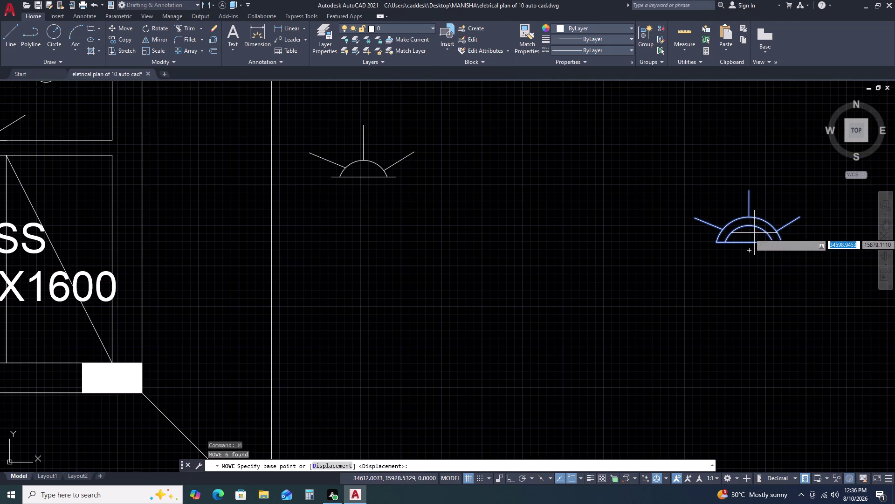
Drop the wall light onto the dress room's lower wall beside door D-8.5.
click(750, 242)
scroll(down, 3)
scroll(up, 3)
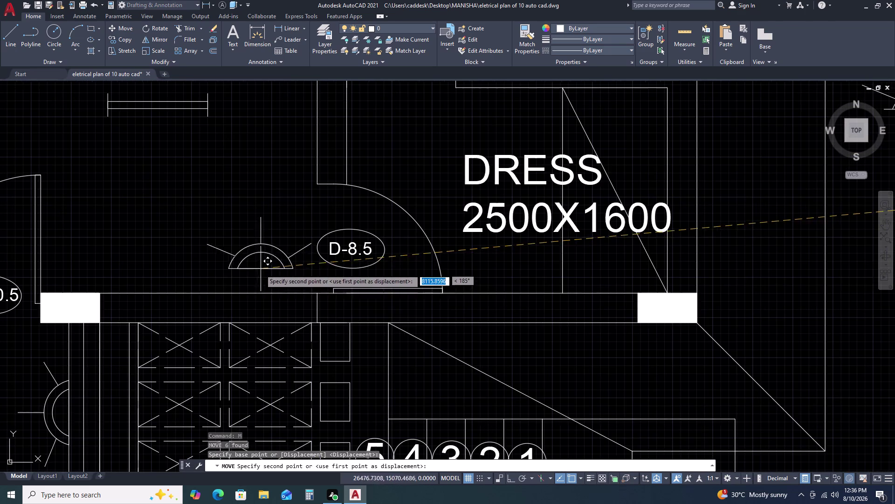
click(203, 294)
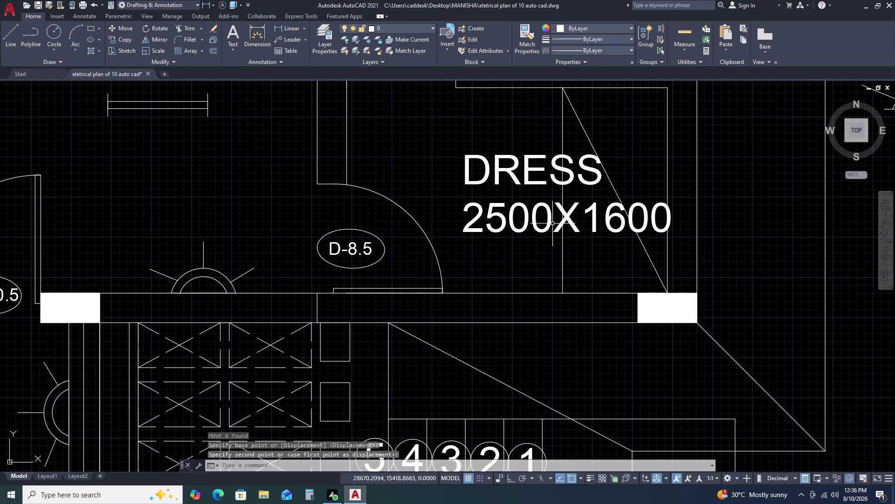
Pan across the plan and window-select the wall light.
scroll(down, 3)
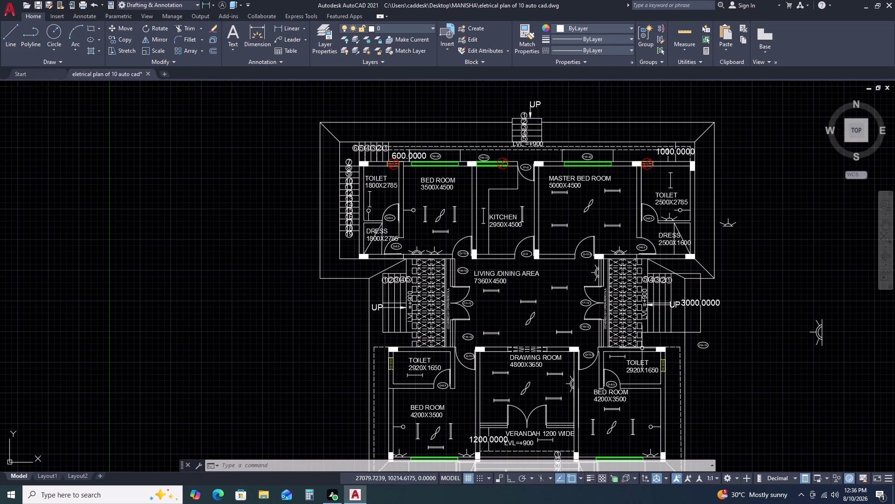
middle_drag(809, 369, 762, 304)
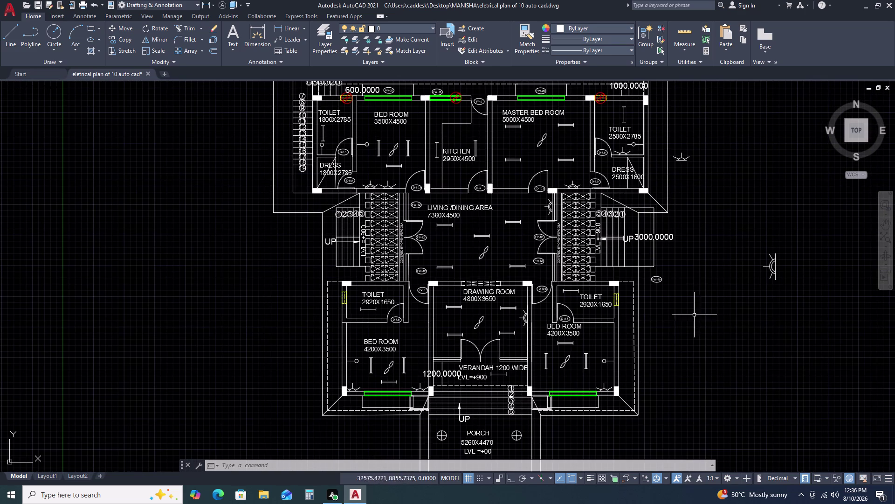
scroll(up, 3)
click(499, 214)
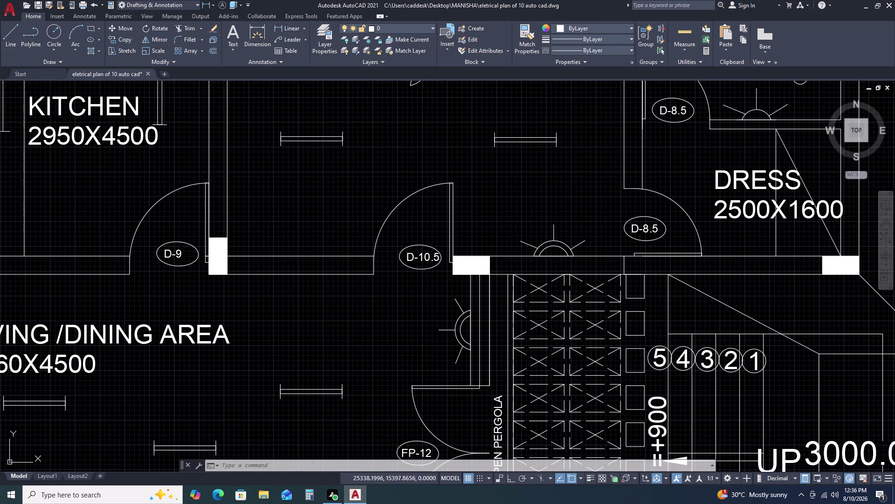
click(594, 261)
Copy the wall light into the living/dining area and select the new copy.
text(CO)
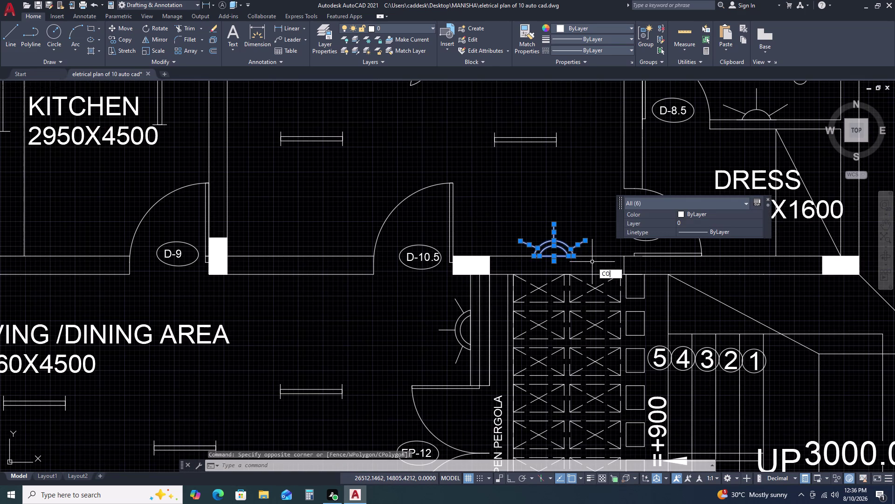
key(space)
click(578, 225)
scroll(down, 3)
scroll(up, 3)
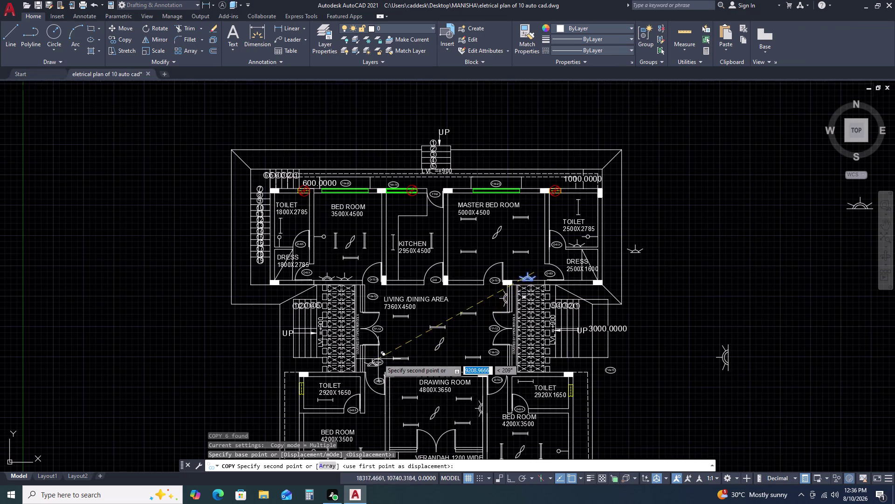
scroll(up, 3)
click(487, 293)
key(Escape)
drag(417, 281, 434, 303)
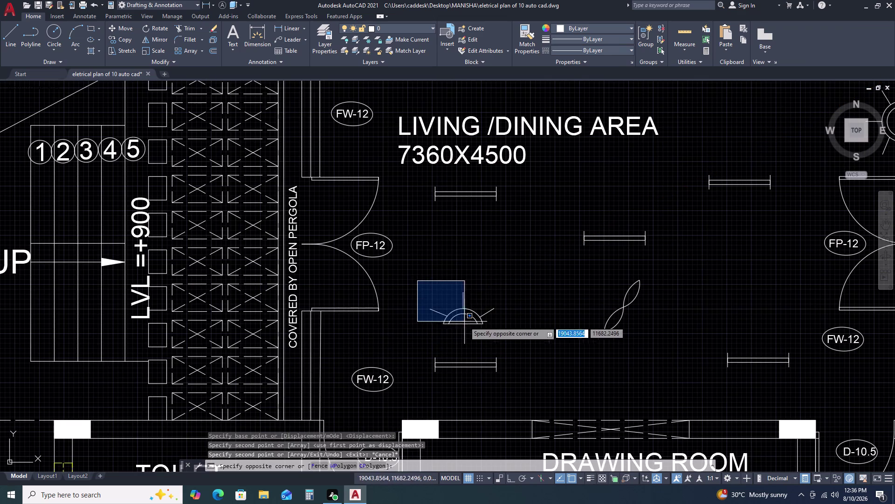
click(507, 328)
Cancel a mistakenly started command and reselect the copied light.
text(RI)
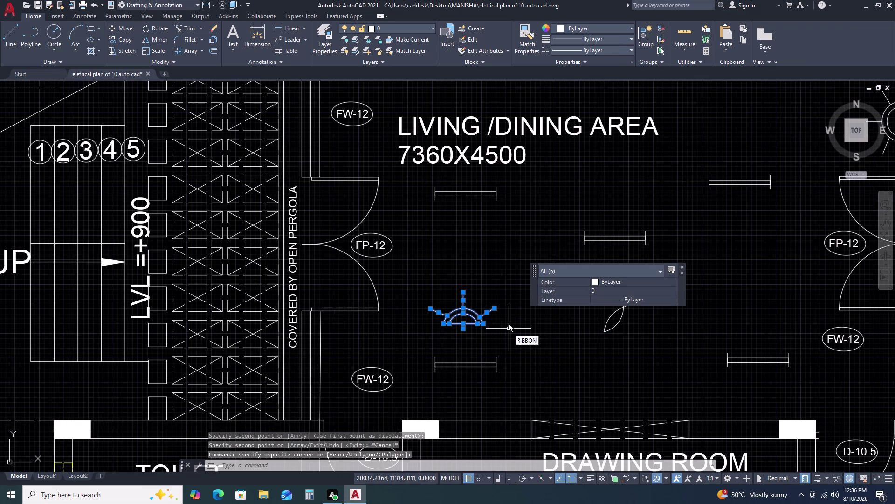
key(BackSpace)
text(O)
key(space)
click(512, 309)
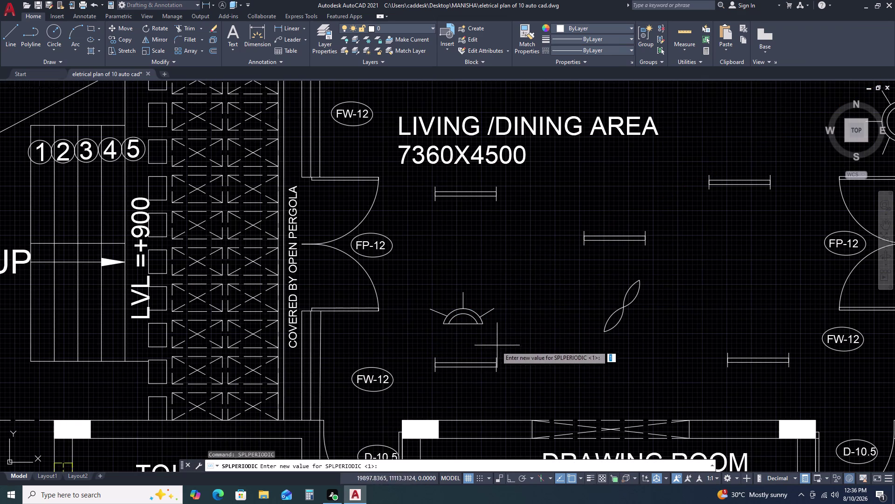
click(492, 326)
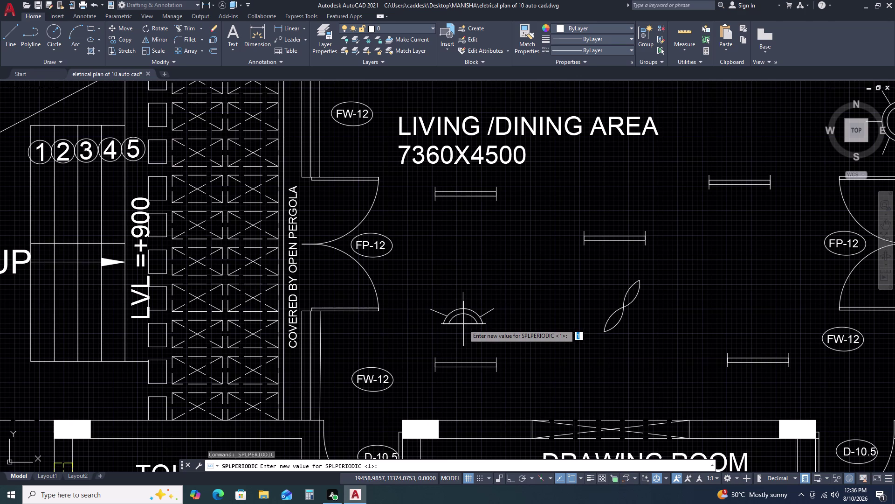
click(464, 324)
key(Escape)
click(516, 296)
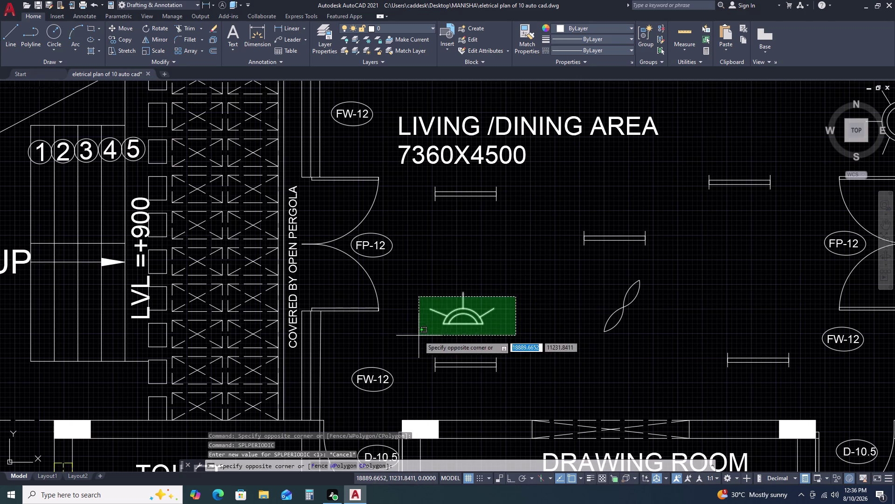
click(418, 335)
Rotate the copied light a quarter turn (270°) with Ortho on.
text(RO)
key(space)
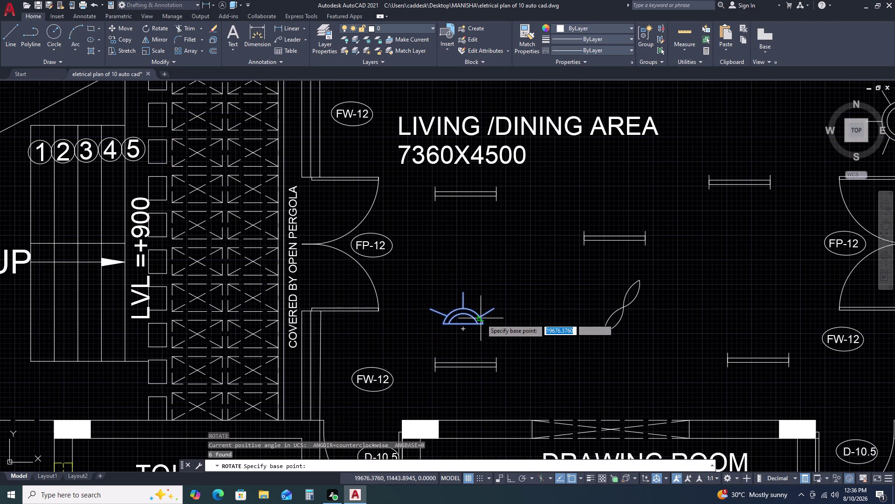
click(484, 325)
key(F8)
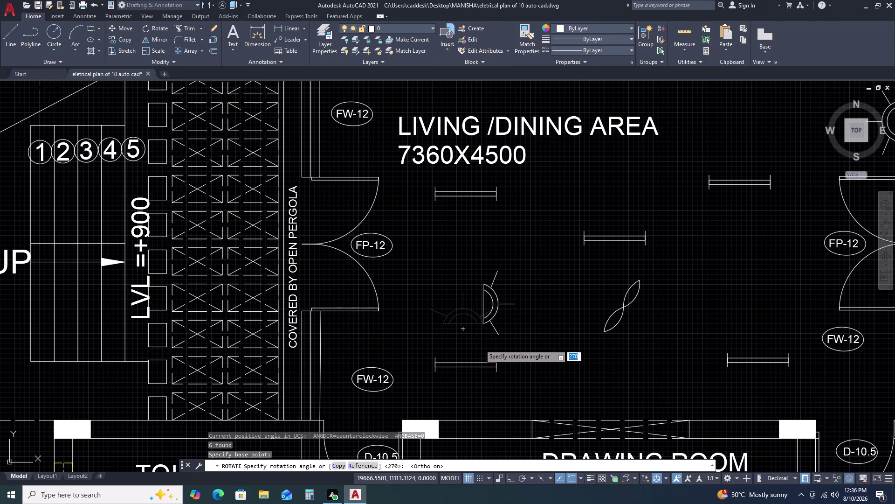
click(482, 342)
Move the rotated light onto the living area's left wall beside FW-12.
click(518, 263)
click(449, 341)
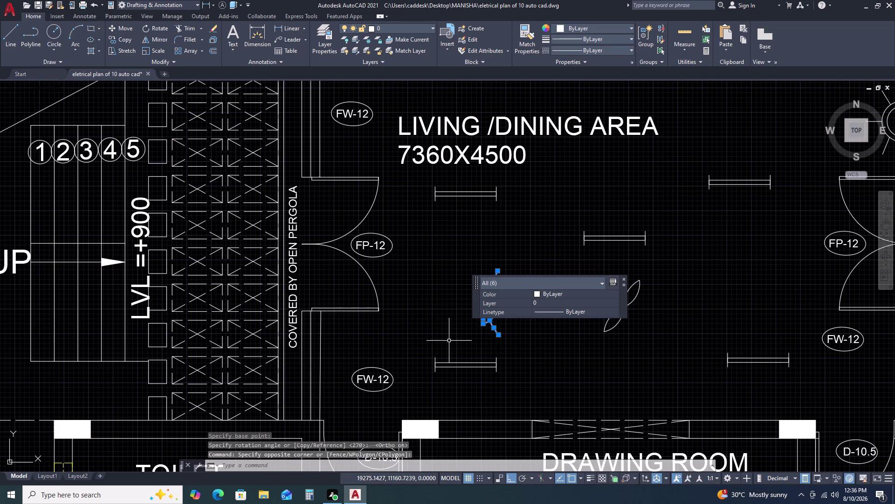
text(M)
key(space)
click(481, 304)
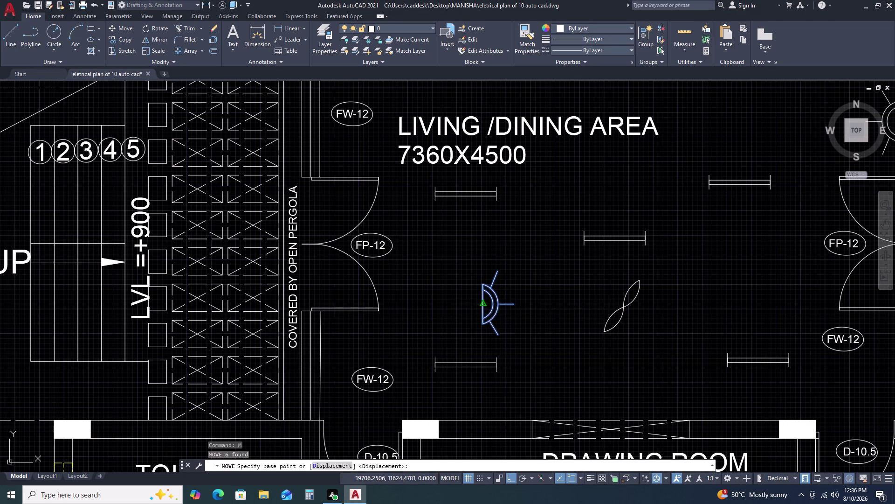
key(F8)
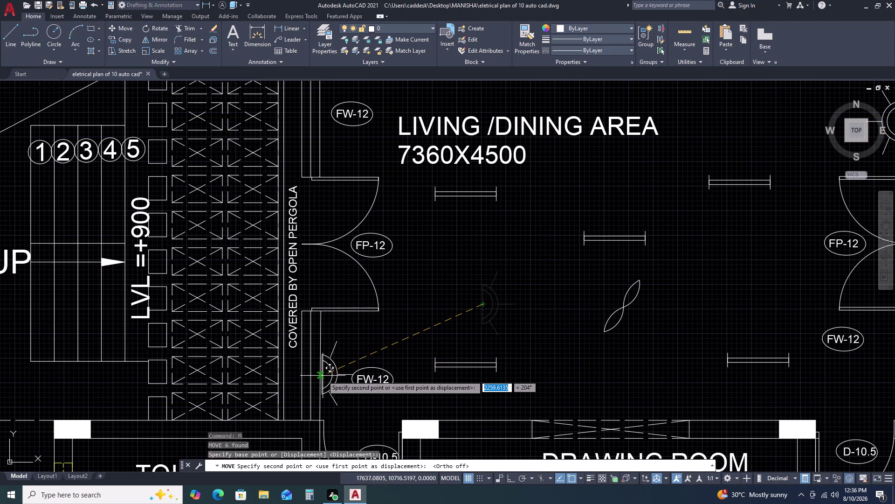
click(320, 371)
scroll(down, 3)
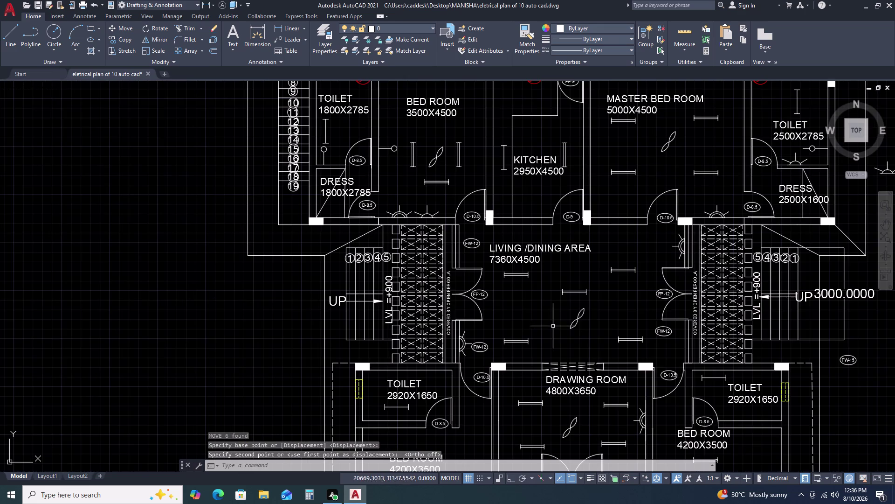
Pan the plan and select the wall light beside FW-12.
middle_drag(567, 339, 567, 282)
scroll(down, 3)
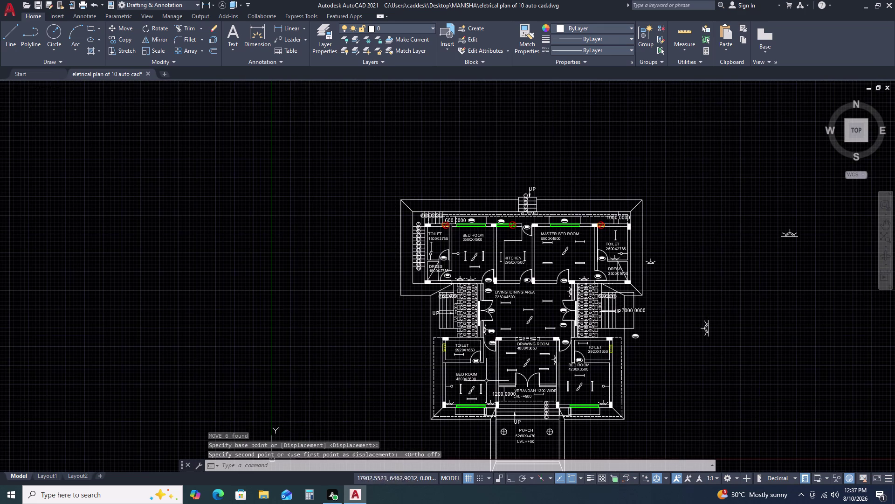
middle_drag(482, 371, 507, 286)
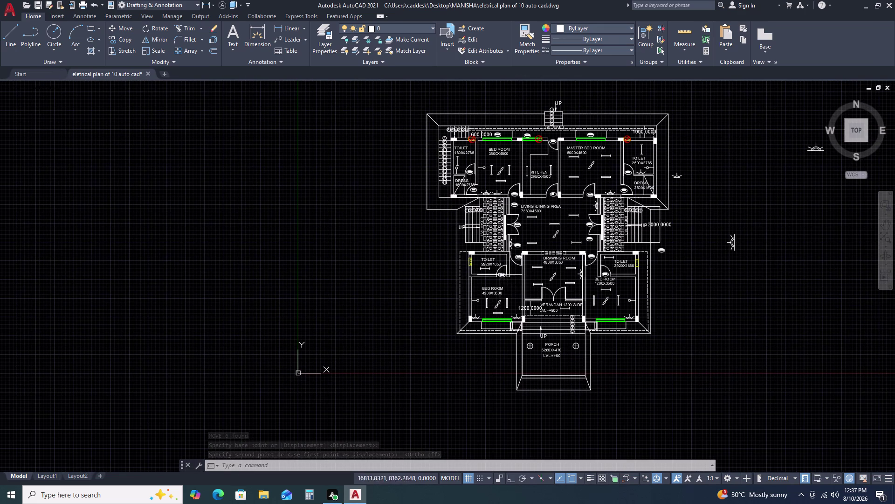
scroll(up, 3)
scroll(up, 3)
drag(498, 265, 487, 242)
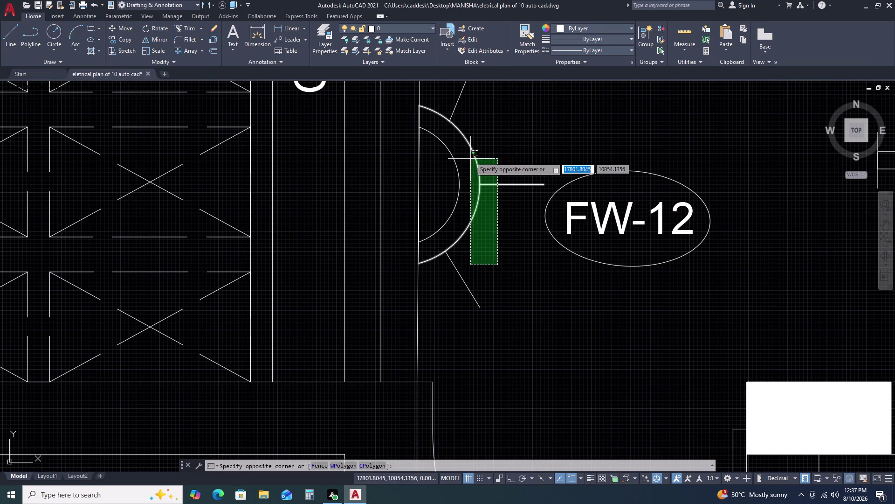
click(448, 104)
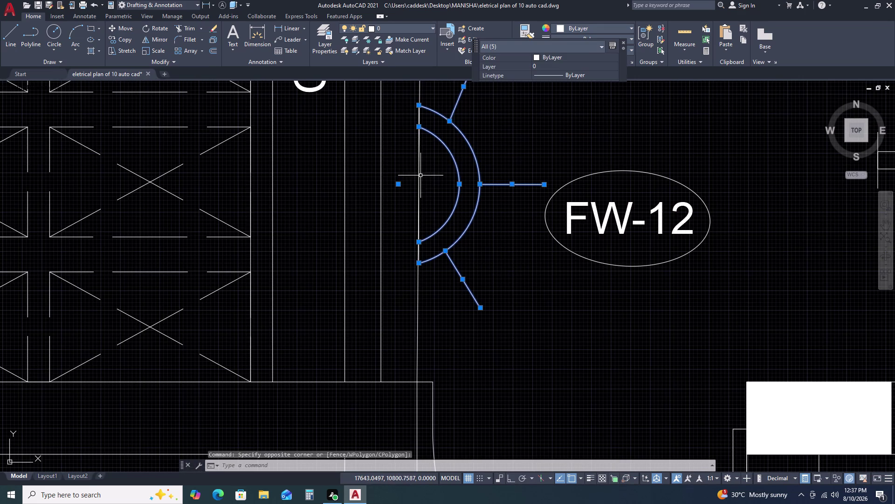
click(420, 173)
scroll(down, 3)
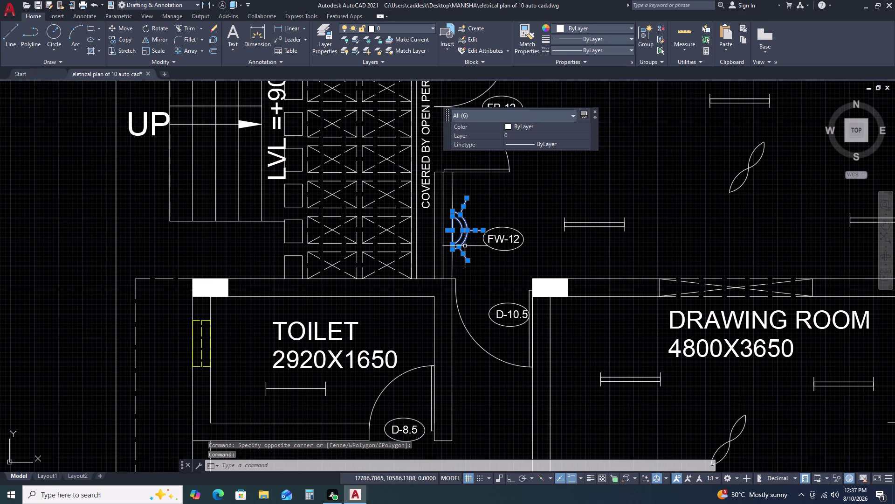
Copy the wall light onto the bedroom wall.
text(CO)
key(space)
click(461, 248)
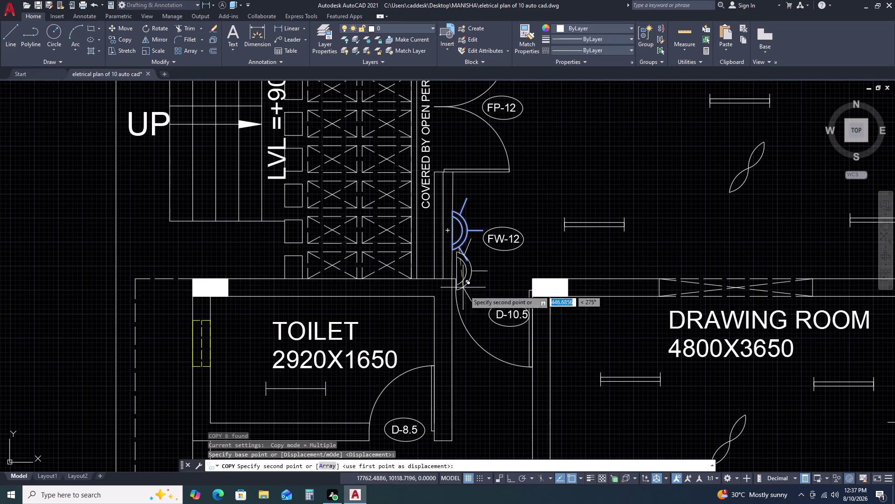
scroll(down, 3)
scroll(up, 3)
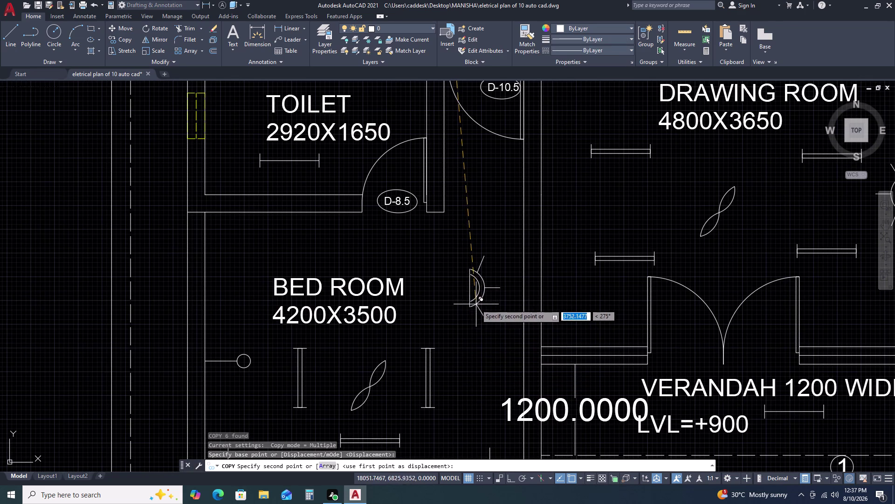
click(476, 304)
key(Escape)
Rotate the new light copy to face the other way with Ortho on.
click(461, 245)
click(507, 342)
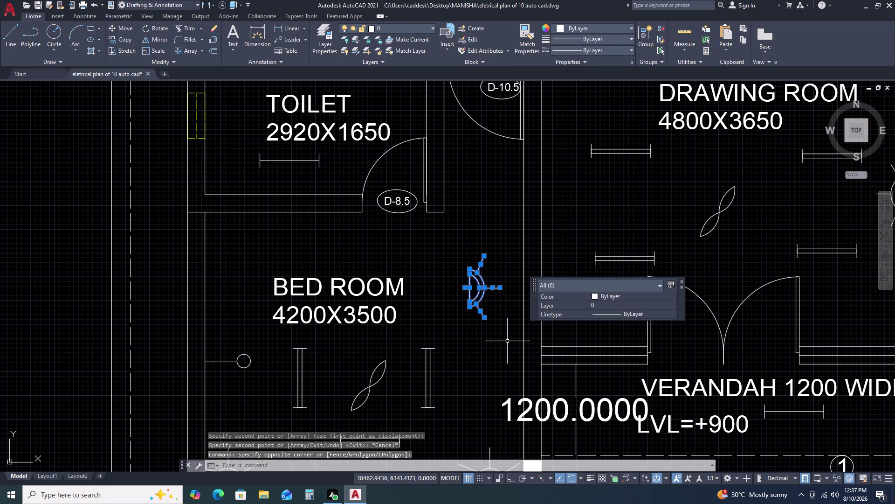
text(RO)
key(space)
click(502, 325)
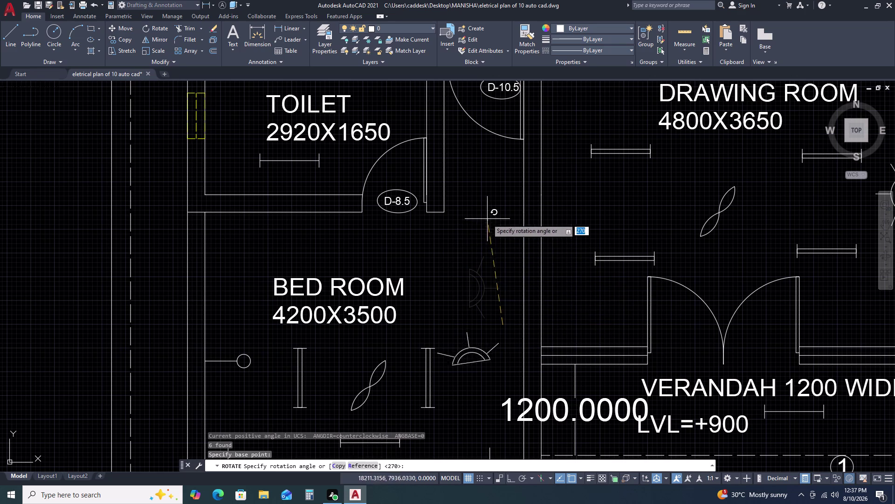
key(F8)
click(414, 264)
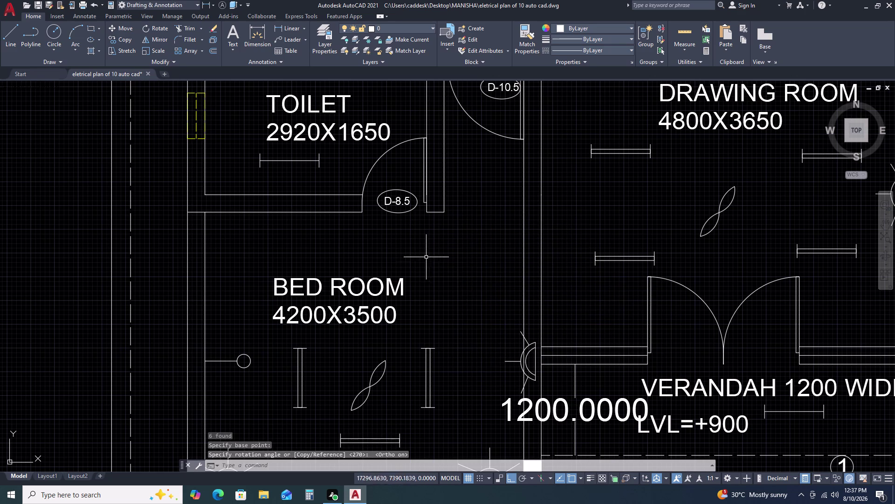
Move the rotated light onto the bedroom wall shared with the drawing room.
click(490, 321)
click(539, 402)
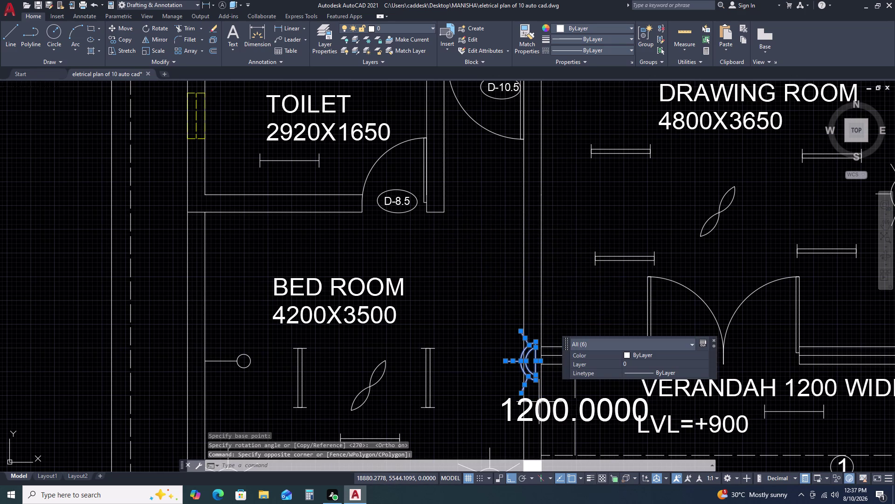
key(m)
key(space)
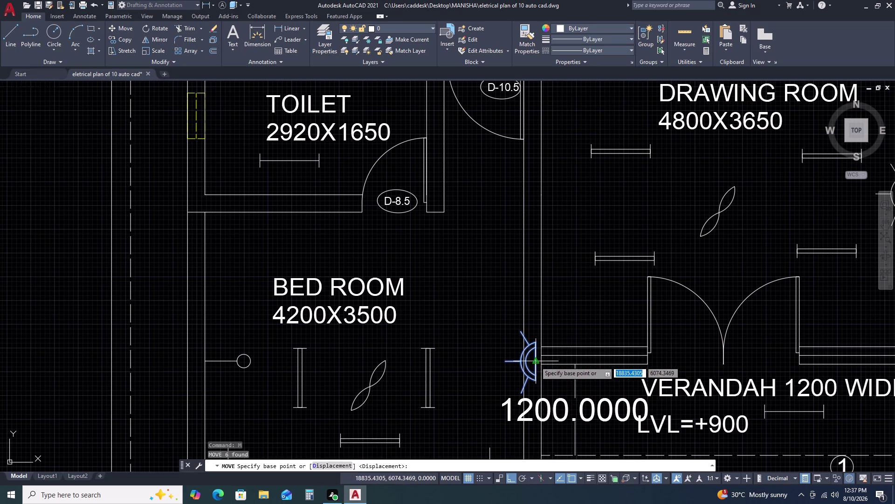
click(535, 361)
key(F8)
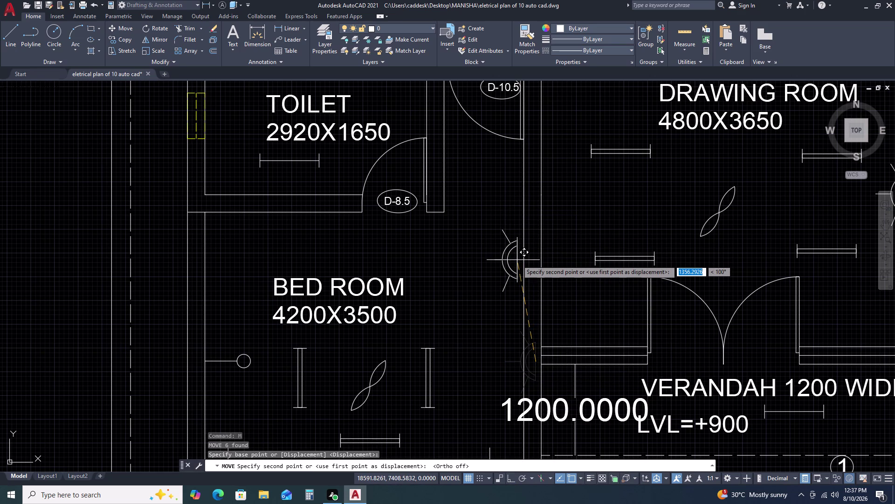
click(524, 287)
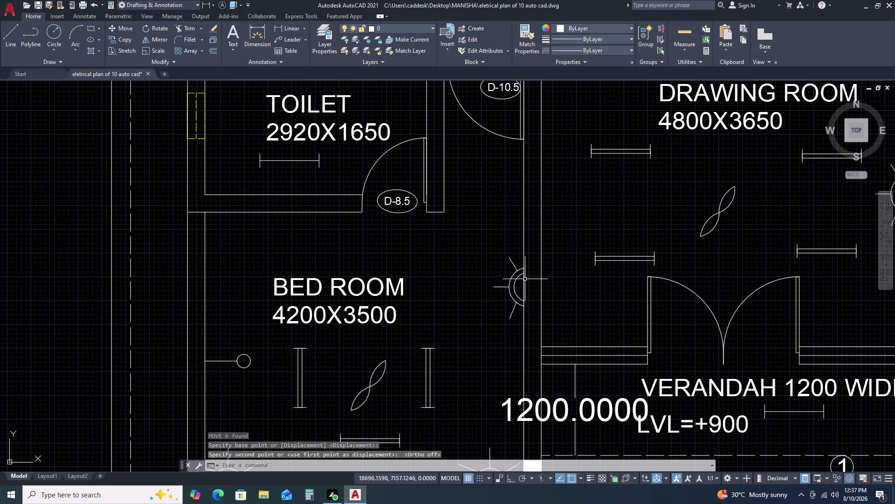
scroll(down, 3)
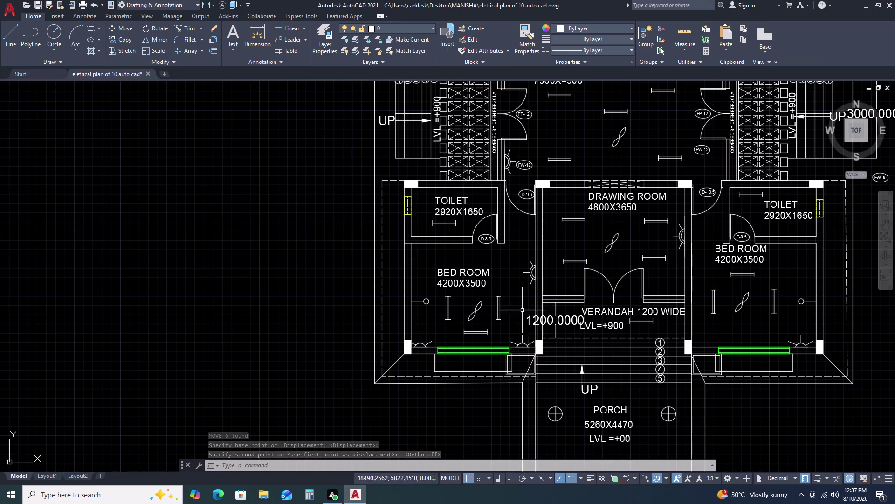
Bring the top rooms into view and select the right-hand wall light, cancelling a stray move.
scroll(down, 3)
scroll(down, 3)
scroll(down, 3)
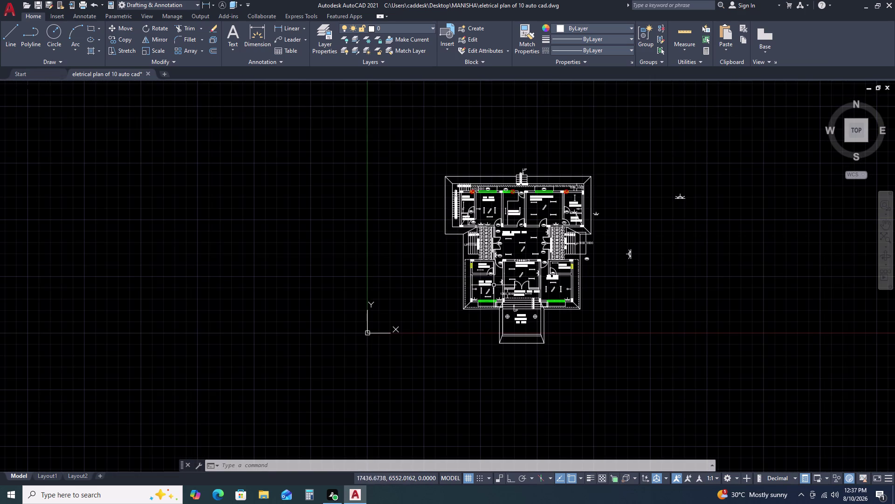
scroll(up, 3)
middle_drag(559, 230, 498, 255)
scroll(up, 3)
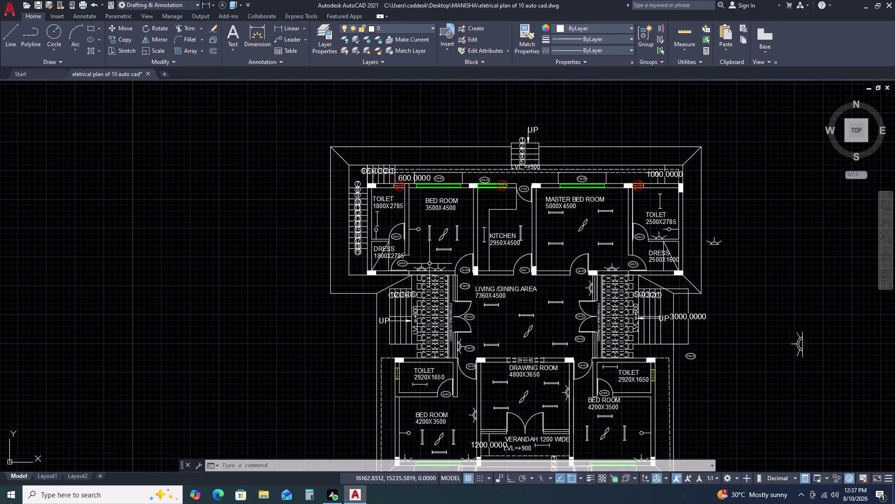
scroll(up, 3)
scroll(down, 3)
scroll(up, 3)
scroll(up, 3)
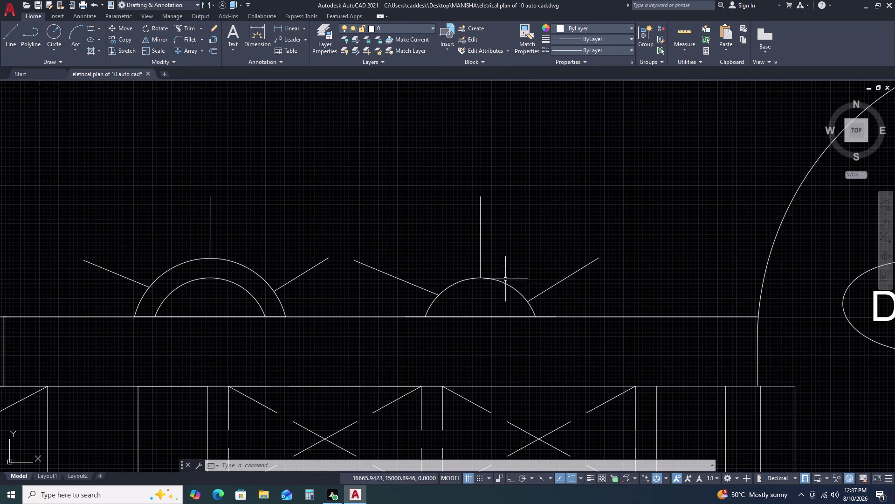
drag(562, 291, 554, 292)
click(416, 277)
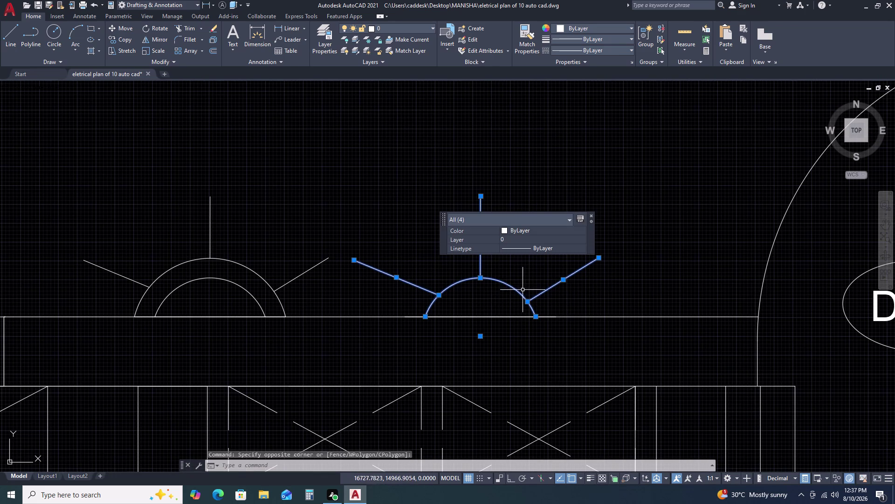
key(m)
key(space)
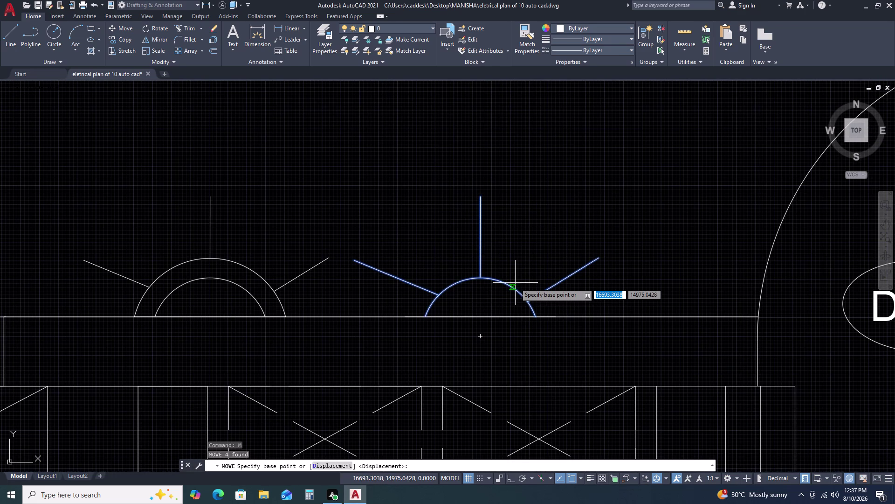
key(Escape)
Copy the wall light symbol with CO into the dress room area.
drag(544, 300, 540, 298)
click(399, 280)
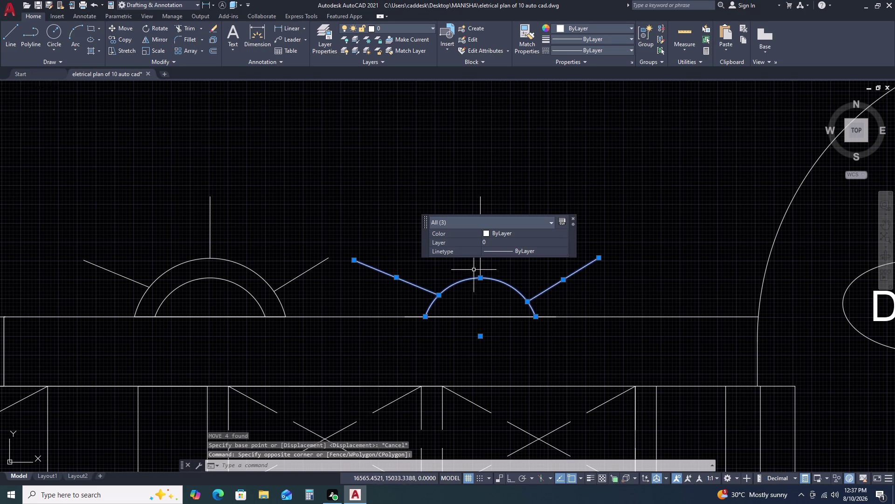
click(495, 270)
click(467, 261)
text(C)
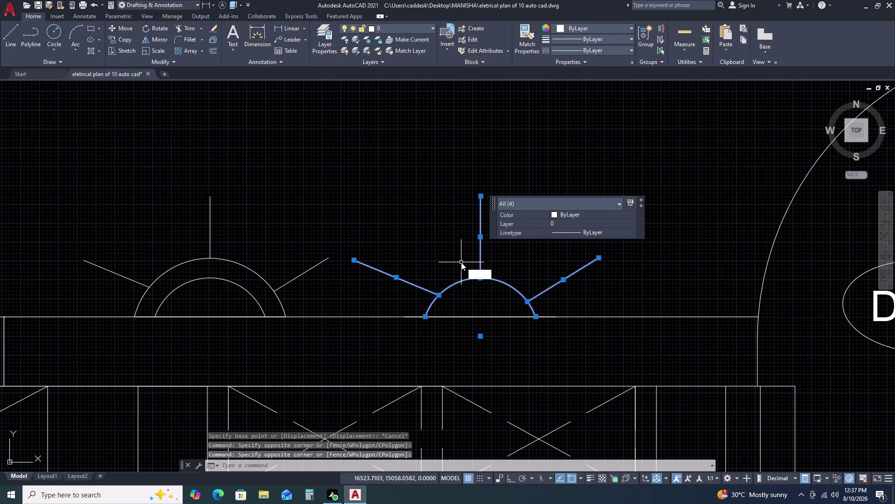
text(O)
key(space)
drag(461, 257, 460, 242)
scroll(down, 3)
middle_click(455, 198)
middle_drag(464, 213, 520, 313)
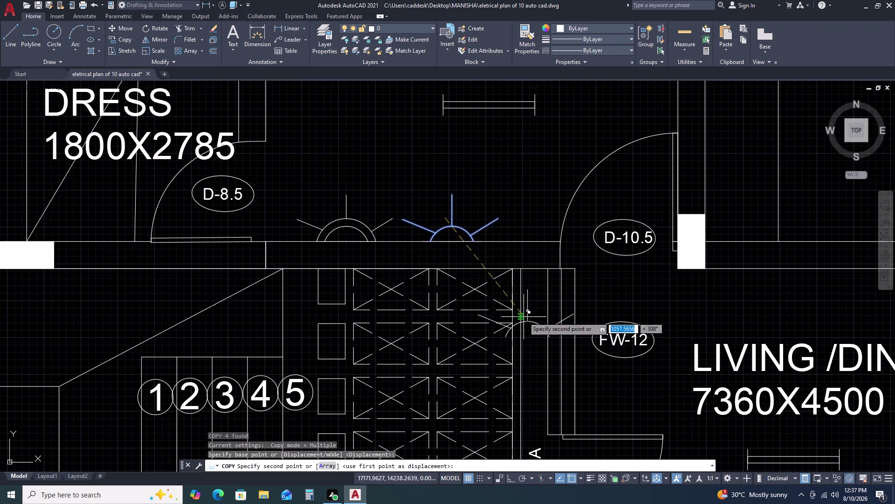
click(358, 117)
scroll(down, 3)
key(Escape)
Select the copied light and attempt a rotation, then undo it.
middle_drag(469, 175, 543, 219)
middle_click(549, 221)
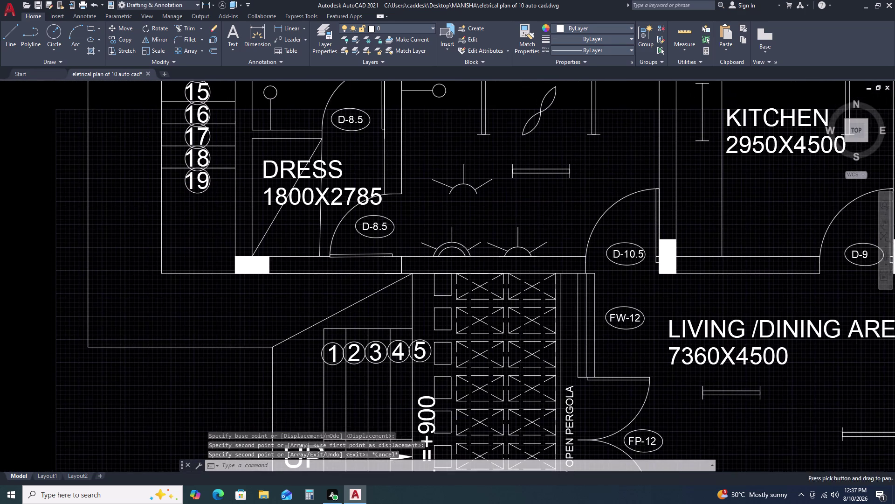
key(Escape)
drag(420, 150, 423, 155)
click(508, 222)
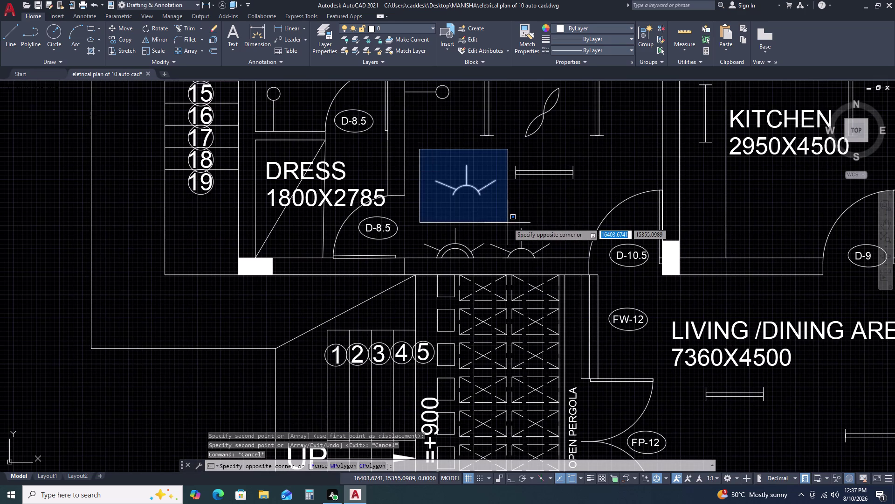
key(r)
key(o)
key(space)
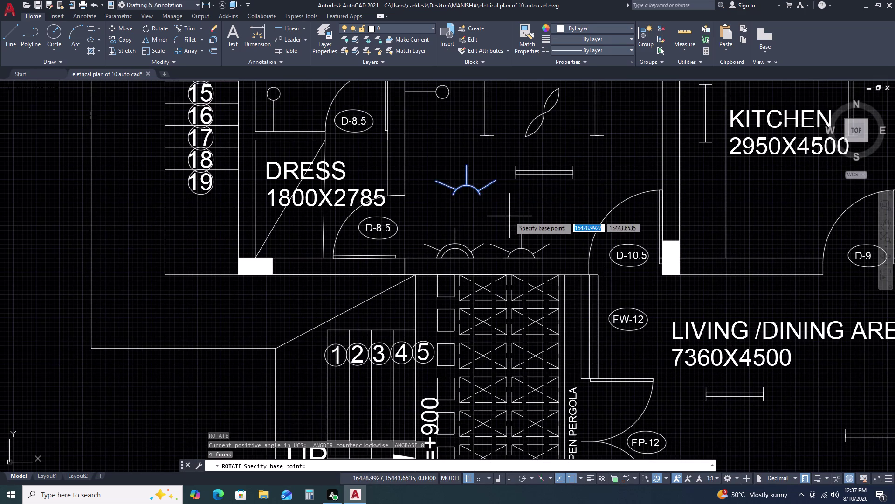
drag(510, 213, 509, 204)
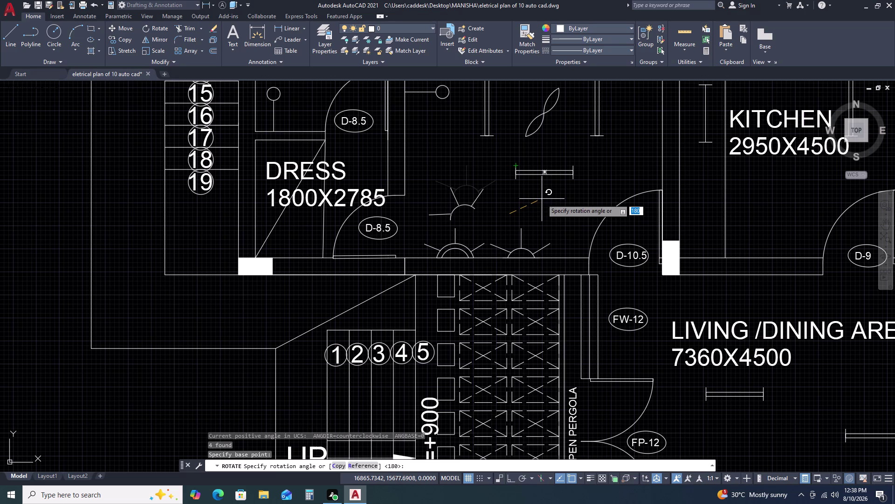
key(Escape)
click(496, 172)
click(438, 200)
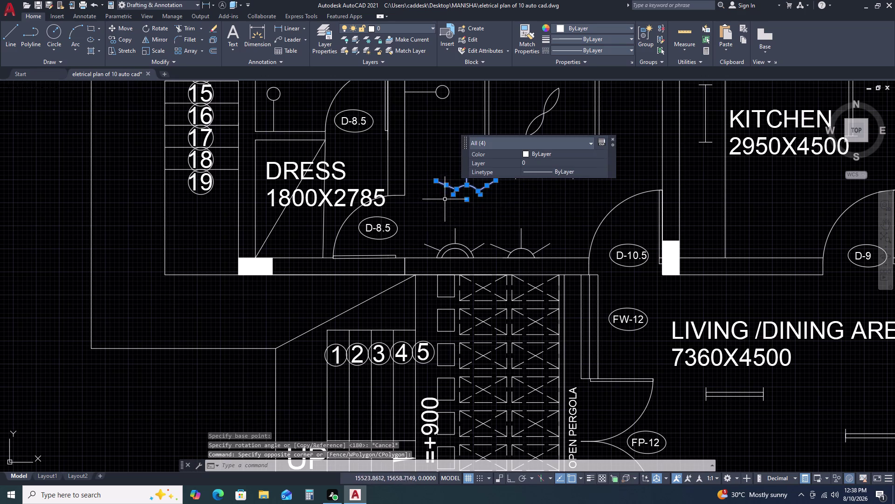
text(RO)
key(space)
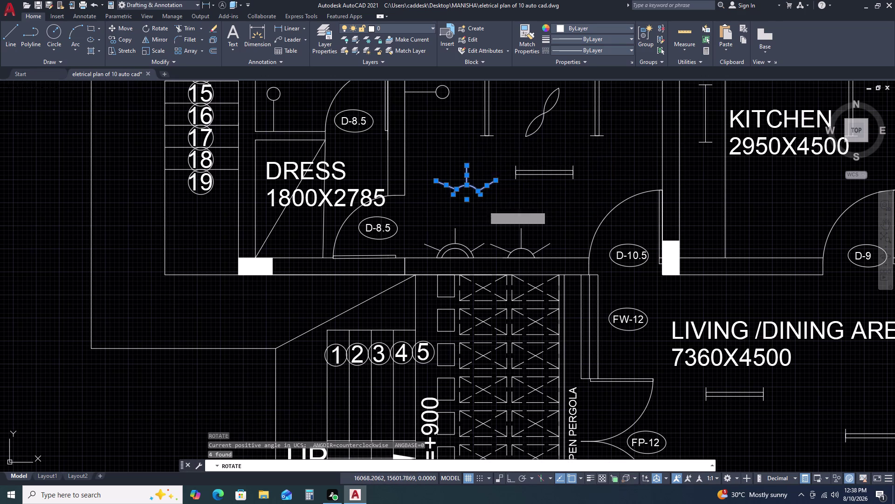
click(480, 195)
click(479, 169)
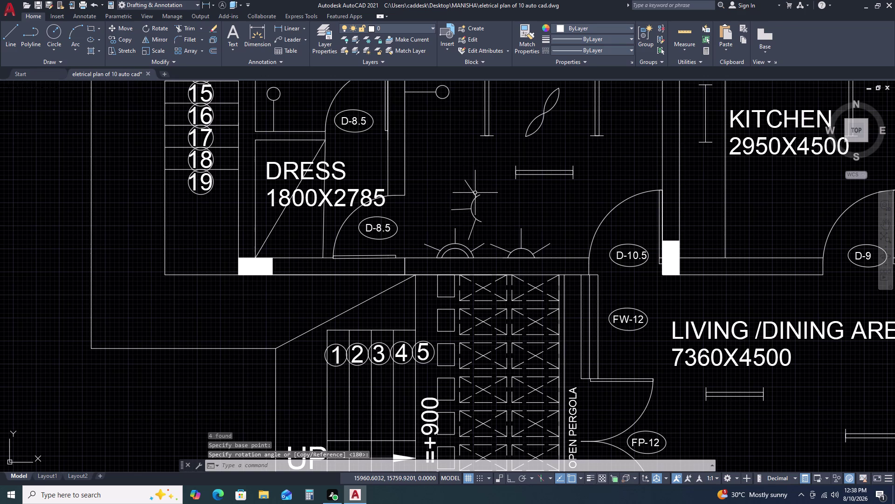
key(ctrl+z)
Rotate the copied wall light 90° with Ortho on so it faces sideways.
click(428, 162)
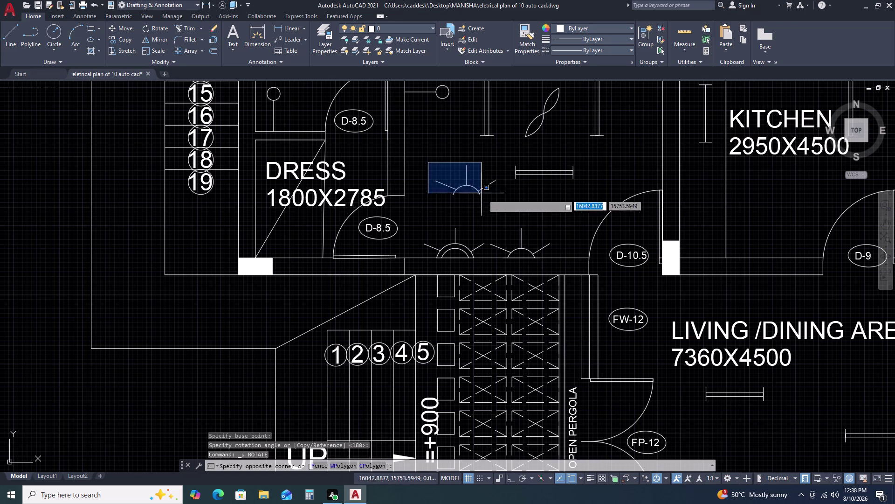
click(501, 204)
key(r)
text(O)
key(space)
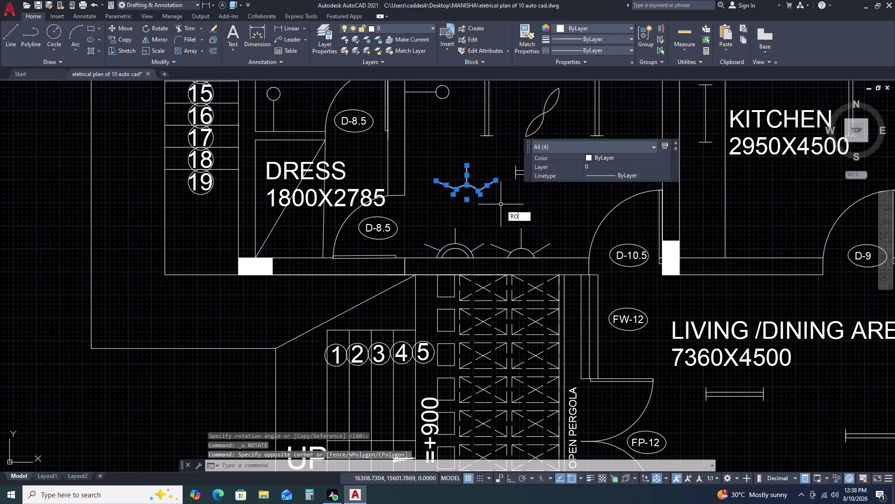
click(483, 195)
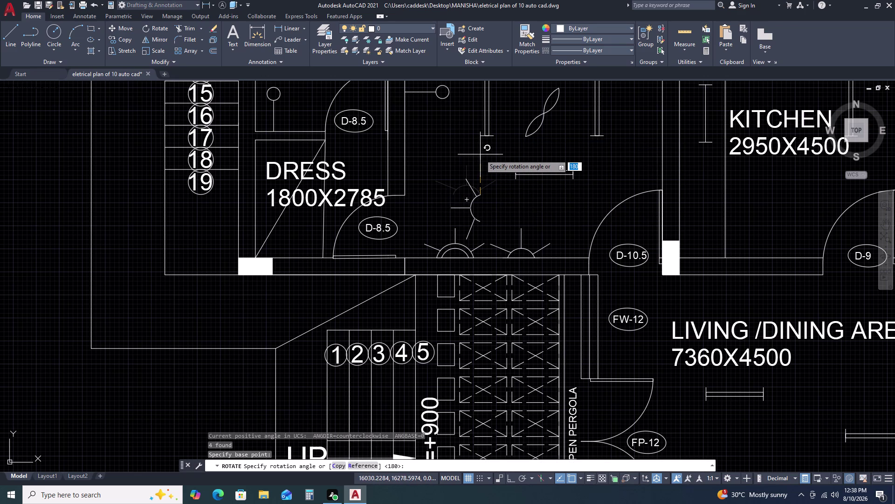
key(F8)
click(481, 154)
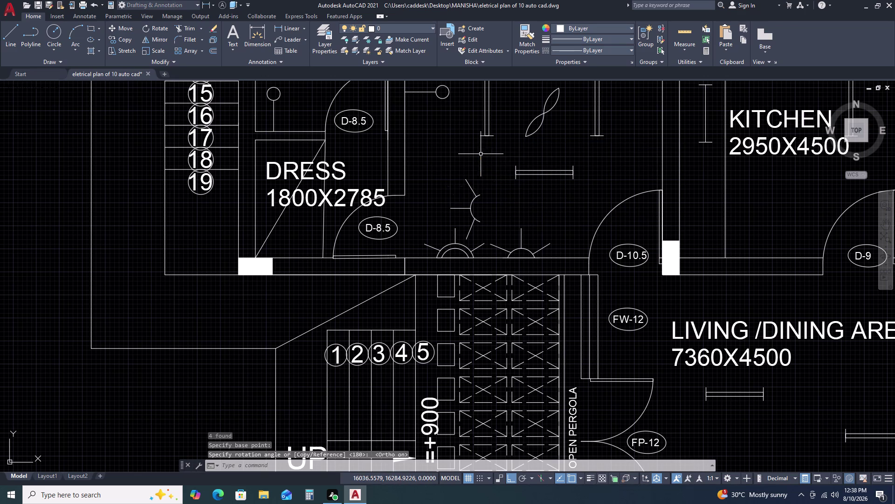
Move the turned light onto the 1800X2785 toilet wall beside the bedroom, using endpoint snaps.
click(490, 180)
click(467, 224)
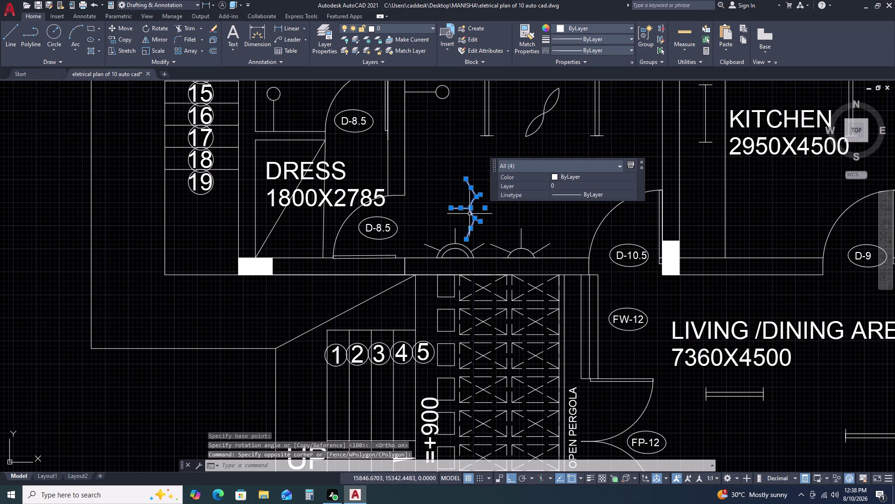
key(m)
key(space)
double_click(480, 223)
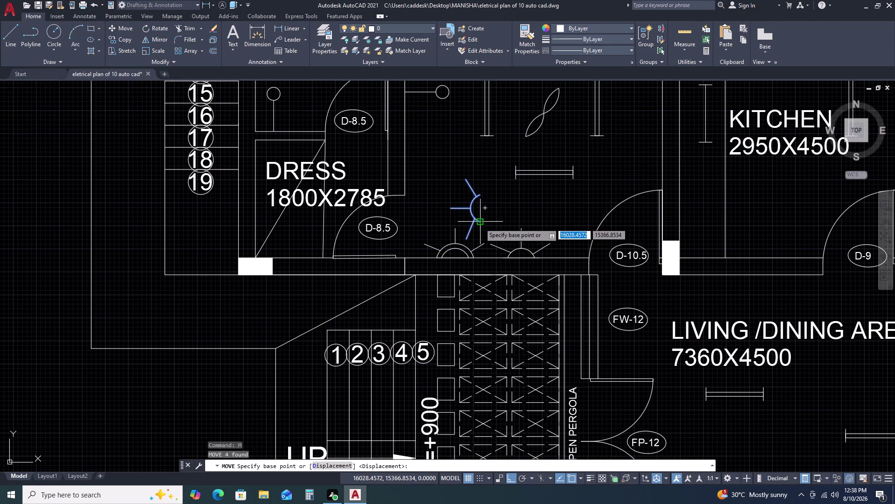
scroll(down, 3)
scroll(up, 3)
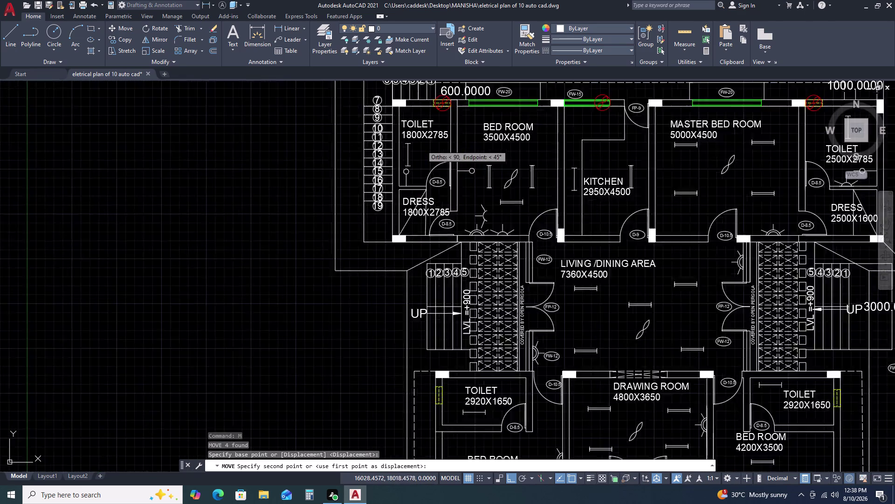
scroll(up, 3)
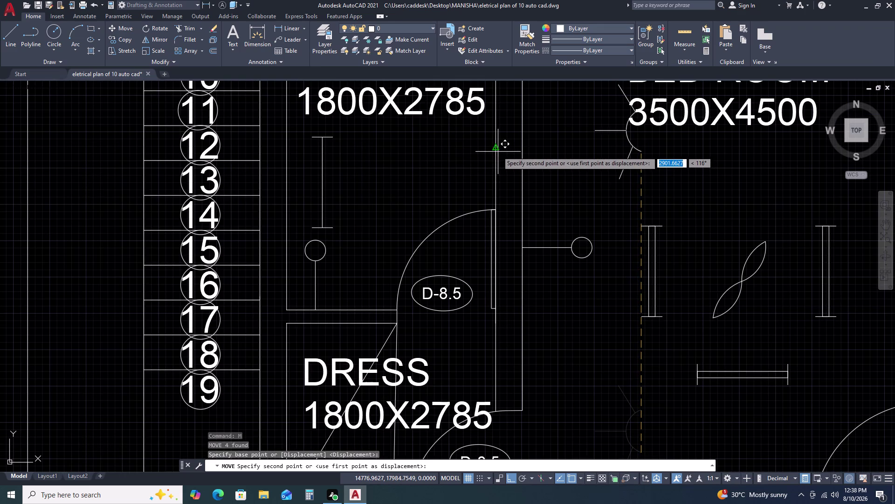
click(497, 151)
scroll(down, 3)
middle_drag(495, 170, 499, 205)
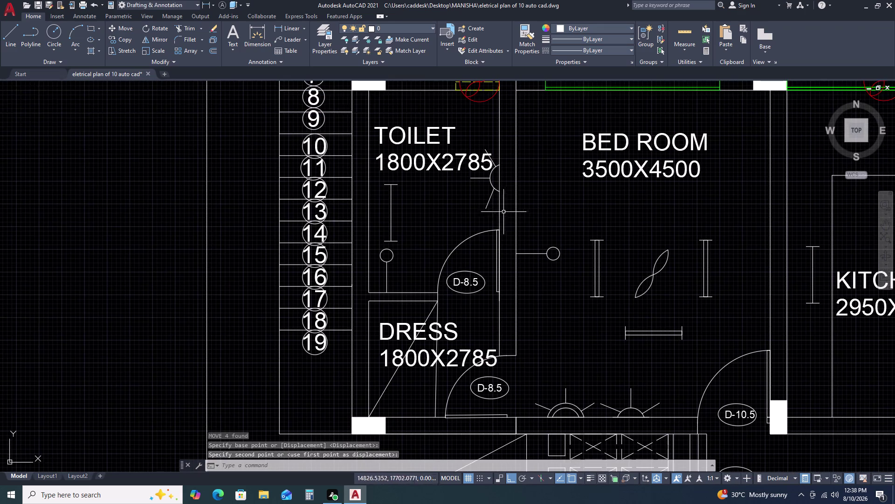
scroll(down, 3)
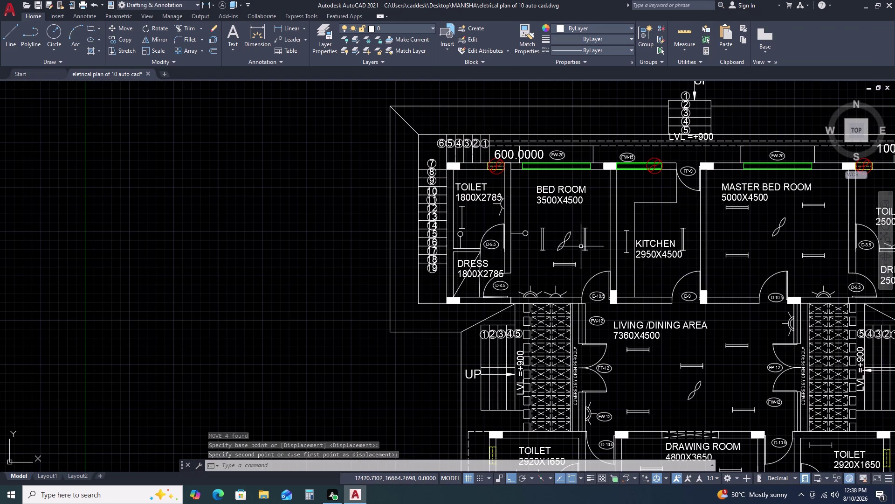
scroll(down, 3)
middle_drag(676, 379, 676, 379)
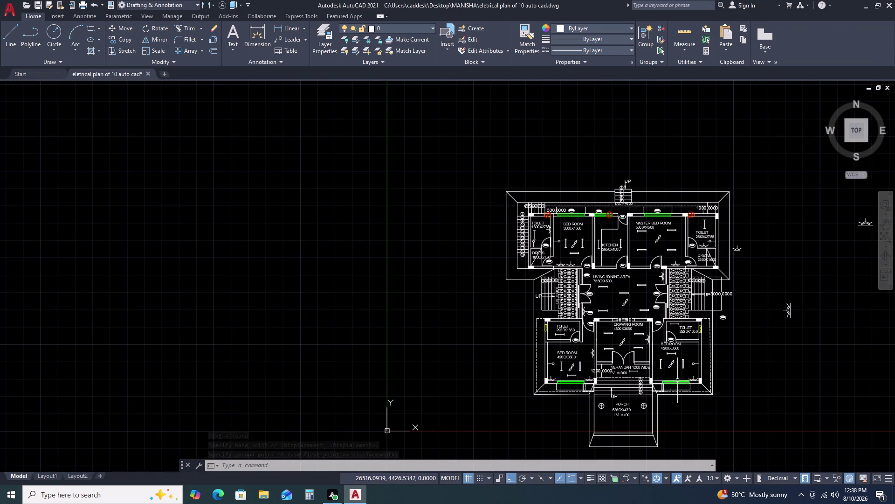
middle_drag(675, 379, 619, 284)
scroll(up, 3)
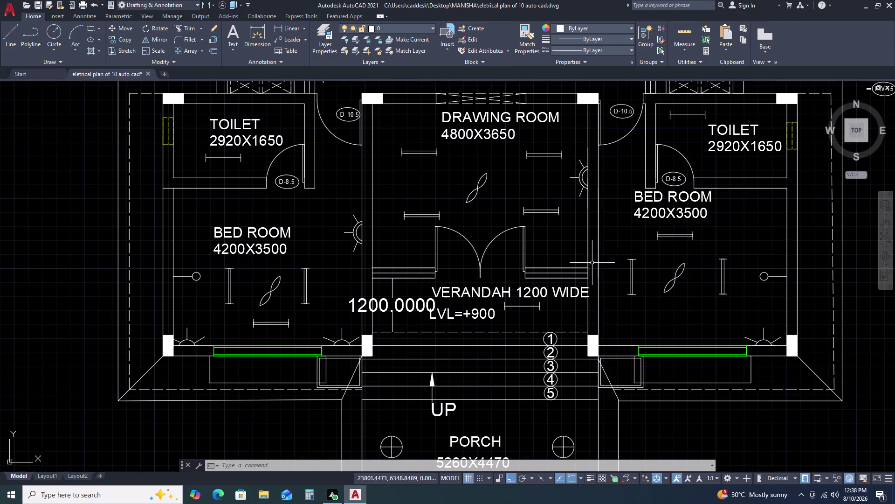
Select the left bed room's wall light after cancelling a wrong selection.
click(567, 157)
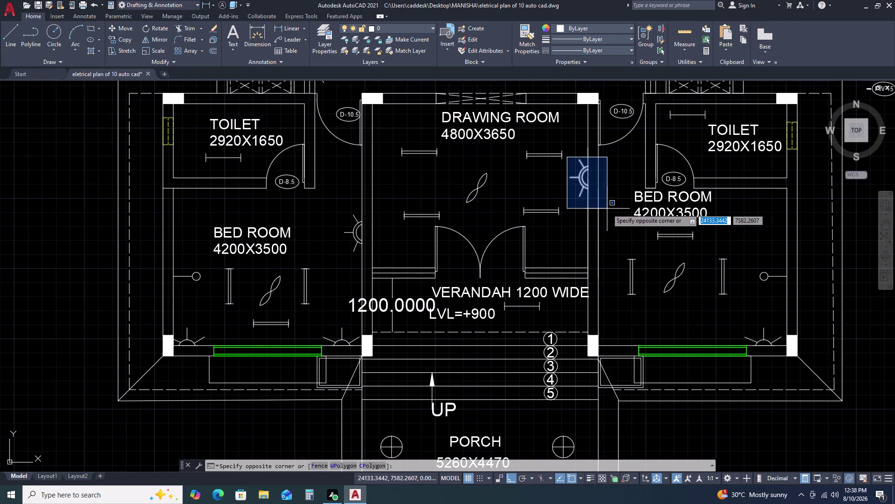
click(607, 208)
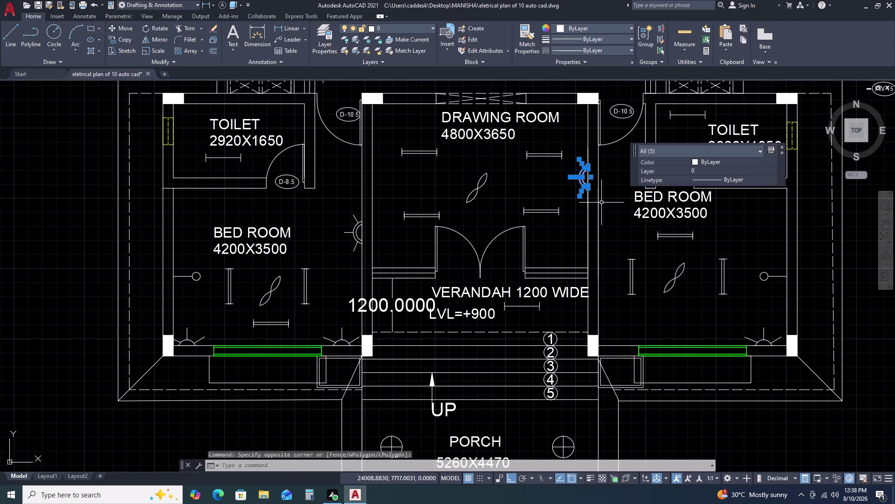
key(Escape)
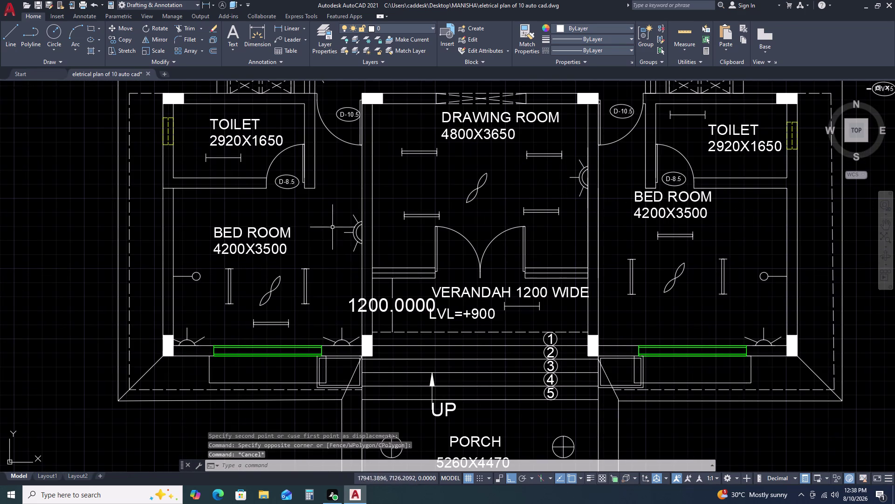
scroll(up, 3)
click(337, 160)
click(408, 293)
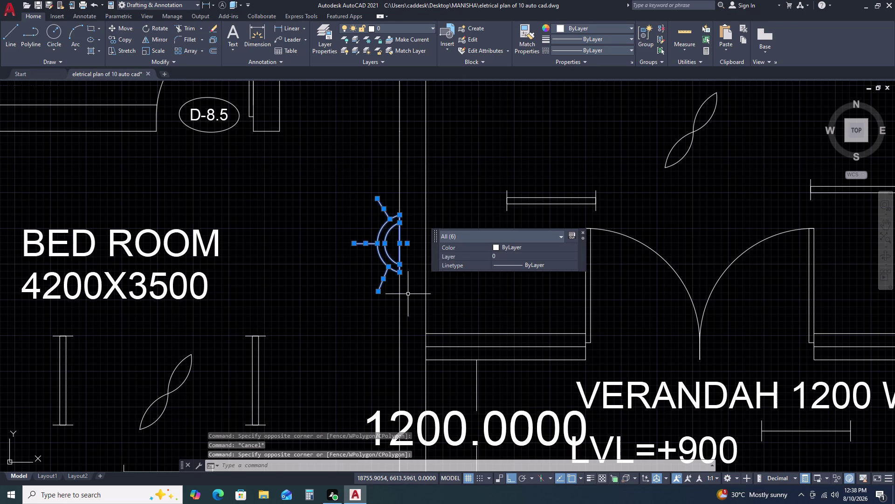
Mirror the light across a vertical line through the drawing room centre, keeping the original.
text(MI)
key(space)
scroll(down, 3)
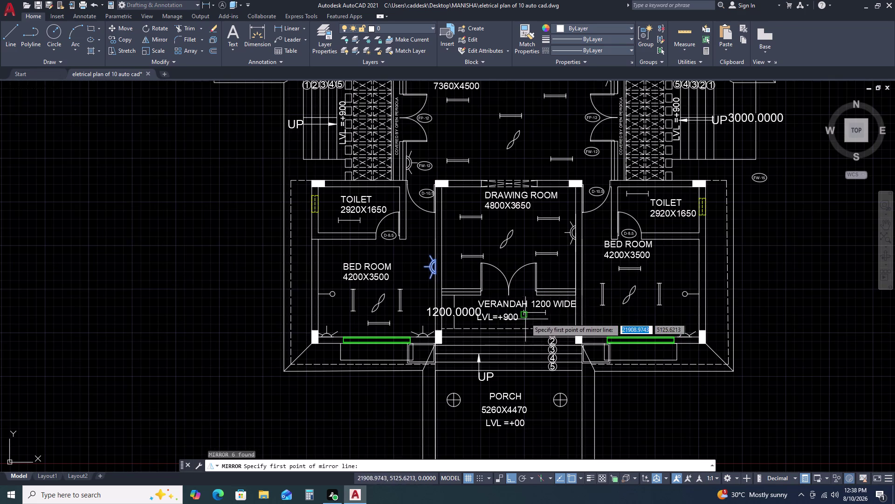
click(508, 298)
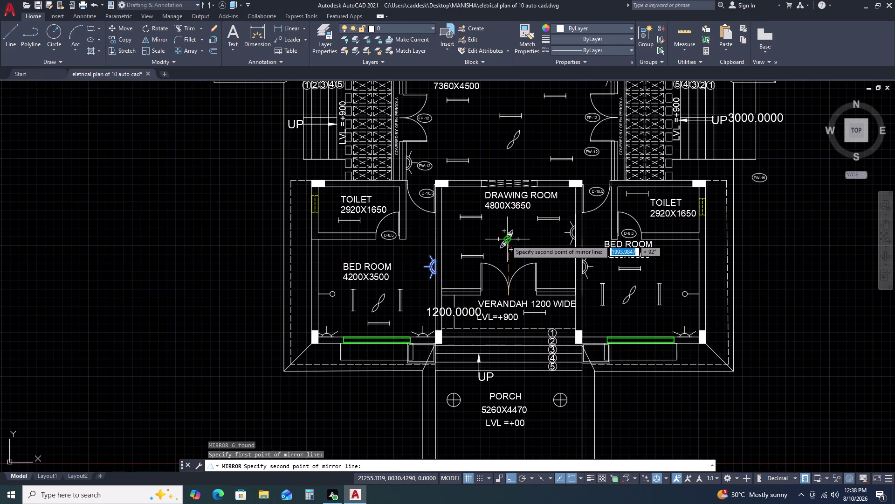
click(508, 224)
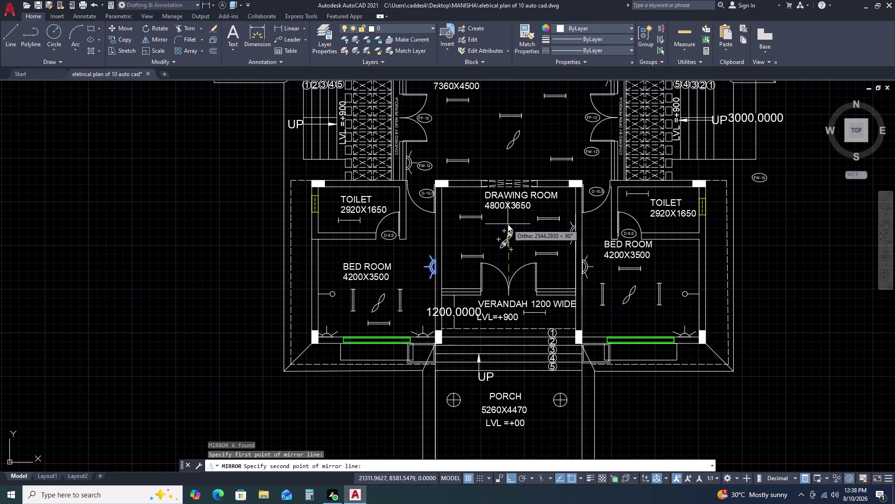
click(522, 257)
key(Escape)
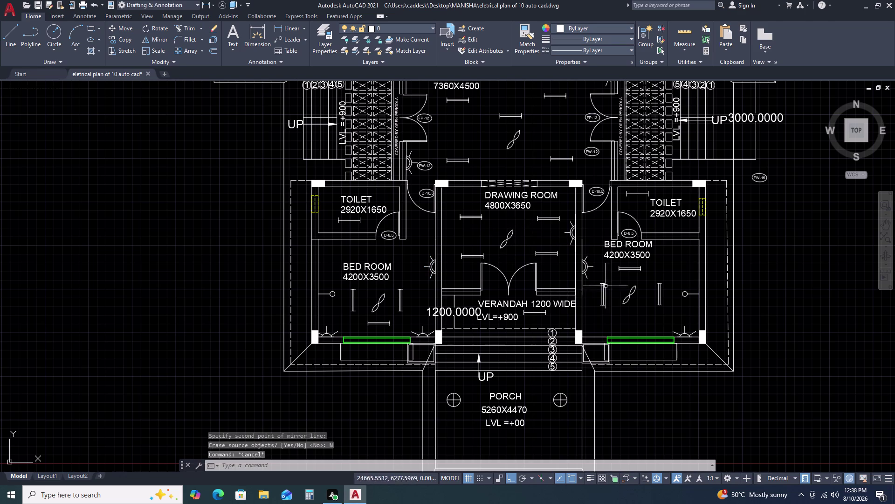
scroll(up, 3)
scroll(down, 3)
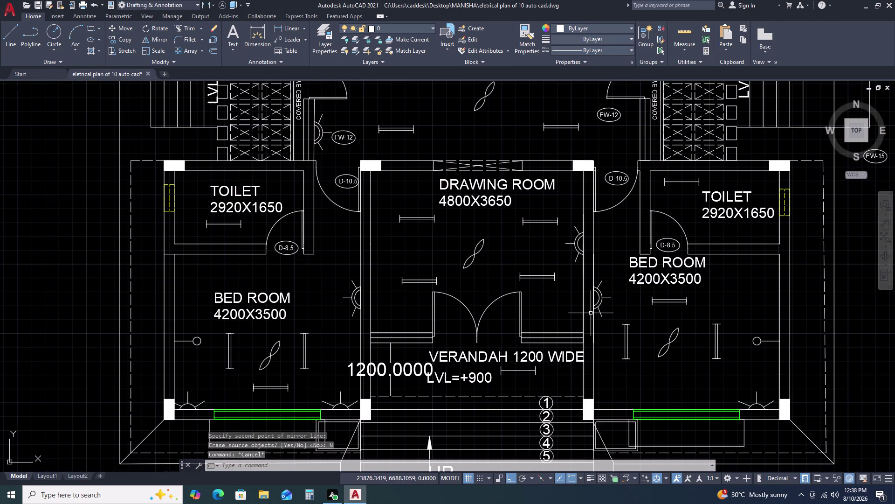
scroll(down, 3)
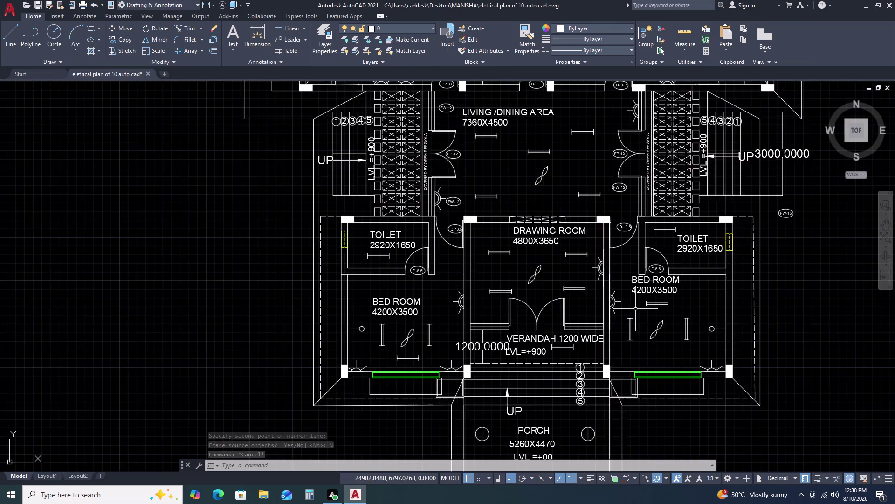
scroll(up, 3)
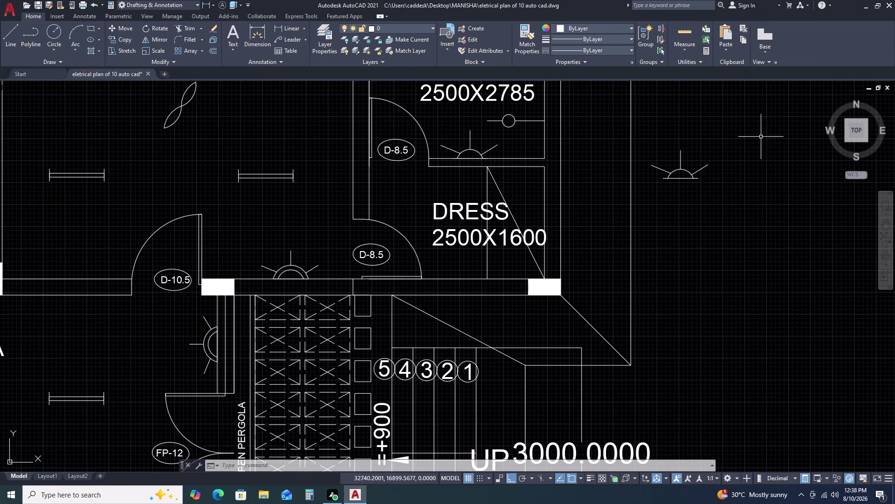
Select the spare wall light and rotate it 90°.
click(702, 132)
click(650, 207)
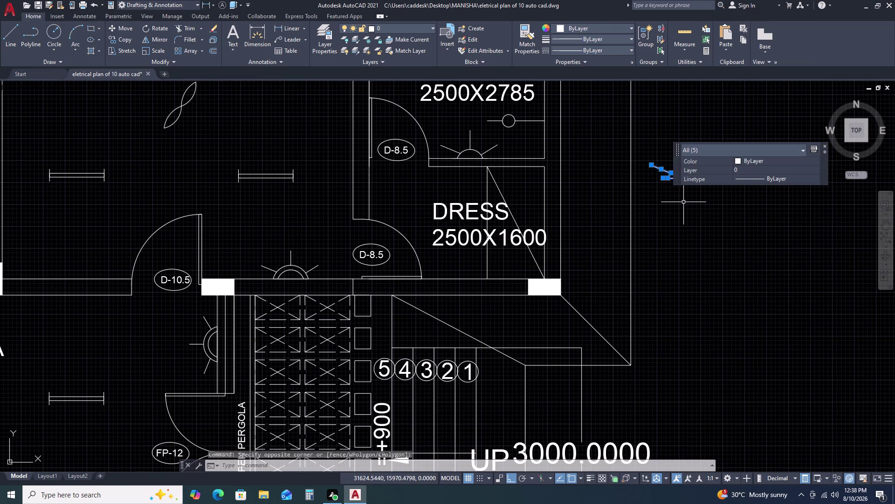
text(RO)
key(space)
click(711, 200)
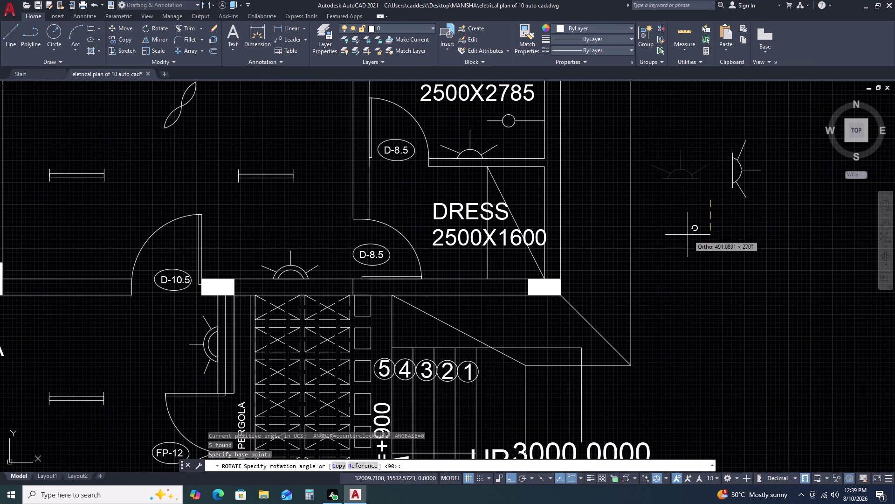
click(667, 213)
Move the turned light, Ortho off, onto the right bed room wall under the 2920X1650 toilet.
click(699, 205)
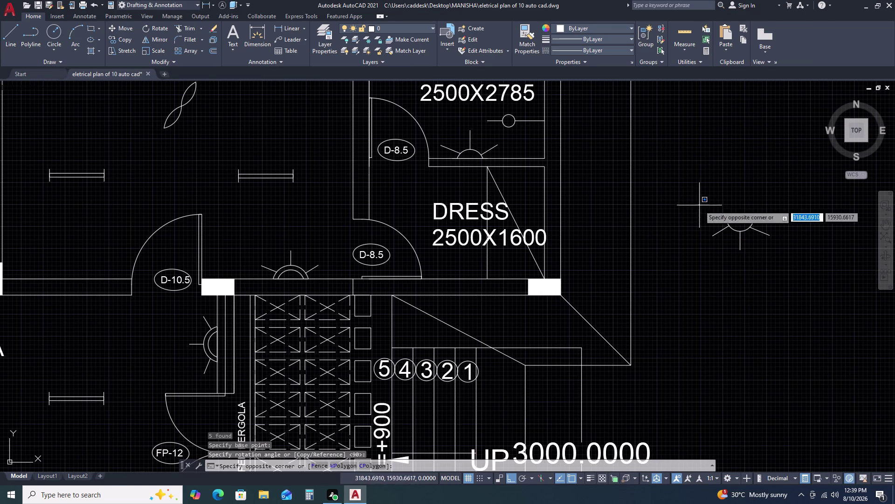
click(792, 261)
key(m)
key(space)
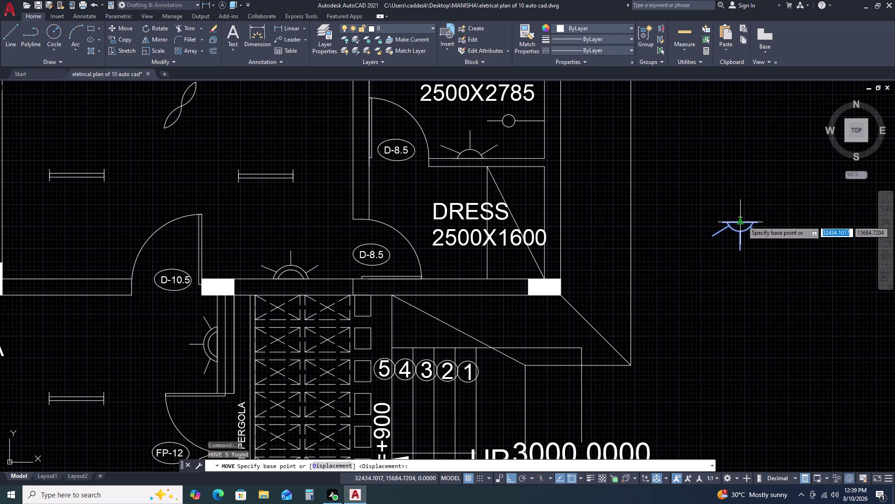
click(742, 220)
scroll(down, 3)
key(F8)
scroll(down, 3)
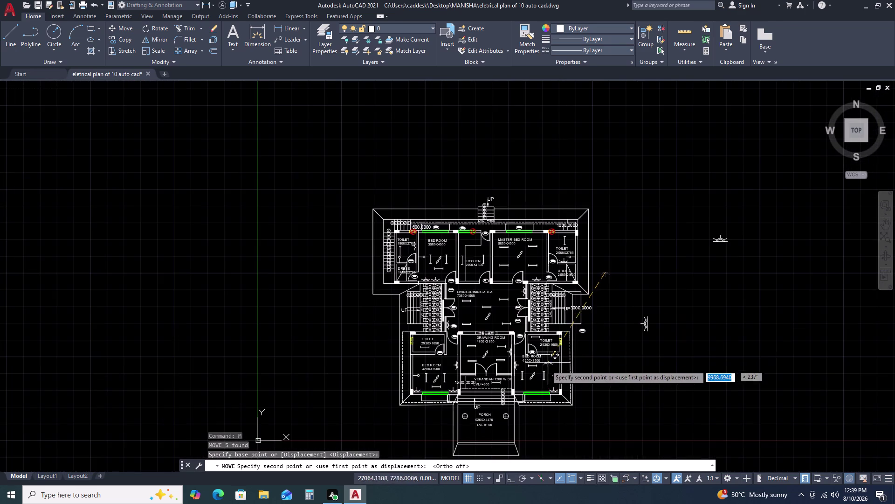
scroll(up, 3)
scroll(up, 3)
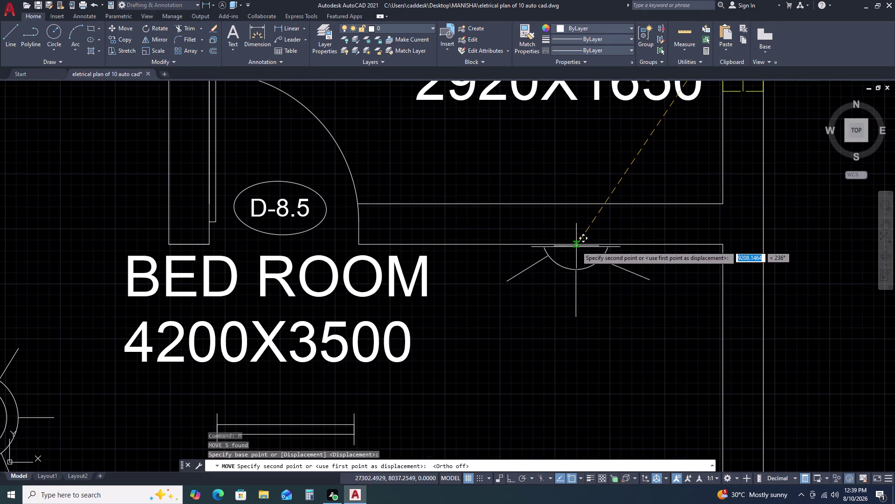
click(579, 244)
scroll(down, 3)
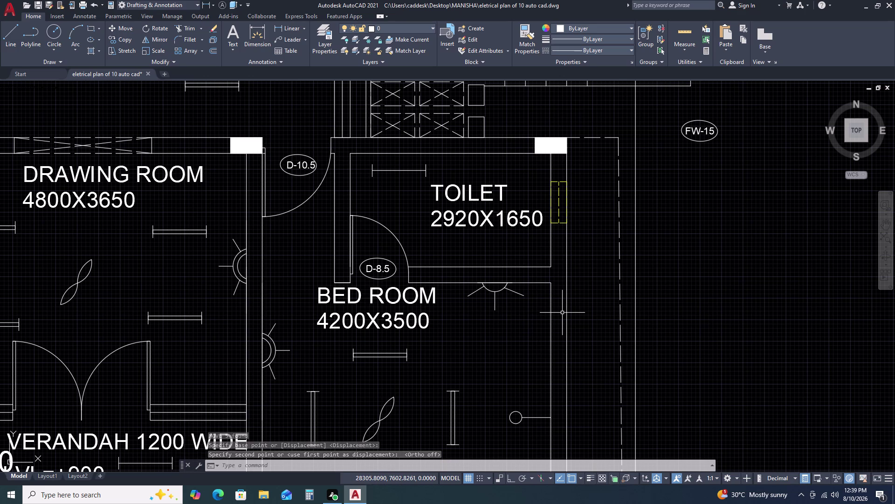
scroll(down, 3)
scroll(up, 3)
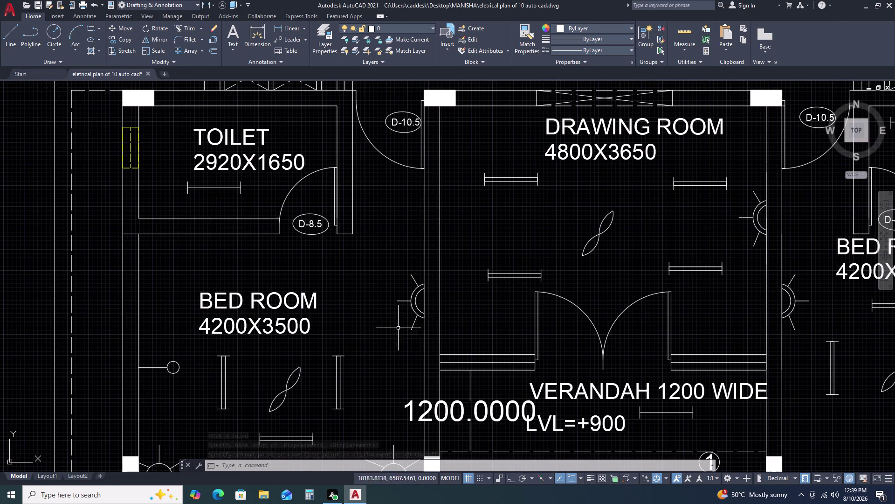
scroll(up, 3)
scroll(down, 3)
scroll(down, 3)
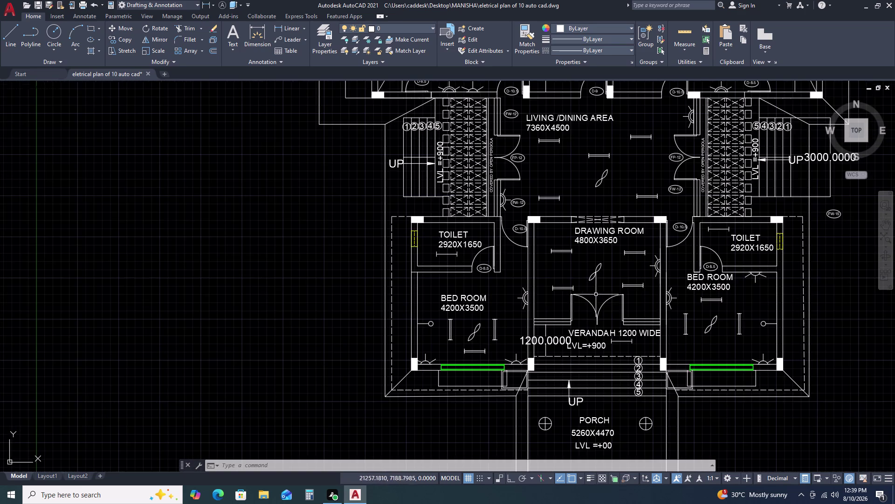
scroll(up, 3)
middle_drag(762, 254, 634, 274)
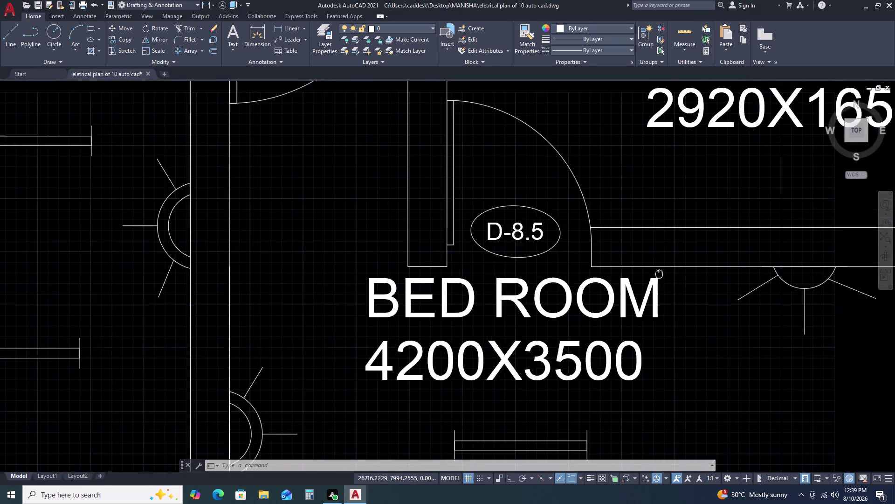
Copy the wall light from the right bed room to the left bed room.
middle_drag(634, 274, 500, 269)
click(546, 235)
click(701, 327)
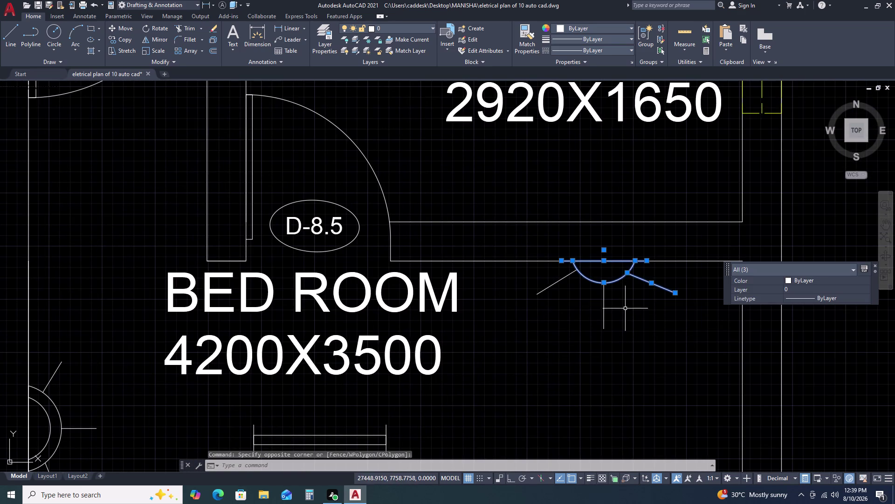
drag(625, 308, 614, 309)
click(542, 286)
key(c)
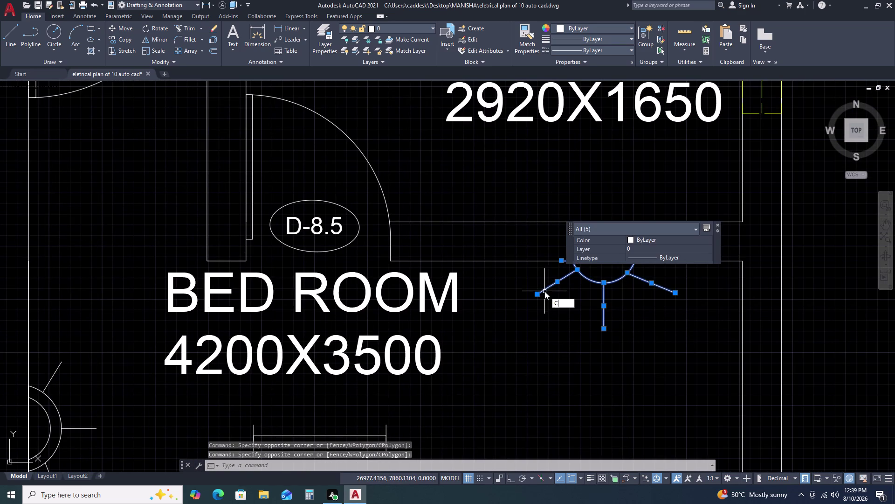
text(O)
key(space)
click(545, 292)
scroll(down, 3)
middle_drag(92, 362, 106, 363)
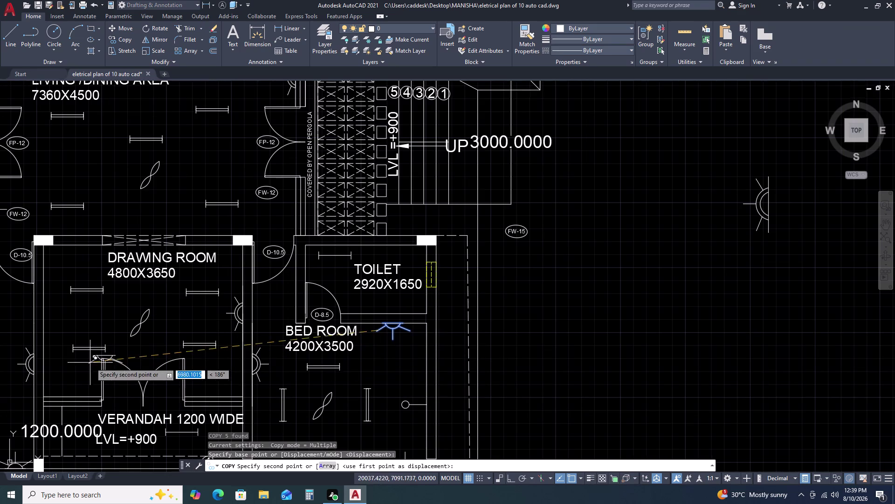
middle_drag(105, 363, 132, 361)
middle_drag(249, 353, 274, 346)
middle_drag(523, 306, 534, 301)
scroll(down, 3)
scroll(up, 3)
scroll(up, 3)
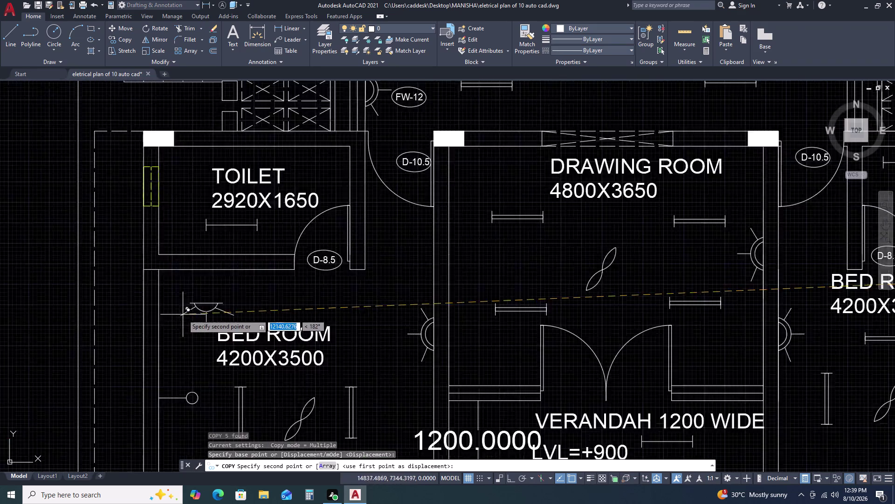
click(295, 293)
key(Escape)
Select the copied light and rotate it, retrying once with Ortho on.
drag(277, 264, 290, 278)
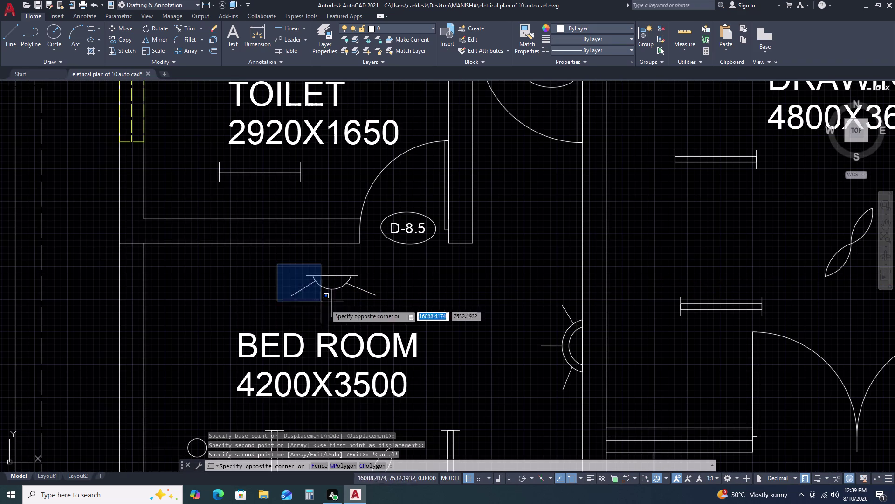
click(389, 324)
text(RO)
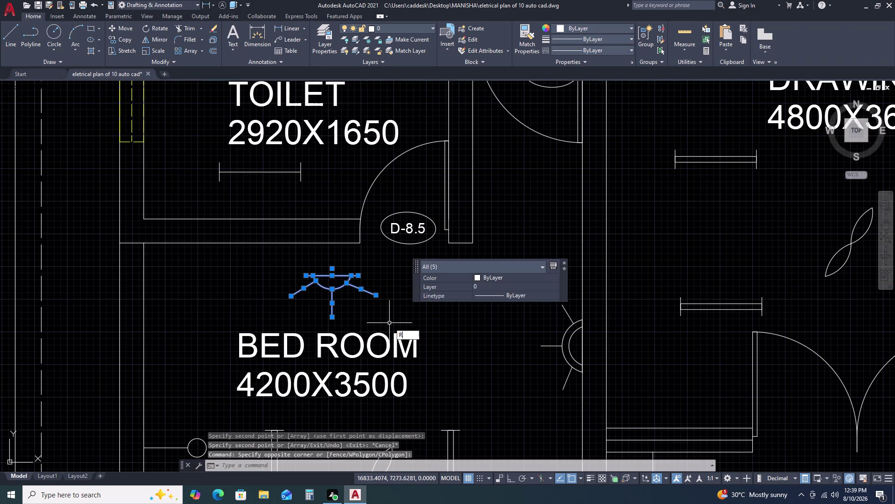
key(space)
drag(384, 304, 381, 289)
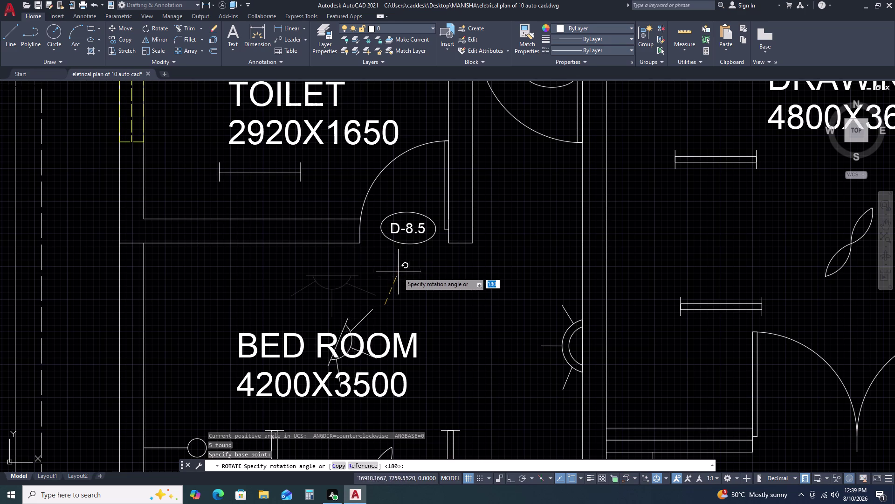
key(Escape)
click(276, 267)
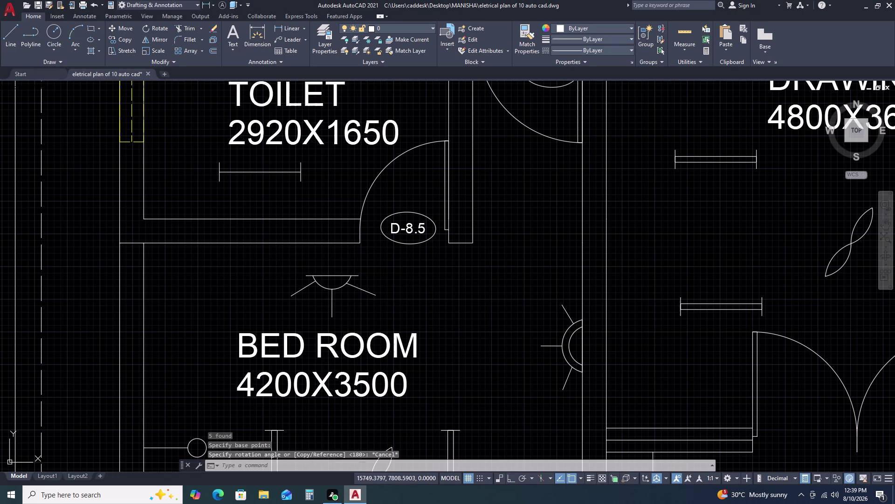
click(397, 319)
text(RO)
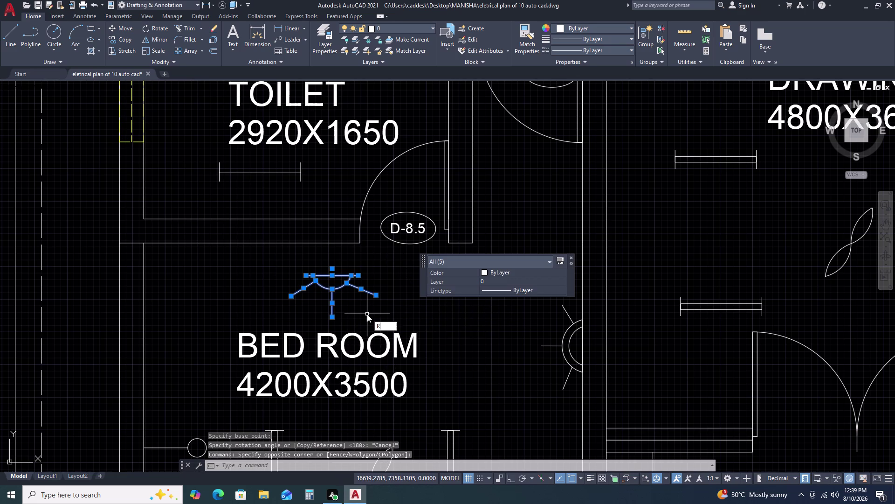
key(space)
click(359, 275)
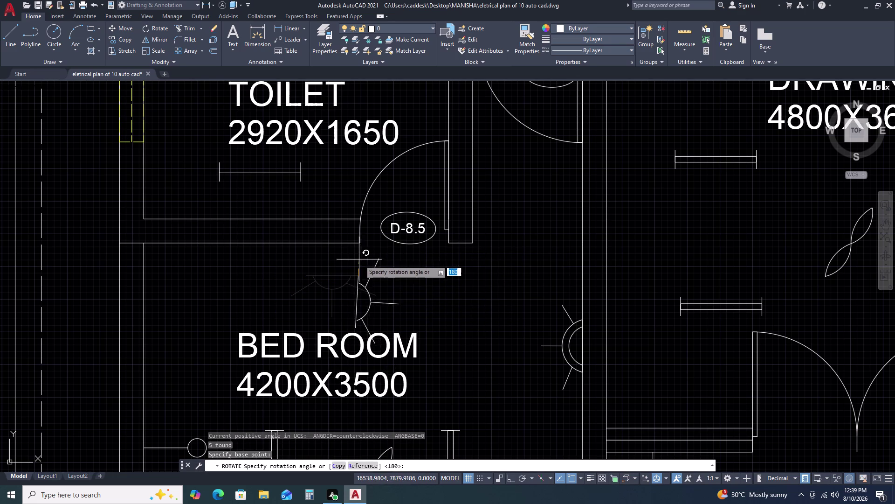
key(F8)
Turn the copied light sideways and select the rotated symbol.
click(361, 254)
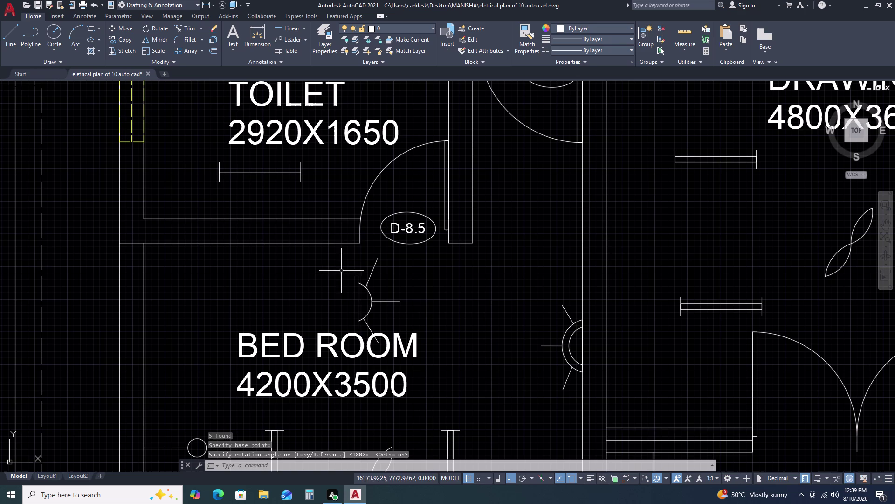
drag(341, 263, 342, 270)
click(402, 342)
click(389, 317)
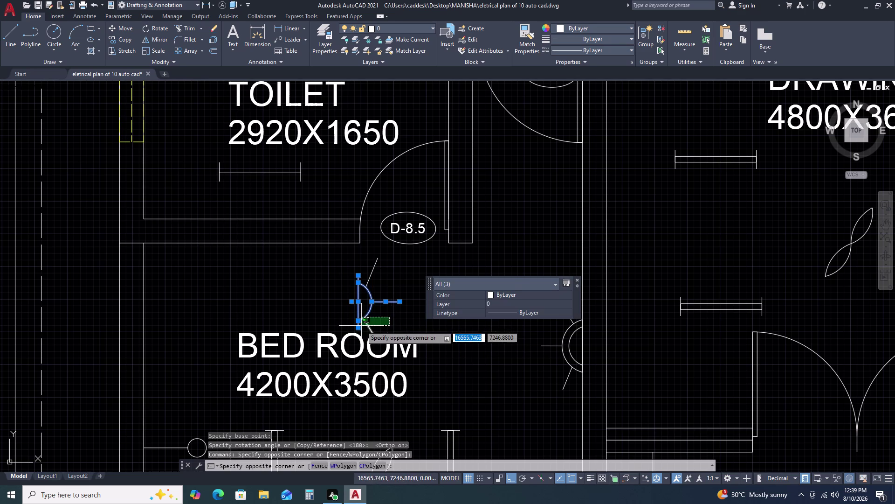
click(362, 325)
click(374, 285)
click(367, 269)
Move the sideways wall light onto the left toilet's left wall.
key(m)
key(space)
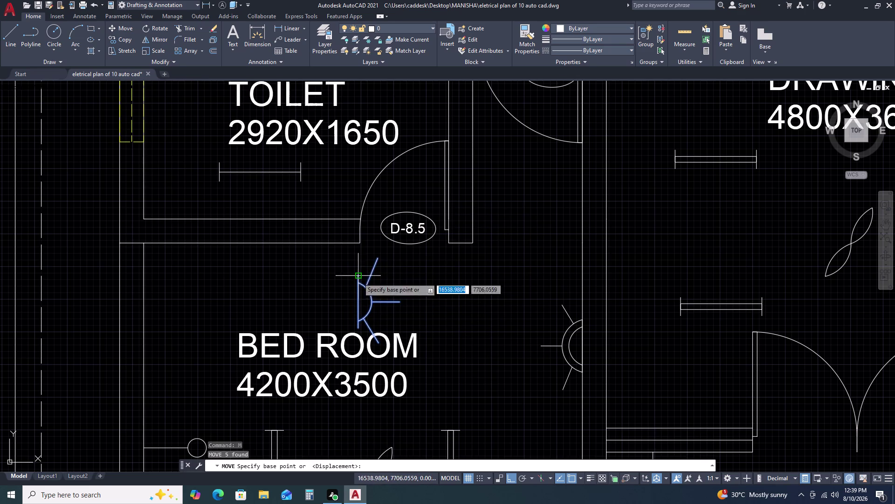
click(359, 303)
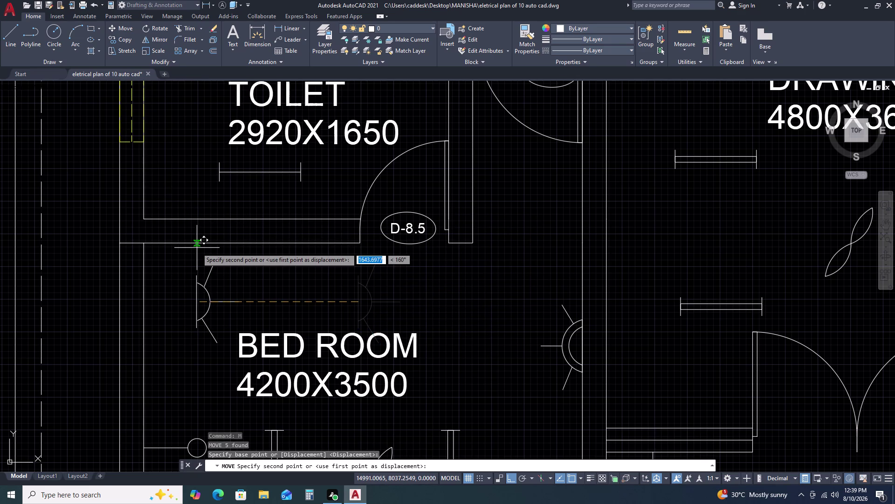
key(F8)
scroll(down, 3)
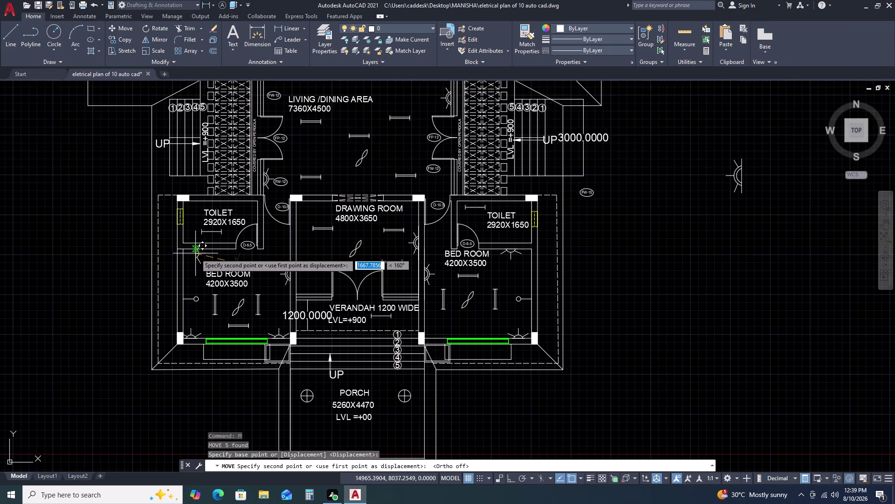
scroll(up, 3)
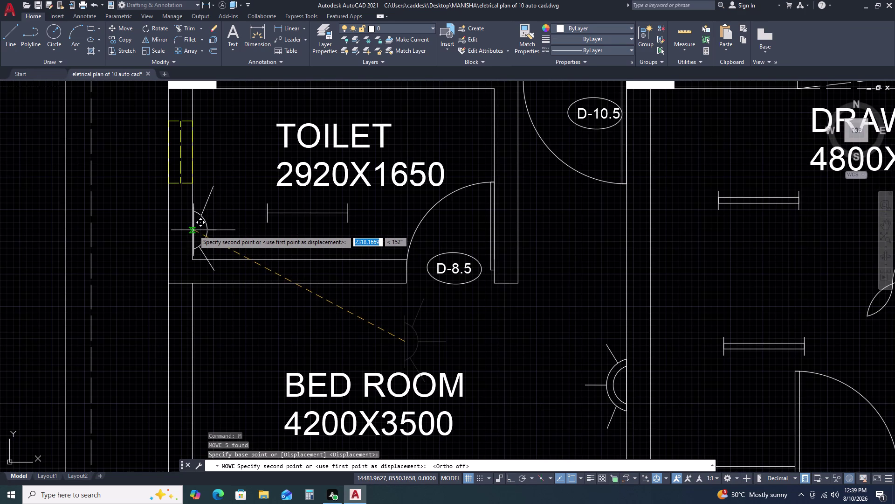
click(192, 230)
key(Escape)
Grip-stretch the slanted lower ray's endpoint to shorten it.
scroll(up, 3)
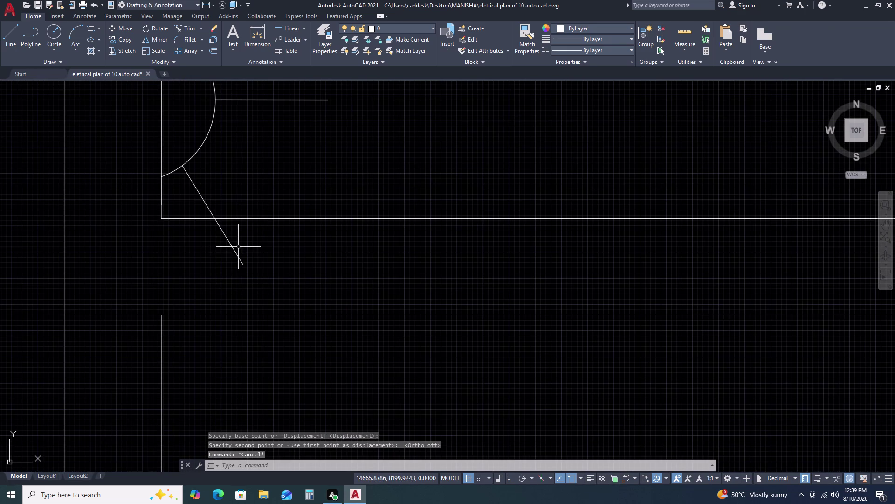
click(238, 247)
click(229, 262)
click(243, 264)
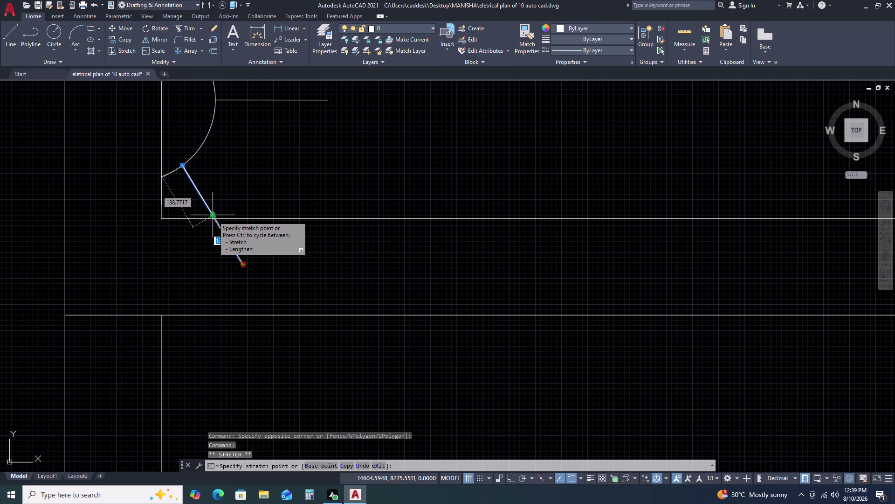
click(216, 217)
key(Escape)
scroll(down, 3)
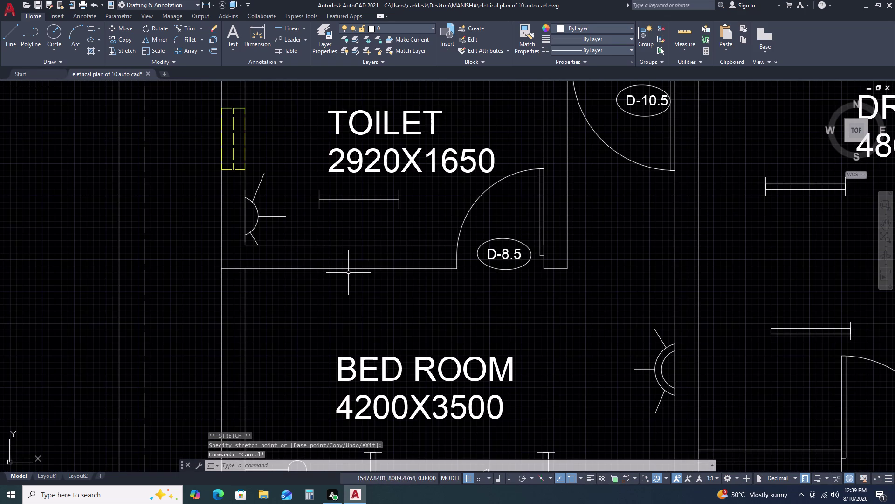
scroll(down, 3)
scroll(down, 3)
middle_drag(623, 373, 503, 333)
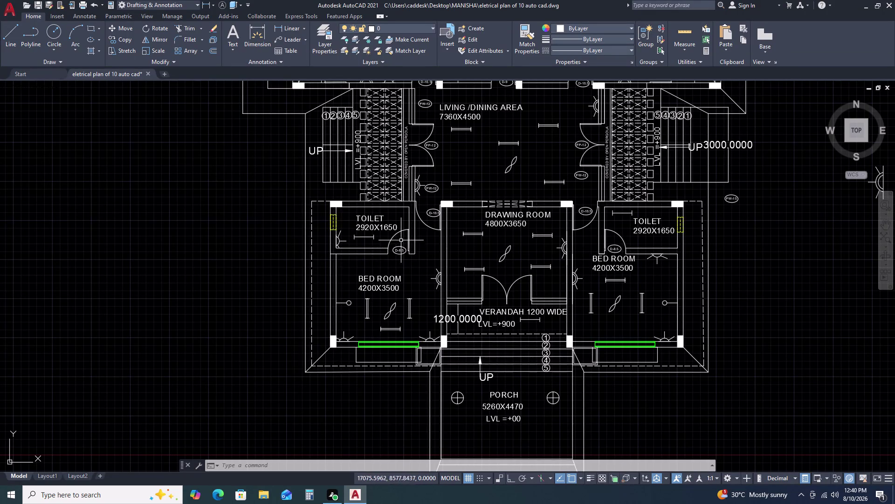
Copy the right bedroom switch onto the left toilet's wall.
scroll(up, 3)
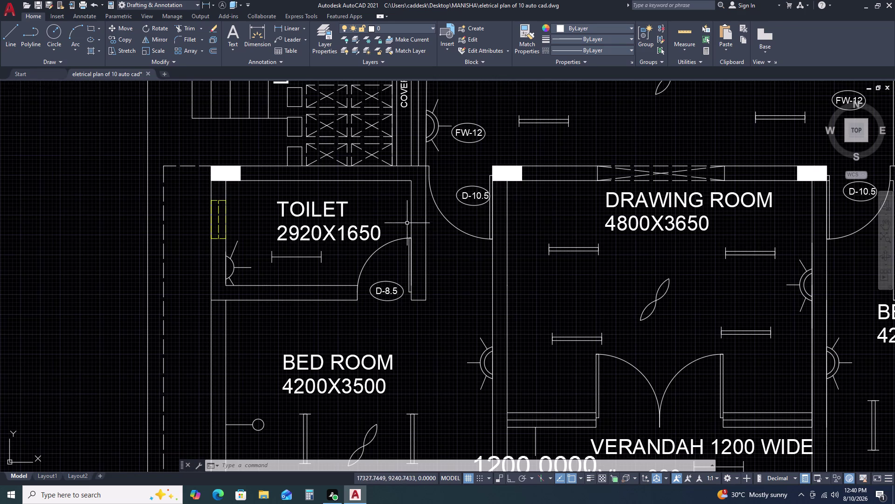
scroll(down, 3)
scroll(up, 3)
click(598, 240)
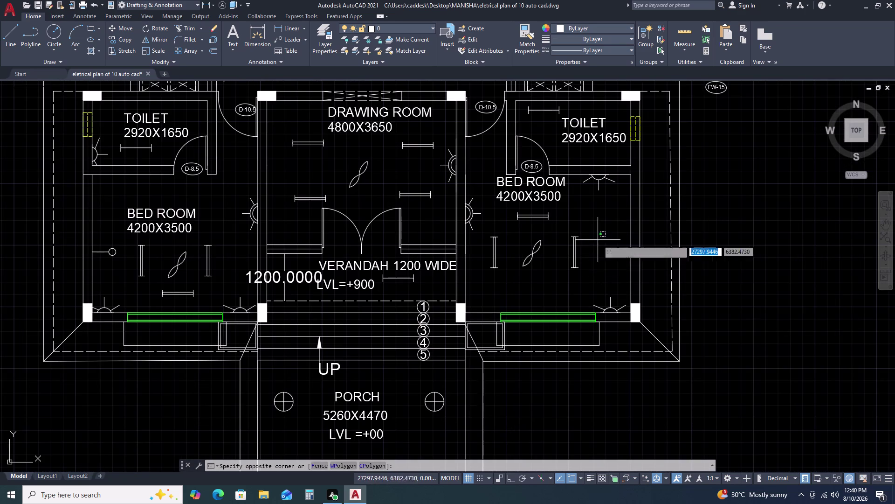
click(659, 277)
text(CO)
key(space)
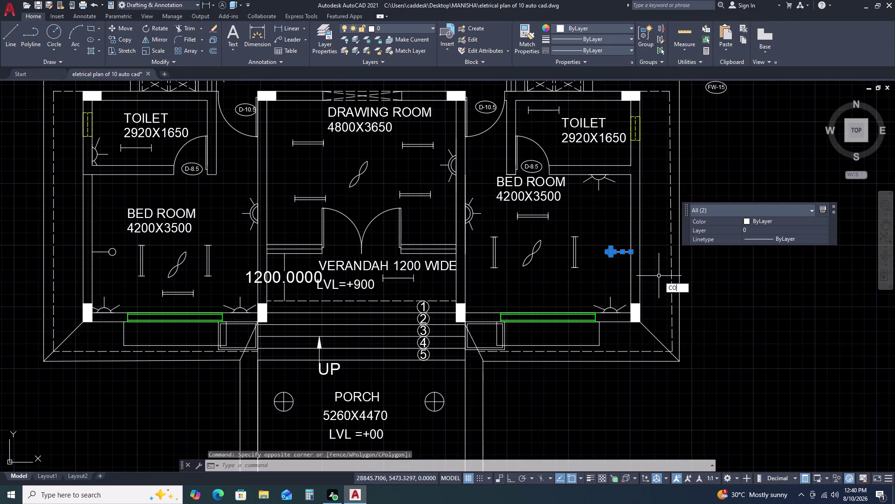
click(630, 253)
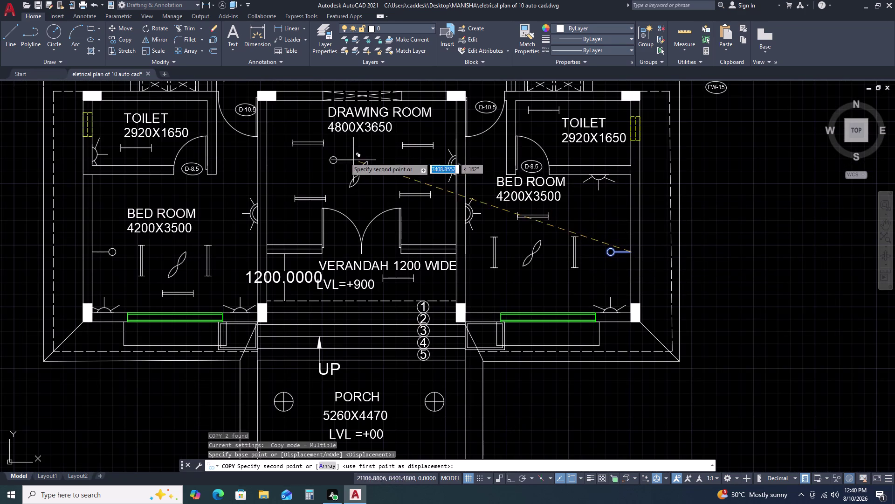
scroll(up, 3)
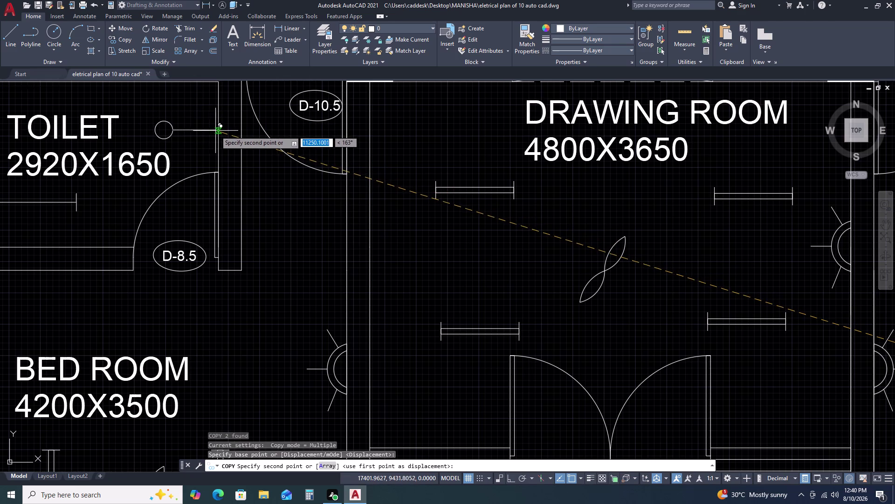
click(217, 131)
key(Escape)
Select the bedroom switch symbol, panning the view toward it.
scroll(down, 3)
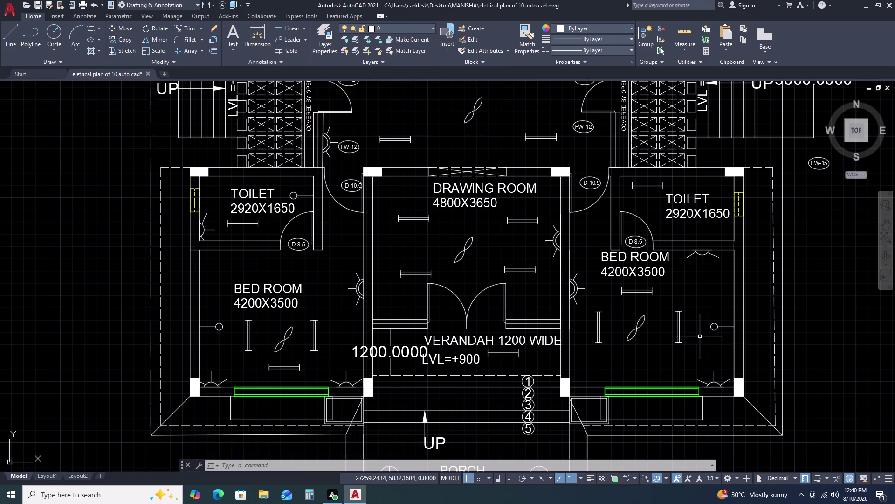
scroll(down, 3)
scroll(up, 3)
click(707, 312)
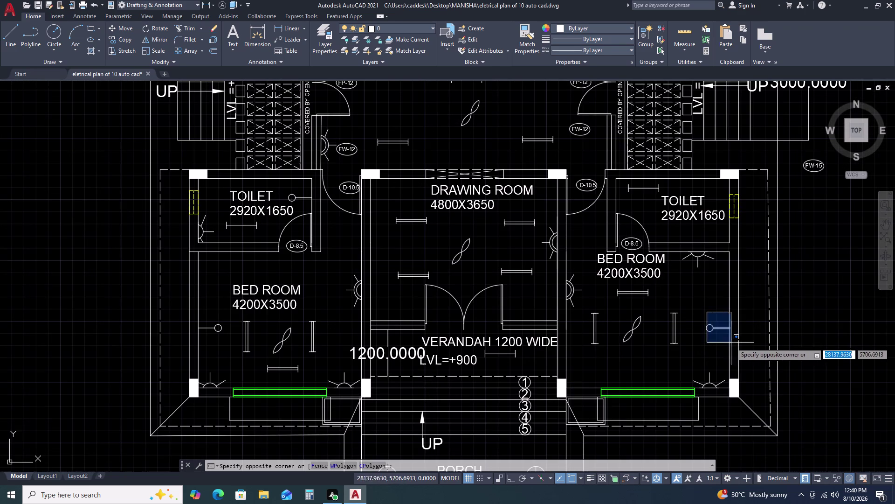
click(735, 341)
scroll(up, 3)
middle_drag(731, 329, 721, 330)
middle_drag(709, 331, 681, 331)
middle_drag(645, 327, 503, 287)
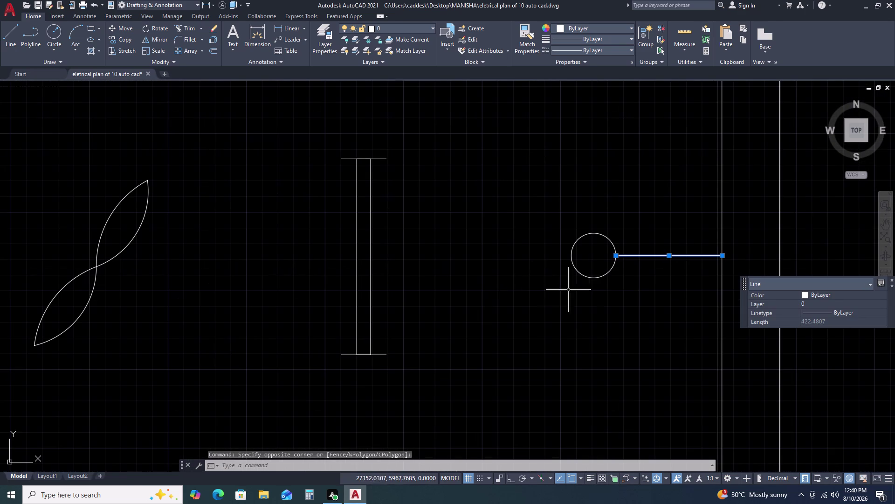
Copy the switch's circle and line to a spot below the original.
drag(608, 281, 594, 262)
drag(579, 226, 578, 221)
text(CO)
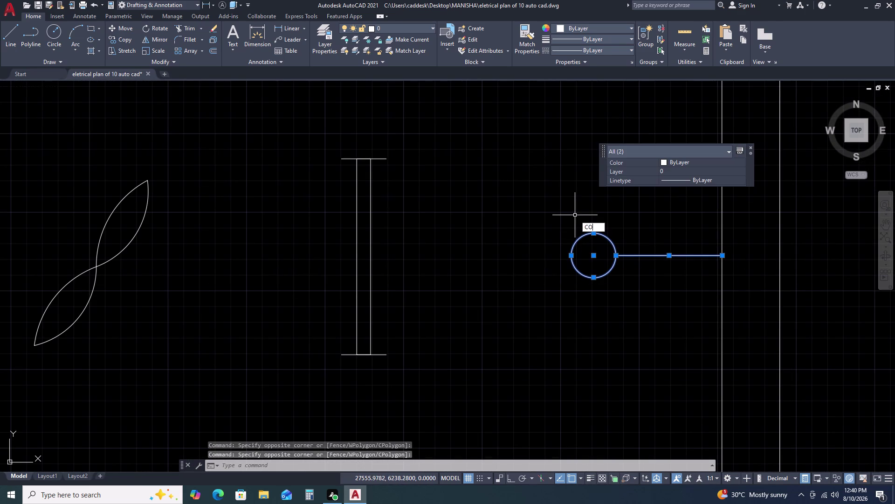
key(space)
click(575, 215)
click(480, 277)
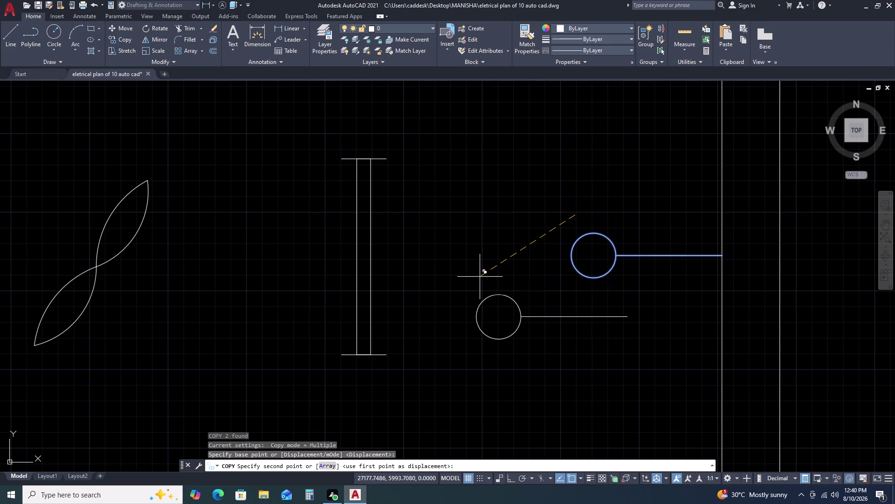
key(Escape)
Rotate the switch copy 90° upright with Ortho on.
click(641, 309)
click(472, 338)
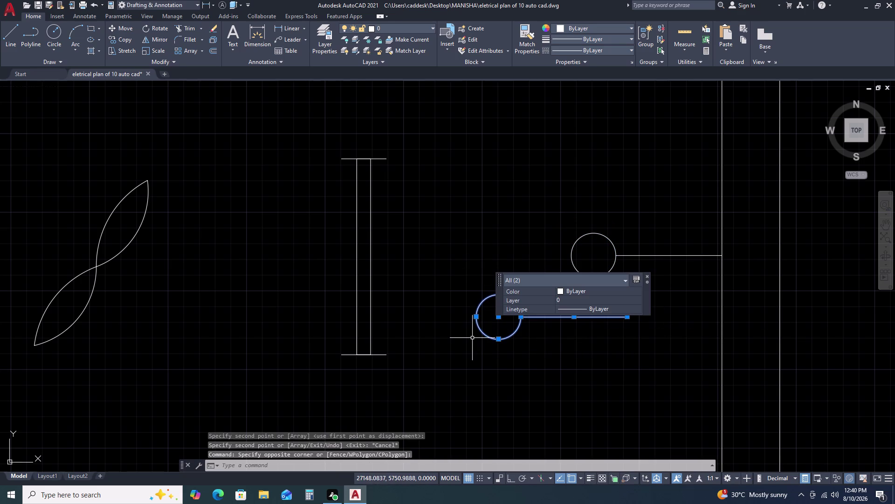
text(RO)
key(space)
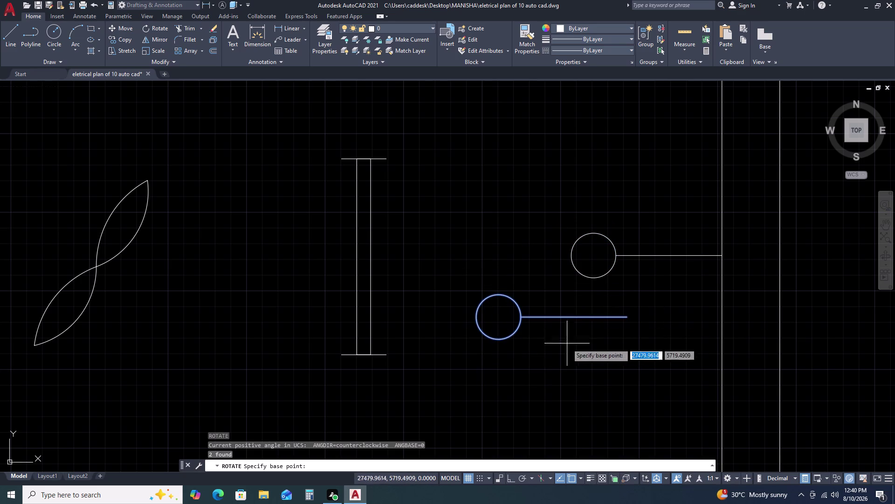
click(628, 315)
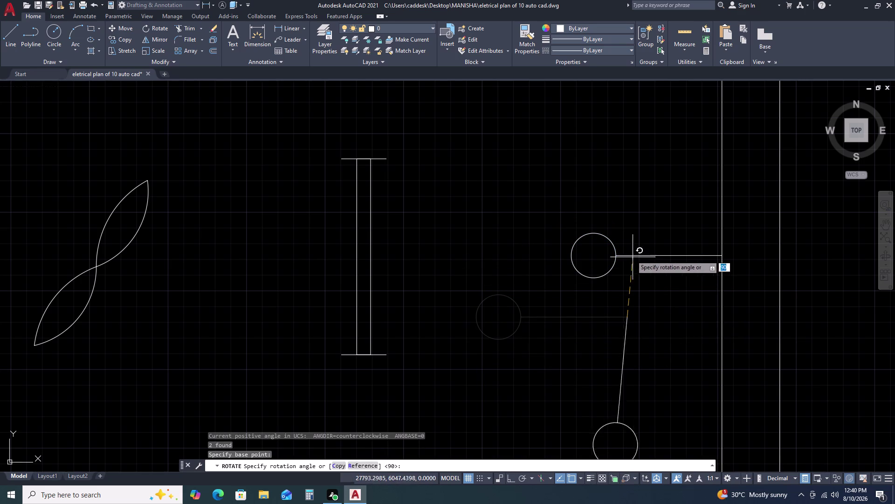
key(F8)
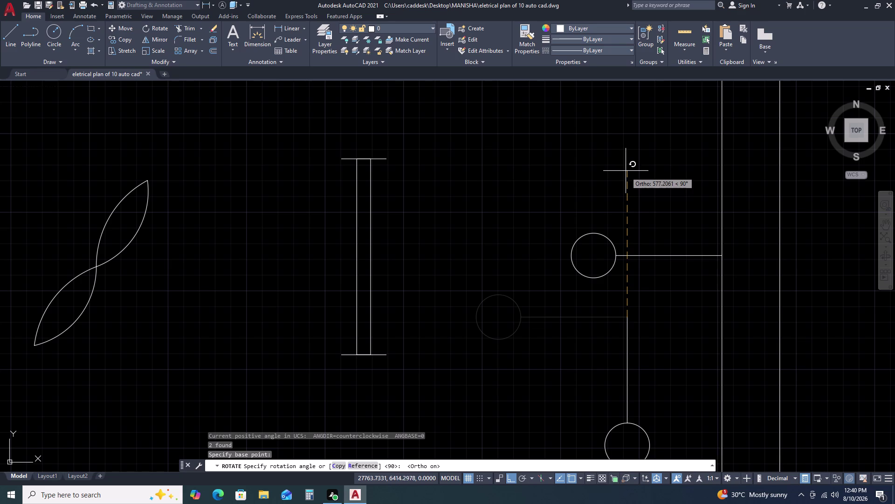
click(626, 170)
scroll(down, 3)
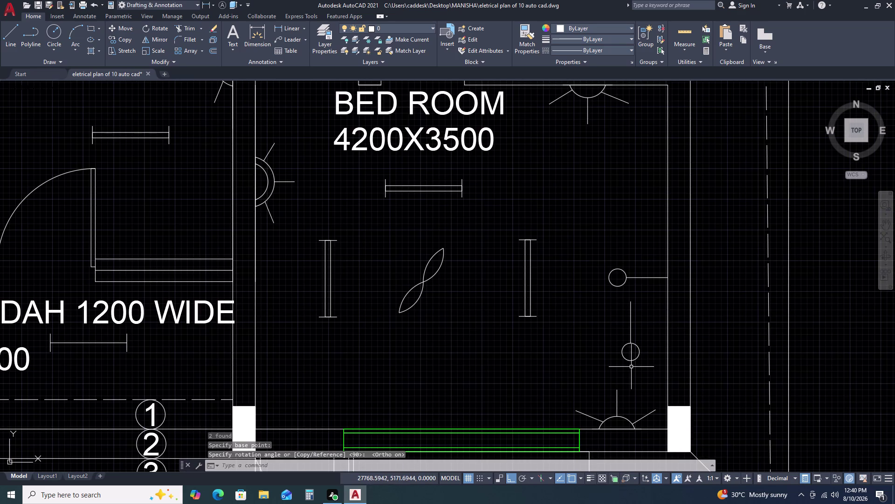
Draw a short vertical line at the upright switch.
key(l)
key(space)
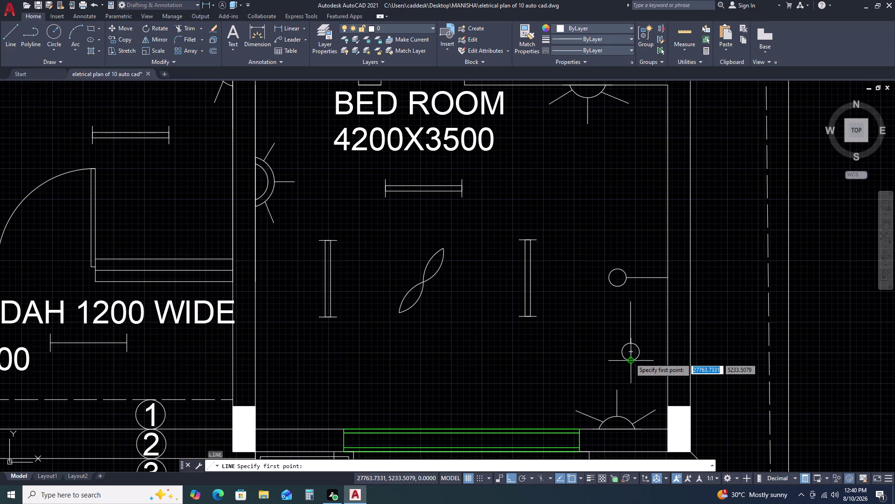
click(630, 358)
click(630, 368)
key(Escape)
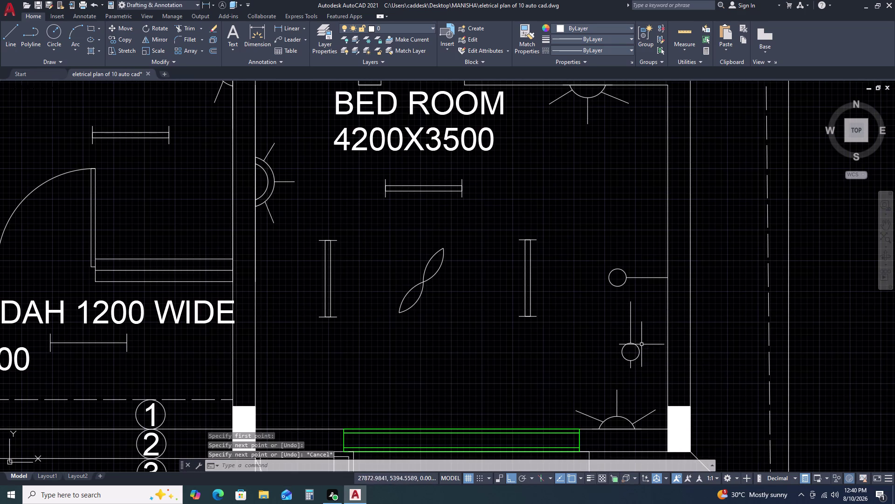
Select the upright switch's circle and lines.
click(647, 324)
click(600, 360)
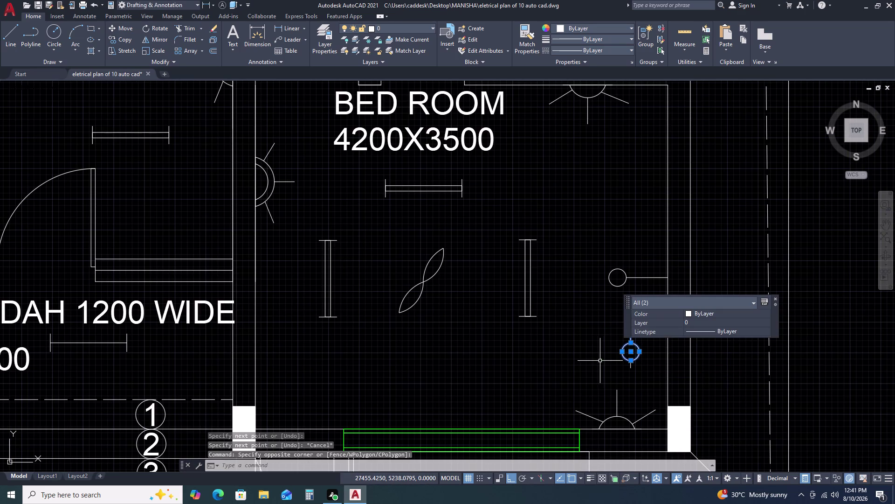
scroll(up, 3)
click(648, 342)
click(615, 356)
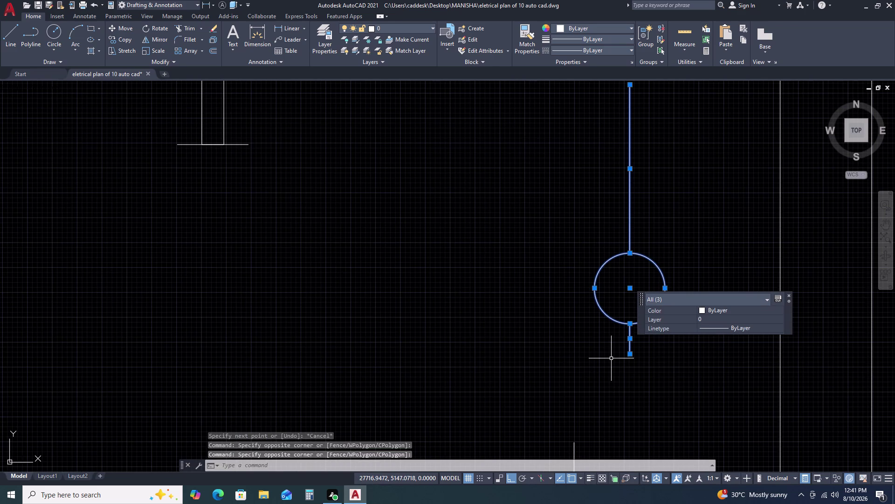
Move the upright switch against the right toilet's wall near door D-10.5.
text(M)
key(space)
scroll(down, 3)
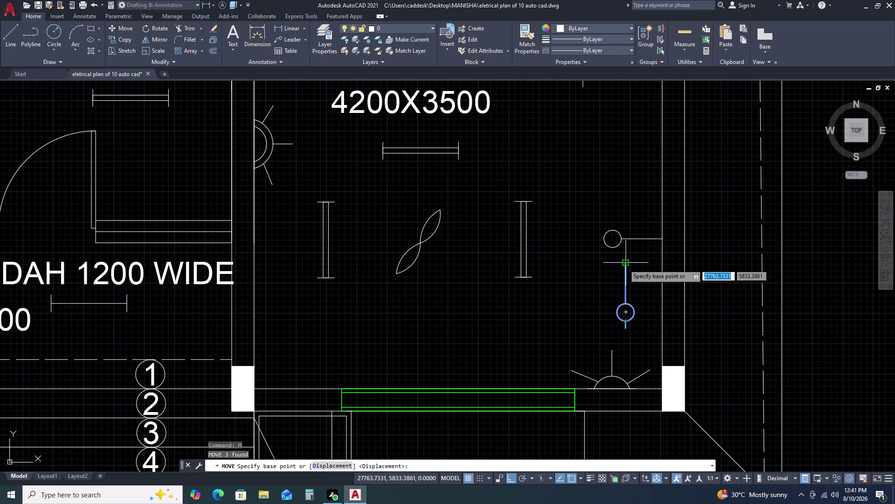
click(624, 264)
key(F8)
scroll(down, 3)
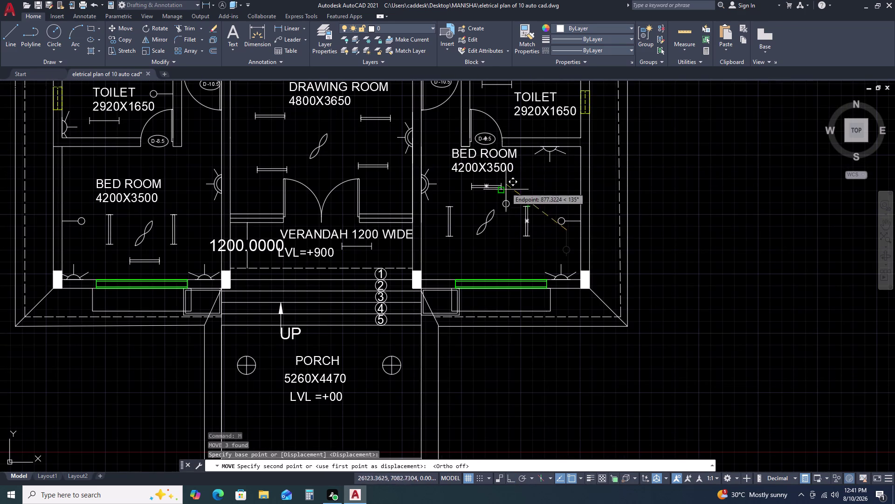
scroll(down, 3)
scroll(up, 3)
scroll(up, 3)
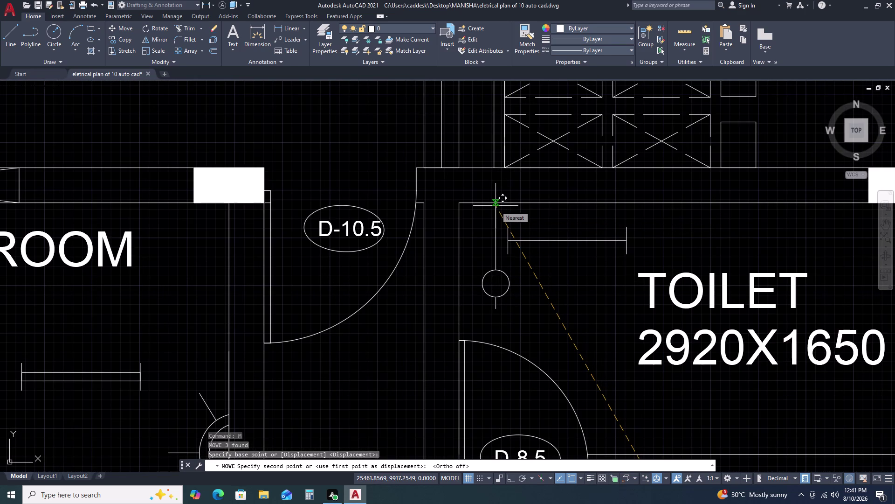
click(490, 202)
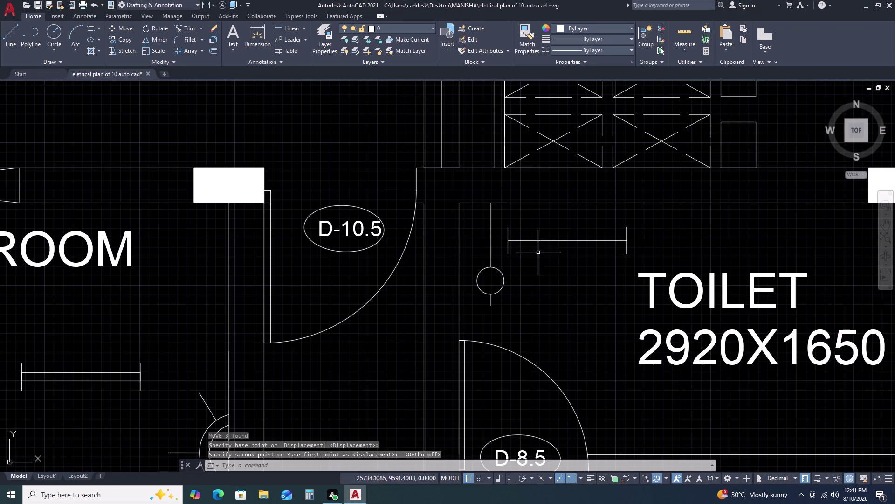
scroll(down, 3)
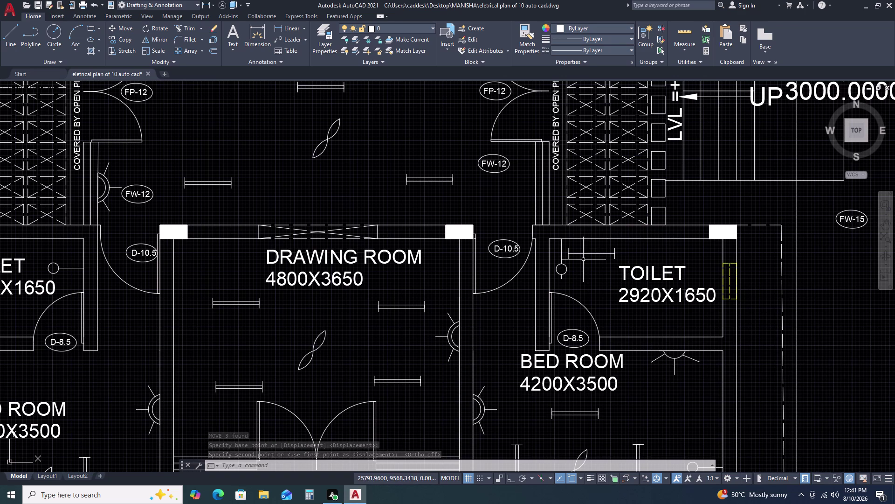
scroll(down, 3)
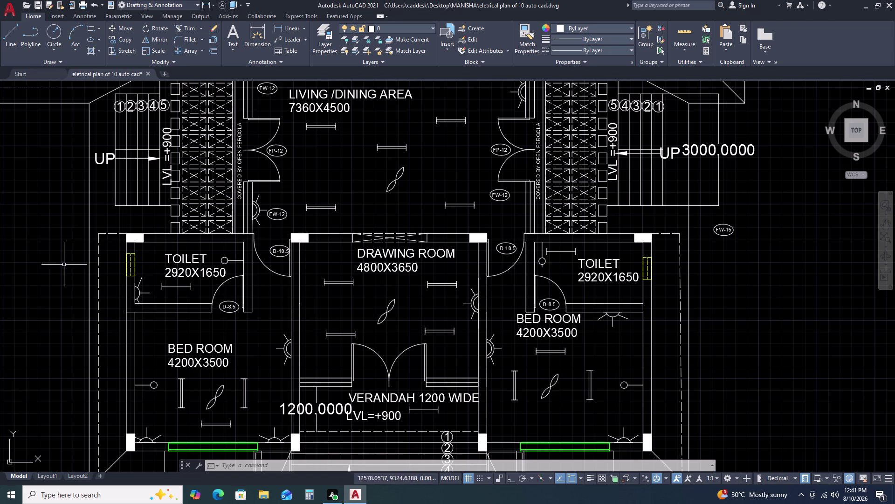
Draw a short horizontal line extending left from the left toilet's light point.
scroll(up, 3)
middle_drag(237, 255, 332, 237)
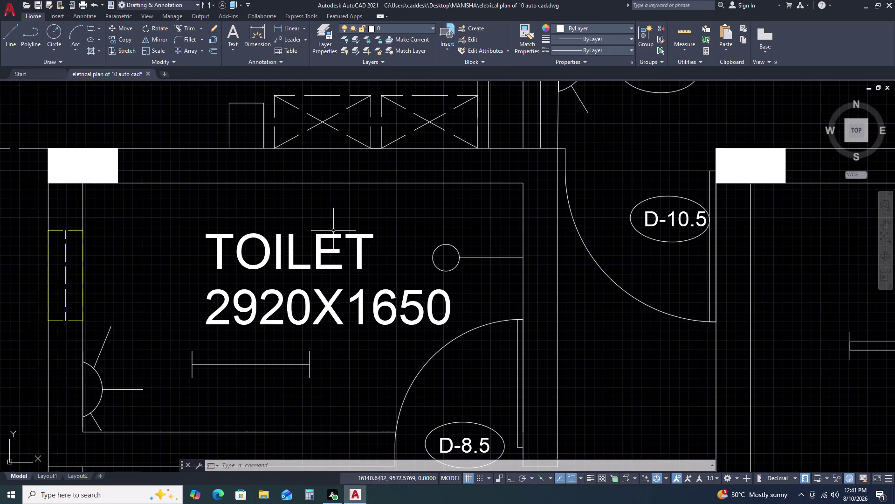
key(l)
key(space)
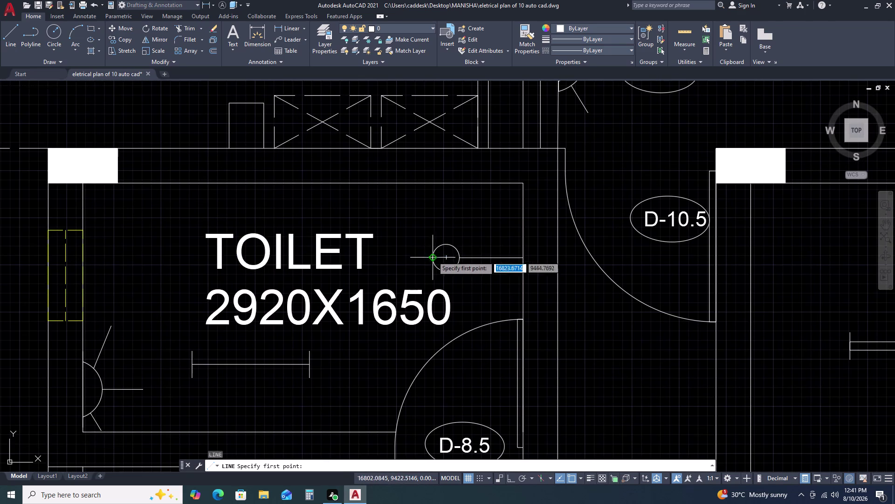
click(432, 257)
scroll(up, 3)
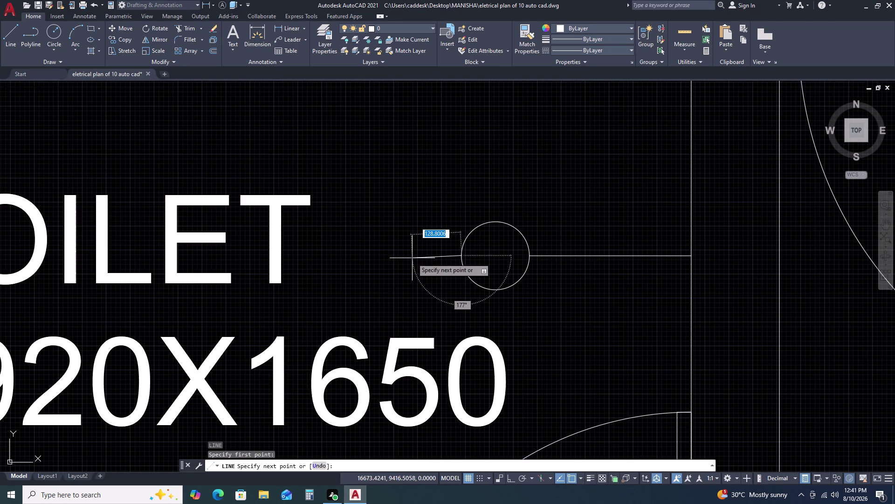
click(413, 257)
key(Escape)
Draw a short vertical line straight above the other light point.
scroll(down, 3)
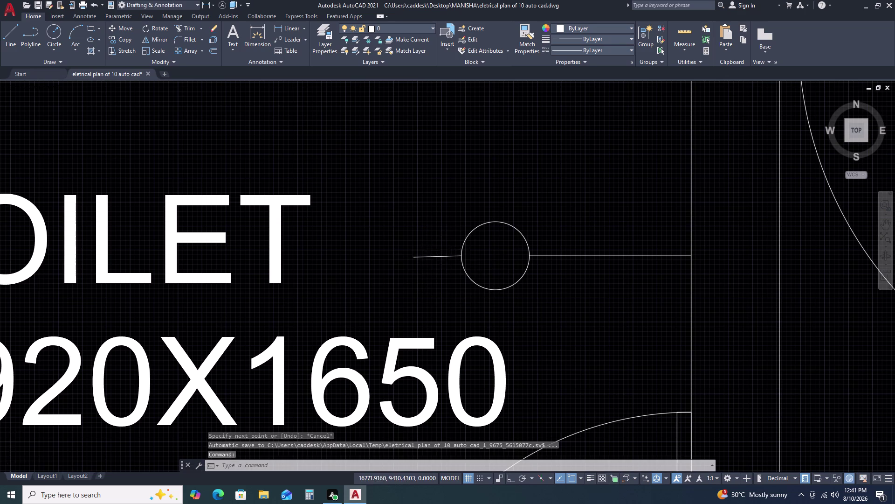
scroll(down, 3)
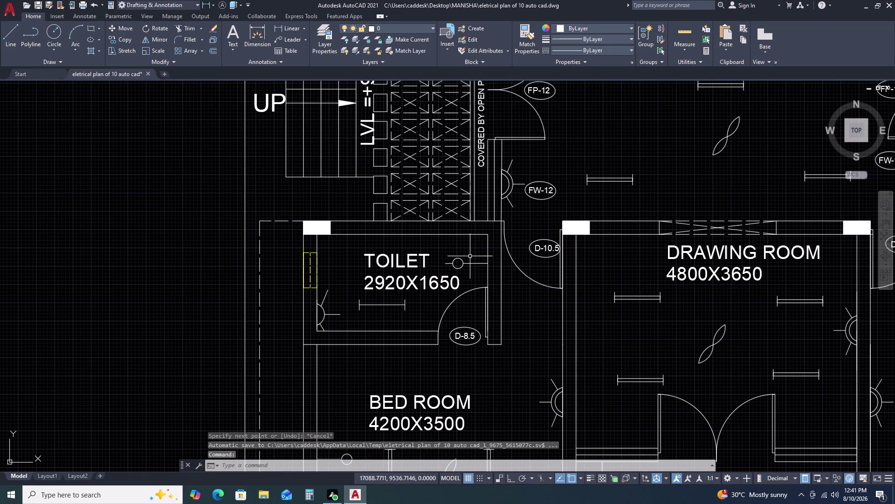
scroll(down, 3)
scroll(up, 3)
text(L)
key(space)
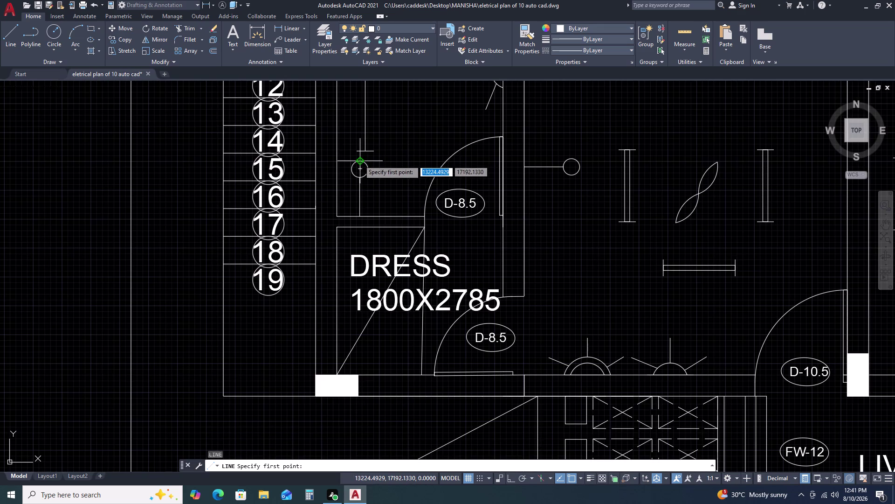
click(360, 161)
click(359, 148)
key(Escape)
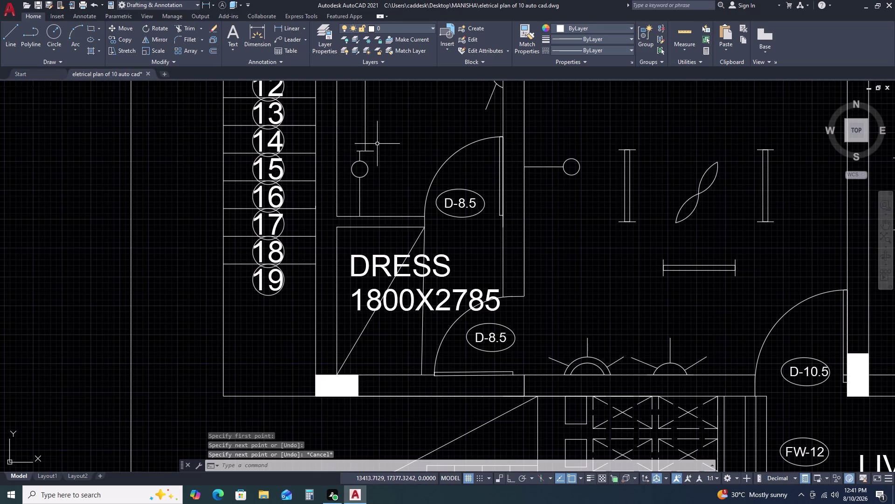
Select the upper toilet's vertical fixture line together with its short cap line.
scroll(up, 3)
scroll(down, 3)
click(366, 120)
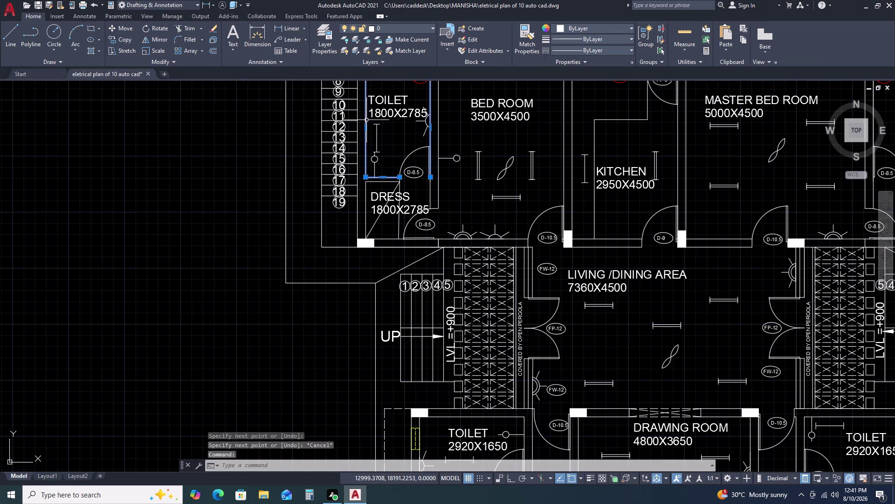
key(Escape)
scroll(up, 3)
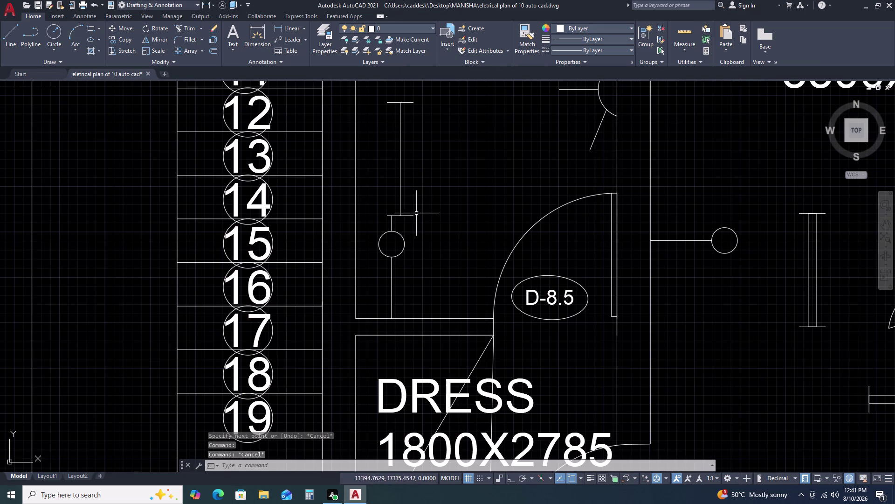
click(417, 213)
click(393, 181)
double_click(408, 218)
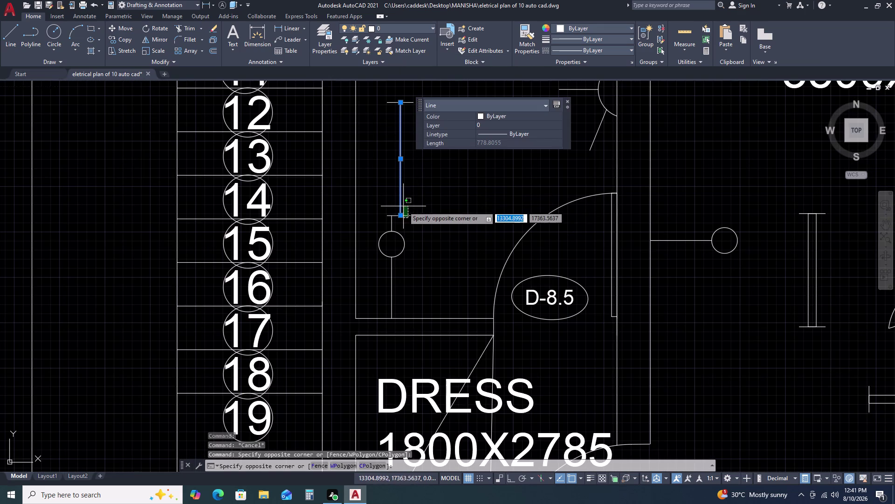
click(404, 206)
click(413, 108)
click(411, 100)
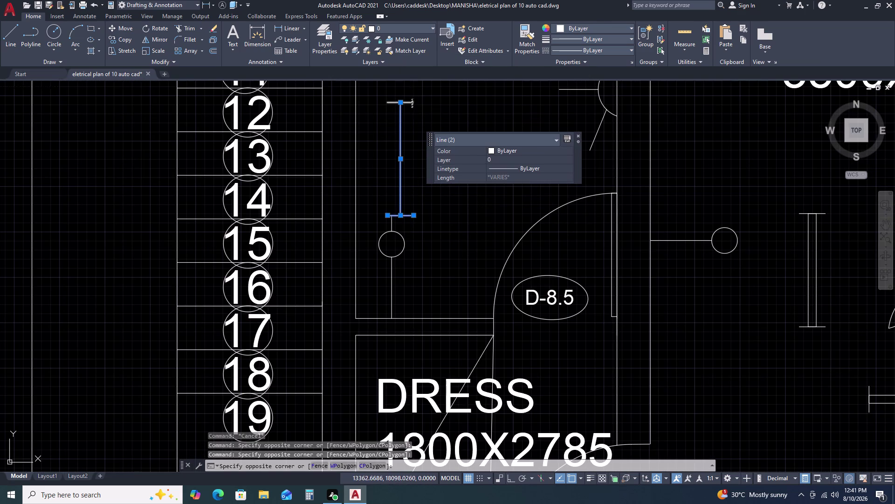
Move the selected fixture lines further to the right.
text(M)
key(space)
click(428, 129)
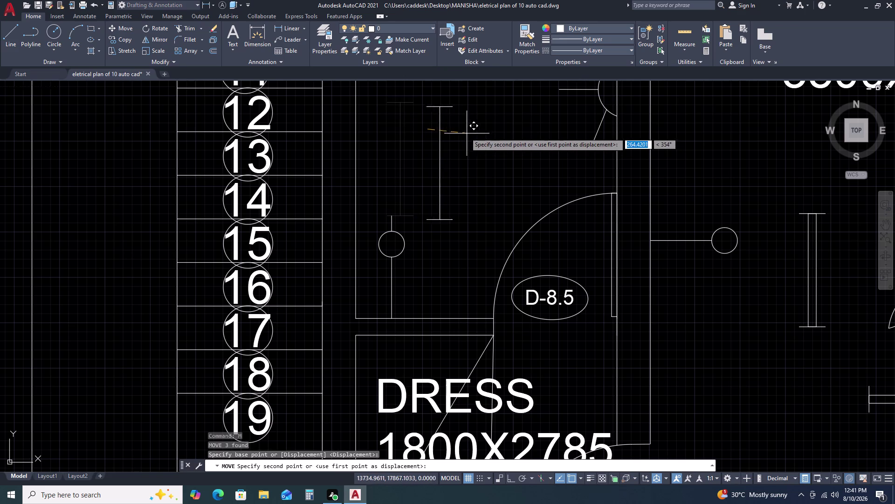
click(465, 118)
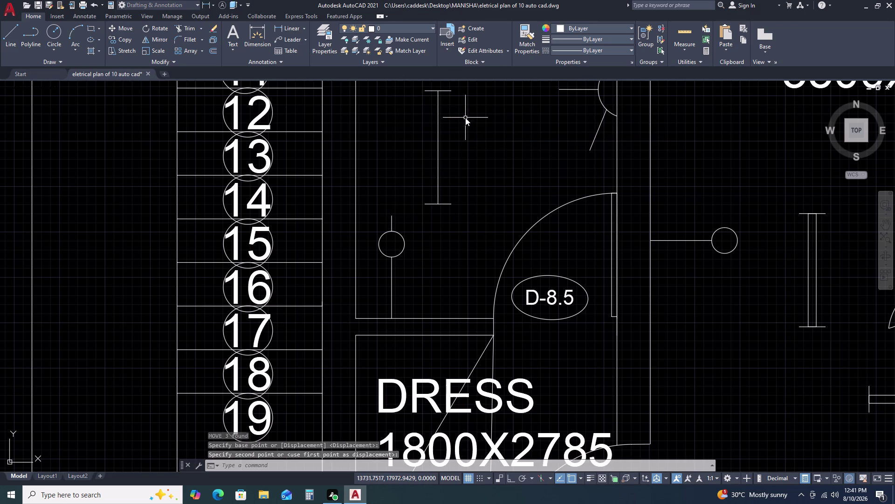
key(Escape)
scroll(down, 3)
scroll(down, 3)
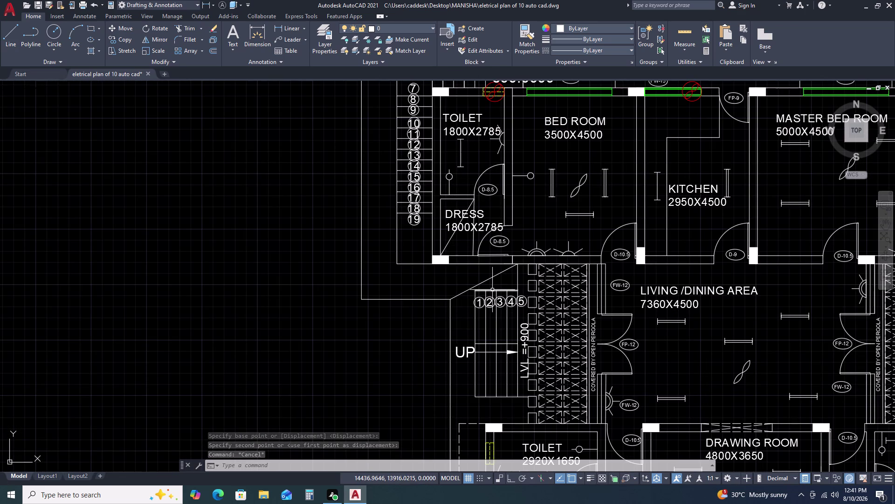
scroll(down, 3)
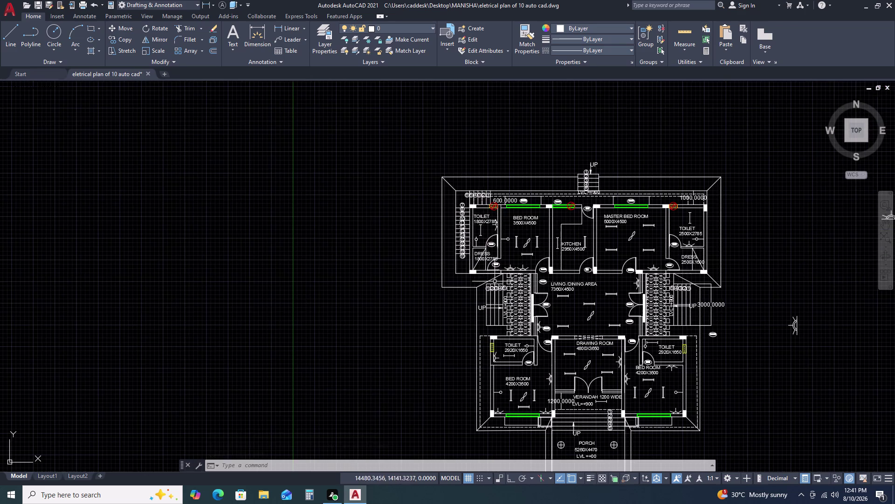
scroll(up, 3)
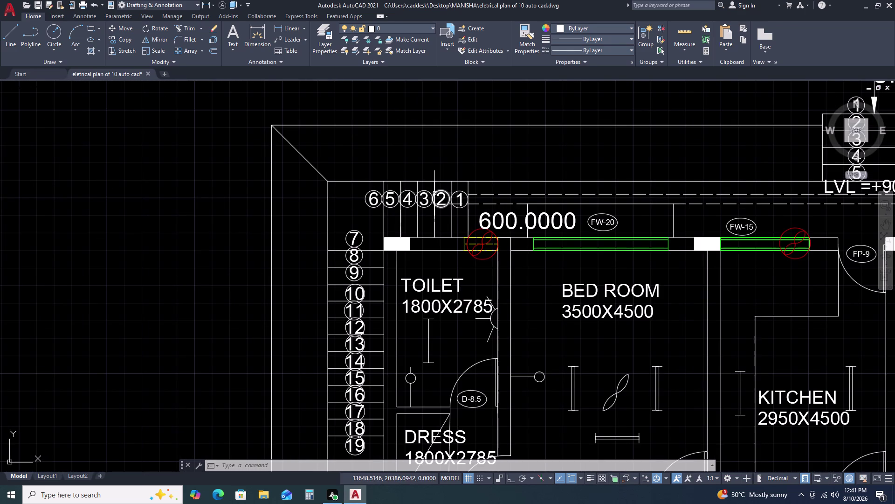
click(293, 40)
scroll(up, 3)
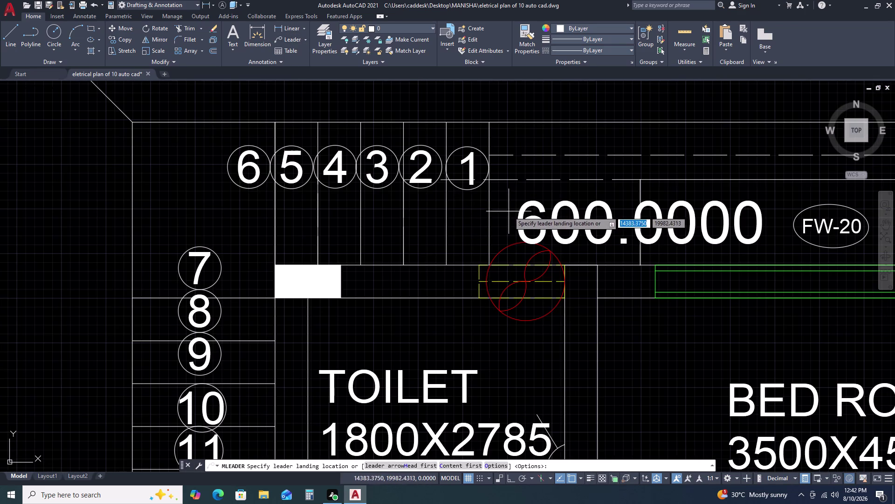
click(510, 211)
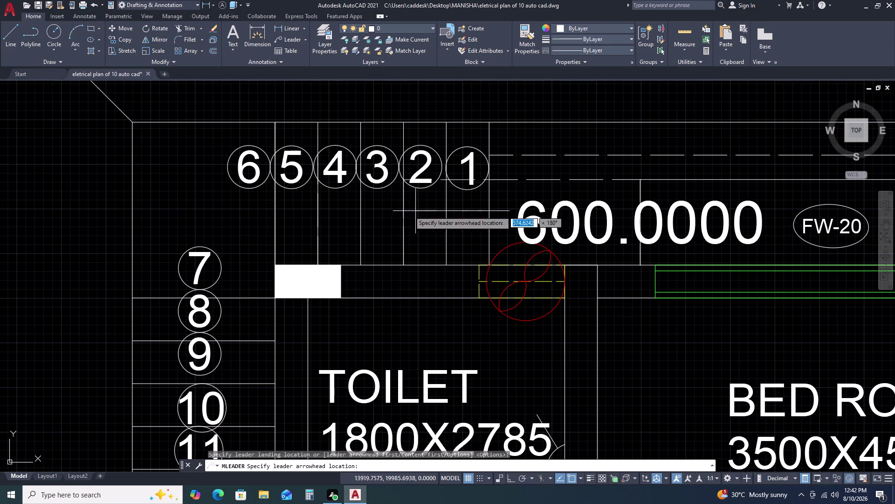
click(244, 212)
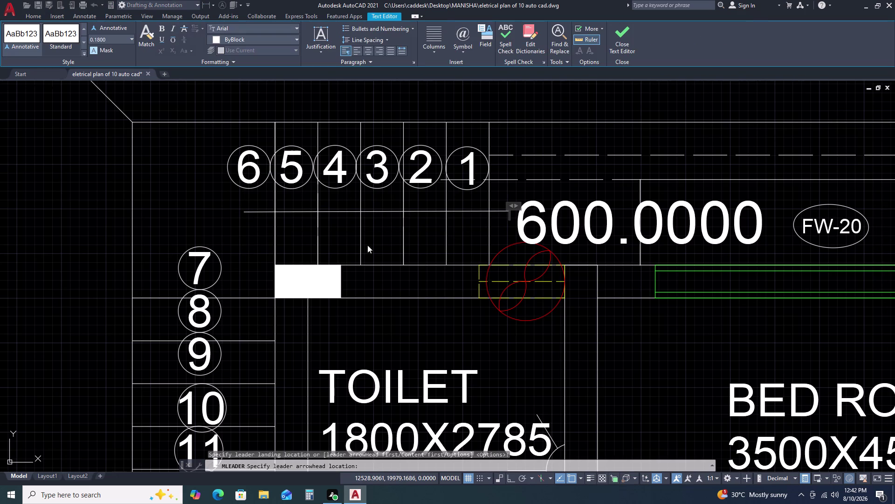
key(Escape)
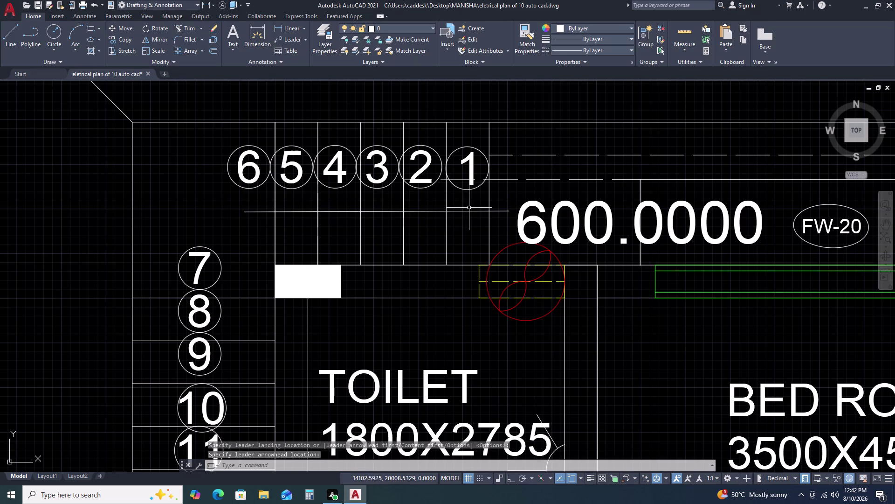
click(470, 208)
click(469, 221)
key(Delete)
scroll(down, 3)
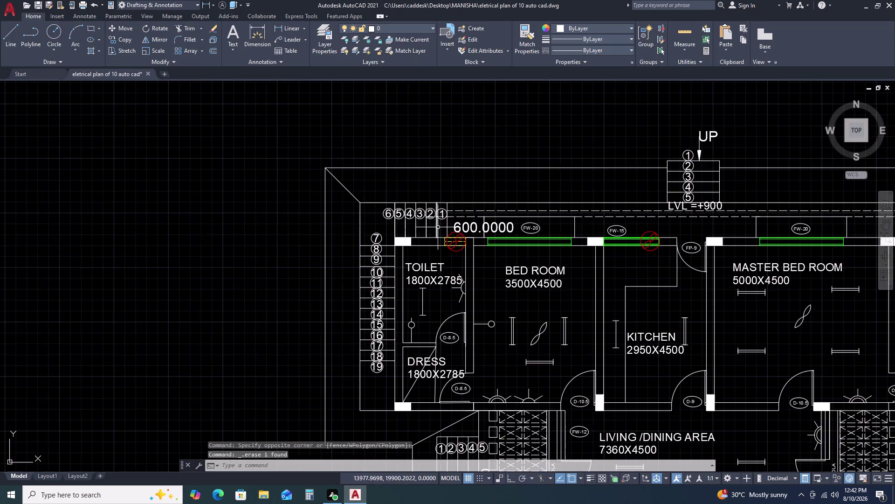
scroll(down, 3)
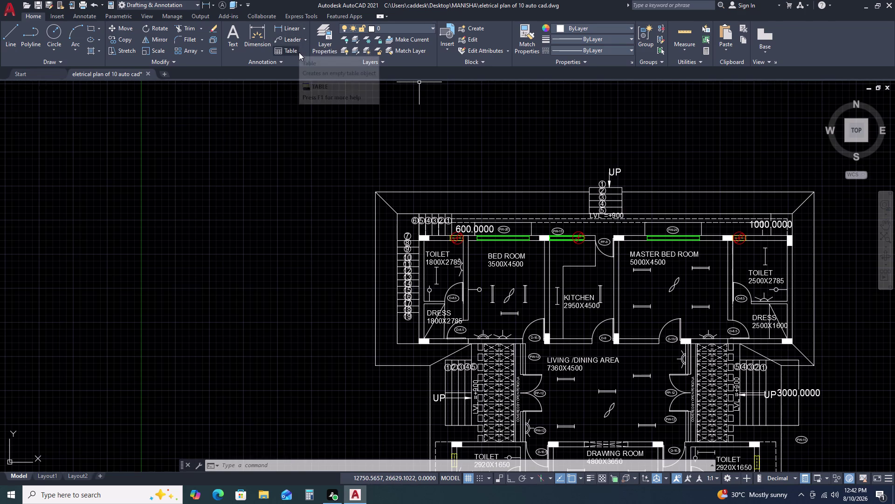
key(m)
key(l)
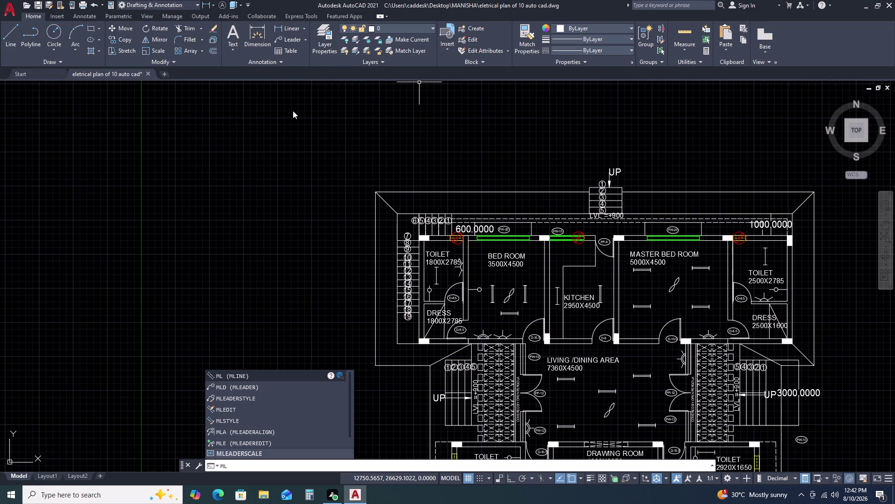
key(s)
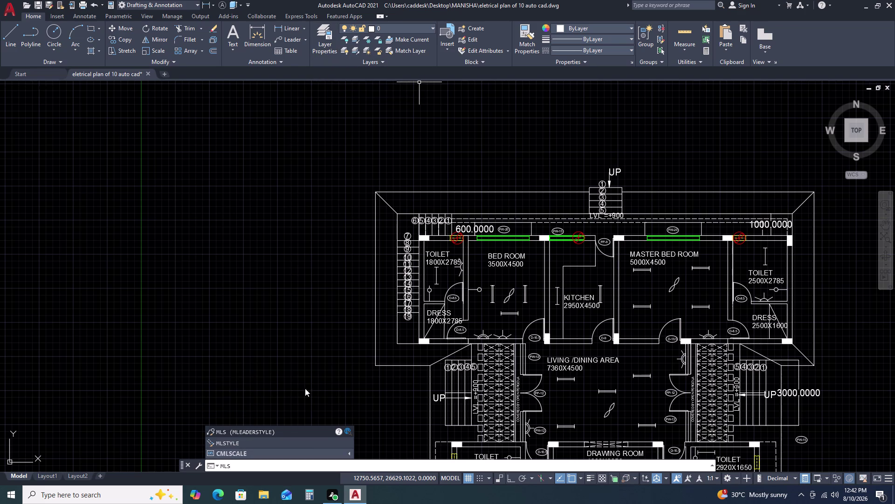
click(282, 428)
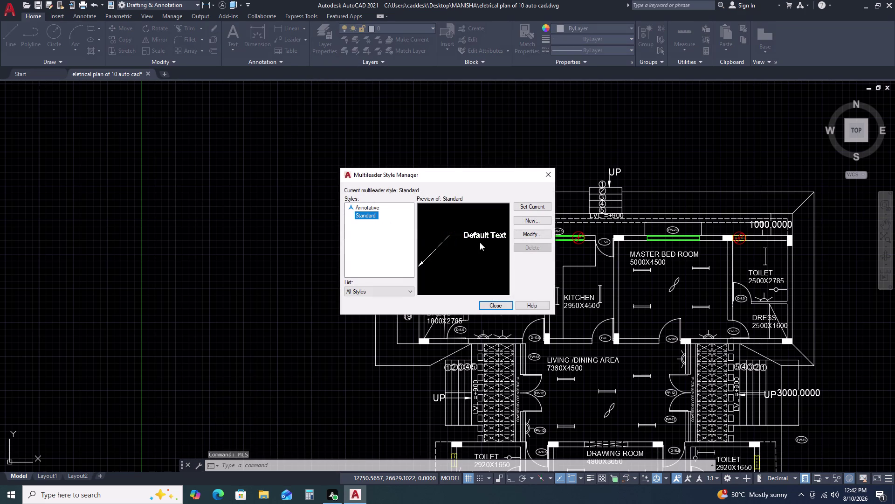
click(534, 231)
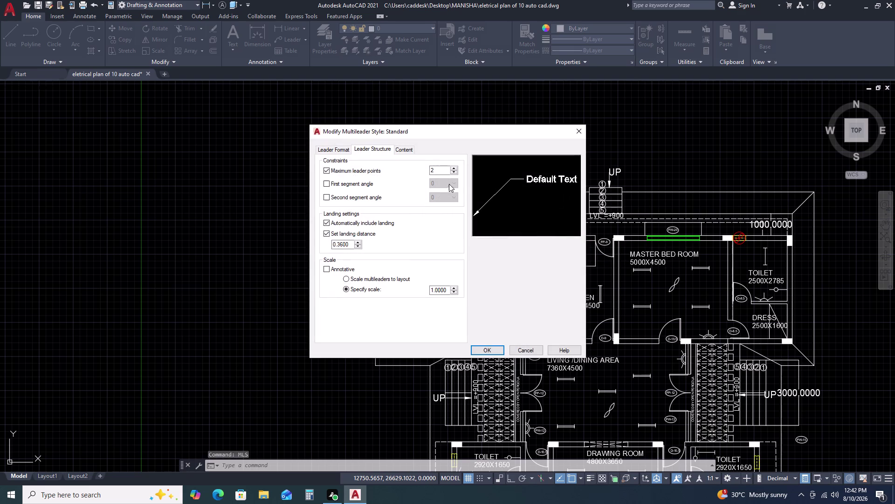
click(444, 173)
key(BackSpace)
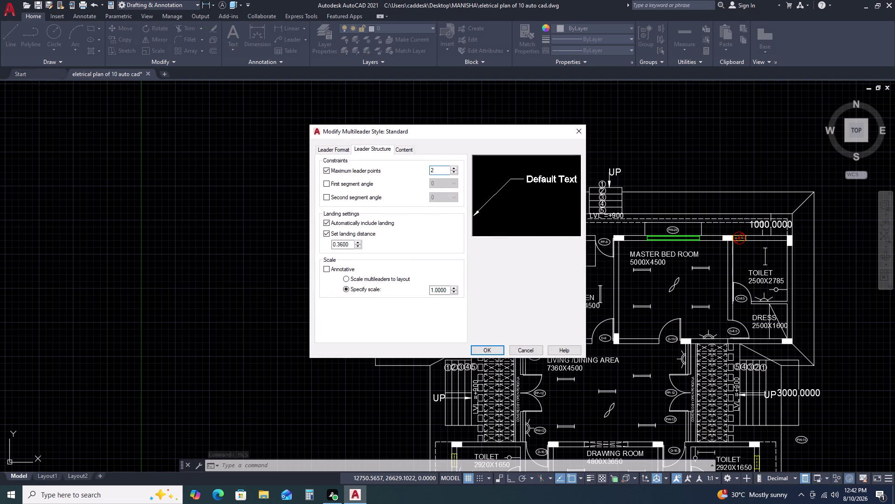
key(3)
key(Return)
click(483, 350)
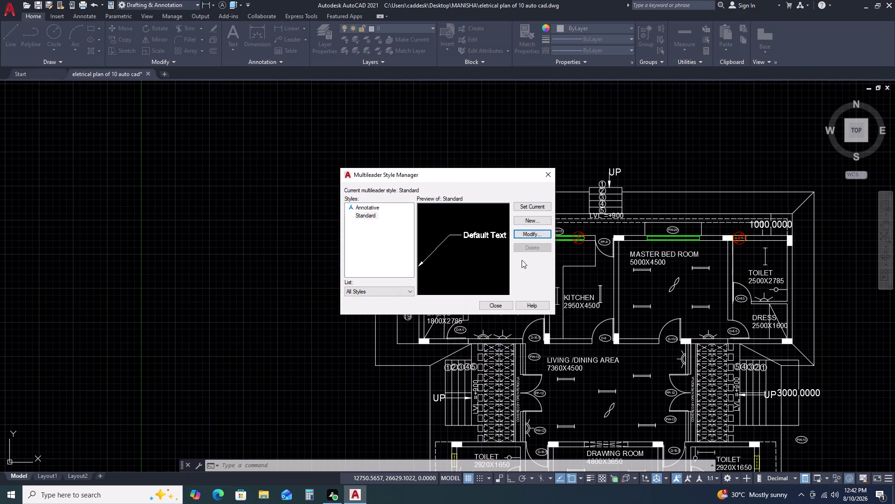
click(529, 202)
click(545, 174)
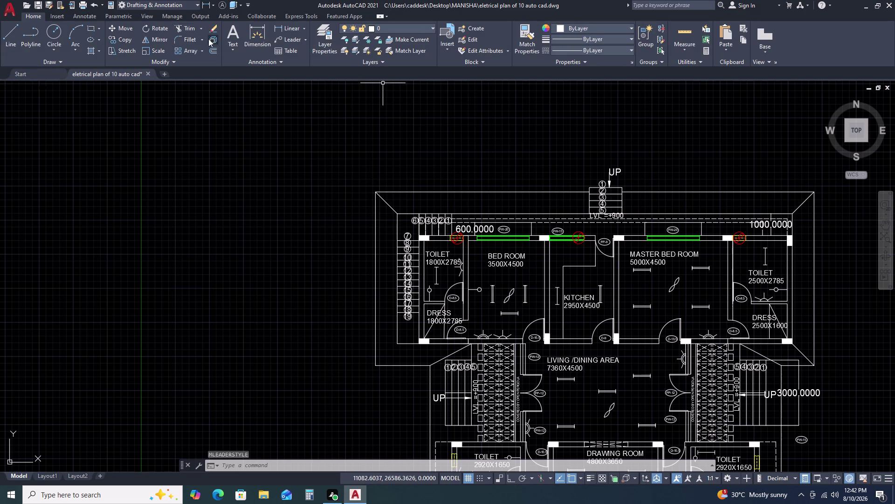
click(292, 40)
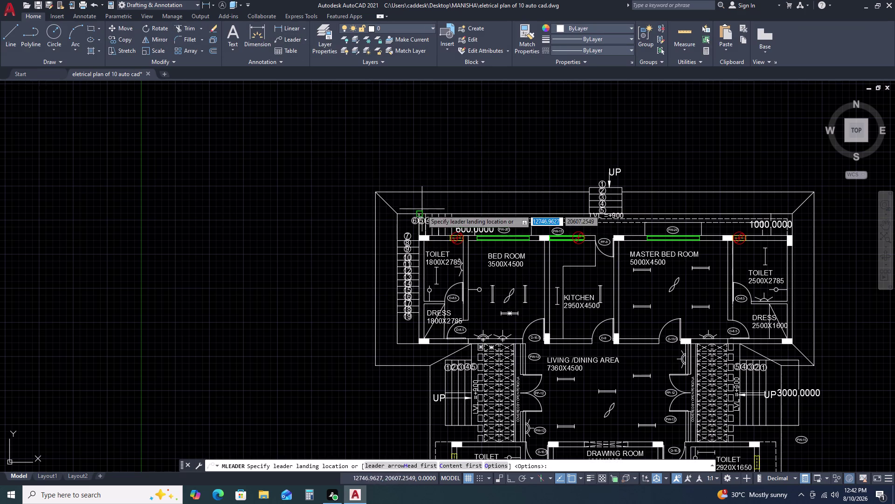
scroll(up, 3)
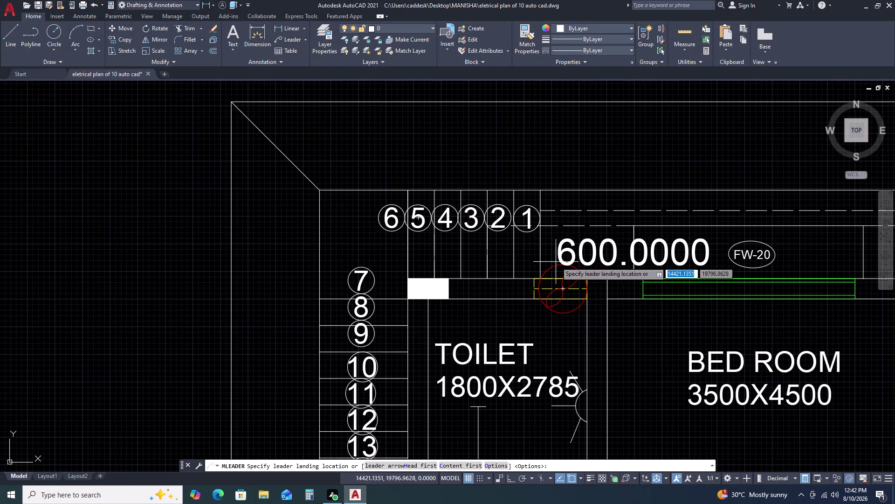
scroll(down, 3)
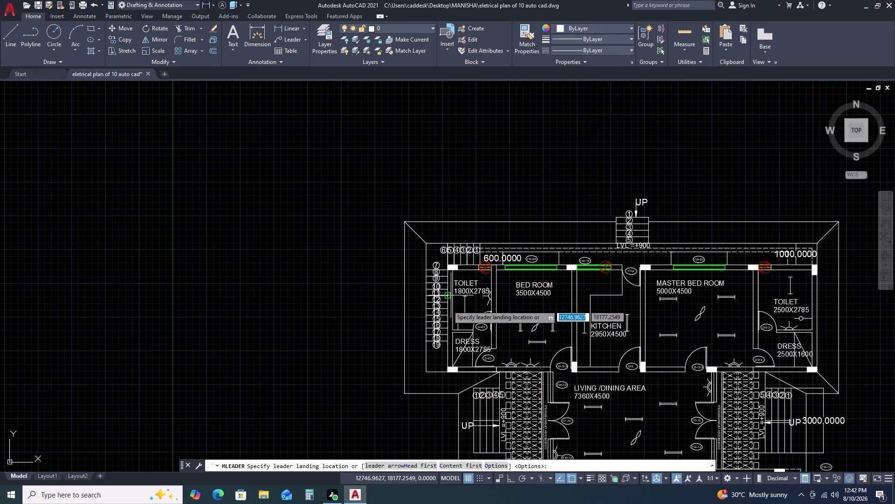
scroll(up, 3)
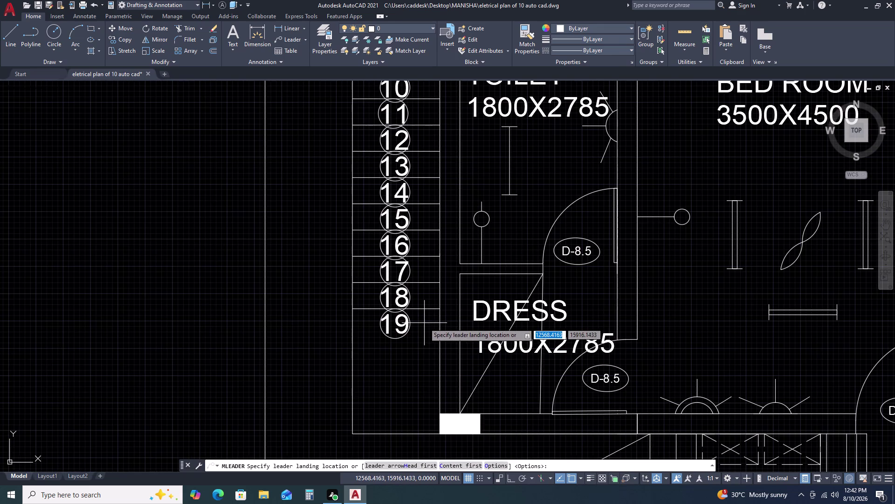
click(425, 323)
scroll(down, 3)
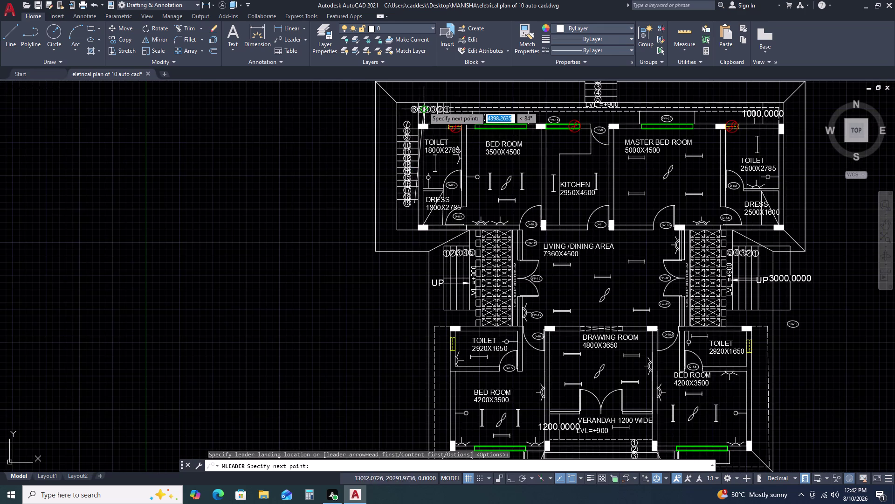
scroll(up, 3)
click(413, 105)
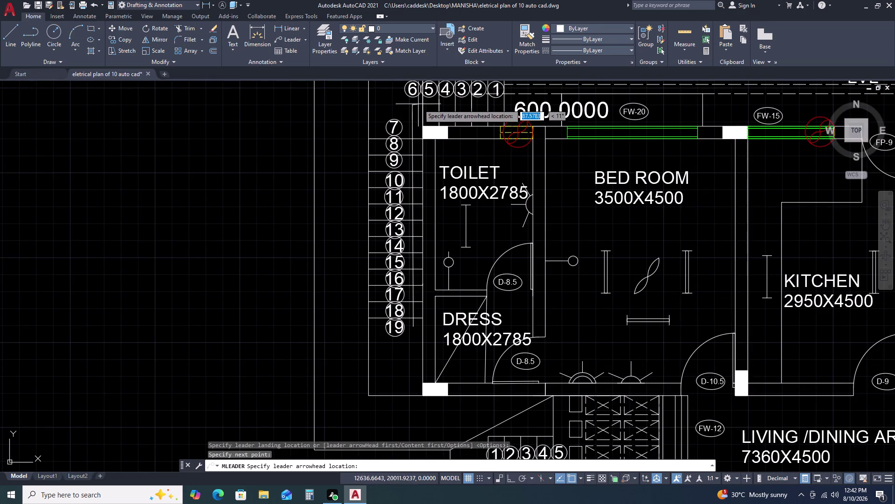
click(509, 103)
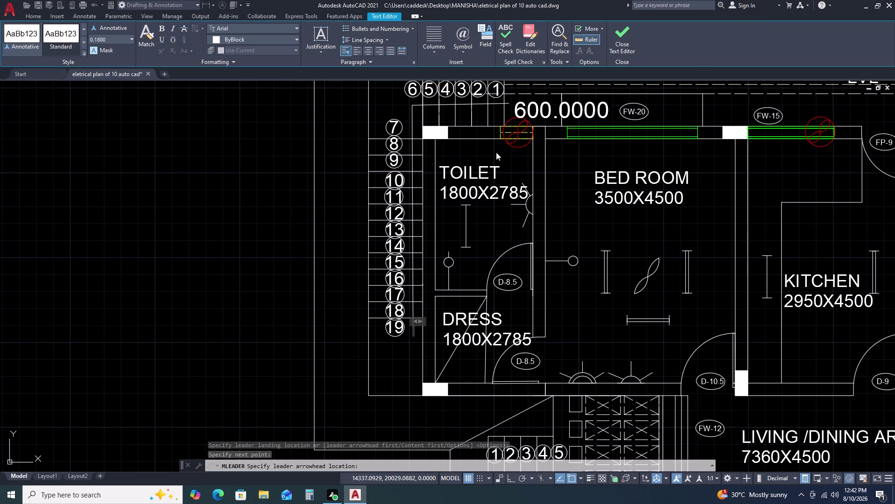
key(Escape)
click(460, 104)
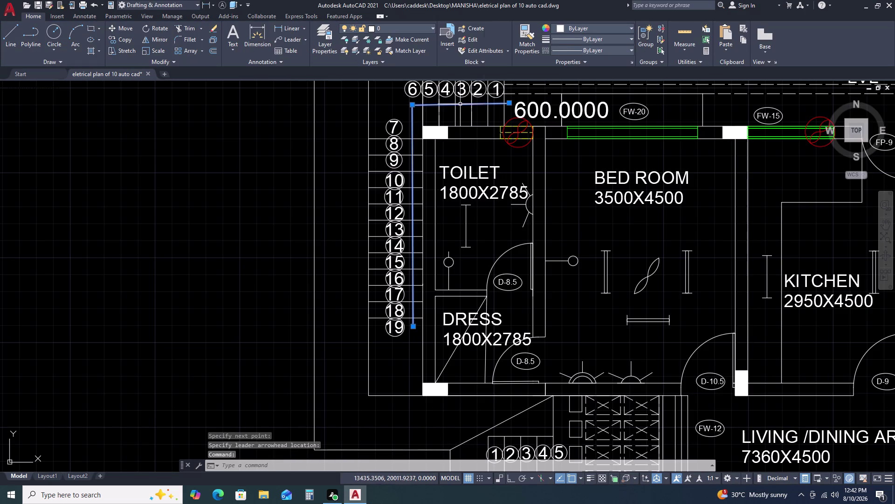
key(Delete)
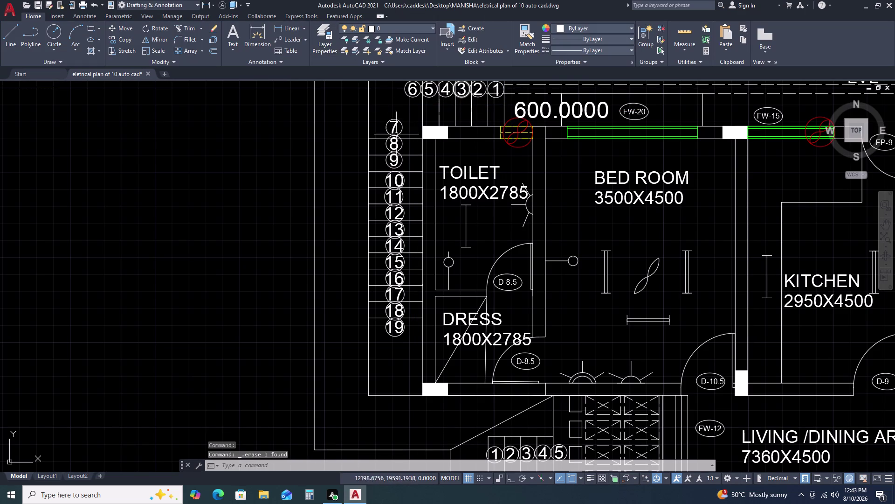
Window-select stair number circles 7 through 19 and move them slightly left.
click(378, 120)
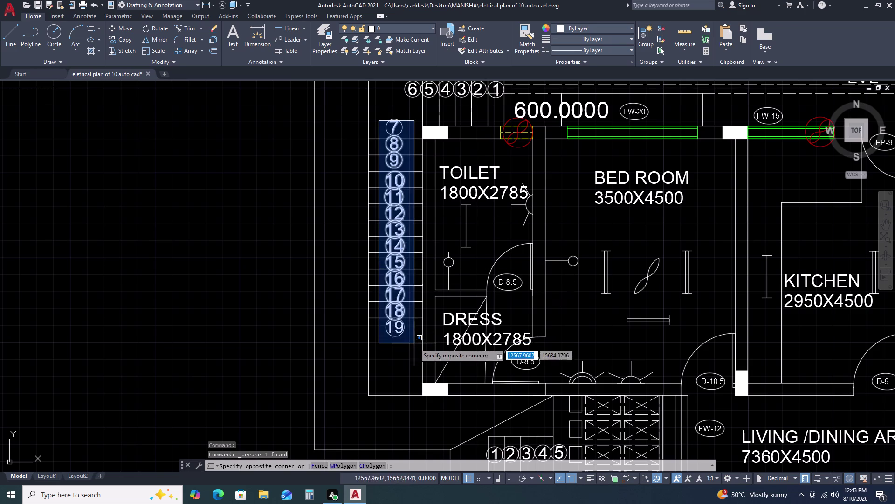
click(413, 351)
scroll(up, 3)
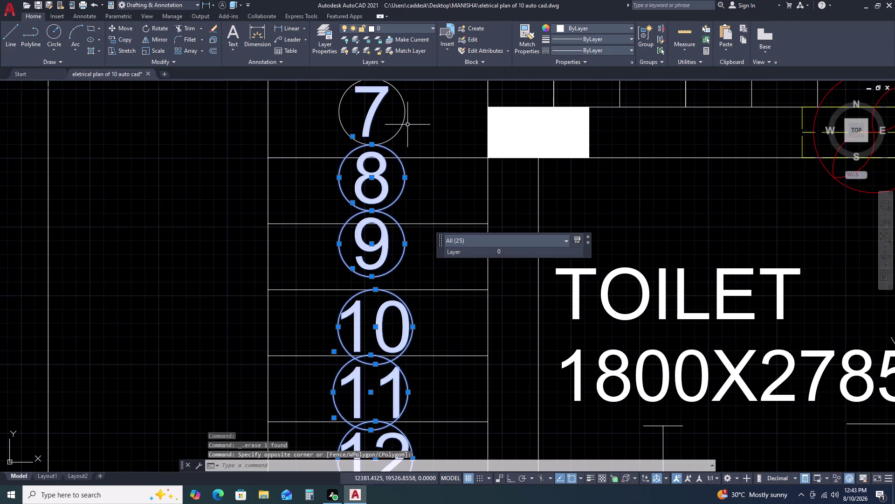
click(408, 125)
click(345, 98)
key(m)
key(space)
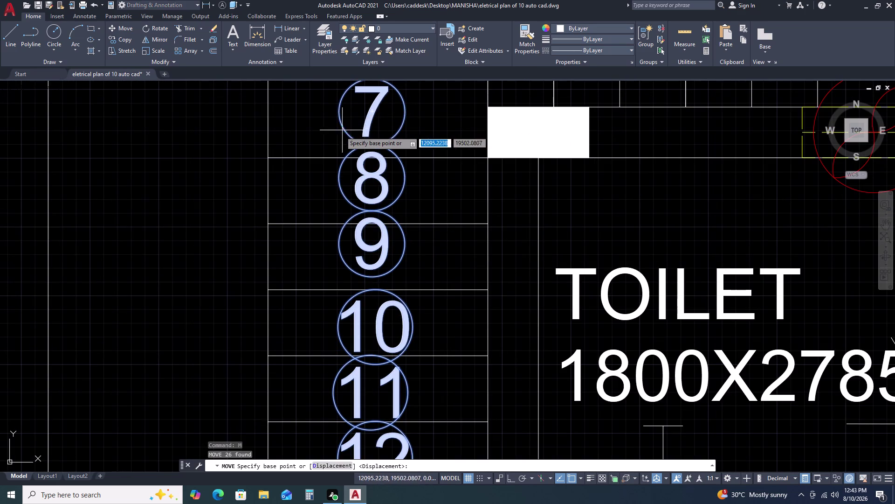
click(324, 132)
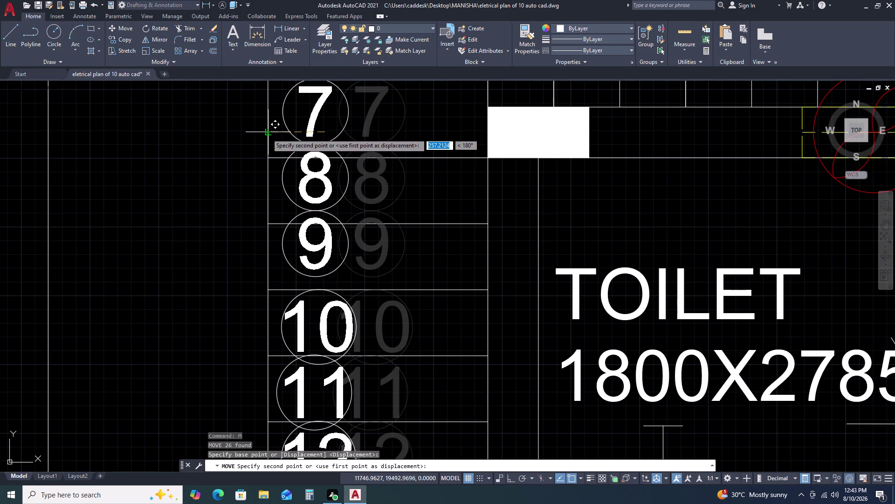
click(267, 134)
scroll(down, 3)
scroll(down, 3)
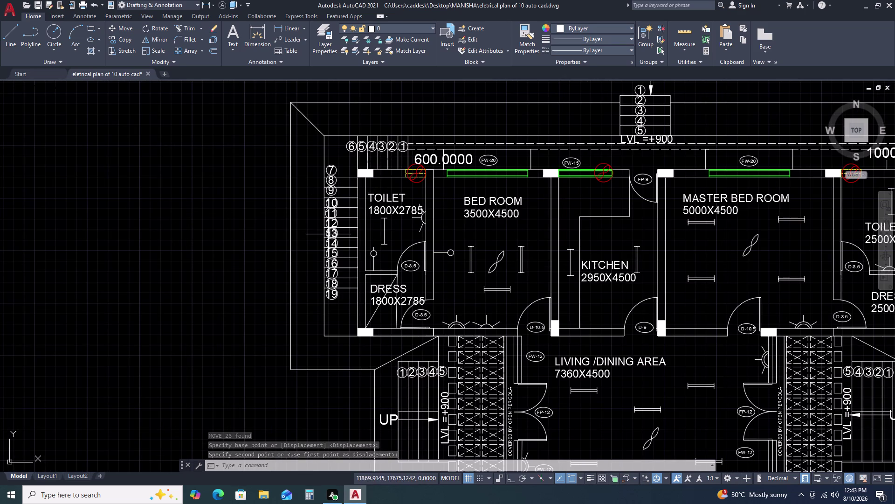
scroll(up, 3)
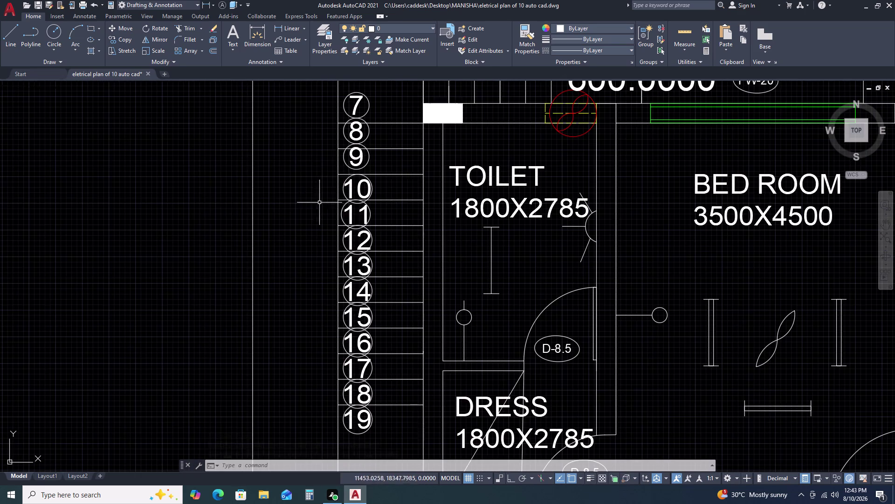
Offset the stair's left boundary line by 50 units.
click(339, 183)
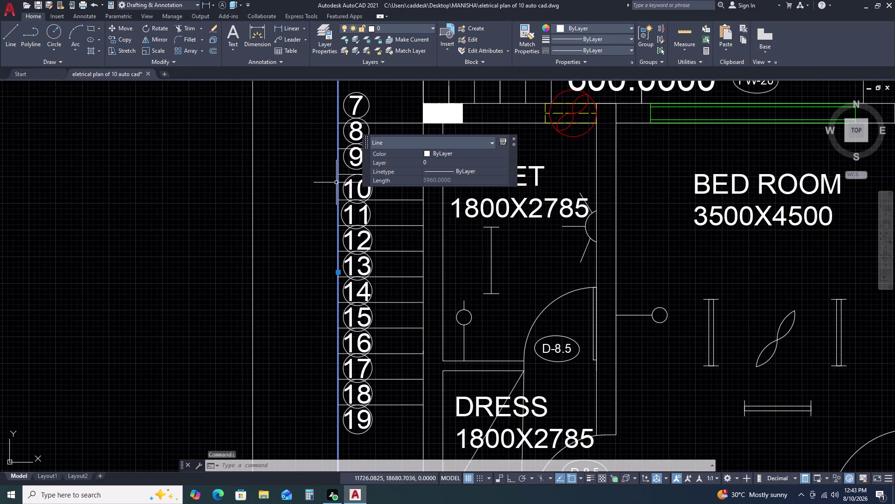
text(O)
key(space)
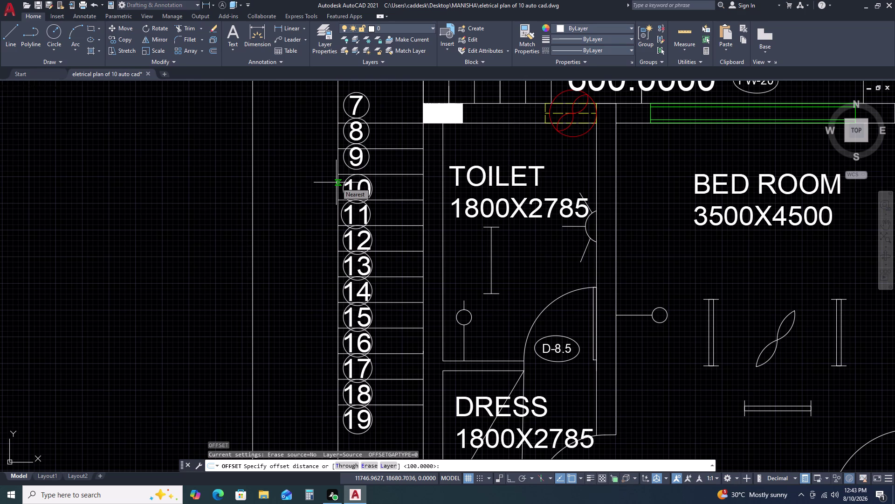
text(50)
key(space)
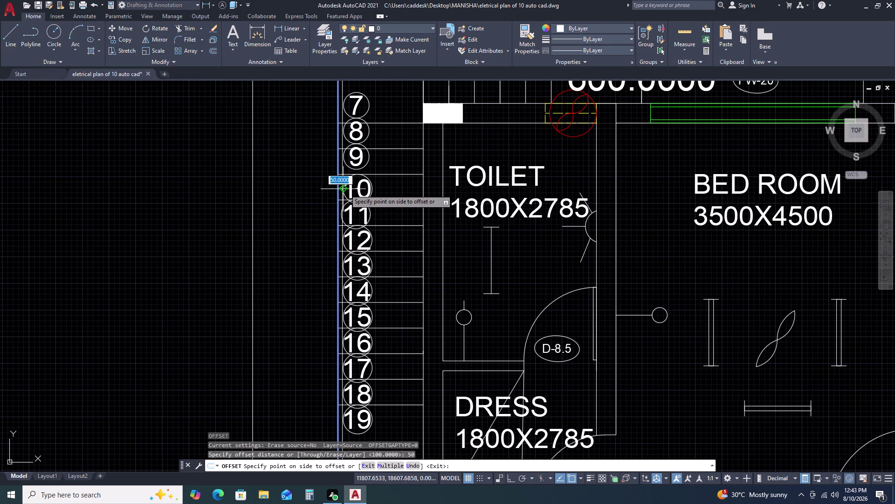
click(345, 190)
Offset the stair's top boundary line by the same 50 units and redraw the display.
scroll(down, 3)
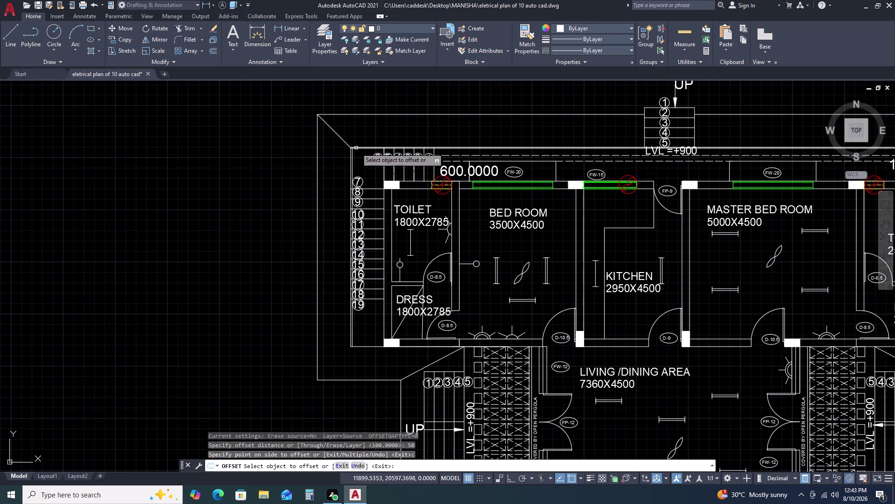
click(357, 147)
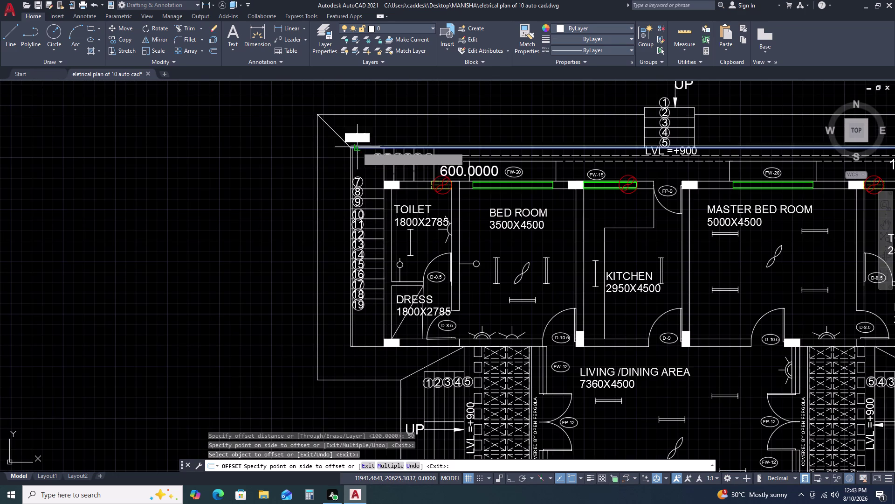
click(357, 153)
key(Escape)
scroll(up, 3)
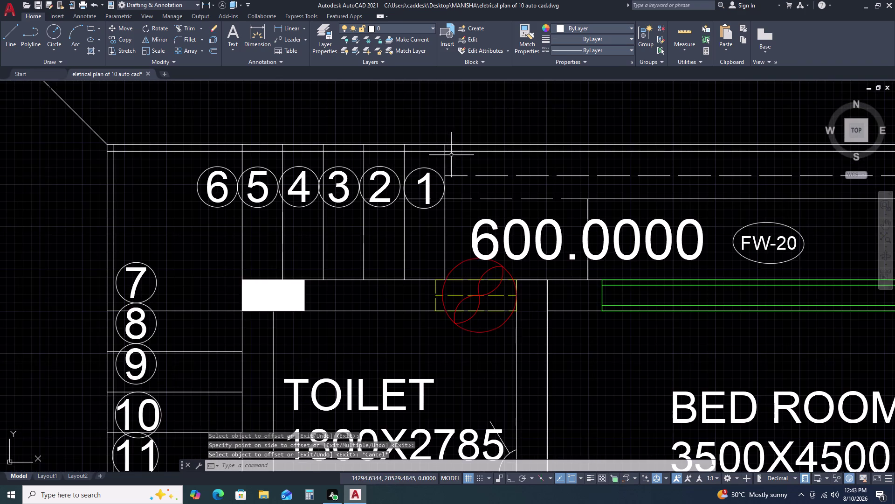
middle_drag(451, 155, 392, 168)
key(r)
key(space)
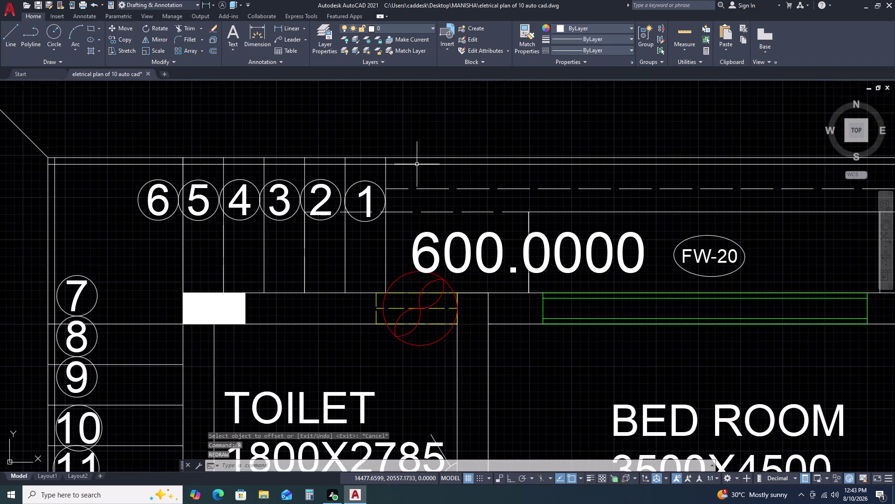
Start trimming at the stair's top corner, then cancel it.
key(t)
key(r)
key(space)
click(418, 165)
scroll(down, 3)
key(Escape)
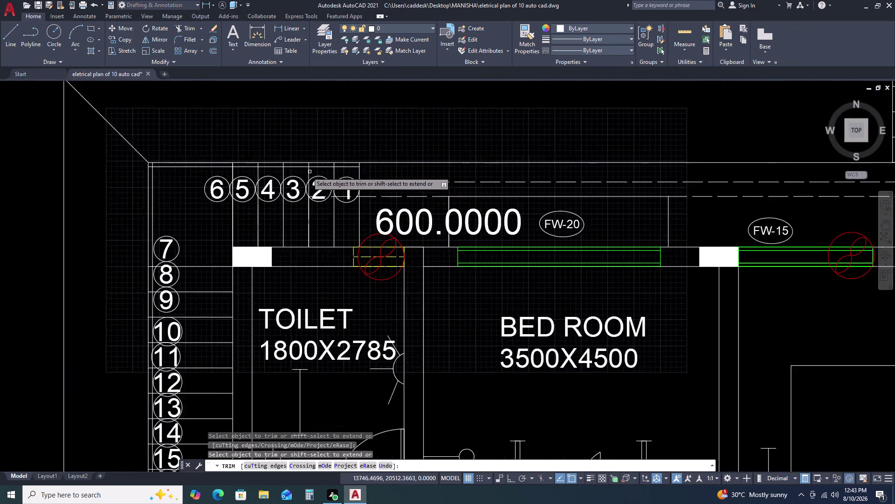
scroll(down, 3)
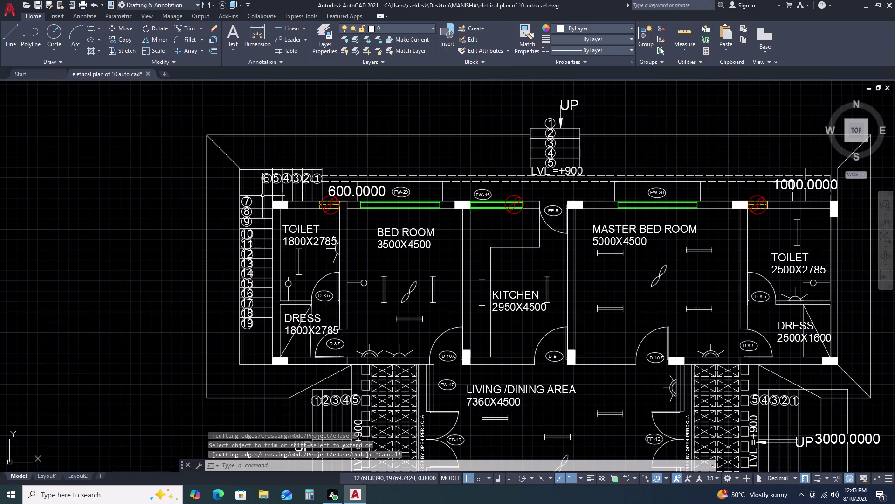
scroll(up, 3)
scroll(down, 3)
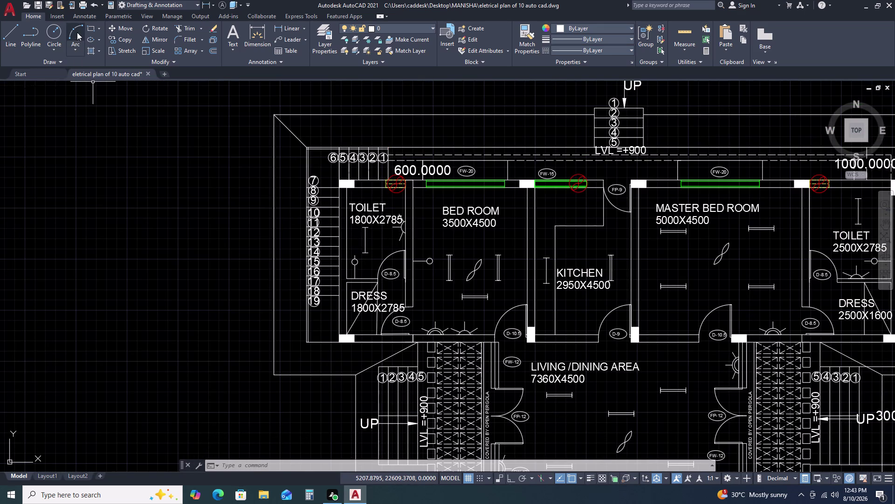
Begin a multileader with a landing point and an Ortho-straight bend left of the staircase.
click(280, 40)
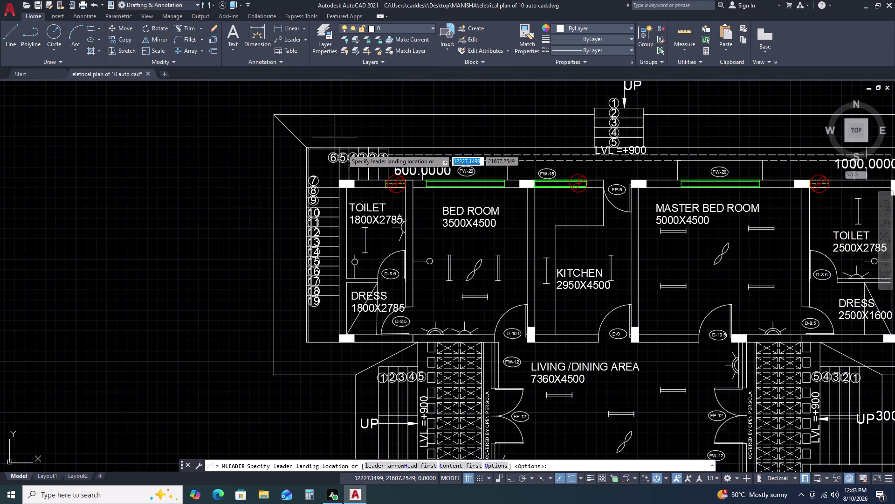
scroll(up, 3)
click(410, 197)
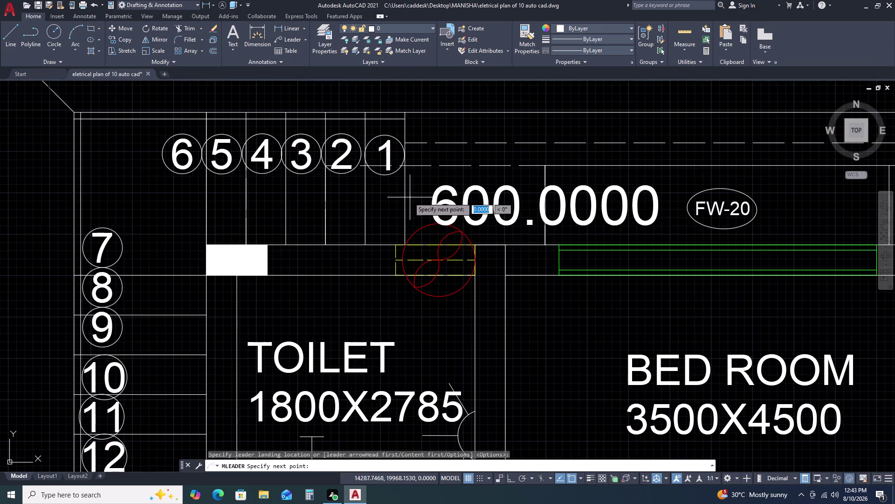
key(F8)
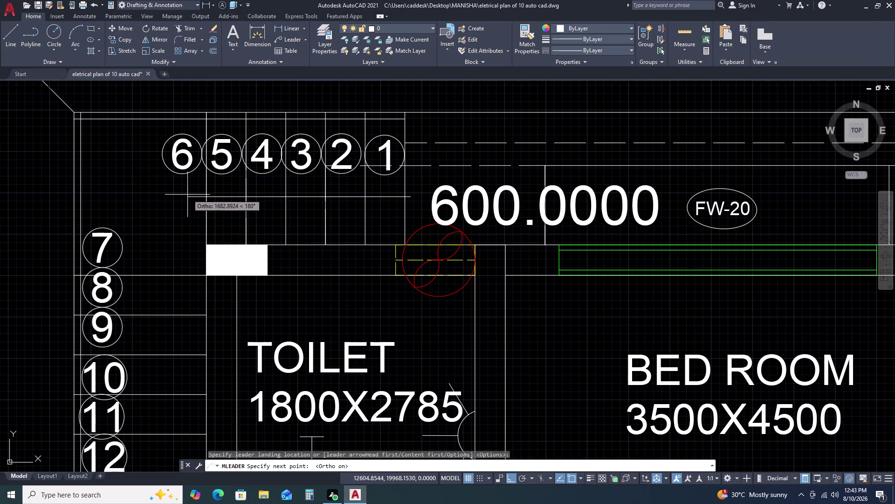
click(157, 197)
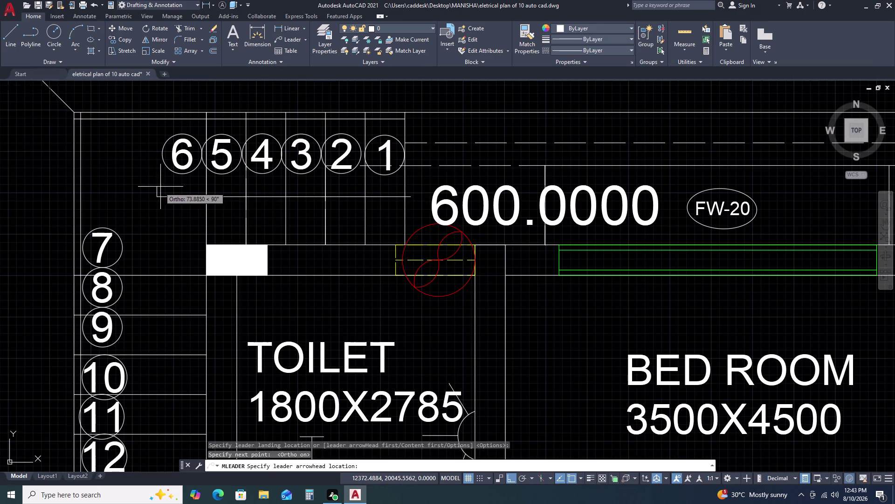
scroll(down, 3)
Point the leader arrow down the staircase and enter the label UP.
middle_drag(106, 446, 137, 320)
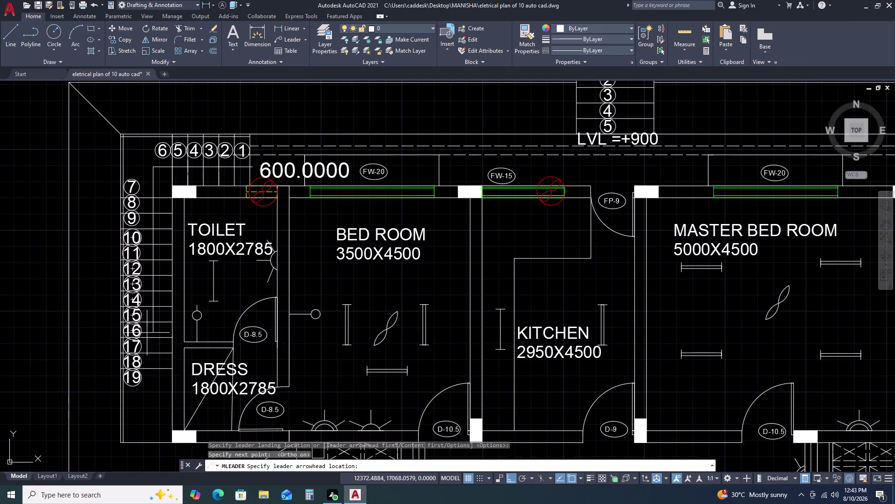
scroll(up, 3)
click(159, 376)
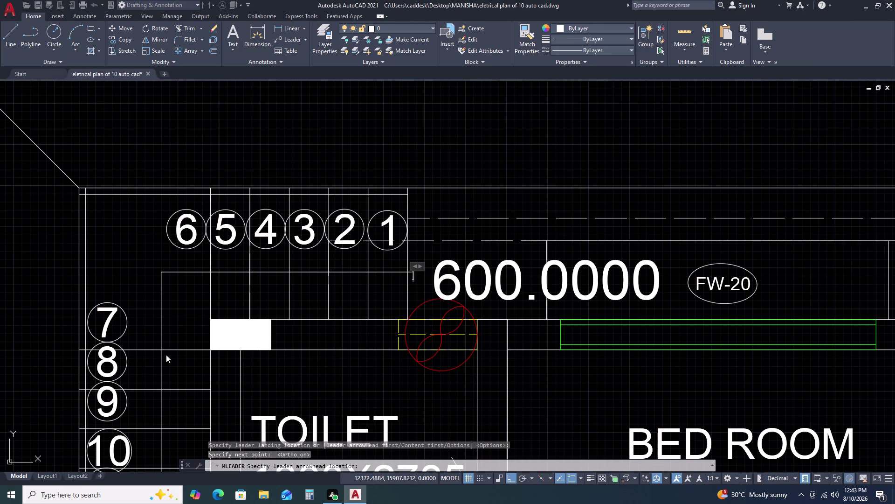
key(u)
key(p)
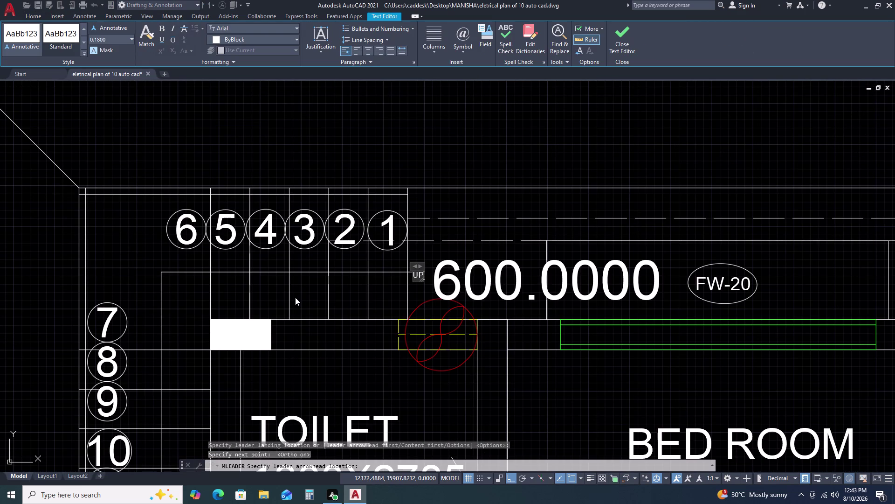
click(429, 138)
scroll(down, 3)
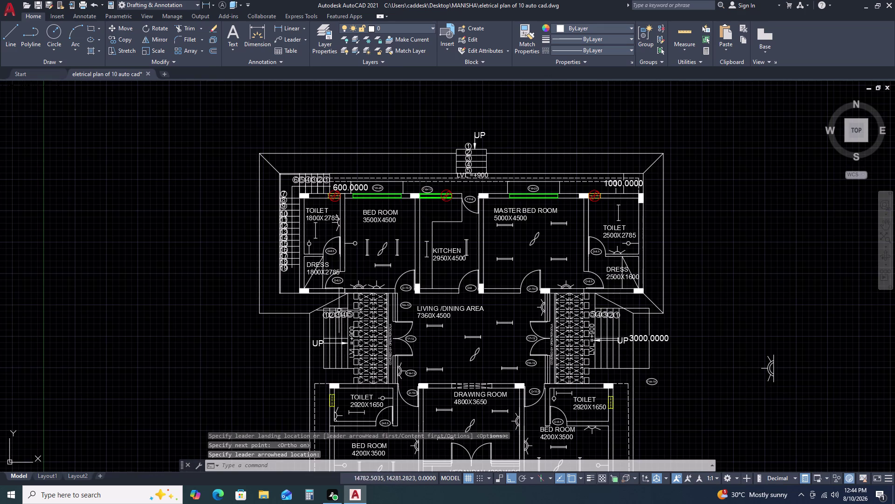
key(m)
text(A)
key(space)
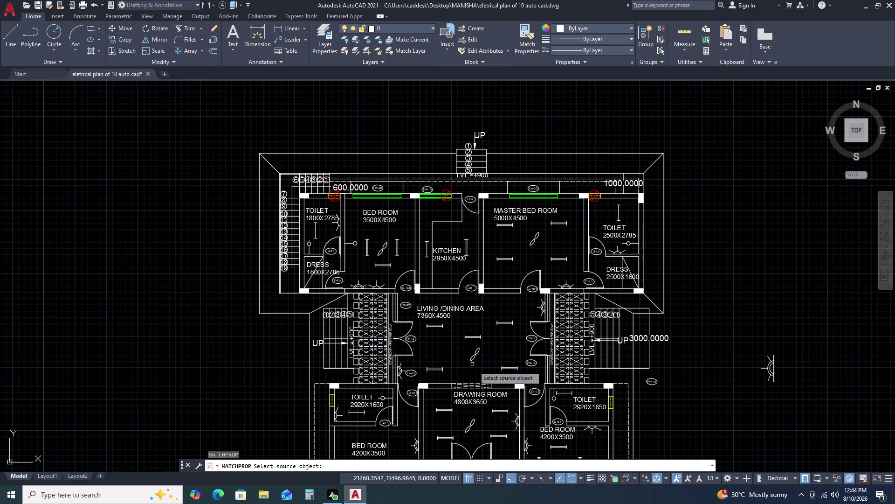
click(319, 342)
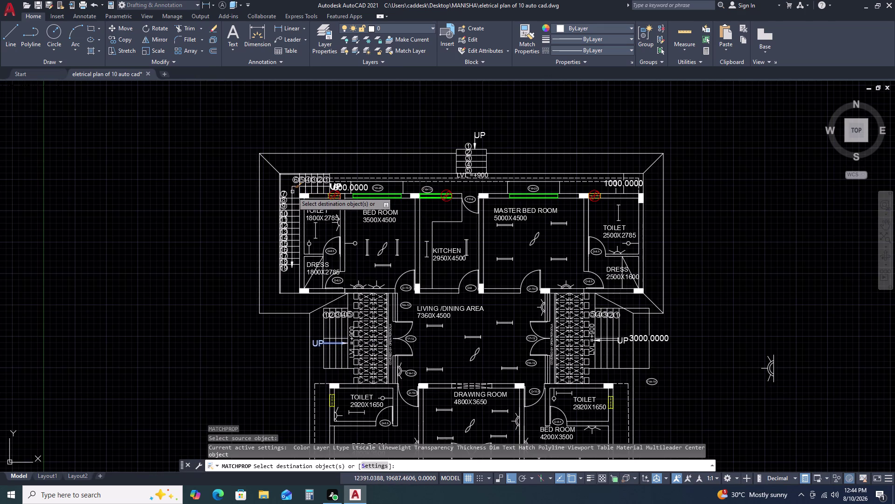
click(292, 192)
key(Escape)
scroll(up, 3)
click(358, 189)
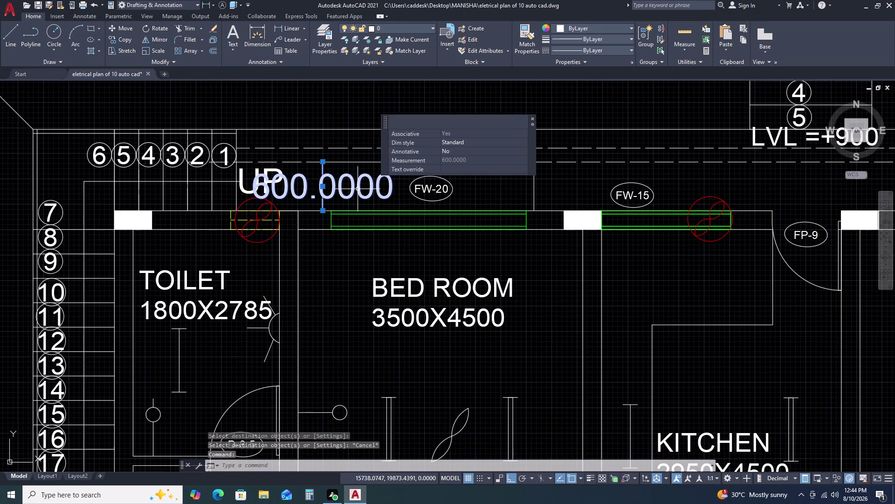
click(323, 186)
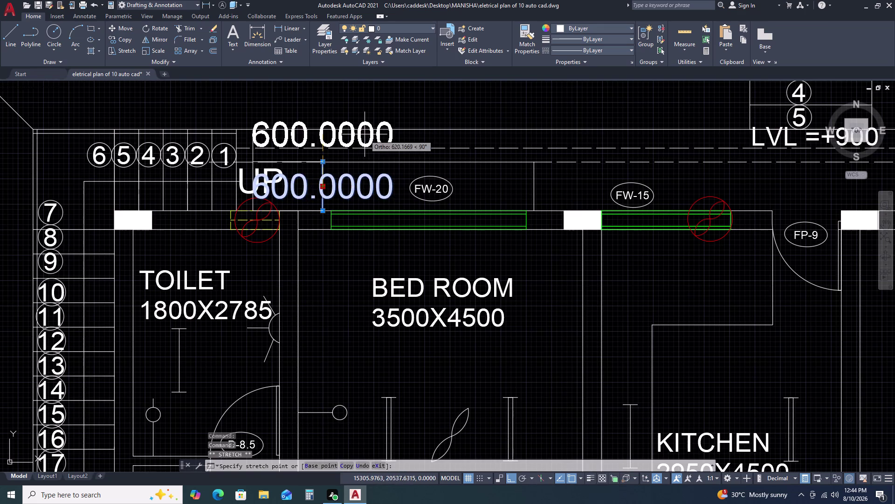
click(369, 110)
key(Escape)
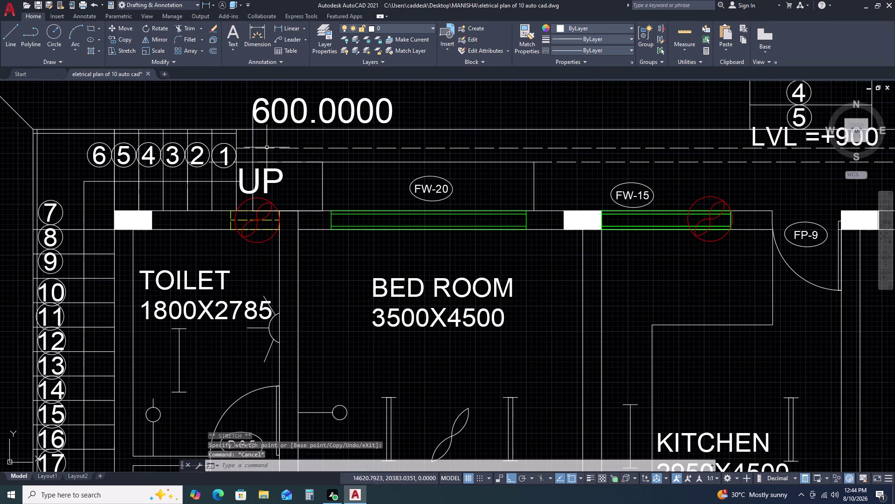
click(253, 152)
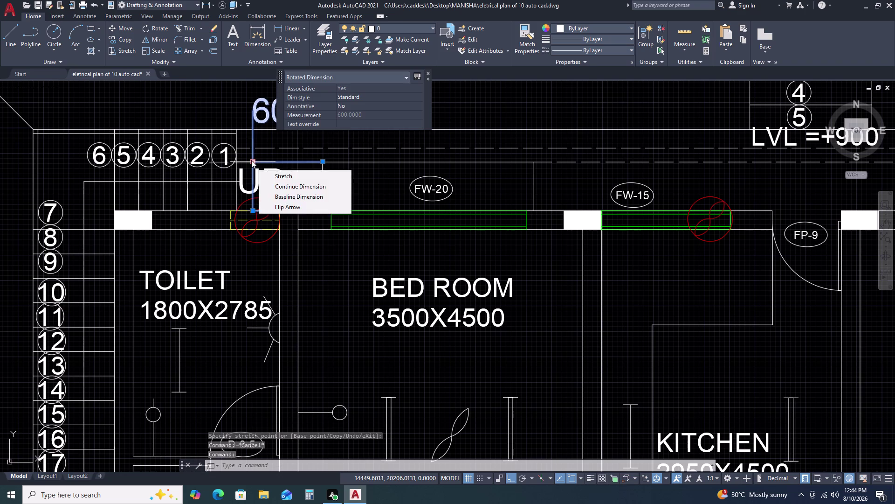
click(252, 160)
click(322, 160)
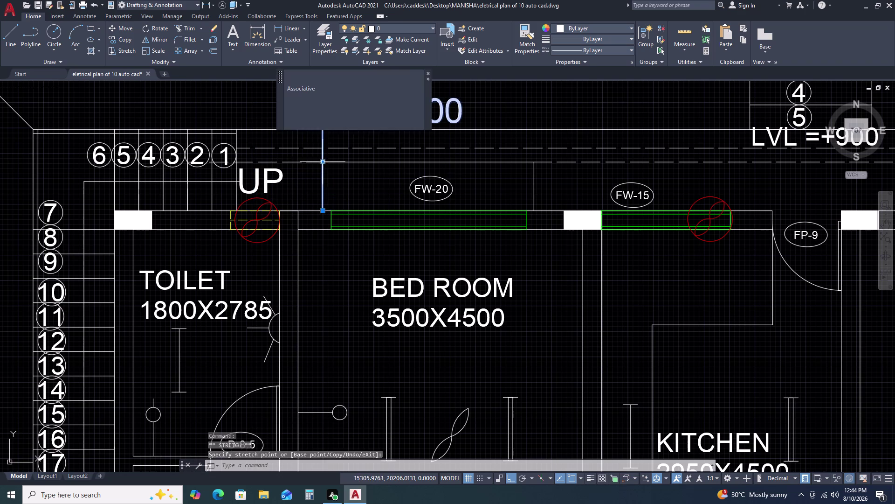
key(Escape)
scroll(down, 3)
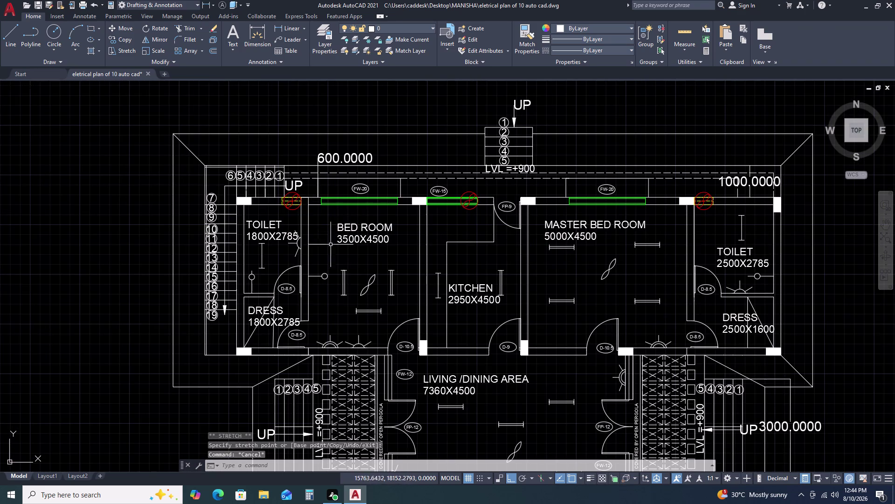
middle_drag(239, 330, 250, 269)
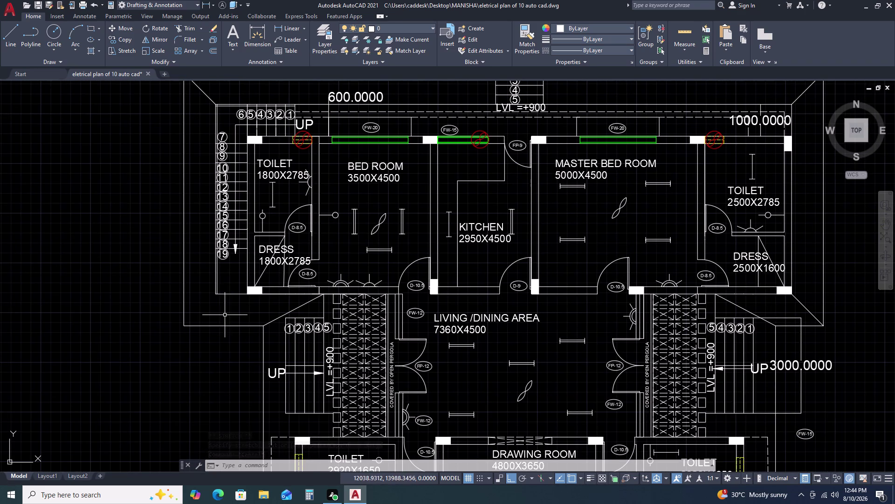
Select the UP leader by step 19 and try dragging its arrow tip lower.
scroll(up, 3)
click(231, 254)
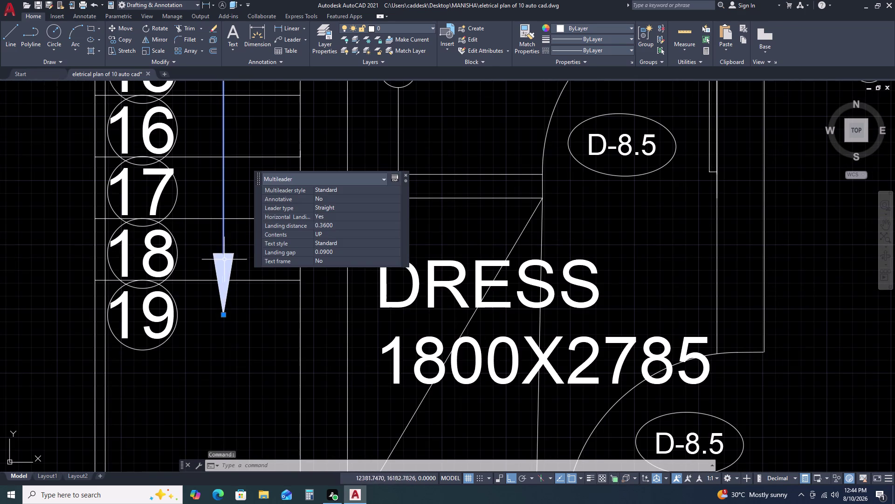
click(224, 314)
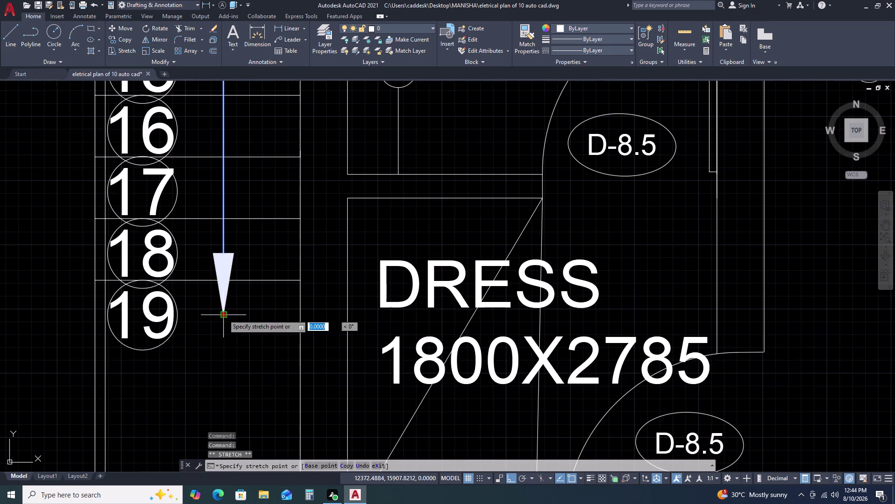
click(218, 378)
key(Escape)
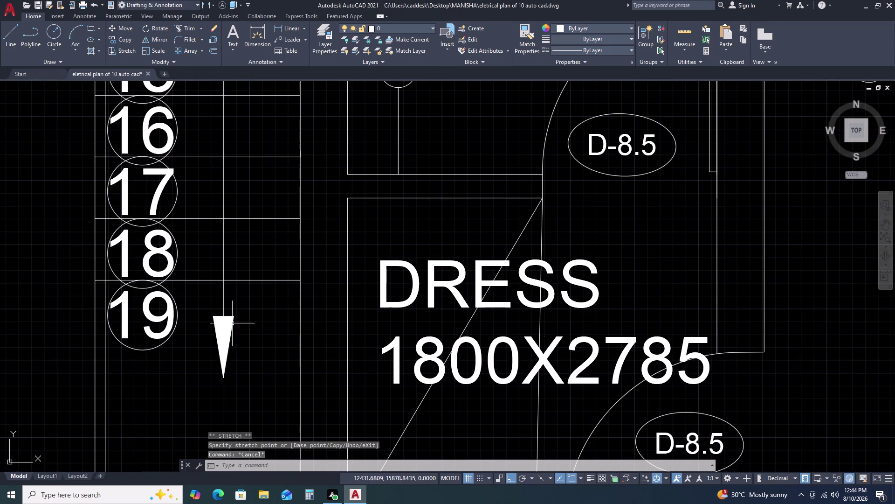
Reselect the UP leader, retry stretching its arrow, then delete it.
click(229, 326)
click(226, 327)
click(216, 354)
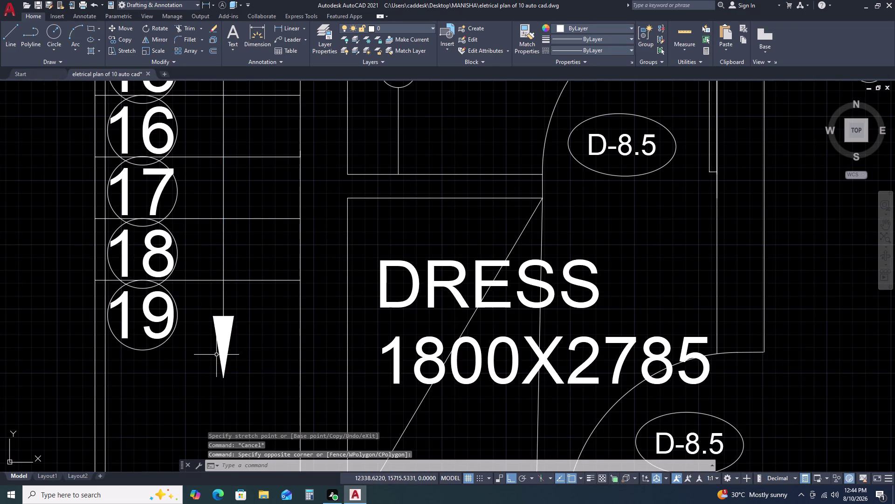
click(218, 333)
click(222, 343)
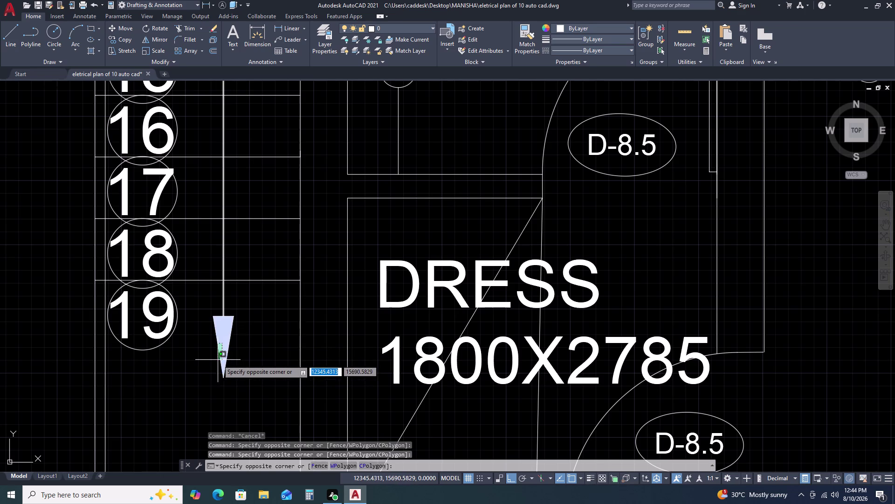
click(217, 360)
click(223, 380)
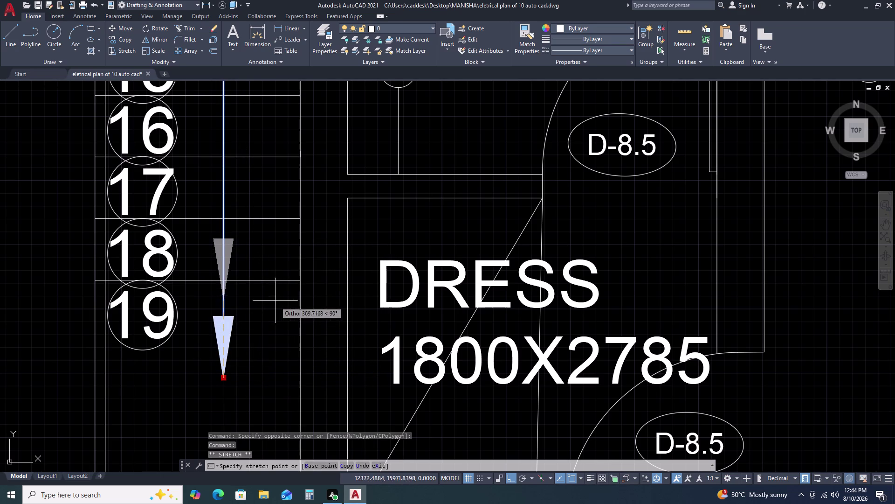
key(Escape)
key(Delete)
scroll(down, 3)
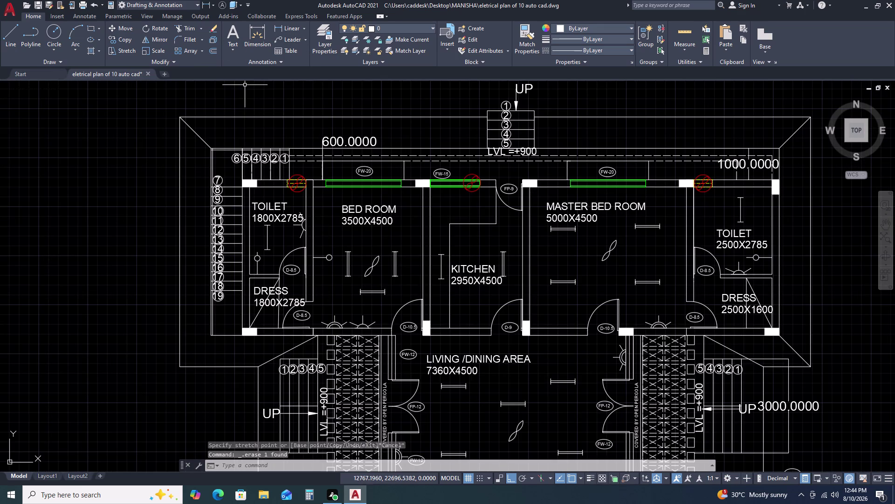
Draw the stair direction line from near step 1, left, then down past step 19.
key(l)
key(space)
scroll(up, 3)
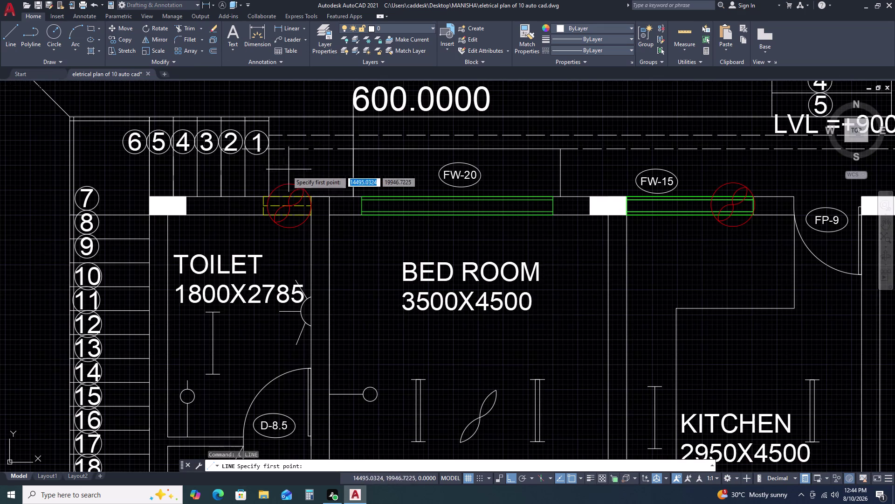
click(284, 172)
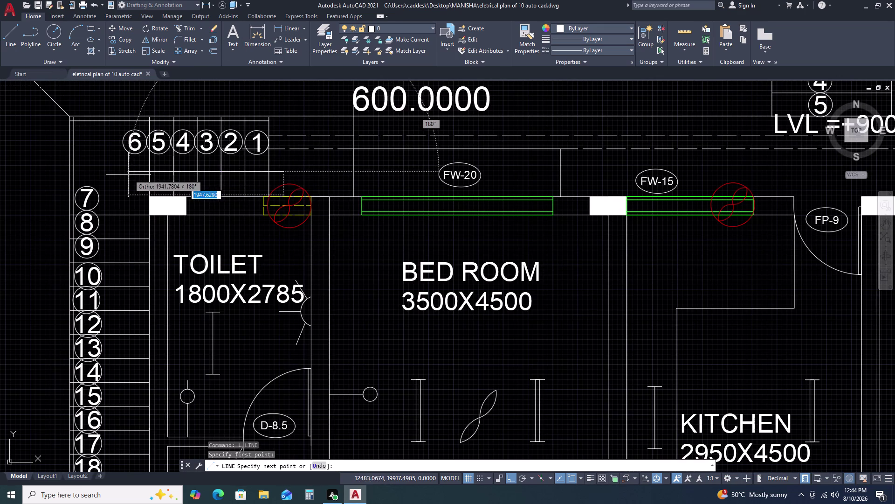
click(126, 173)
scroll(down, 3)
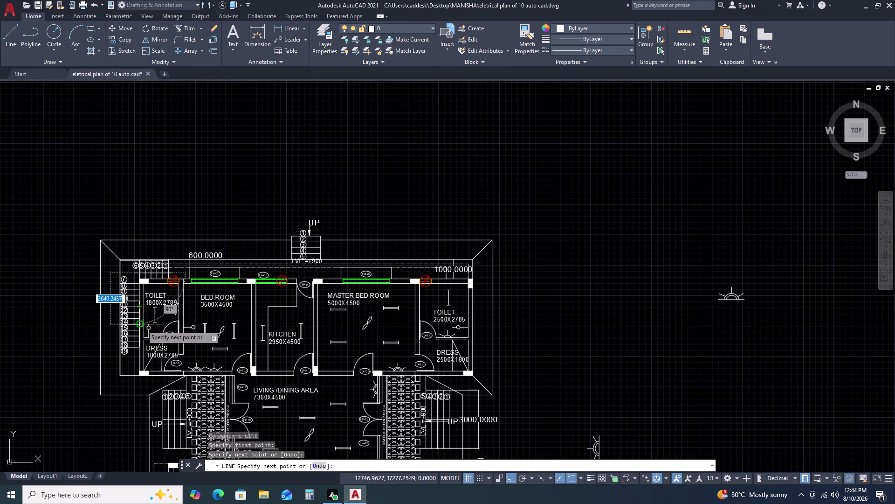
scroll(up, 3)
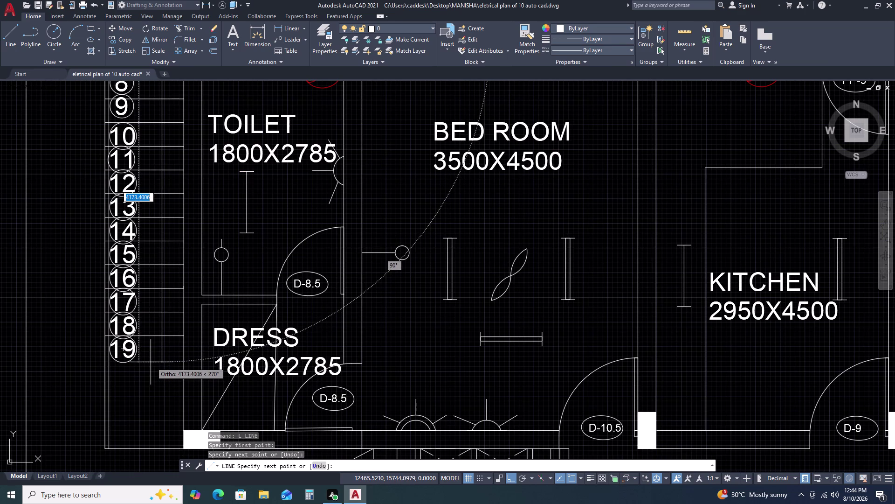
click(152, 362)
key(Escape)
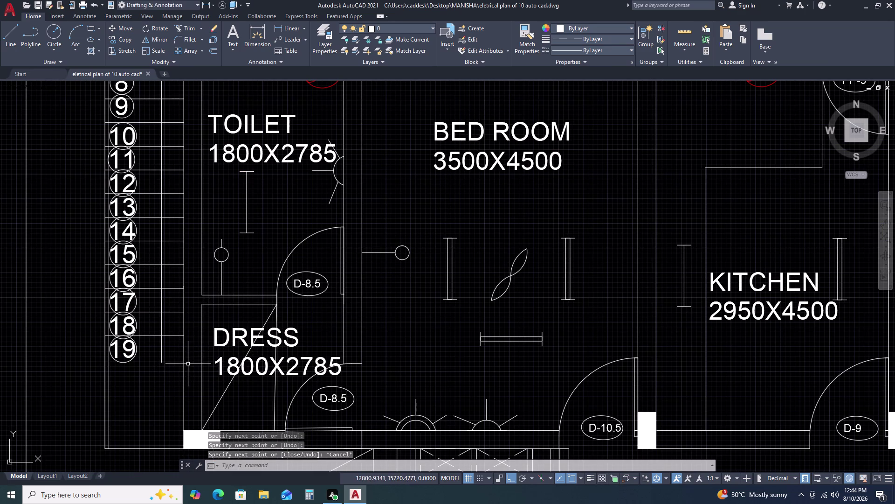
Draw a triangular arrowhead outline at the line's foot, with Ortho off for the slanted side.
key(l)
key(space)
scroll(up, 3)
click(168, 363)
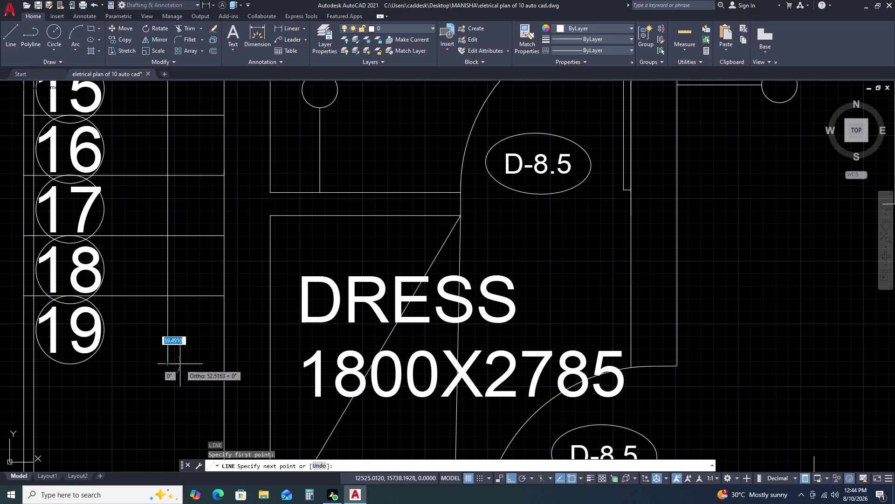
click(213, 362)
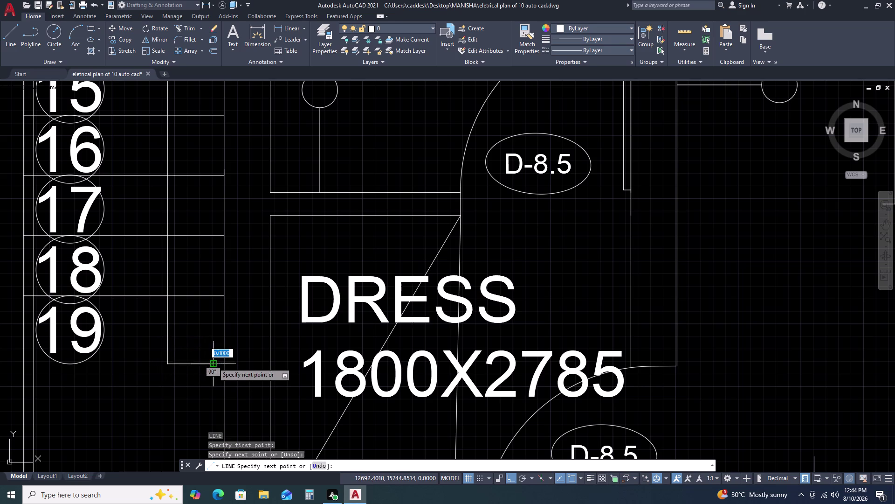
key(F8)
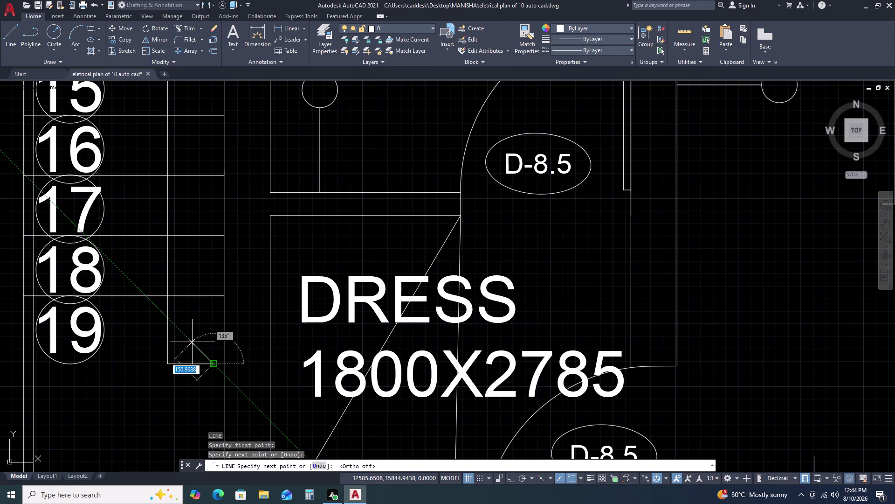
click(192, 341)
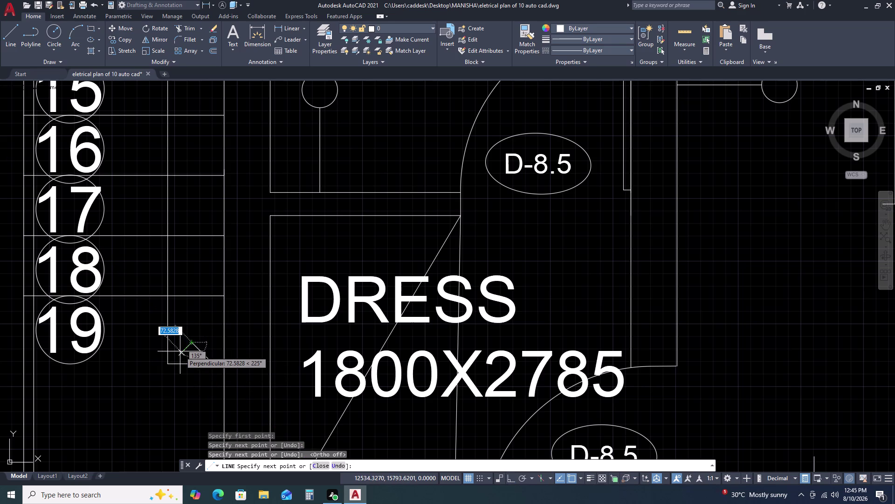
scroll(up, 3)
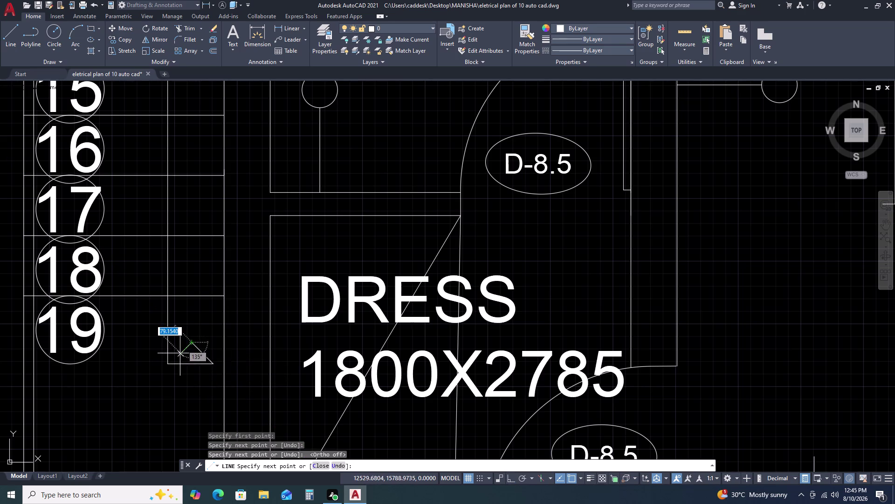
scroll(up, 3)
click(258, 397)
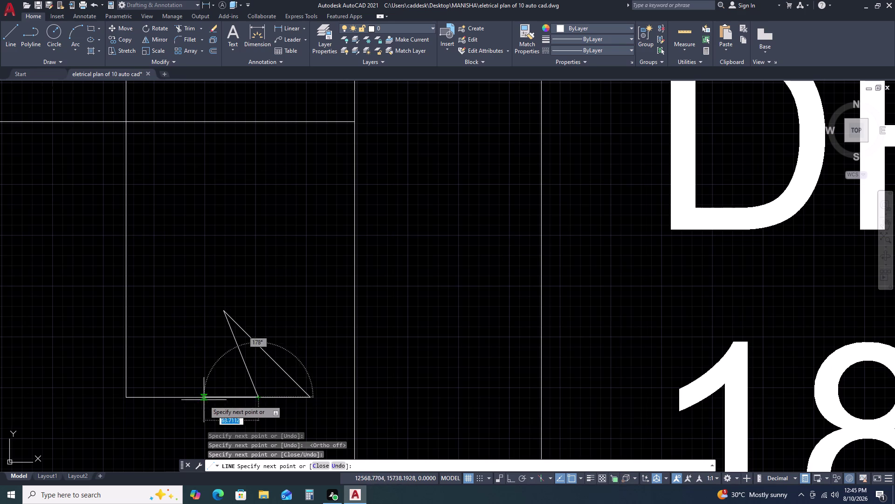
key(Escape)
key(Escape)
click(201, 288)
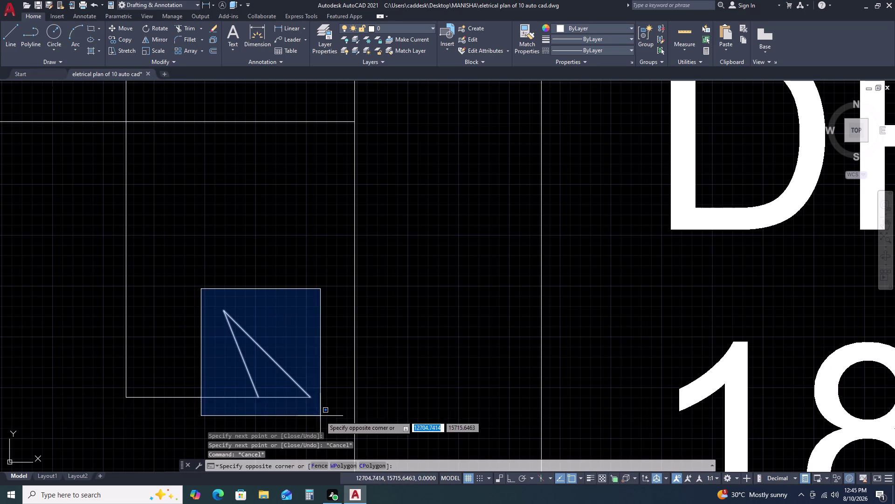
Mirror the triangle's lines across its edge, keeping the original.
click(323, 415)
text(MI)
key(space)
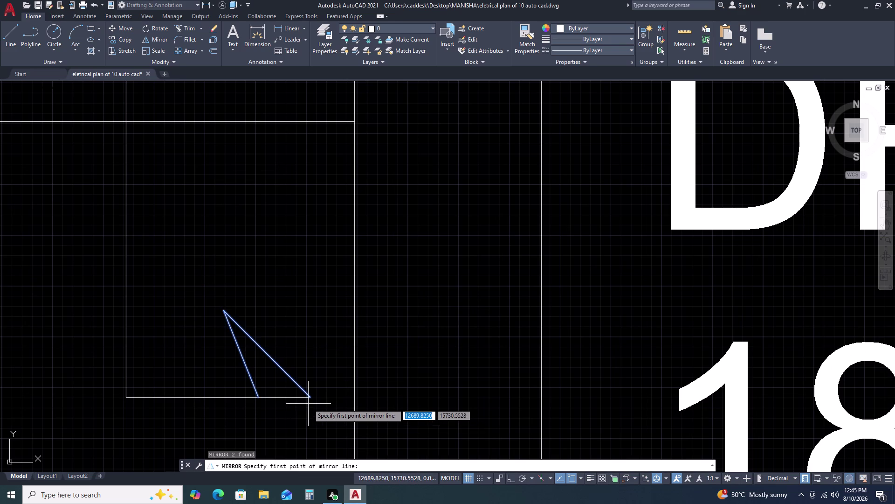
click(308, 399)
click(257, 399)
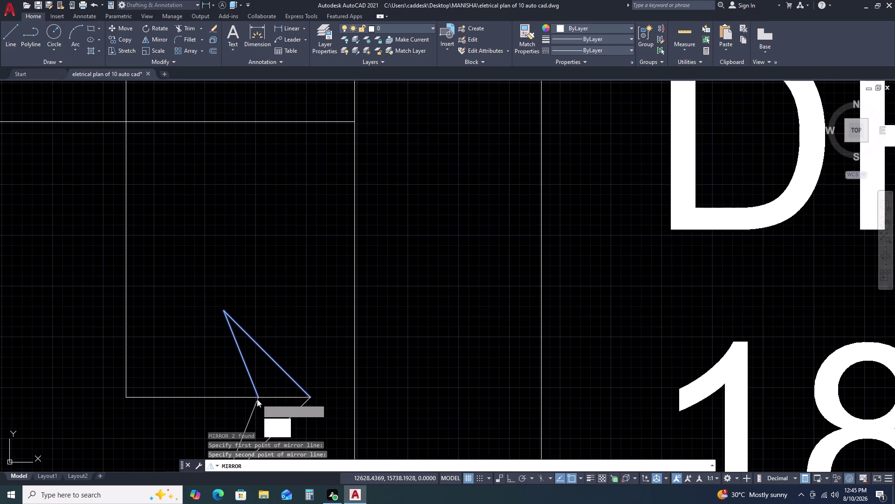
click(269, 430)
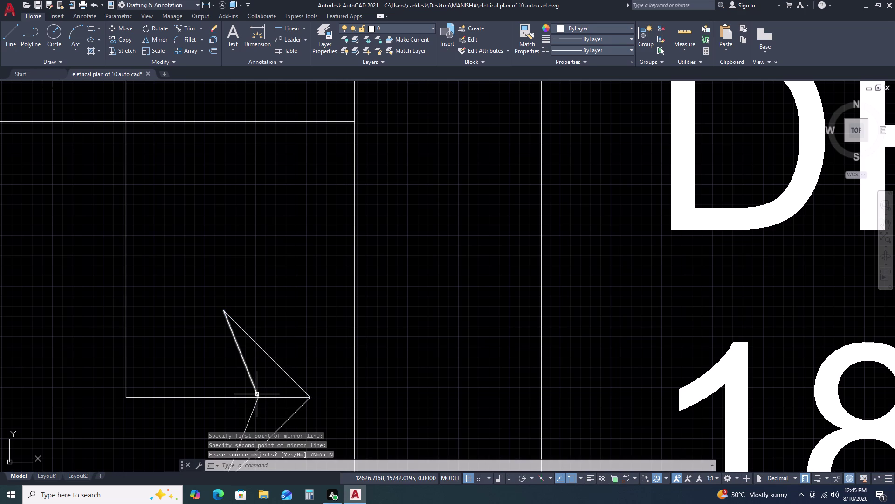
Hatch-fill the inside of the completed arrowhead.
text(H)
key(space)
click(269, 381)
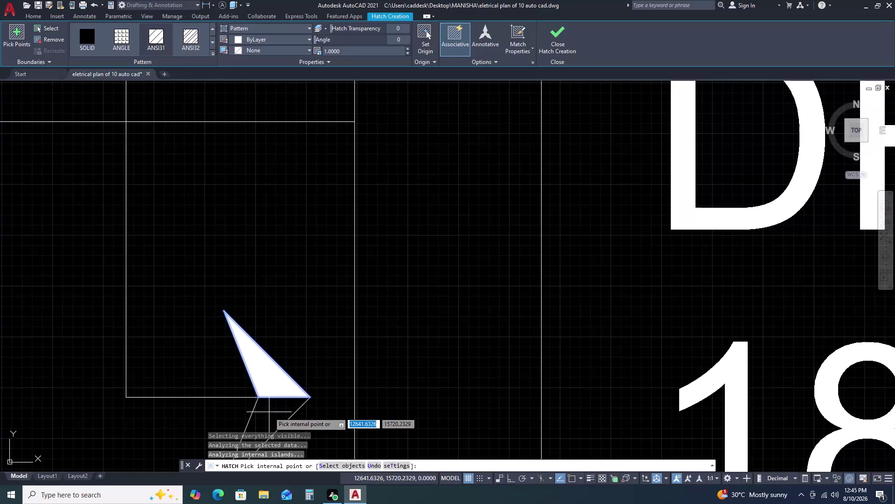
click(269, 412)
key(Escape)
scroll(down, 3)
scroll(down, 3)
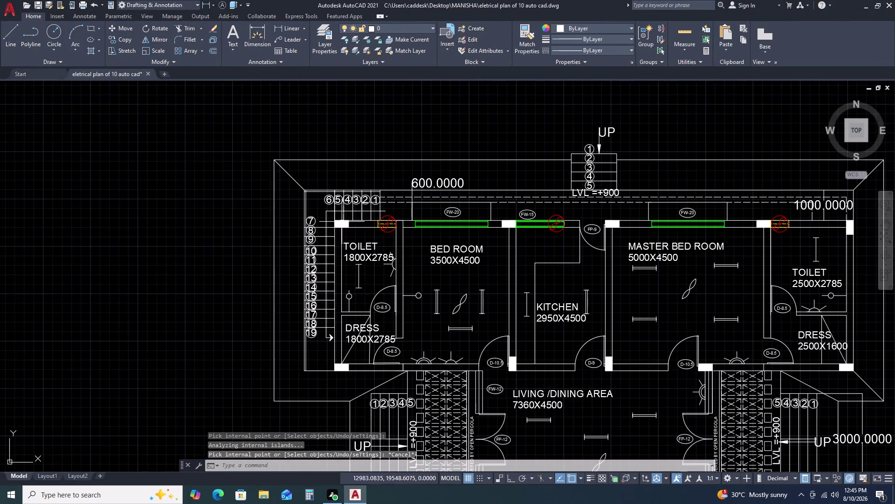
Copy the step number '1' text to a spot below the top staircase.
scroll(up, 3)
middle_drag(431, 229, 182, 246)
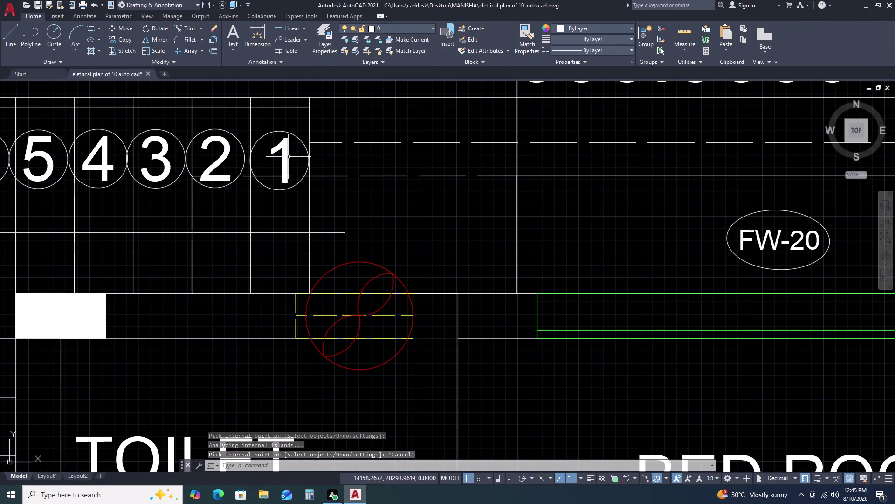
click(285, 153)
click(277, 160)
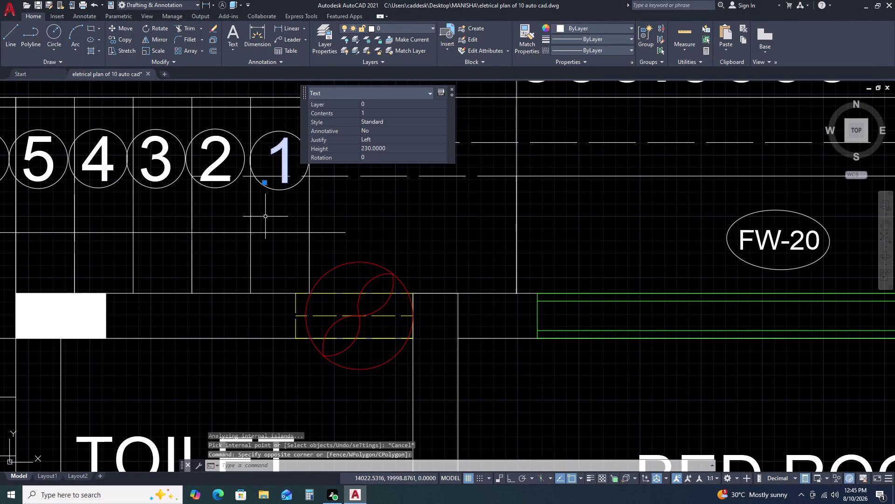
text(CO)
key(space)
click(288, 180)
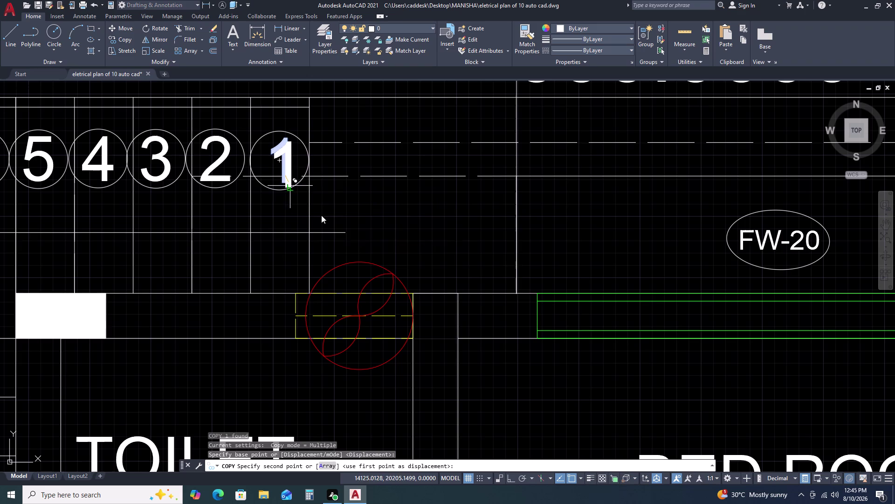
click(390, 242)
key(Escape)
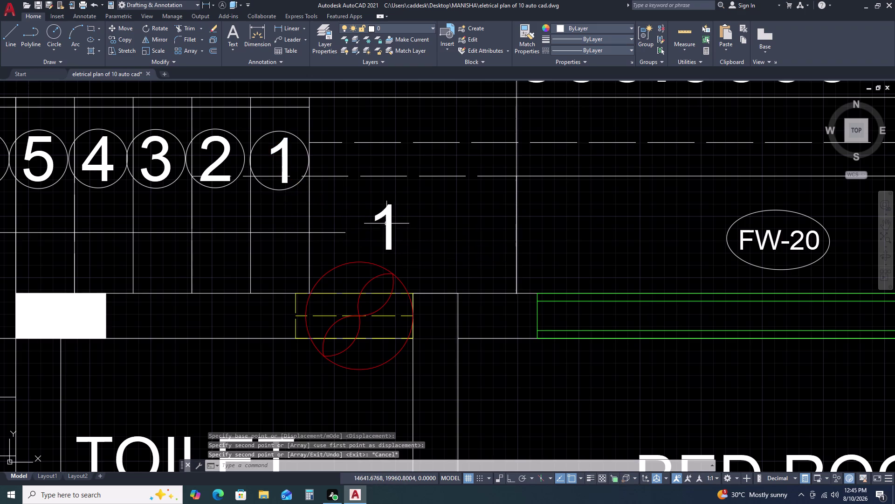
Reword the copied '1' text to read UP.
click(390, 221)
click(390, 222)
click(385, 211)
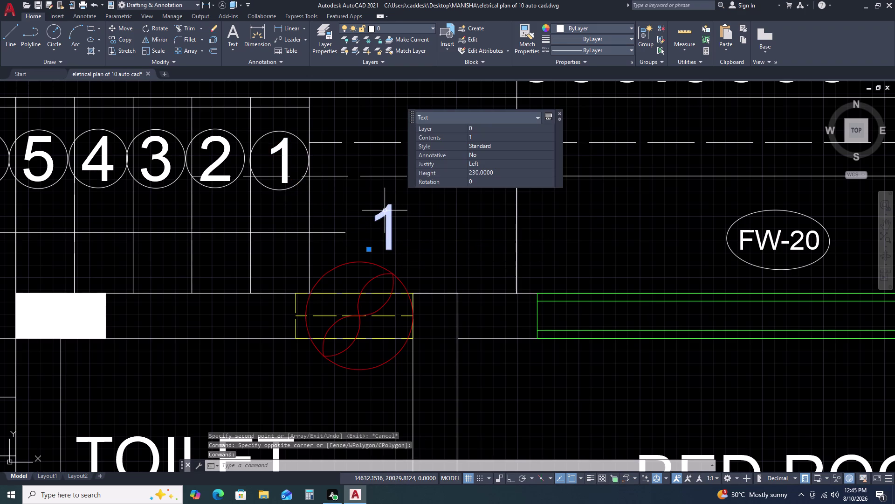
key(Escape)
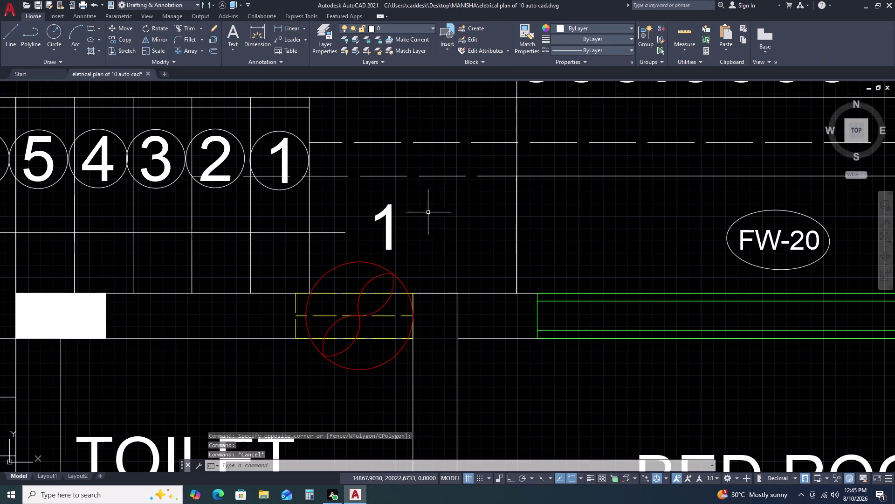
click(393, 207)
click(393, 208)
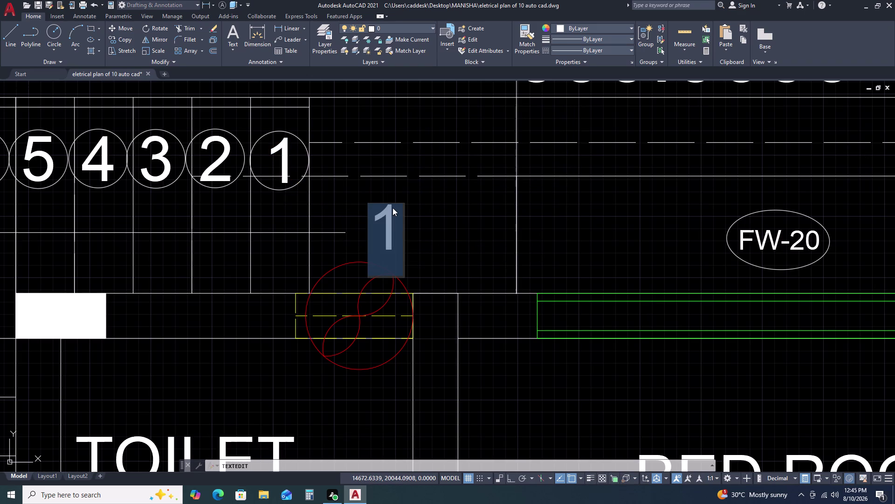
text(UP)
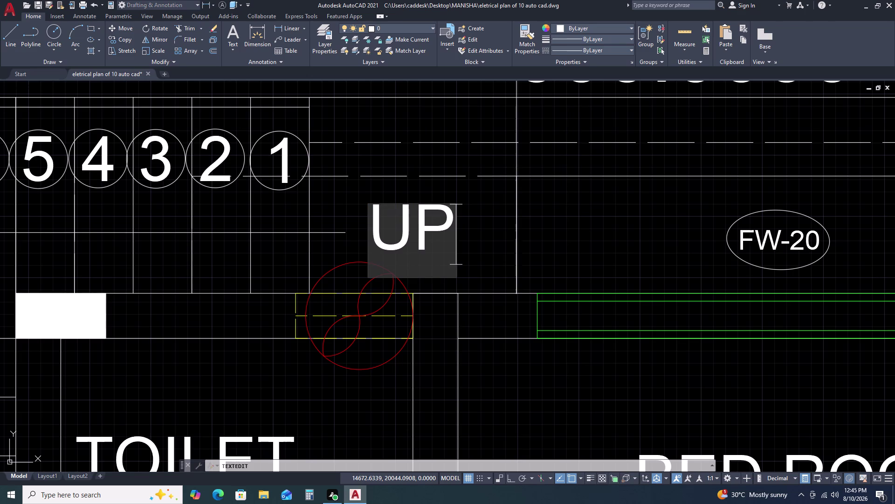
click(473, 195)
scroll(down, 3)
Leave text editing, then briefly select and deselect the circle around tread 8.
key(Escape)
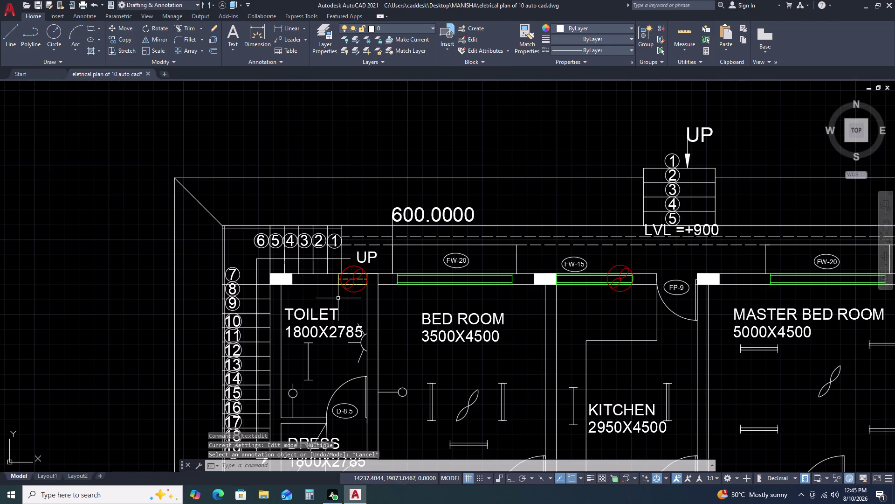
scroll(down, 3)
scroll(up, 3)
scroll(down, 3)
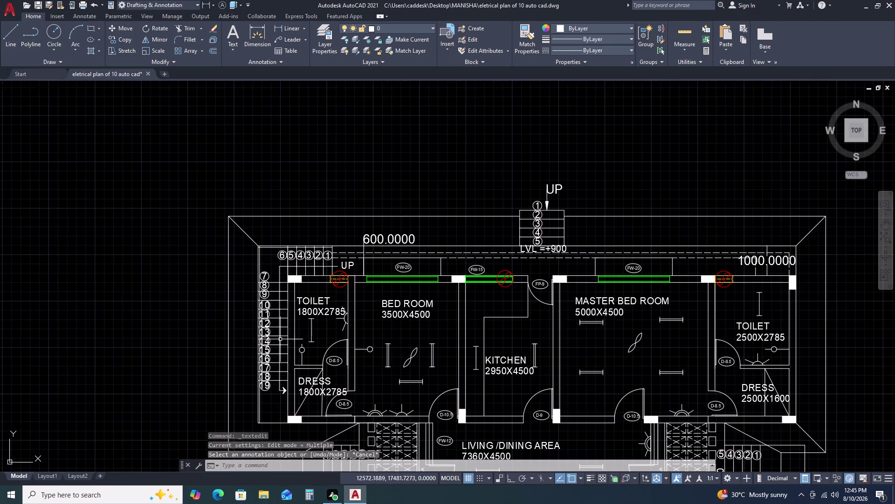
scroll(up, 3)
scroll(up, 3)
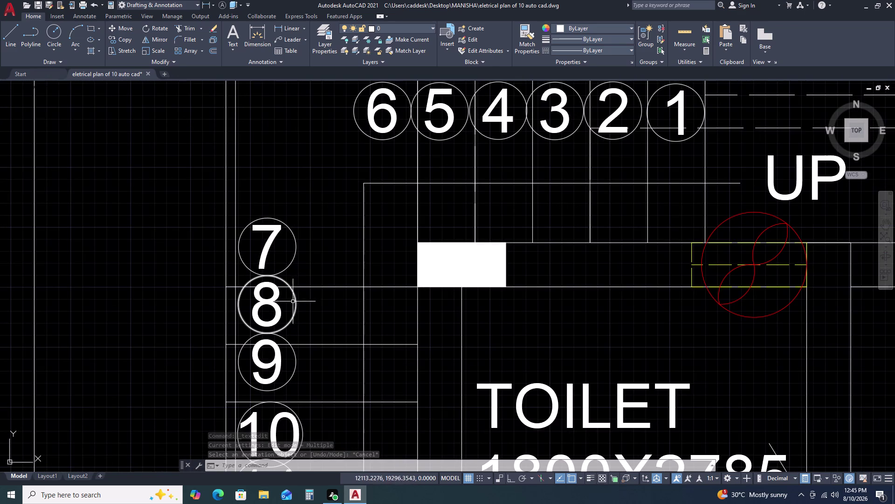
click(283, 280)
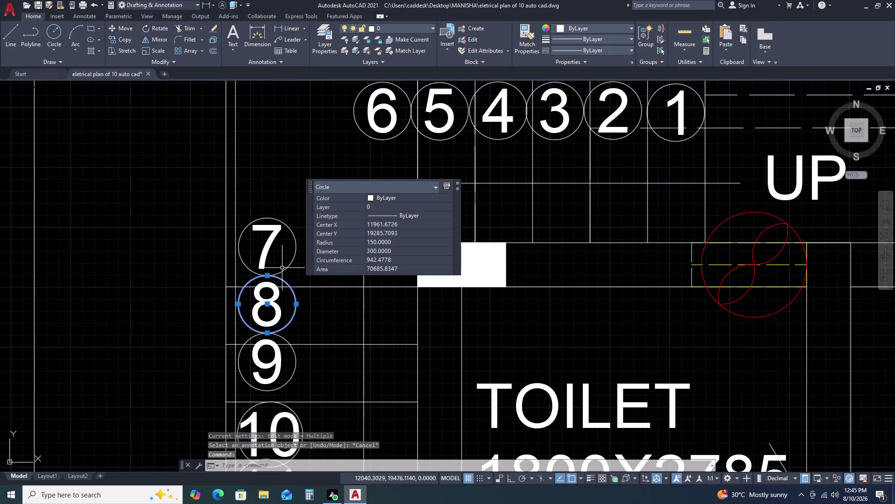
scroll(down, 3)
key(Escape)
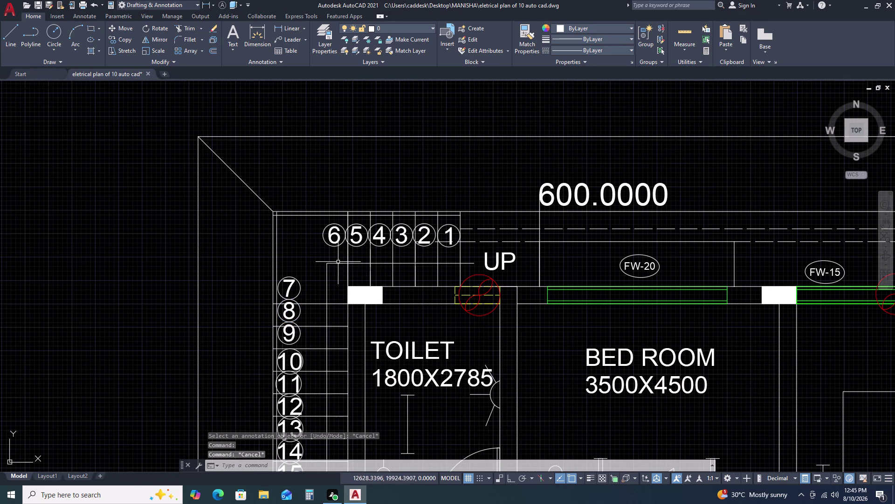
scroll(up, 3)
Window-select the top staircase tread numbers 6 to 1.
click(305, 206)
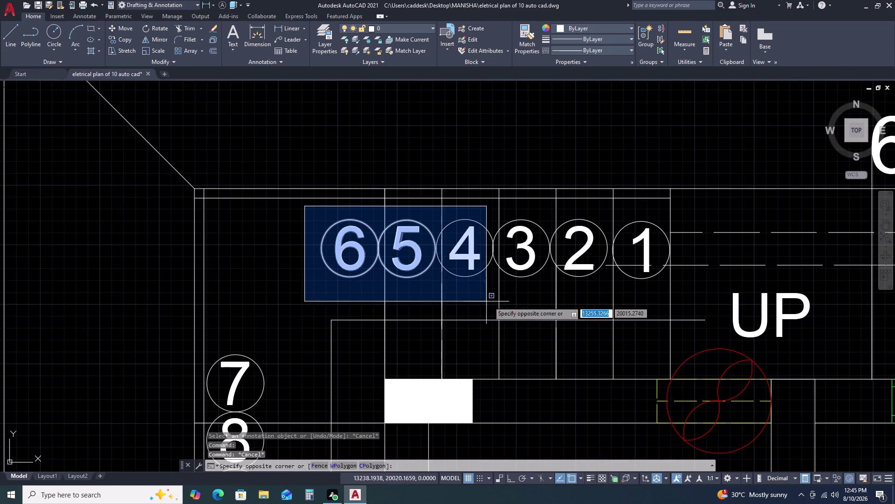
click(670, 293)
scroll(down, 3)
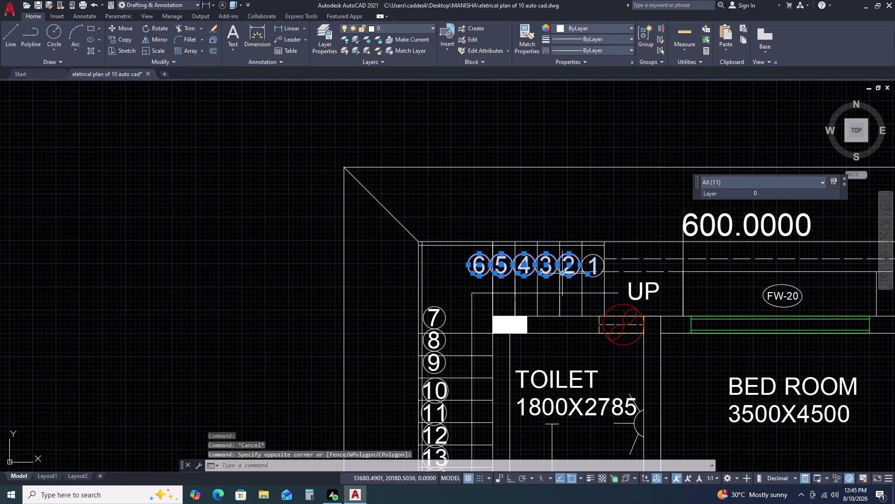
scroll(up, 3)
click(585, 262)
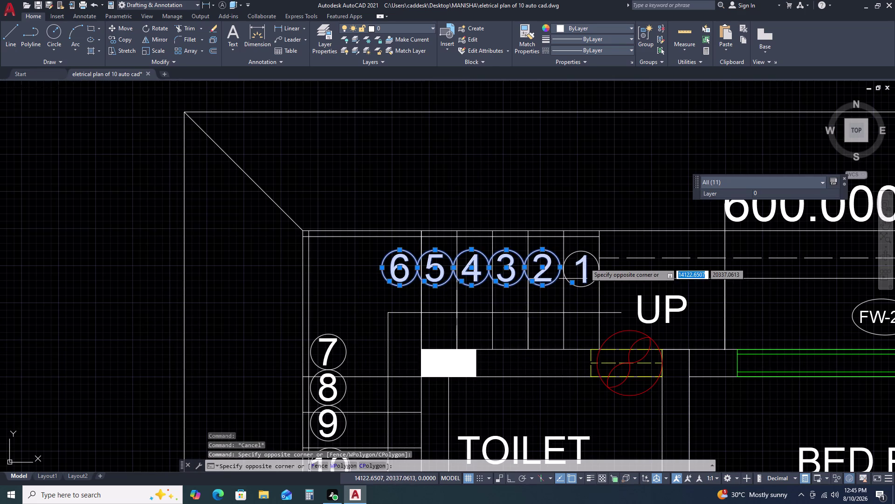
click(575, 254)
scroll(down, 3)
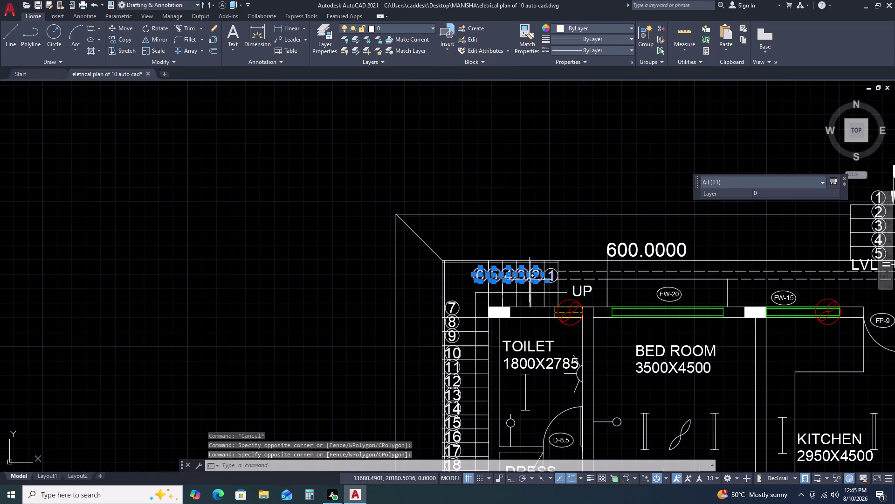
Add the column of tread numbers 7 to 19 to the selection.
middle_drag(439, 383, 437, 274)
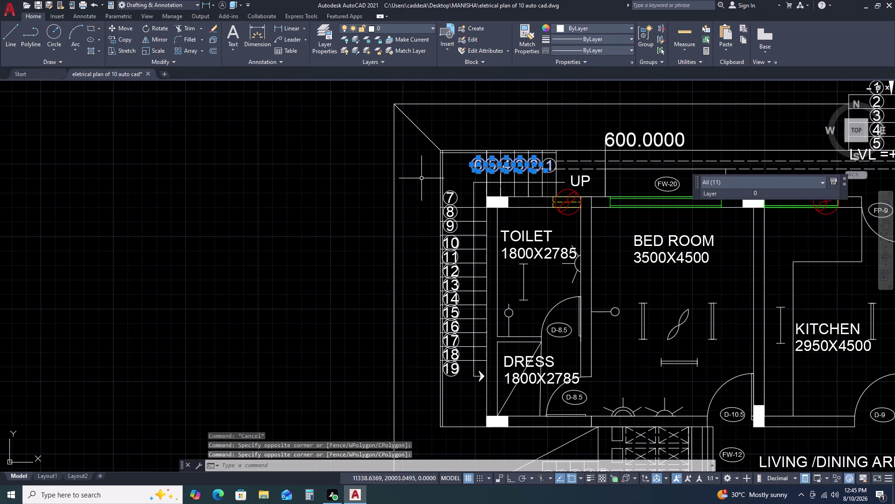
drag(421, 178, 433, 180)
click(467, 410)
scroll(down, 3)
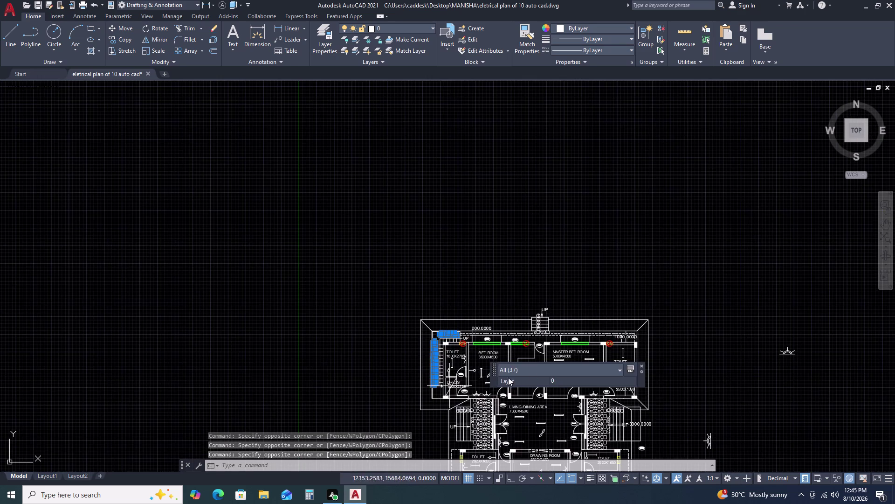
scroll(up, 3)
middle_drag(607, 342, 438, 210)
scroll(down, 3)
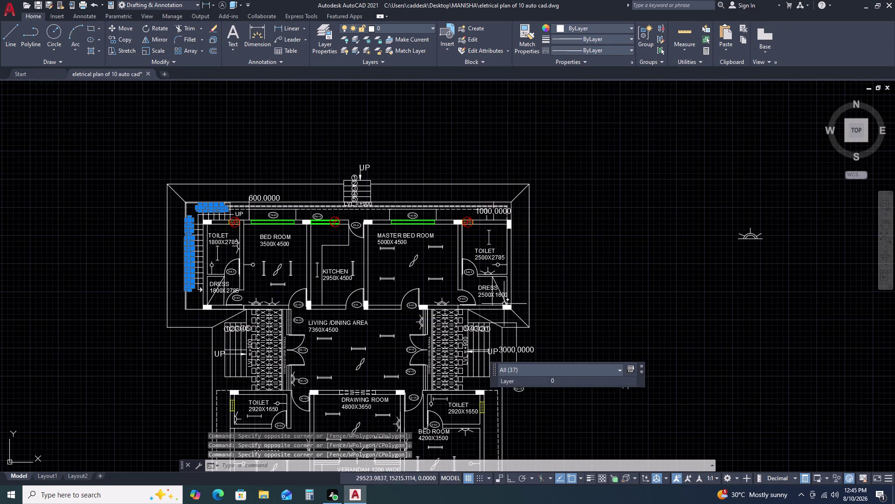
middle_drag(375, 365, 408, 301)
scroll(up, 3)
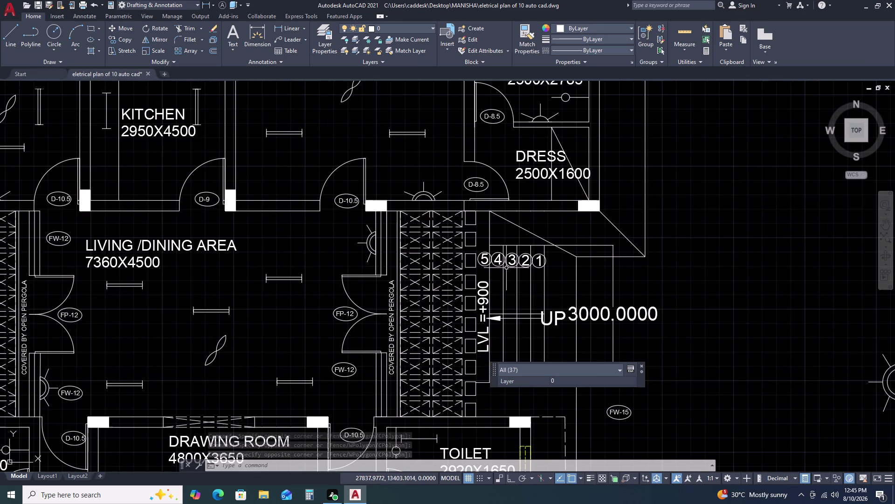
scroll(up, 3)
Add the right staircase numbers 5–1, left staircase 1–5 and porch step numbers.
click(474, 233)
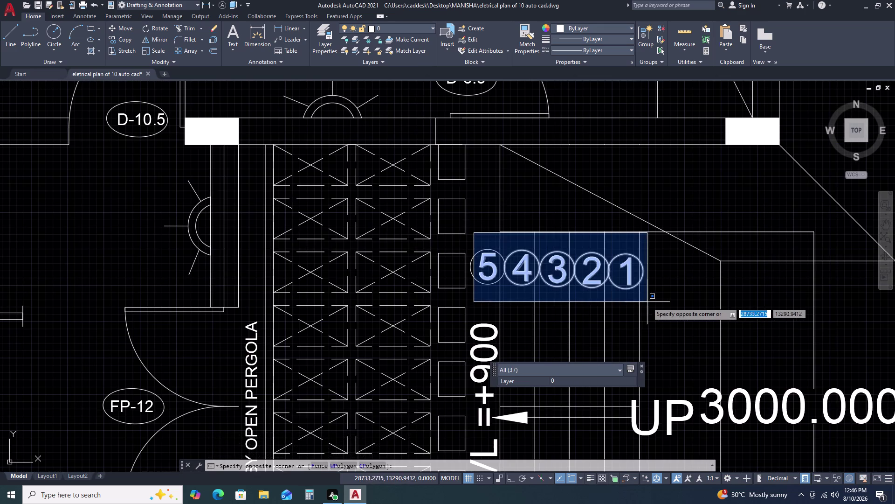
click(647, 302)
scroll(down, 3)
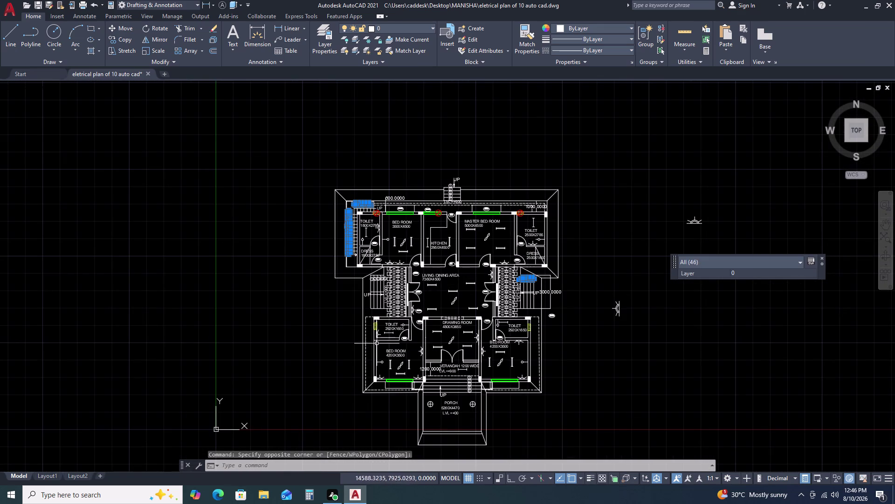
scroll(up, 3)
click(363, 243)
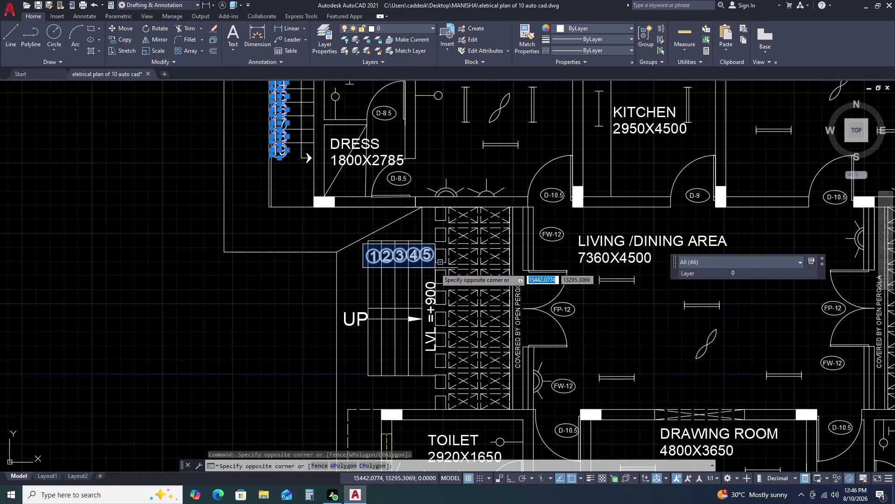
click(435, 268)
scroll(down, 3)
scroll(up, 3)
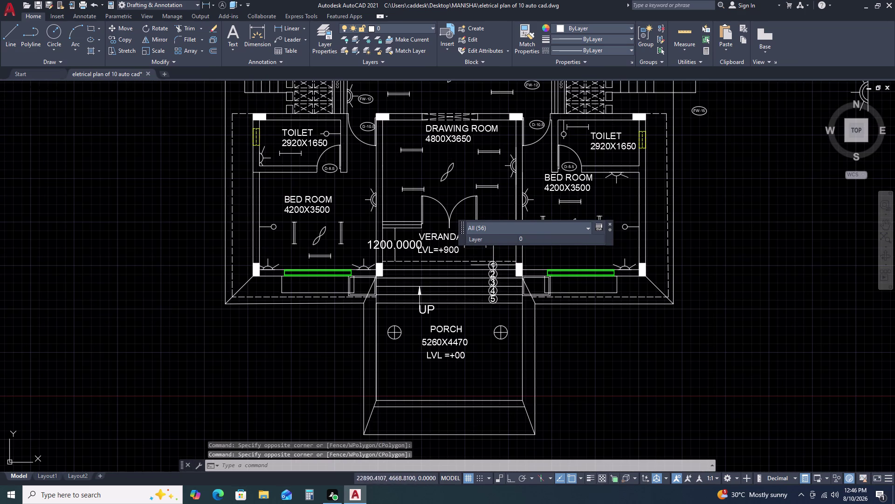
click(485, 259)
click(505, 312)
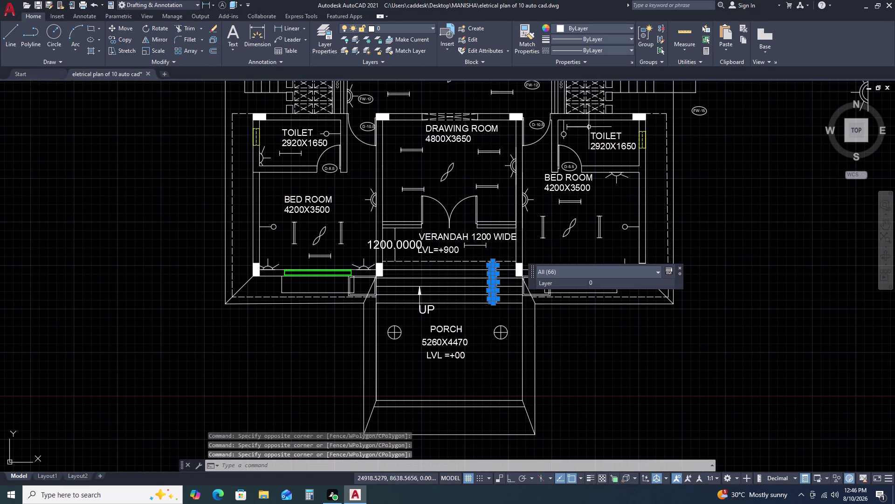
Open the Properties palette for the selected numbers, then clear the selection.
click(633, 65)
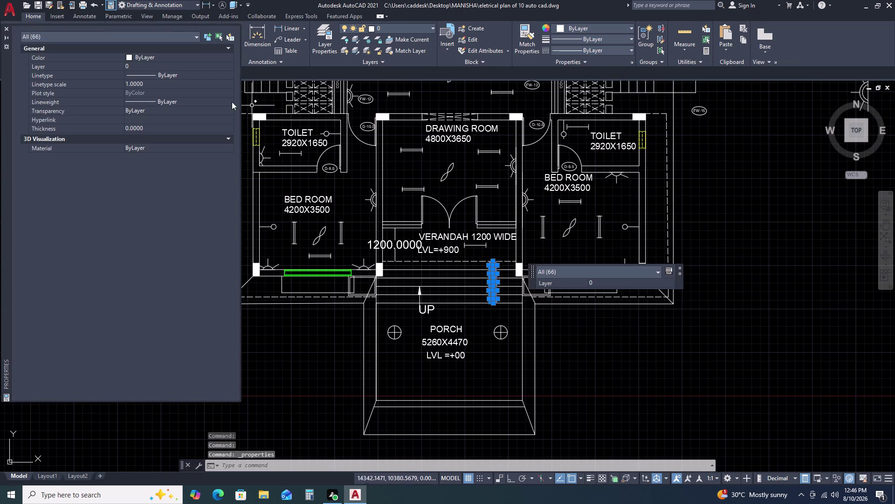
key(Escape)
key(Escape)
key(Escape)
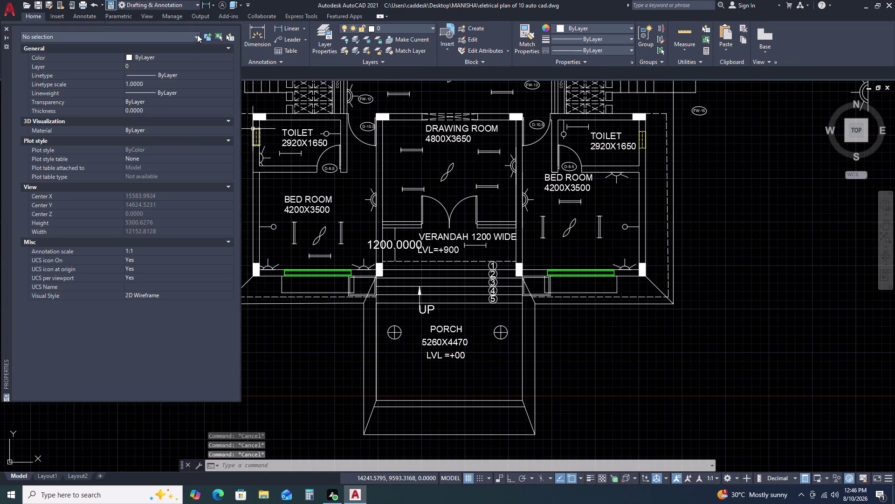
key(Escape)
key(Escape)
key(Escape)
Close the properties palette, bring the staircases into view and select left-stair numbers 1 and 2.
key(Escape)
click(7, 30)
middle_drag(356, 245, 440, 415)
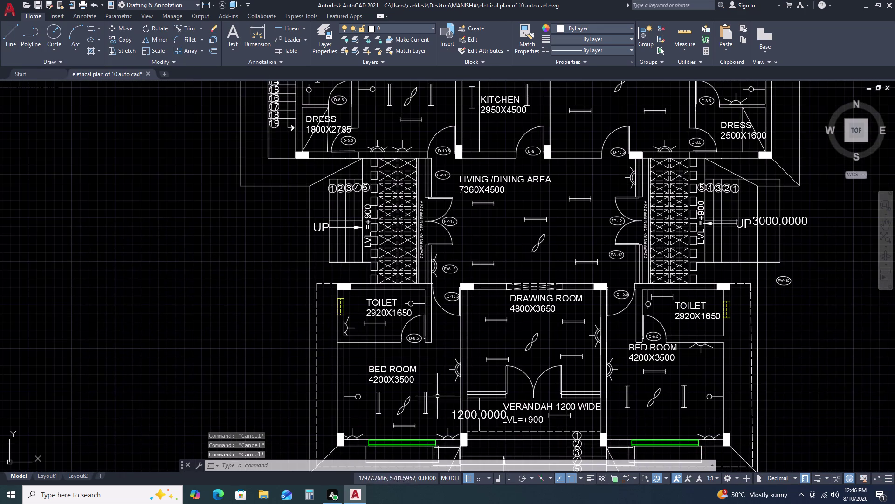
scroll(up, 3)
scroll(up, 3)
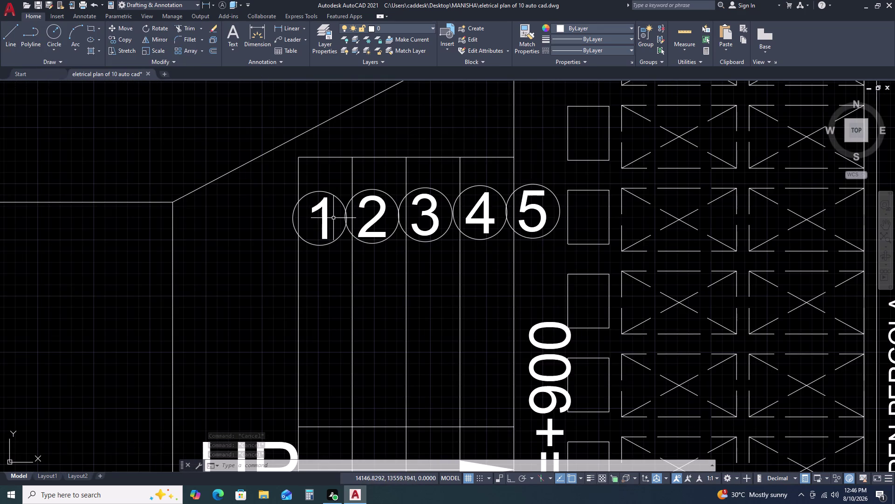
click(333, 218)
click(323, 231)
scroll(down, 3)
middle_drag(287, 255, 277, 270)
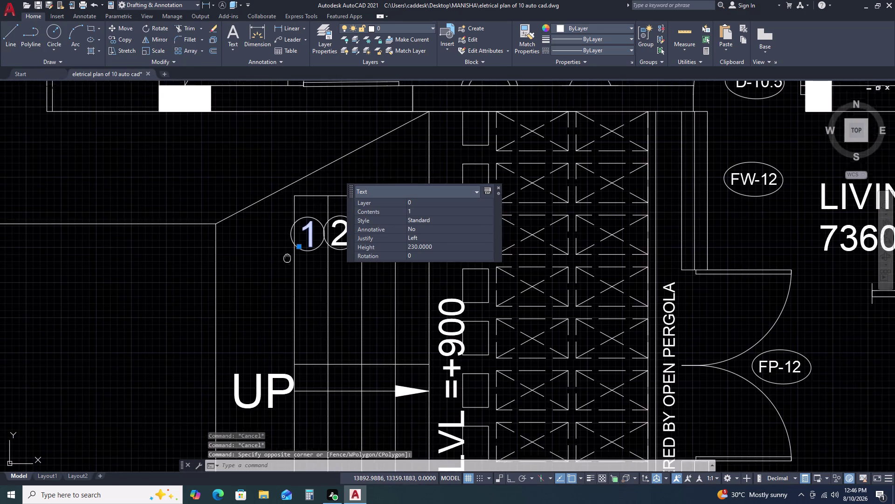
middle_drag(277, 270, 195, 296)
scroll(down, 3)
scroll(up, 3)
click(225, 286)
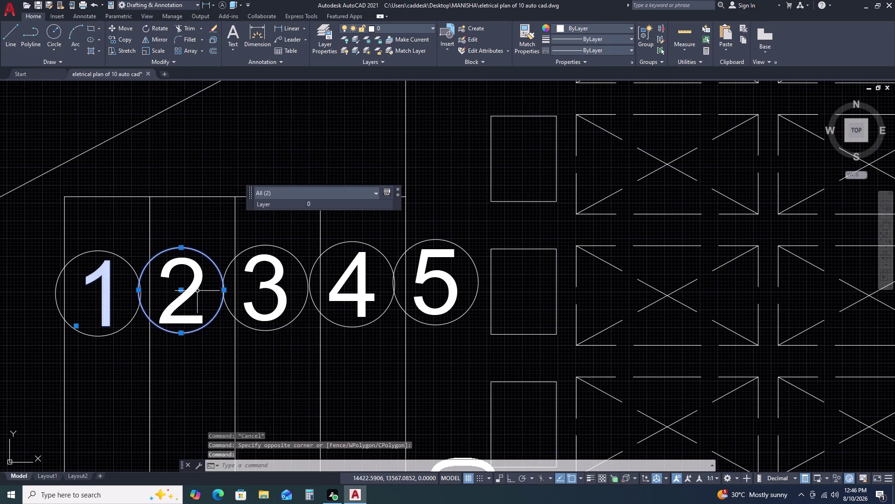
key(Escape)
drag(205, 293, 198, 288)
click(177, 276)
click(134, 293)
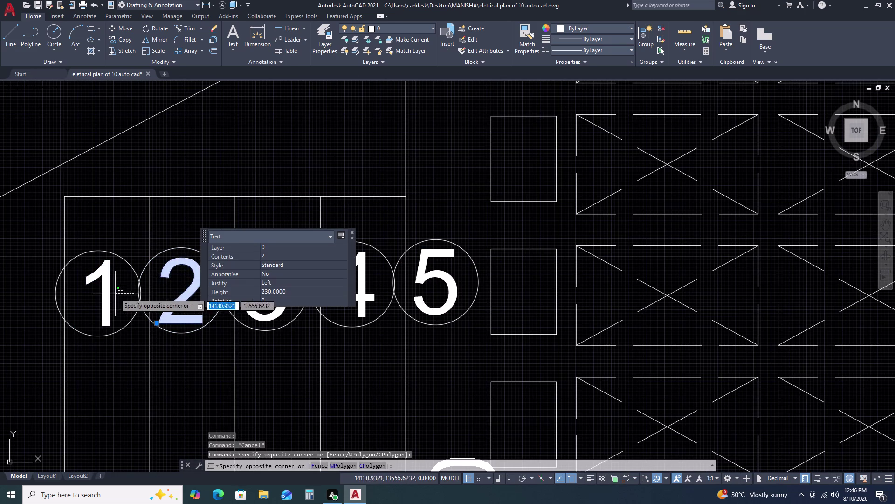
Add the left staircase's remaining step numbers, 3 through 19, to the selection.
click(108, 282)
click(281, 317)
click(272, 298)
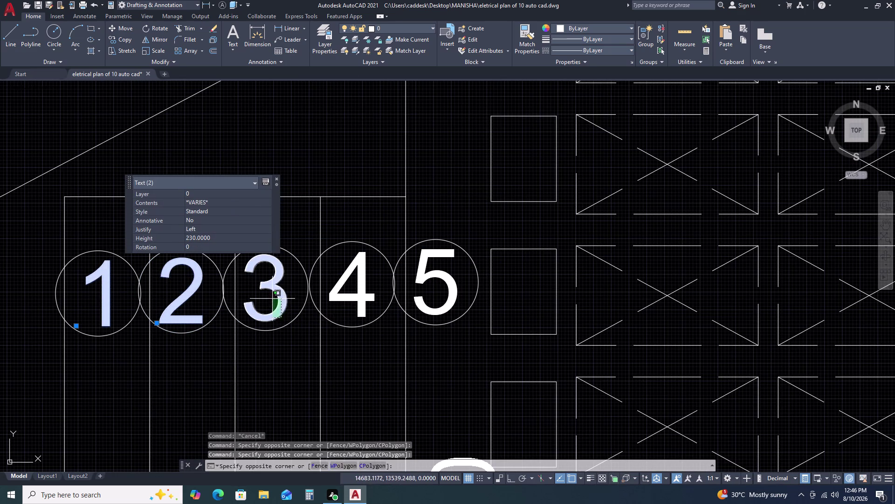
click(350, 316)
click(348, 295)
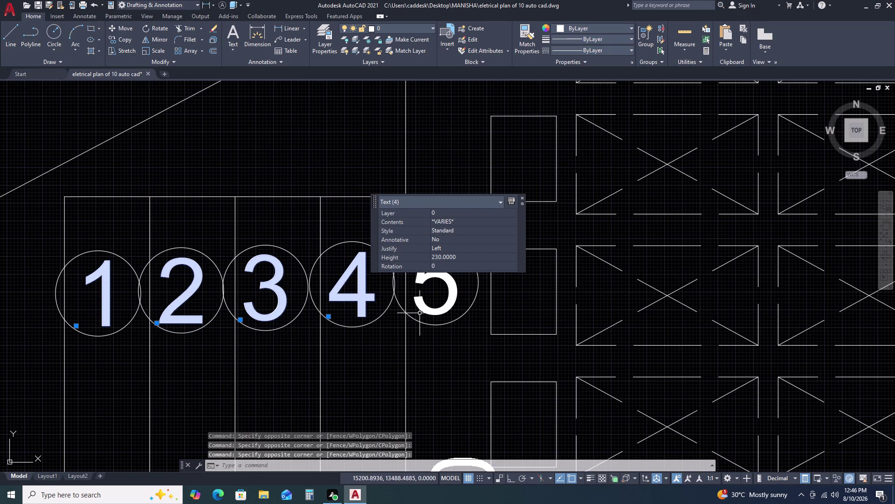
click(427, 313)
scroll(down, 3)
scroll(up, 3)
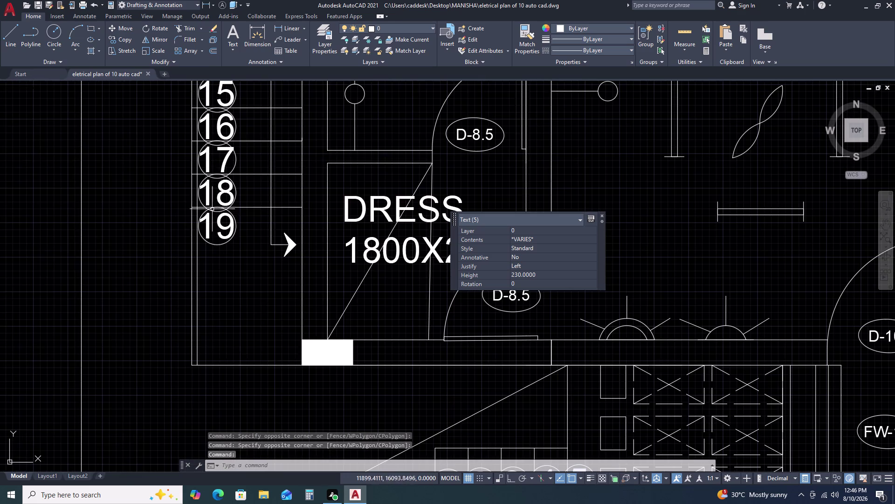
click(223, 219)
click(219, 193)
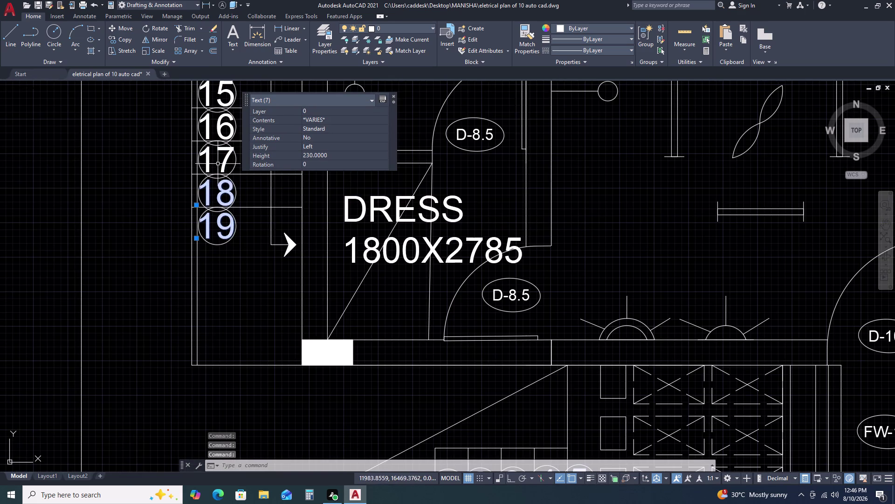
click(219, 166)
click(229, 167)
scroll(down, 3)
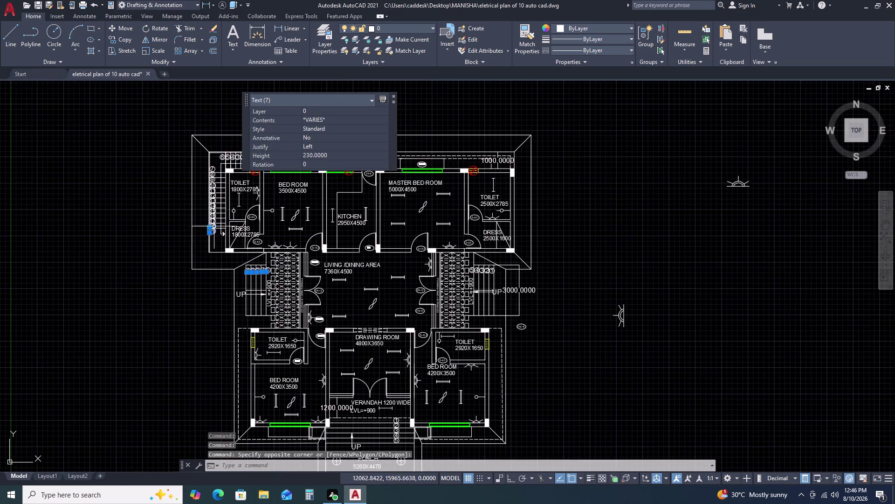
scroll(up, 3)
click(196, 130)
click(194, 151)
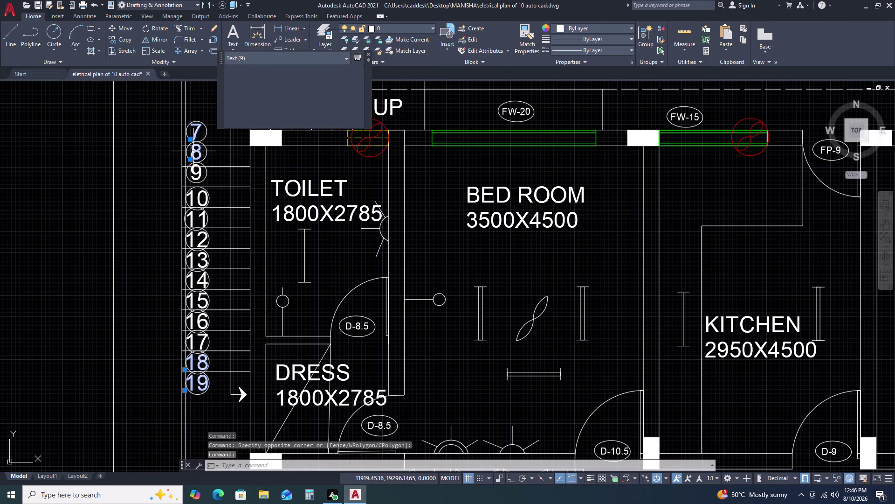
click(193, 172)
click(191, 198)
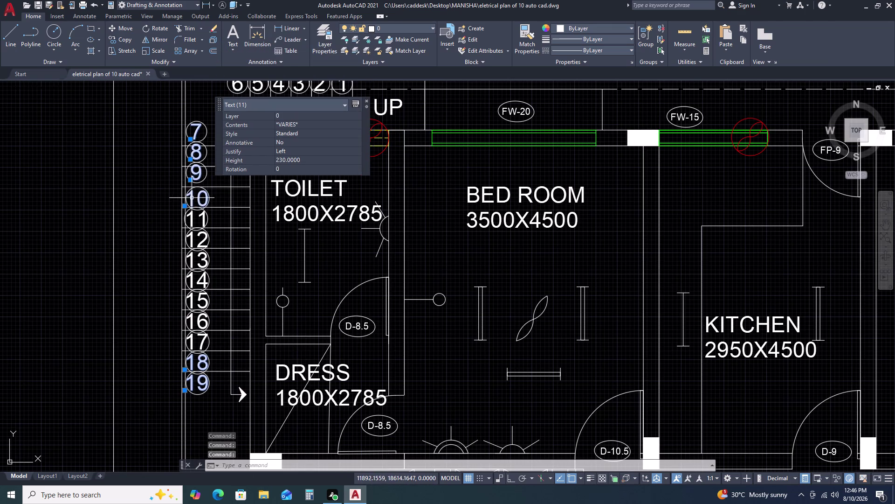
click(193, 216)
click(191, 236)
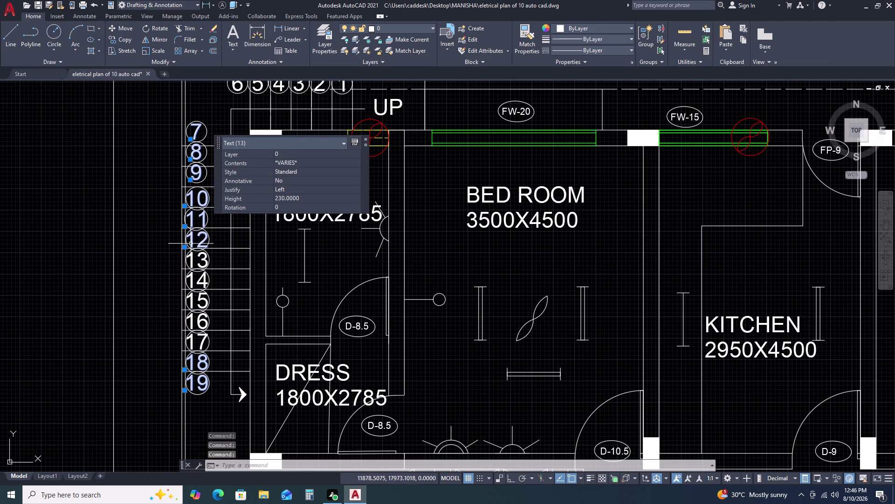
click(192, 264)
click(191, 282)
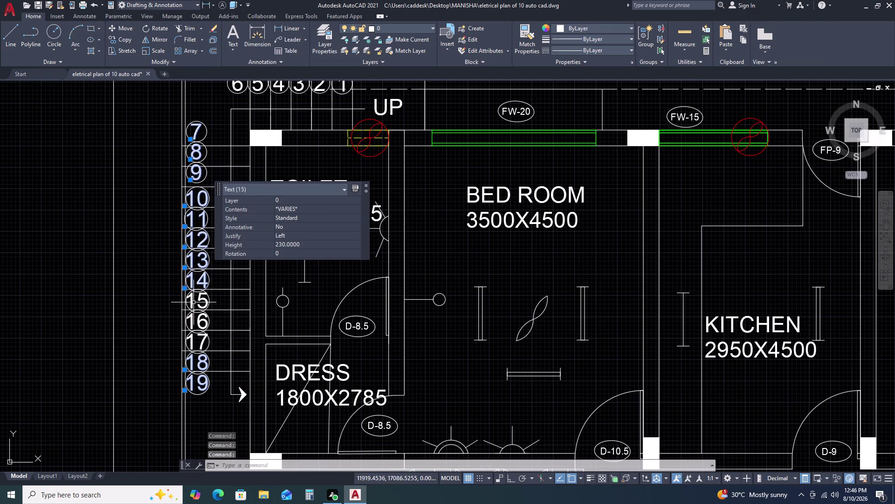
click(194, 304)
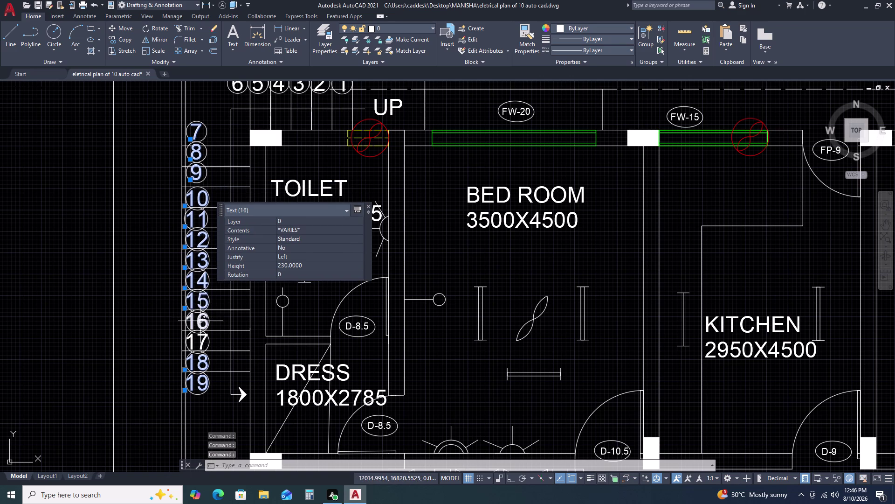
click(201, 321)
click(202, 342)
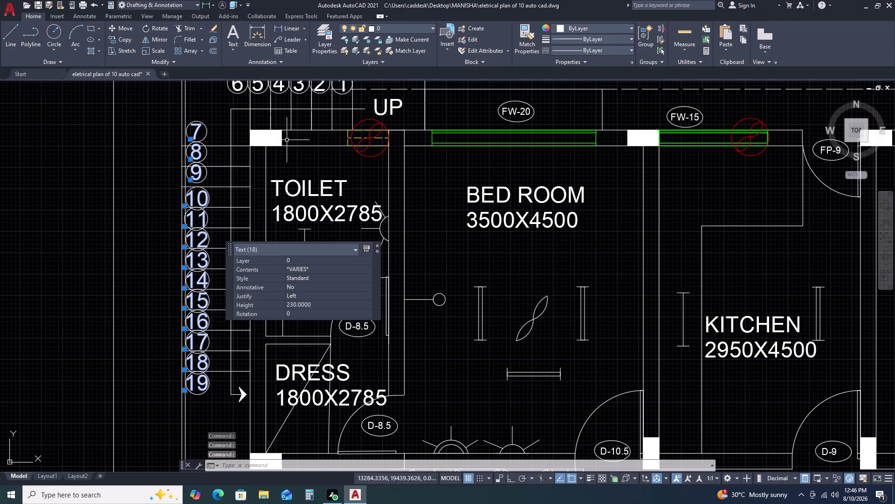
Add the top row of step numbers, 6 down to 1, to the selection.
scroll(up, 3)
middle_drag(279, 118, 309, 232)
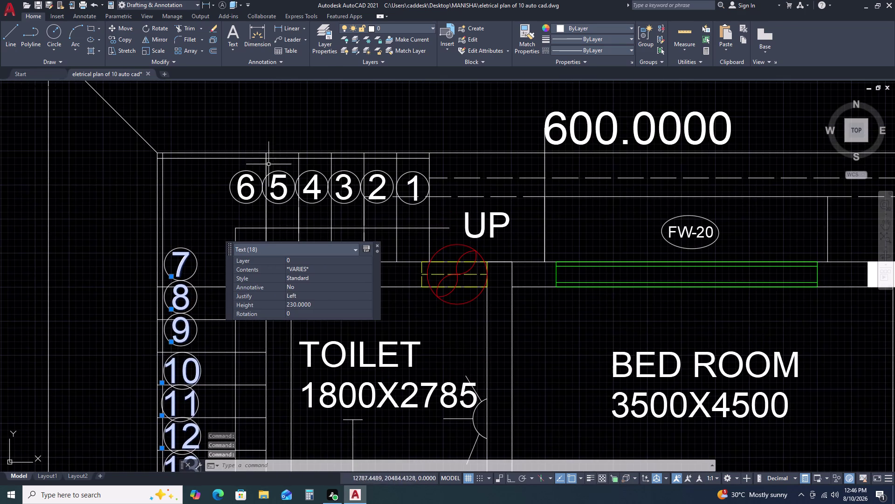
click(250, 186)
click(275, 184)
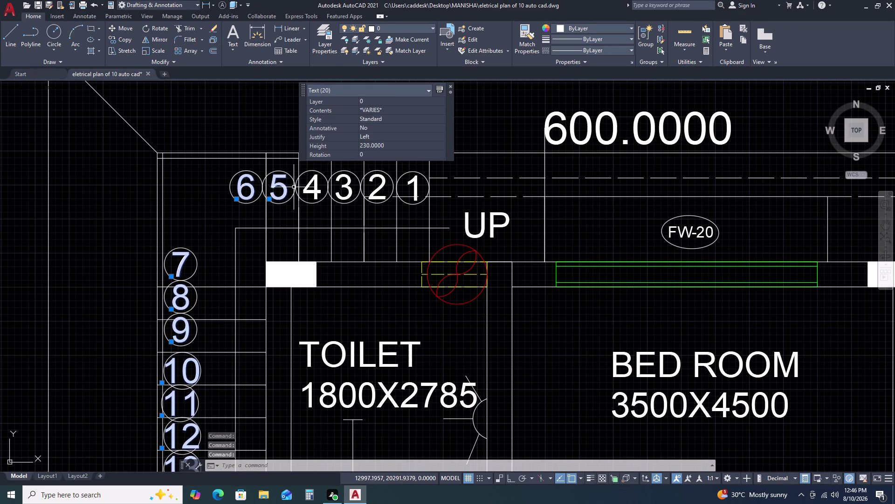
click(305, 189)
click(344, 191)
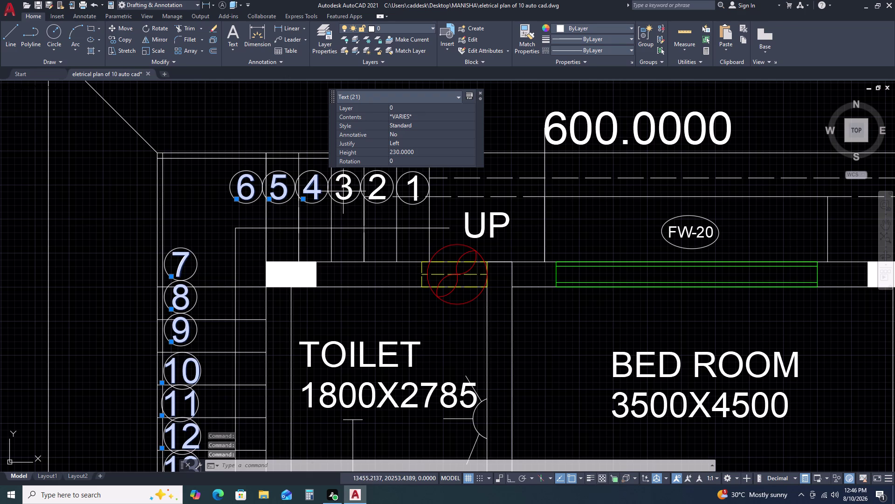
click(376, 188)
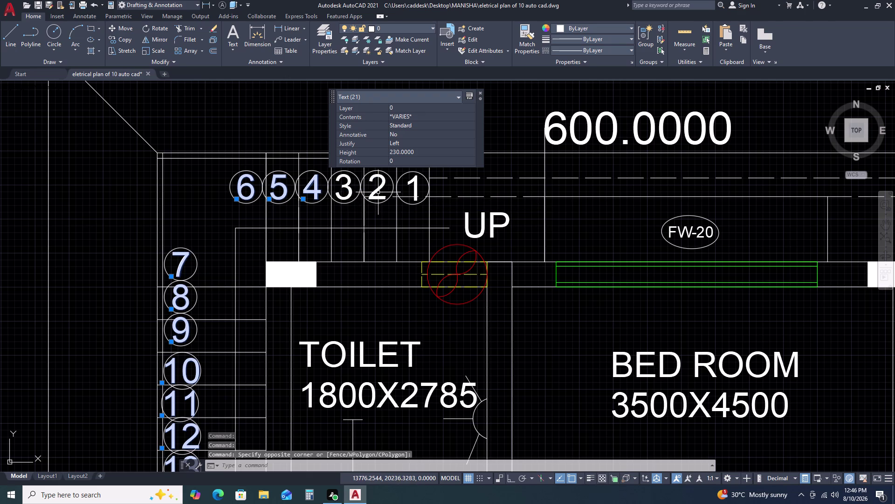
click(378, 193)
click(348, 190)
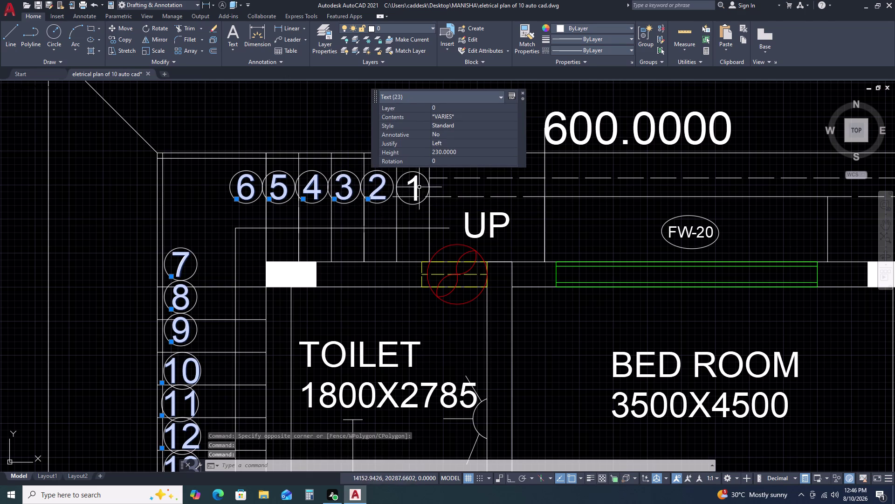
click(418, 186)
scroll(down, 3)
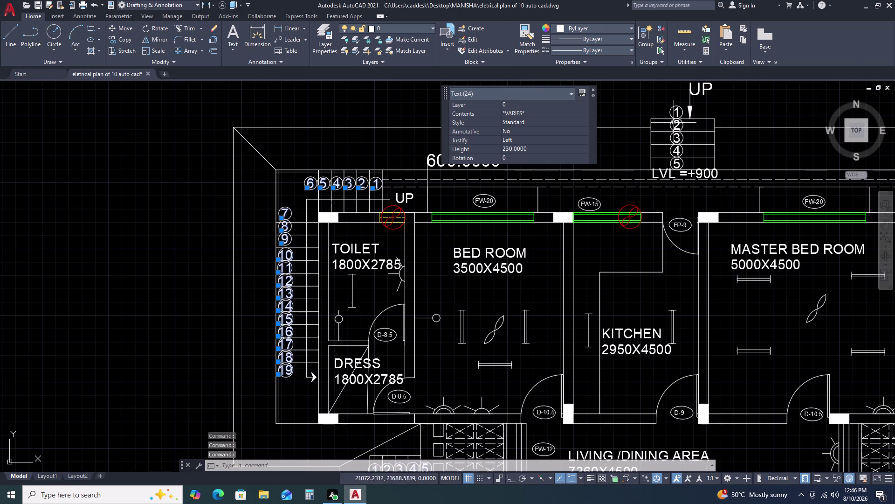
Add entrance step numbers 1–5, removing stray lines and circles so only text stays selected.
click(679, 112)
middle_drag(607, 118, 449, 117)
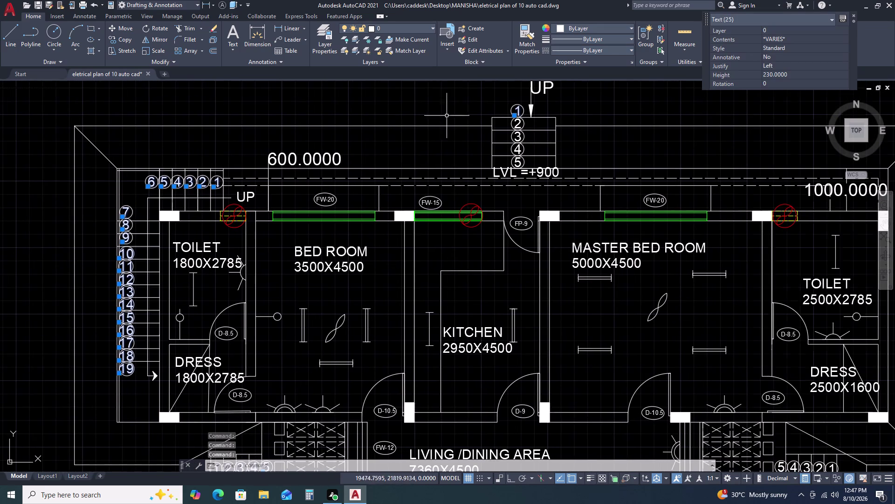
click(516, 123)
click(516, 139)
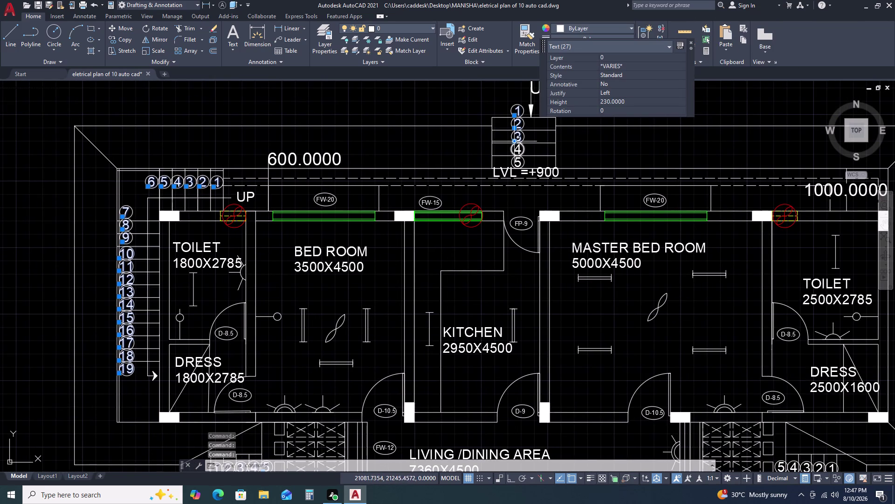
click(516, 153)
click(517, 166)
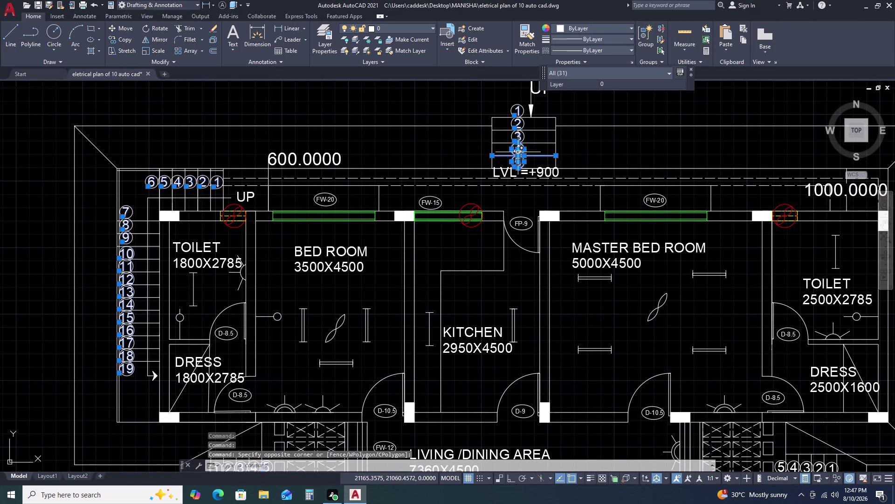
scroll(up, 3)
scroll(up, 3)
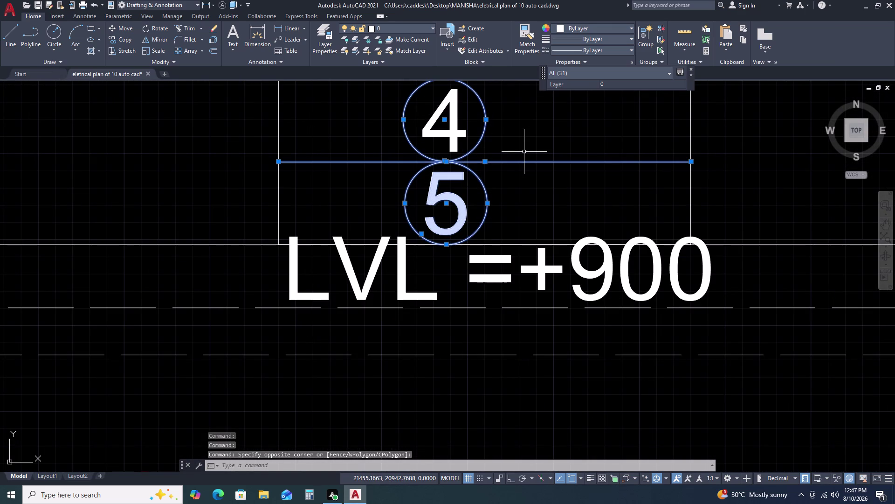
click(527, 150)
click(513, 173)
click(489, 144)
click(482, 131)
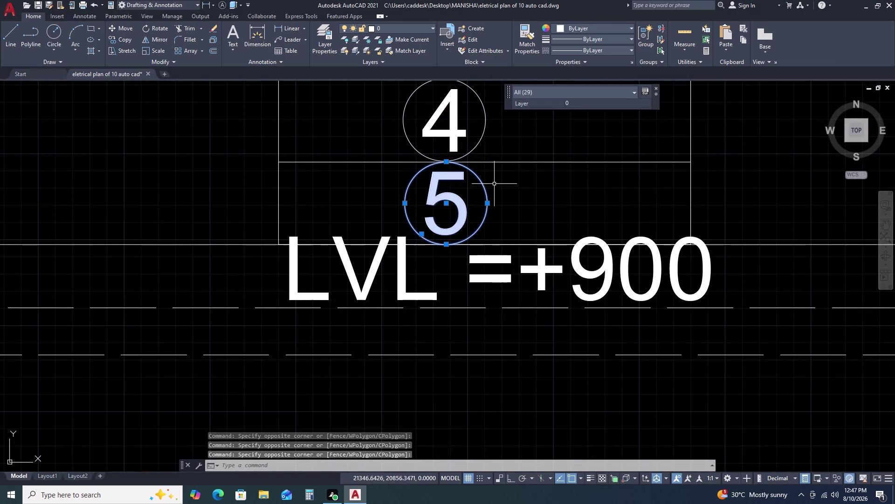
click(495, 188)
click(482, 194)
click(461, 130)
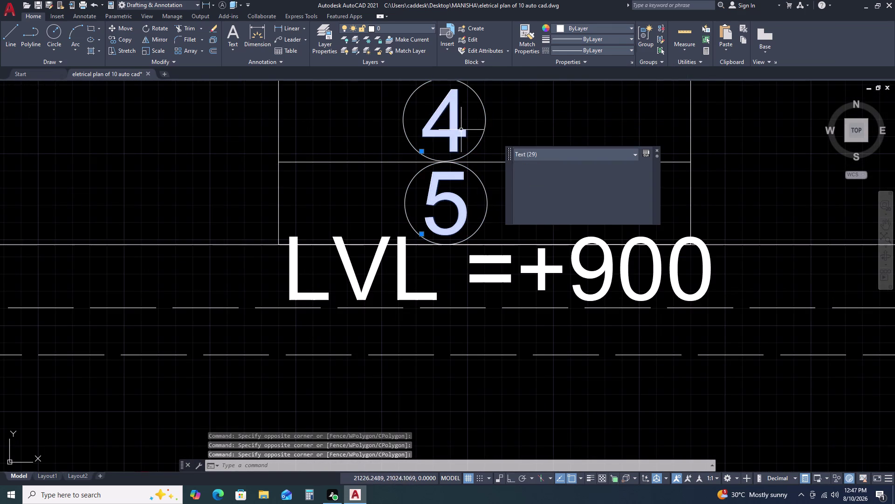
scroll(down, 3)
scroll(down, 3)
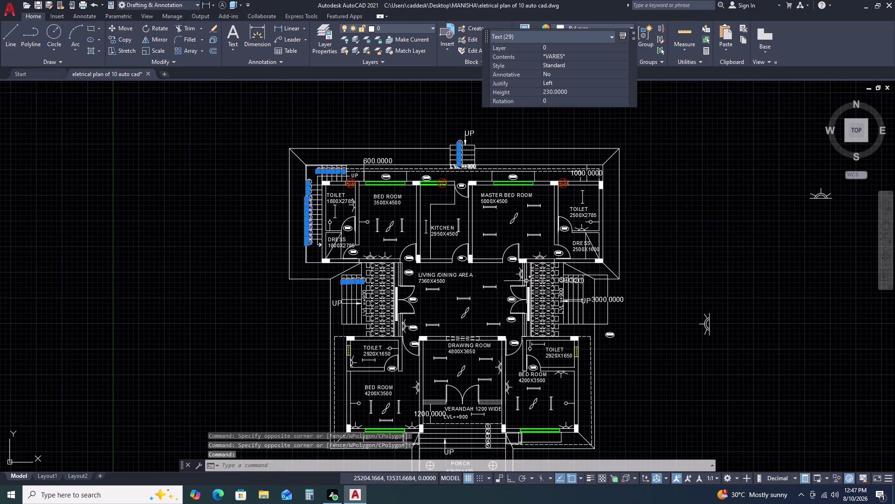
scroll(up, 3)
scroll(up, 3)
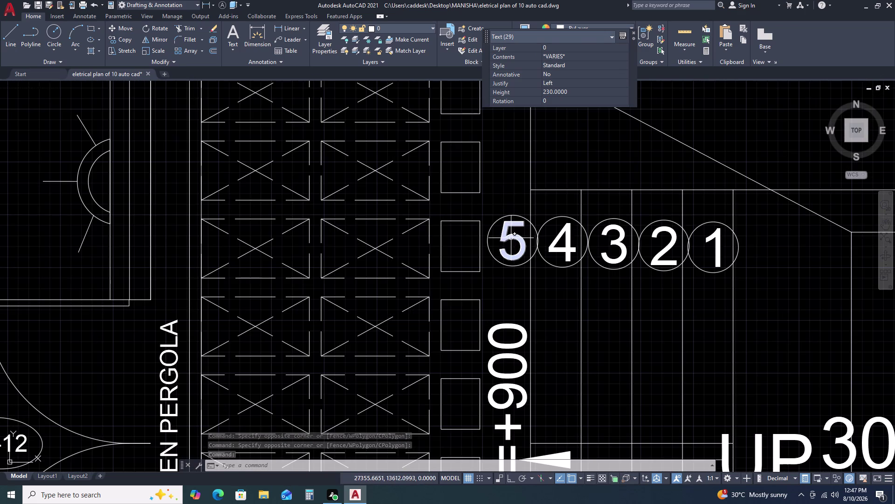
Add another stair run's numbers 5 to 1, plus numbers 4 and 5, to the selection.
click(511, 238)
click(556, 245)
click(611, 246)
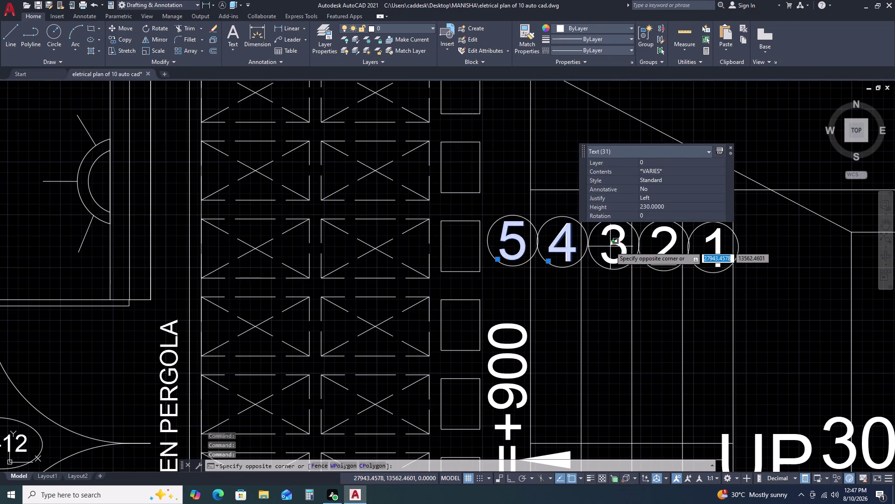
double_click(626, 244)
click(662, 261)
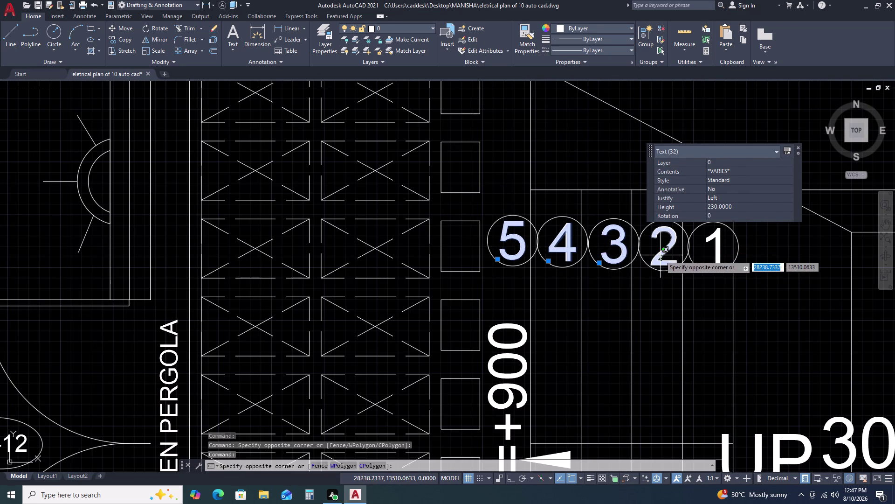
click(661, 255)
click(721, 246)
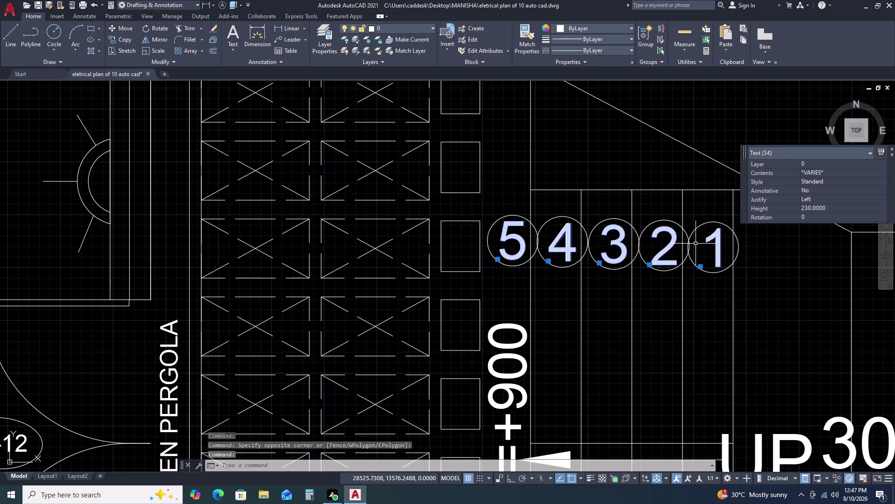
scroll(down, 3)
scroll(down, 3)
scroll(up, 3)
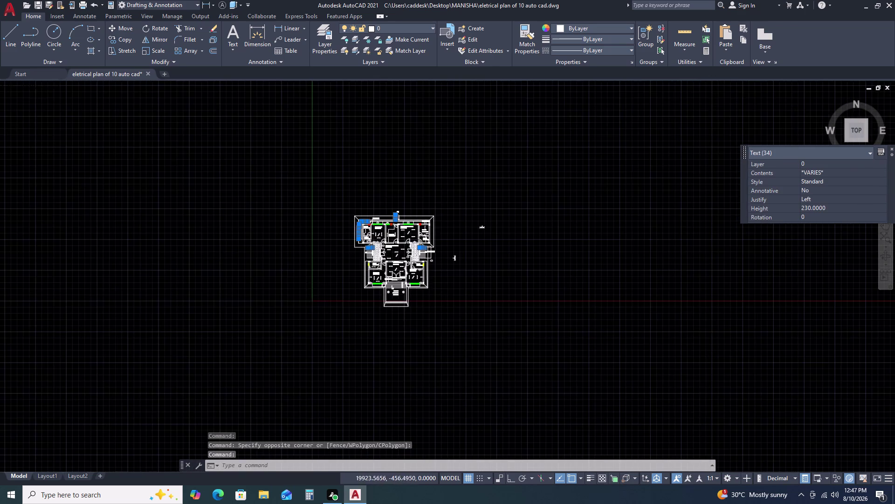
scroll(up, 3)
scroll(up, 3)
scroll(up, 3)
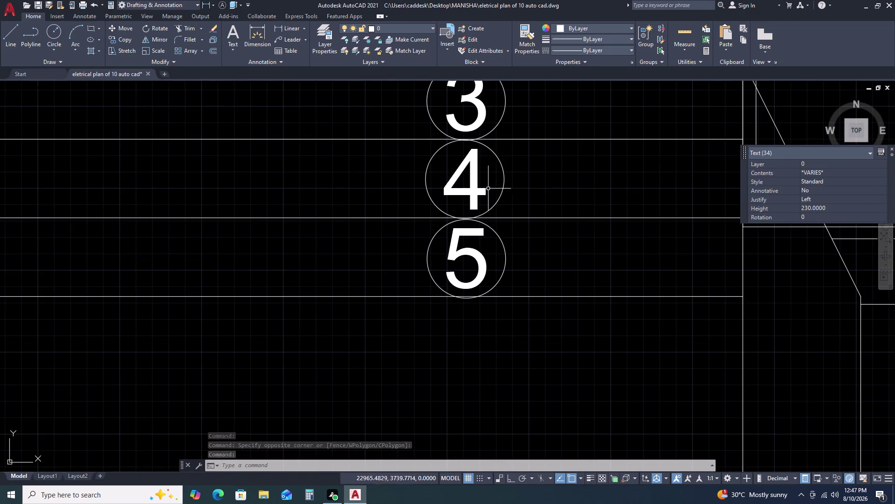
click(489, 186)
click(471, 185)
click(474, 260)
click(447, 247)
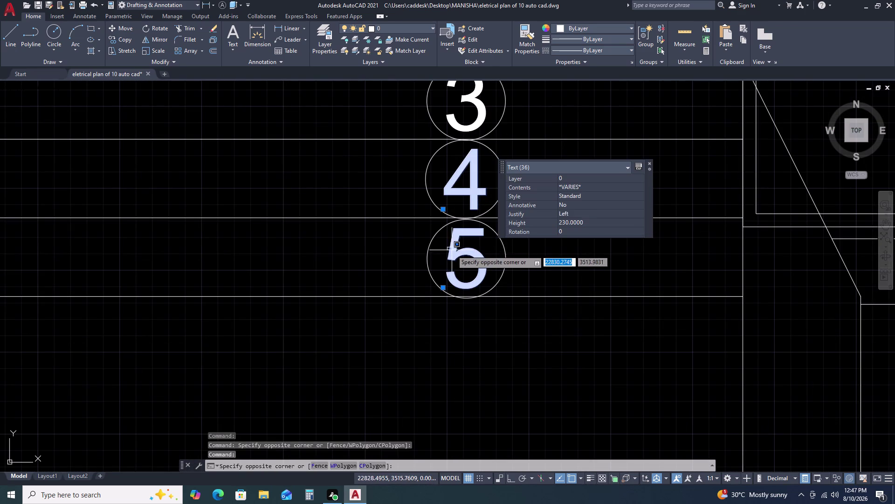
click(452, 250)
Add the last numbers 3 and 2, then view the 39 texts' 230 height in Properties.
scroll(down, 3)
scroll(up, 3)
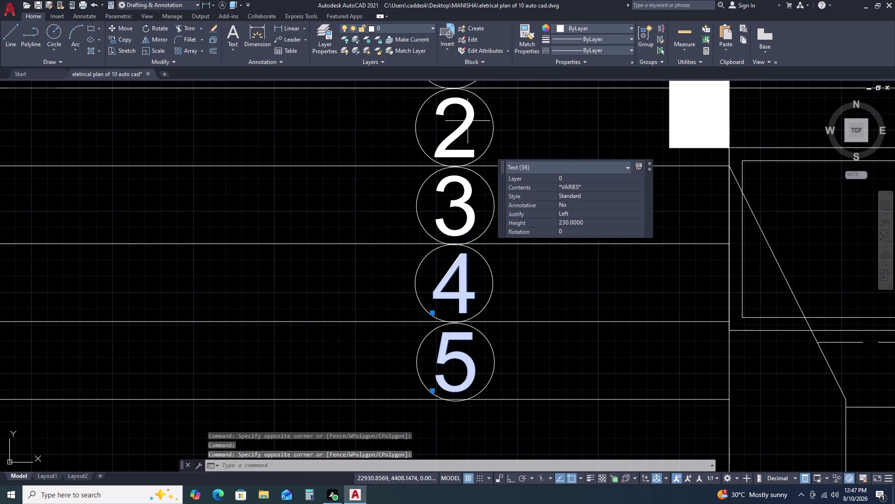
click(469, 120)
click(453, 134)
click(474, 211)
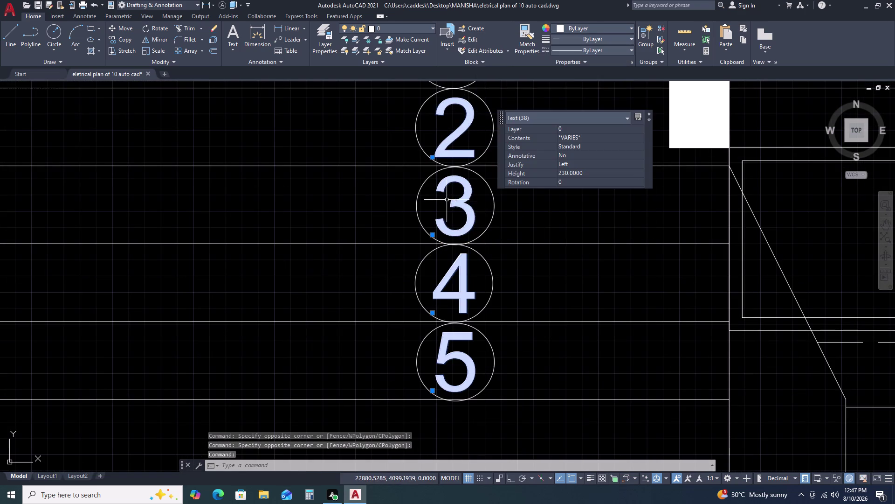
scroll(down, 3)
scroll(up, 3)
click(454, 136)
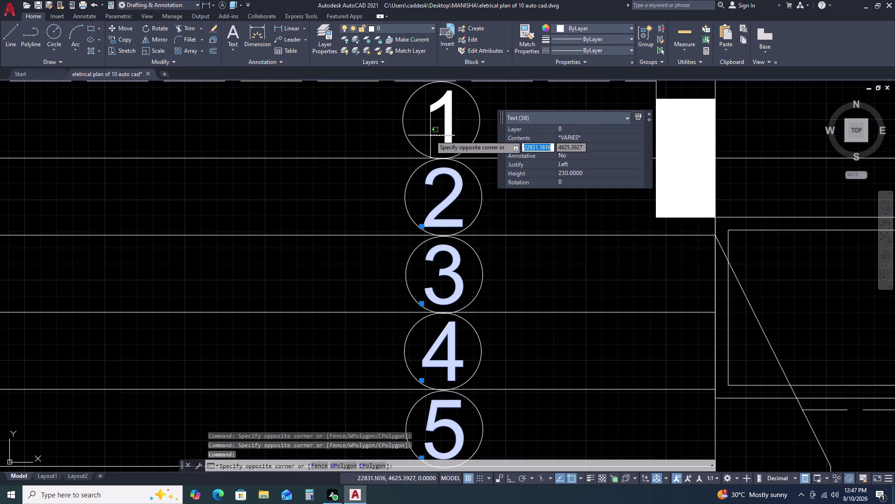
click(427, 136)
scroll(down, 3)
scroll(down, 3)
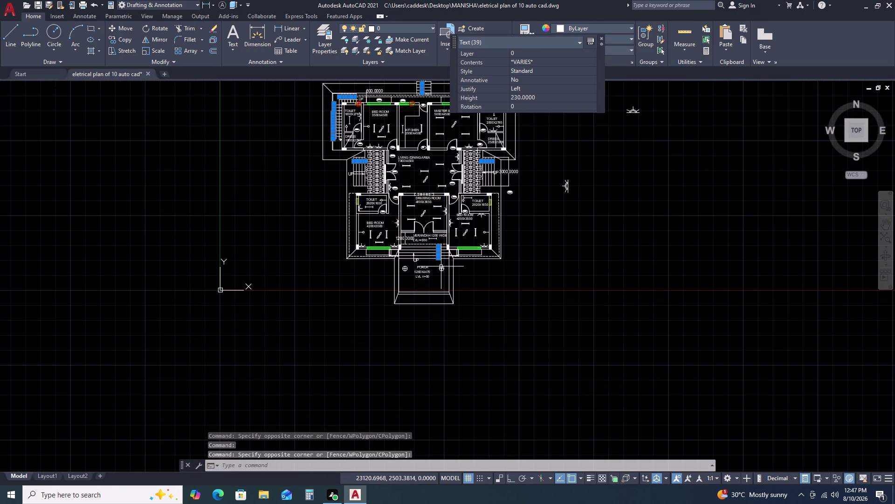
click(632, 63)
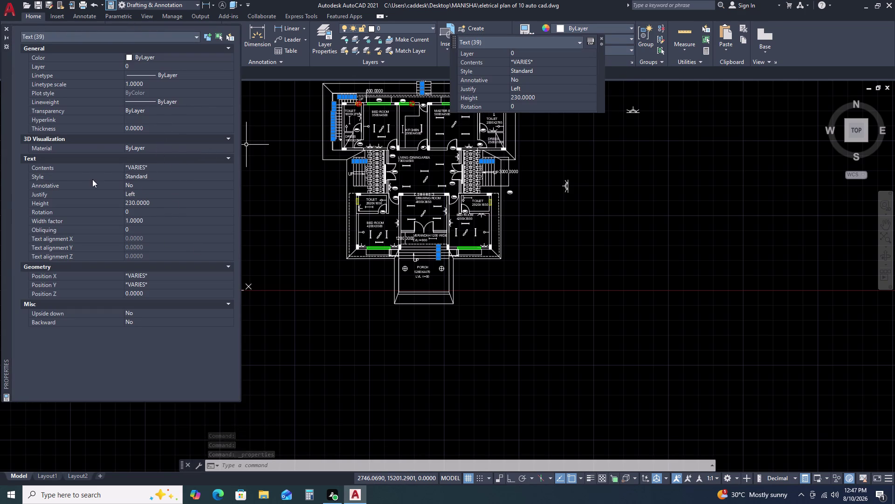
Set the 39 step-number texts' height from 230 to 150, then close Properties and deselect.
click(155, 201)
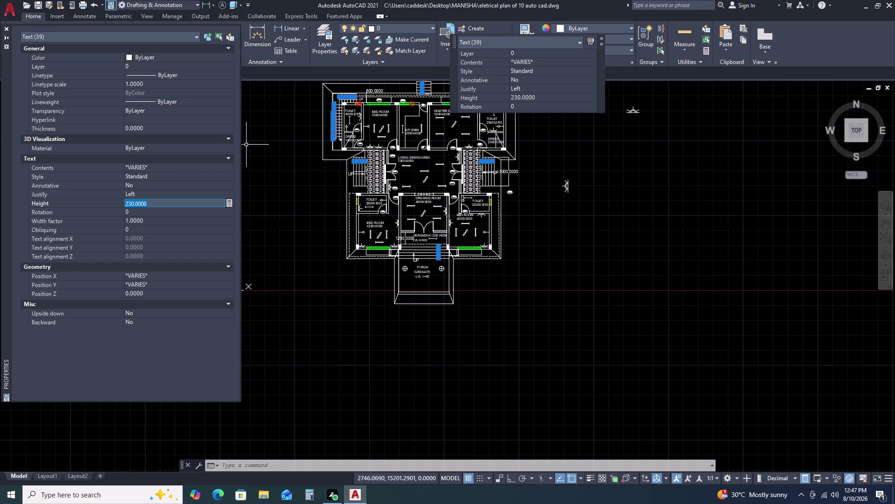
key(1)
text(50)
key(Return)
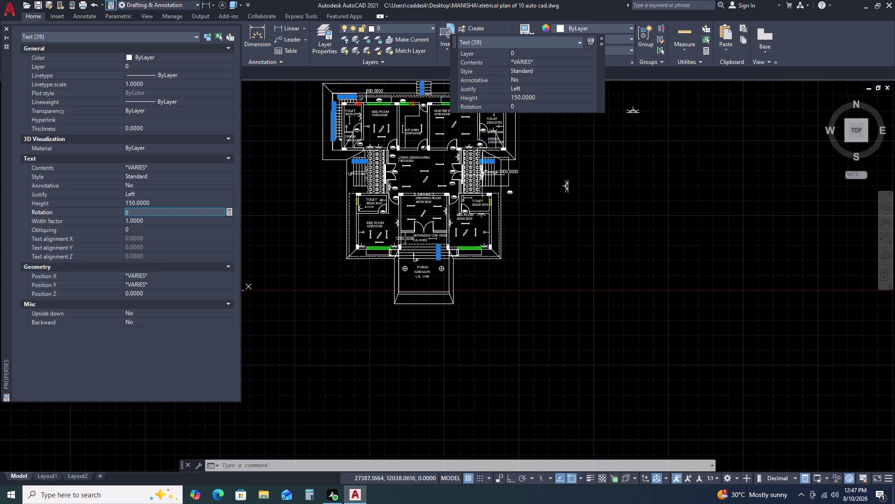
scroll(up, 3)
scroll(up, 3)
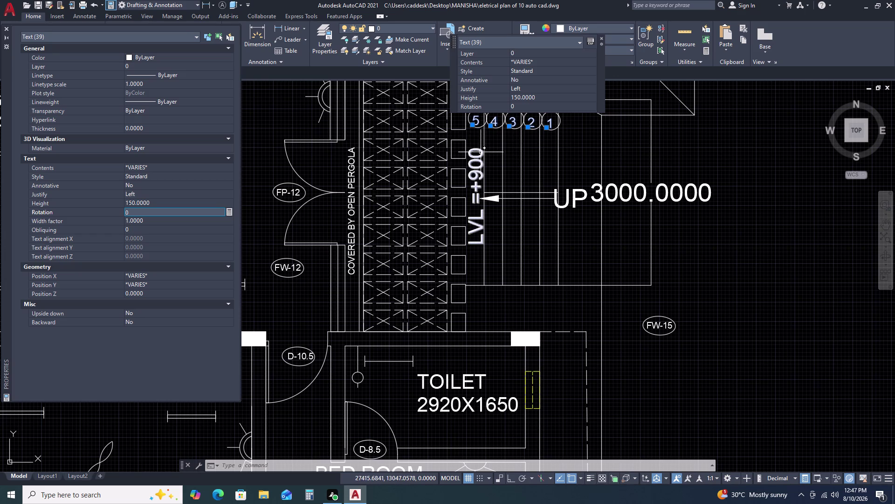
click(7, 27)
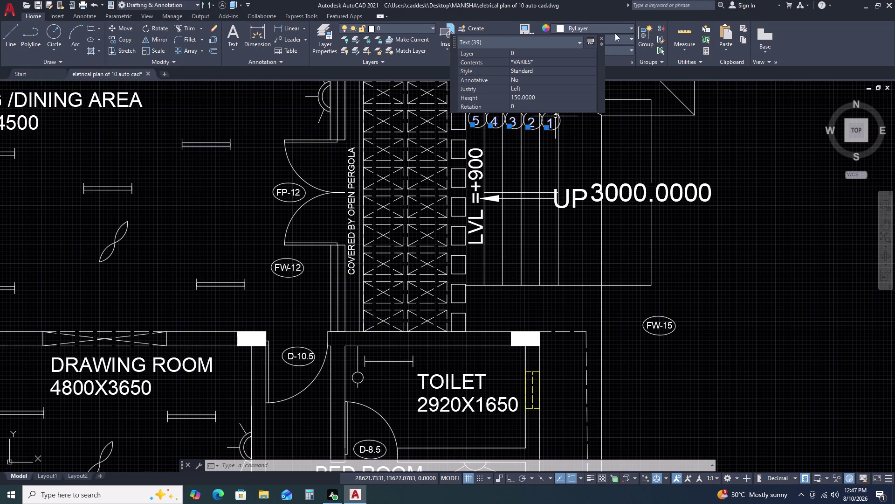
click(600, 36)
key(Escape)
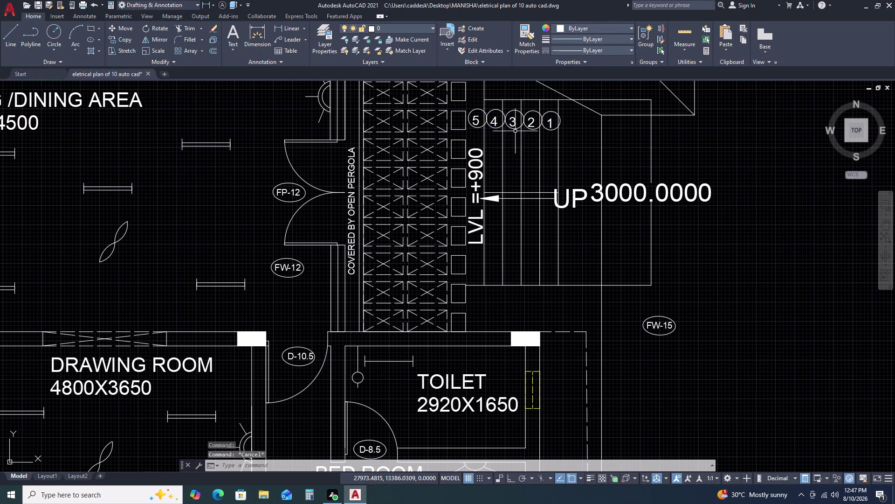
Select the circles around steps 2 to 5 on the first staircase.
scroll(down, 3)
scroll(up, 3)
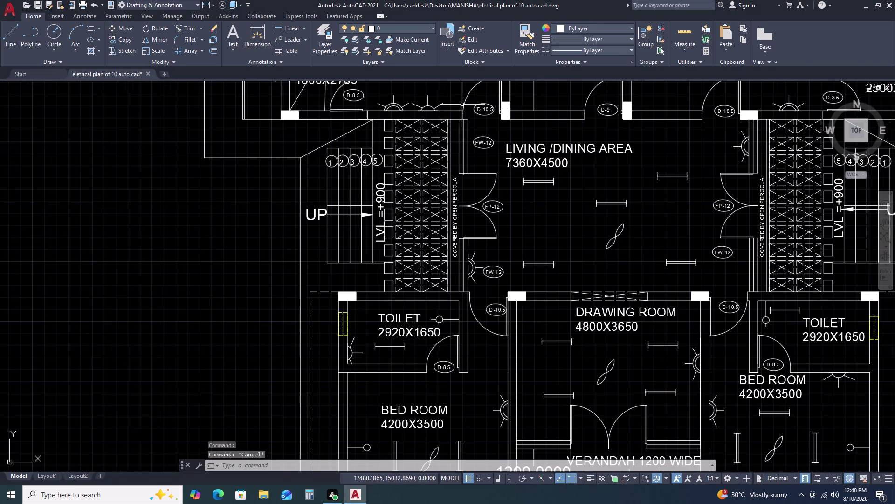
scroll(up, 3)
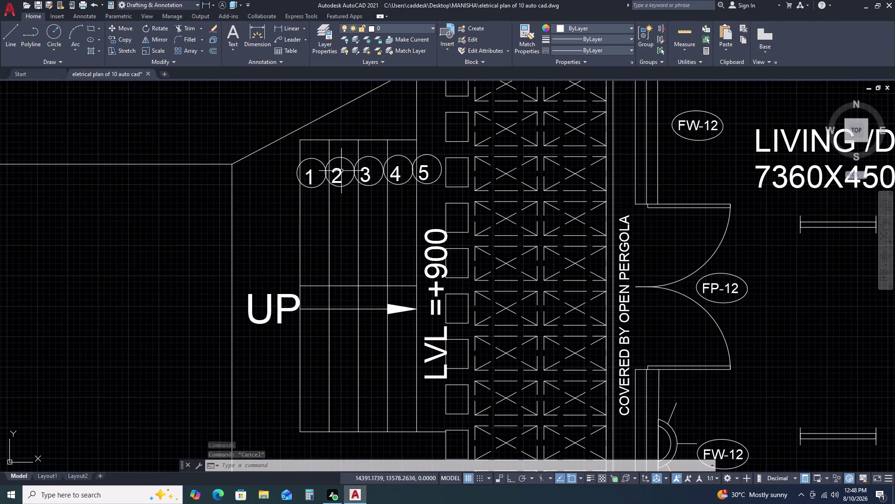
scroll(up, 3)
click(378, 171)
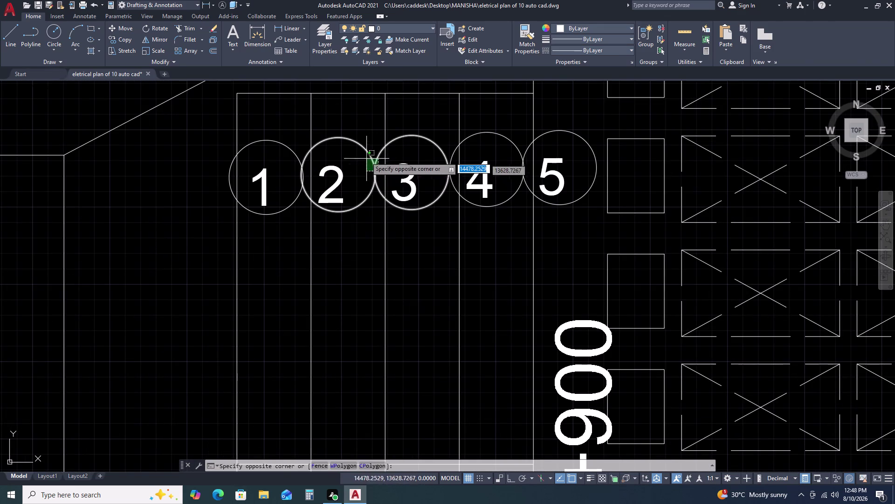
click(363, 146)
click(455, 159)
click(447, 145)
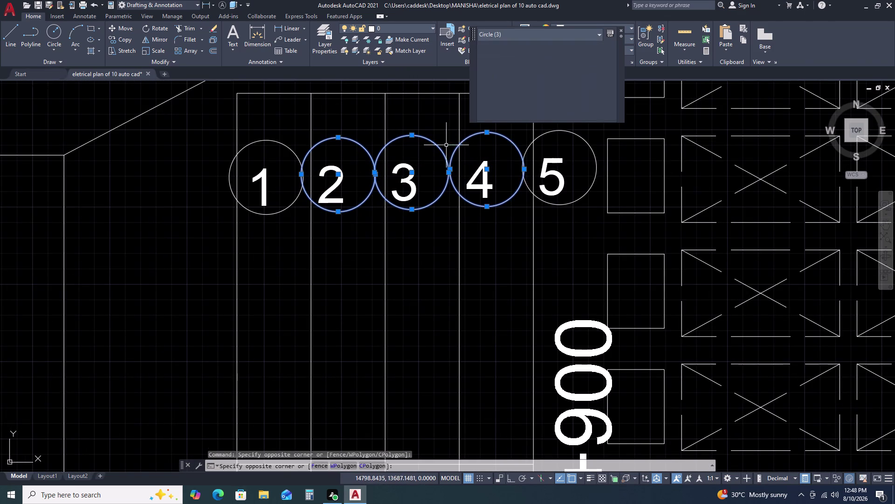
click(601, 147)
click(568, 154)
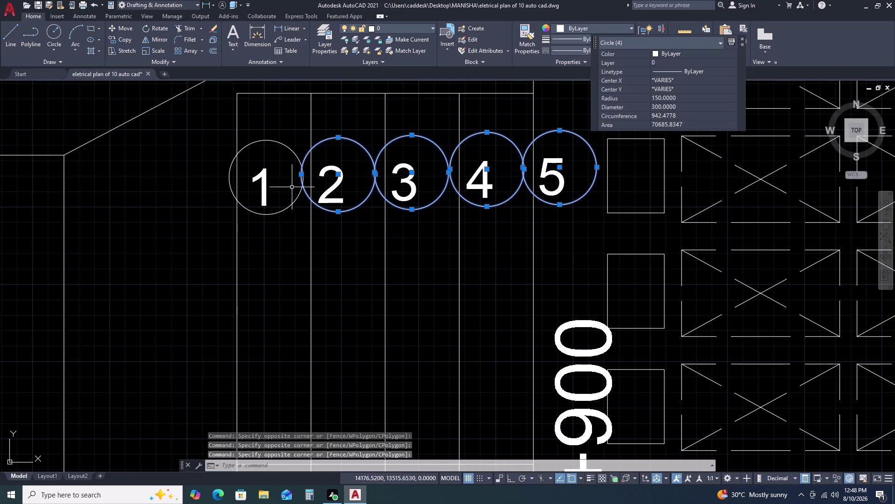
drag(282, 147, 276, 140)
click(264, 123)
scroll(down, 3)
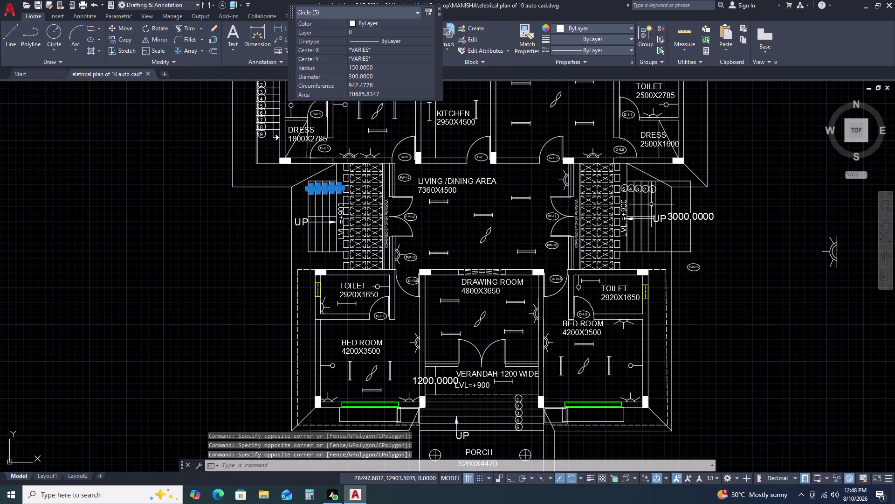
Add the circles around steps 1 to 5 of the other staircase.
middle_drag(651, 204, 469, 213)
scroll(up, 3)
scroll(up, 3)
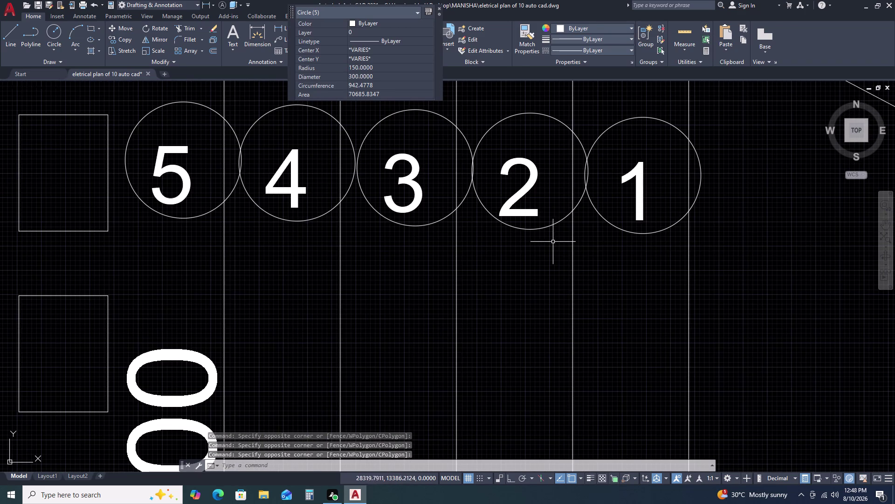
drag(553, 242, 553, 235)
click(556, 211)
click(557, 223)
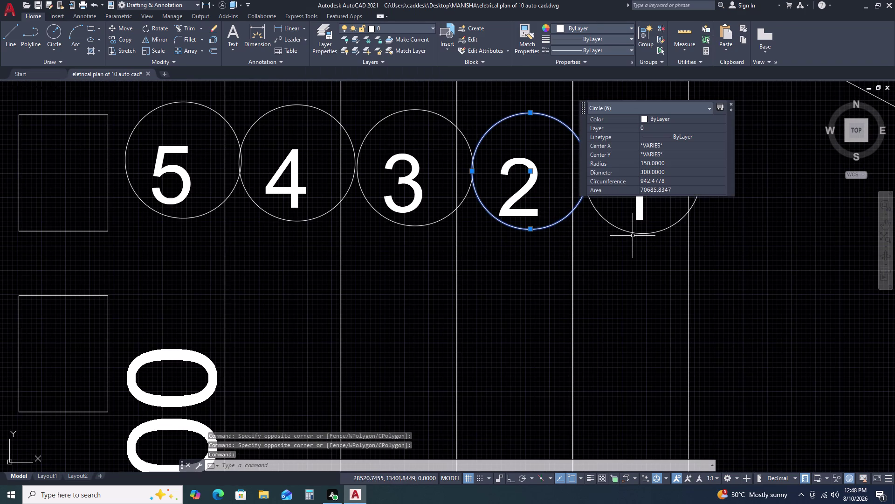
drag(633, 236, 631, 231)
click(618, 216)
click(454, 232)
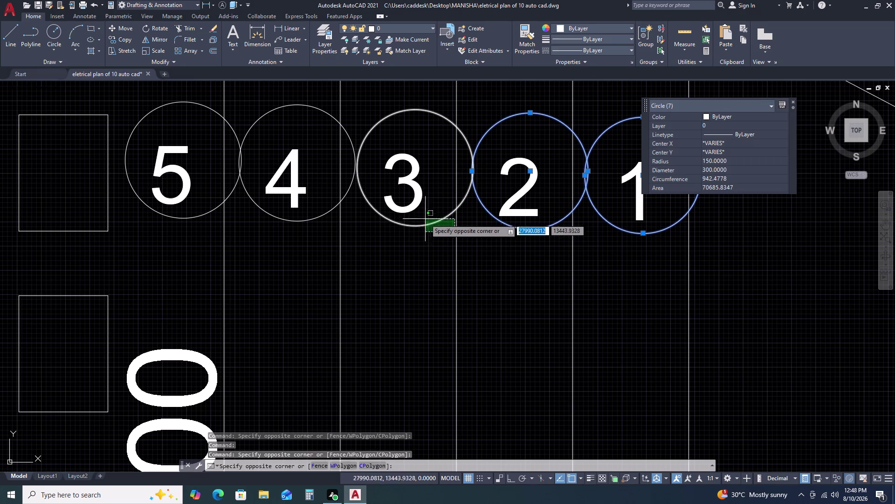
click(427, 216)
click(309, 230)
drag(285, 219, 279, 219)
click(200, 217)
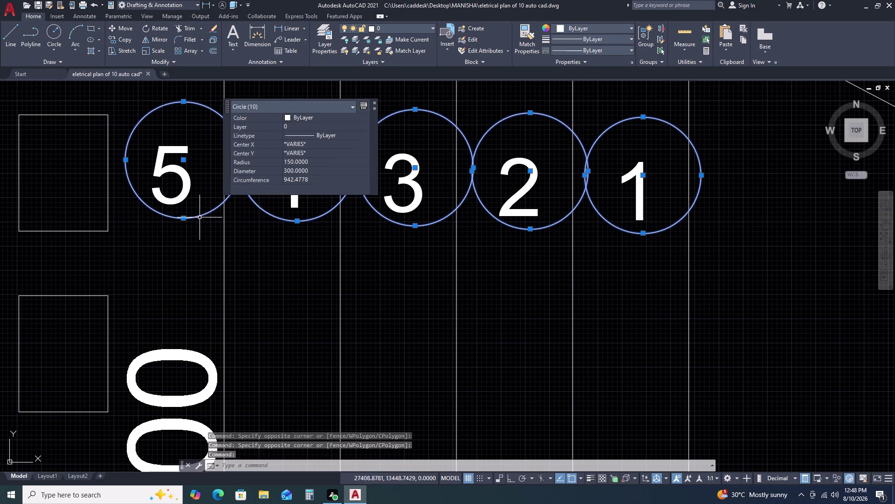
click(185, 211)
scroll(down, 3)
click(179, 239)
scroll(down, 3)
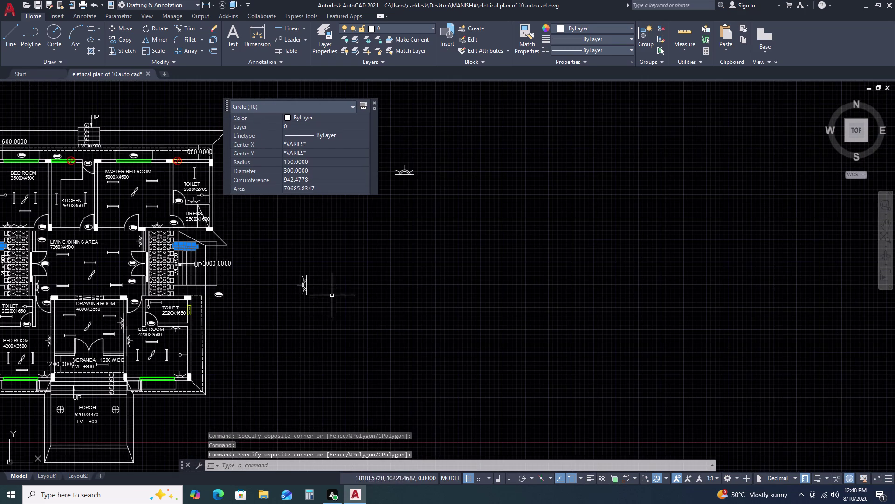
Add the circles around porch steps 1 to 5 to the selection.
middle_drag(214, 333, 355, 328)
middle_drag(537, 275, 576, 262)
middle_drag(632, 248, 646, 245)
scroll(up, 3)
middle_drag(308, 366, 462, 353)
middle_drag(533, 327, 576, 309)
middle_drag(594, 301, 636, 278)
scroll(up, 3)
click(330, 307)
click(301, 325)
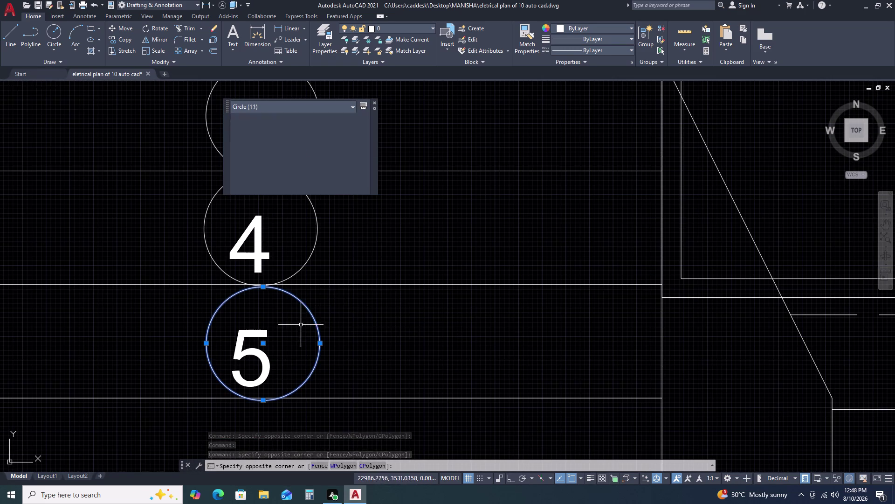
click(325, 190)
click(292, 207)
scroll(down, 3)
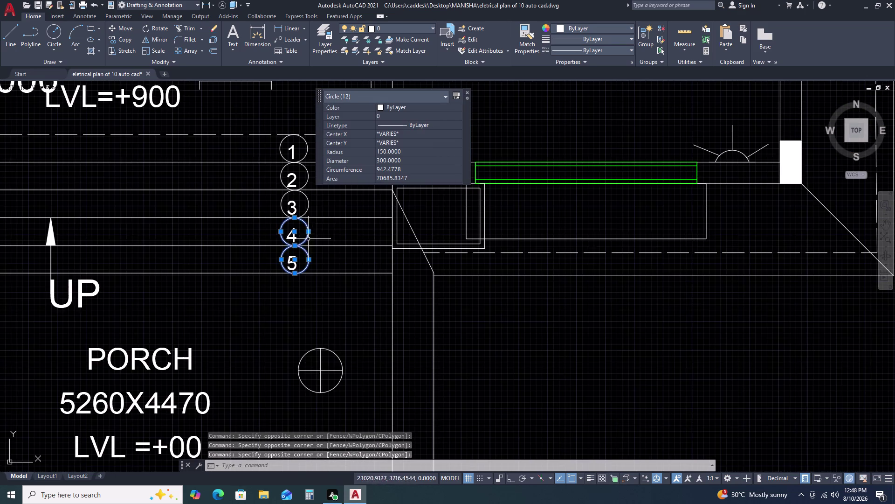
scroll(up, 3)
click(316, 209)
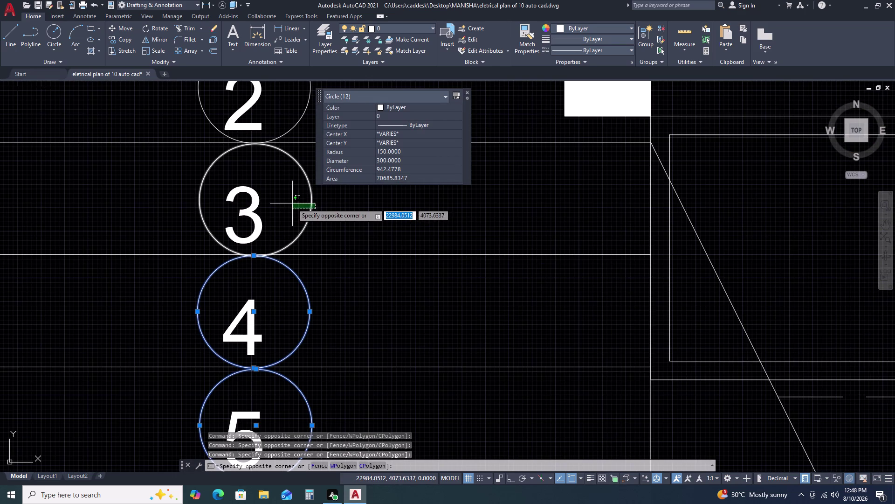
click(292, 204)
scroll(down, 3)
scroll(up, 3)
click(320, 230)
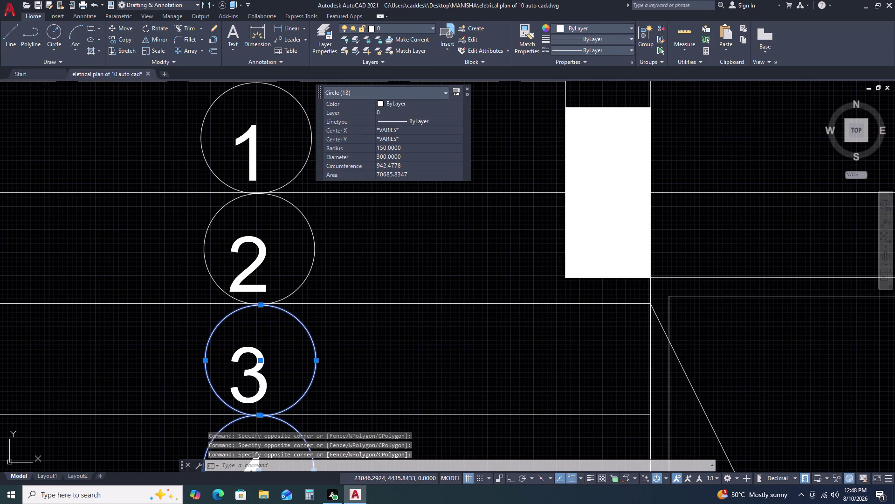
click(303, 239)
click(306, 179)
click(299, 170)
scroll(down, 3)
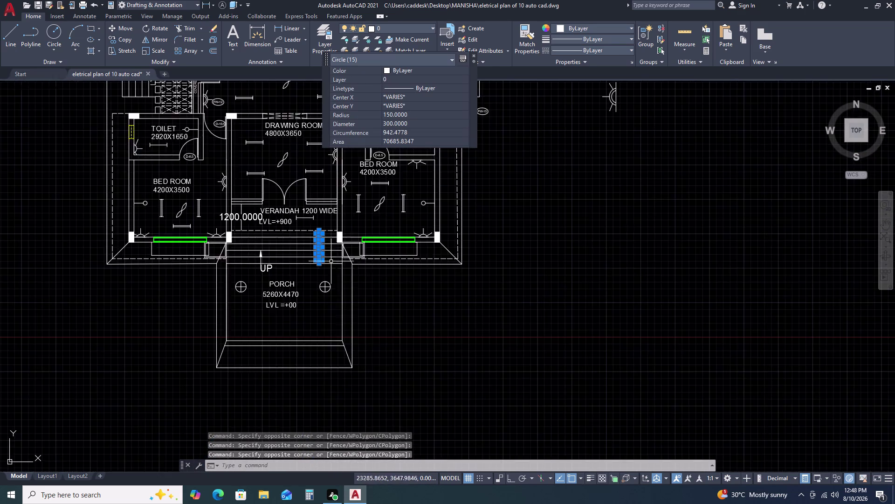
scroll(down, 3)
scroll(up, 3)
scroll(up, 3)
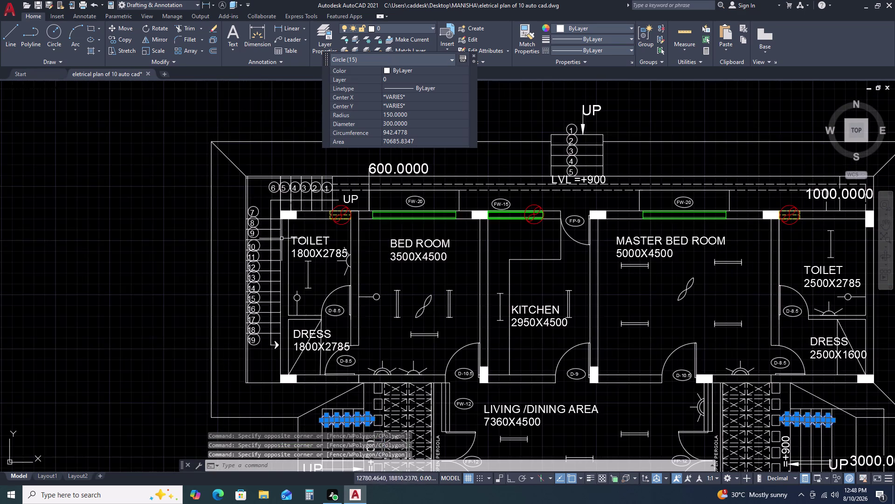
scroll(up, 3)
Add the side staircase circles around steps 7, 8 and 9.
click(294, 204)
double_click(287, 189)
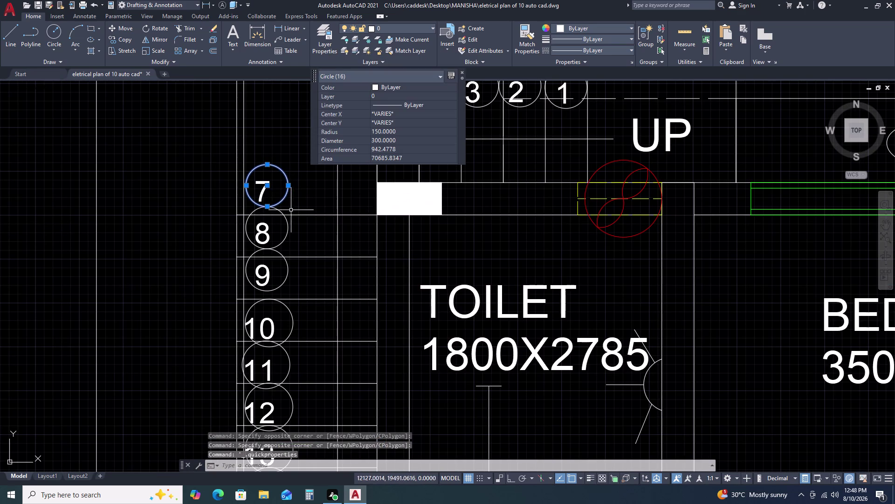
click(292, 224)
click(281, 234)
click(284, 278)
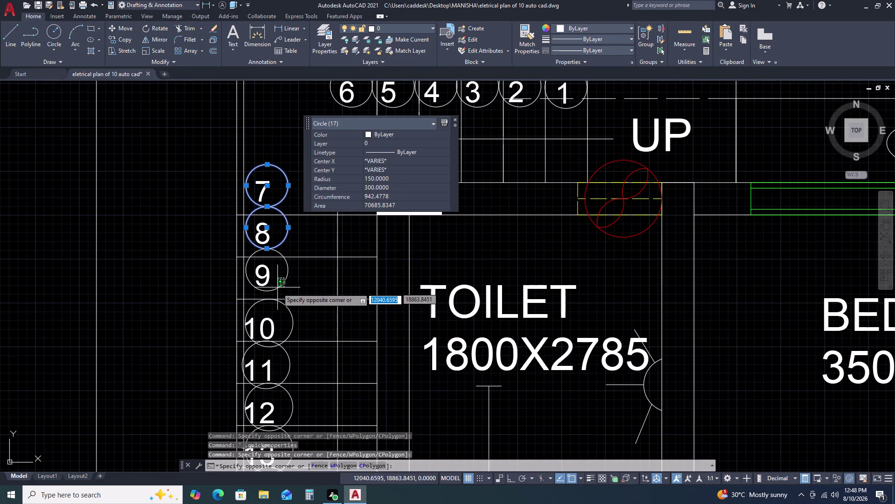
click(276, 289)
scroll(down, 3)
Add the top staircase circles around steps 1 to 6.
middle_drag(349, 300, 492, 331)
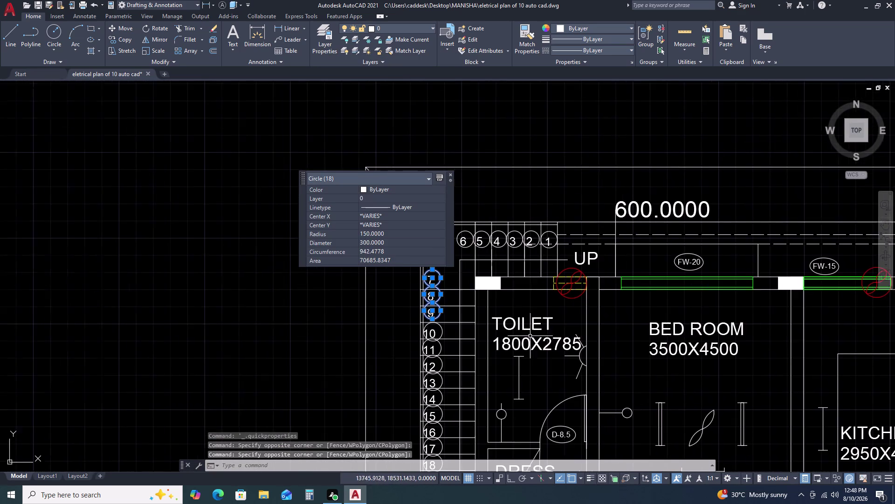
middle_drag(553, 336, 557, 335)
scroll(up, 3)
drag(593, 222, 594, 217)
click(586, 204)
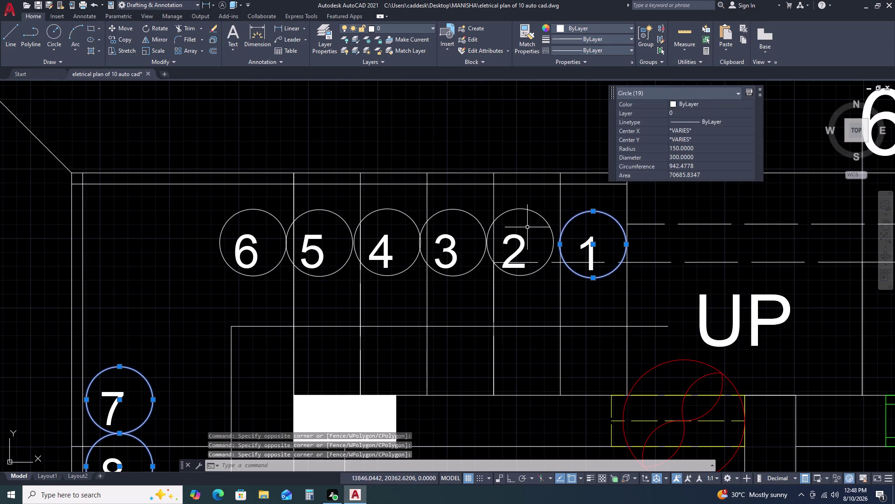
drag(526, 225, 524, 220)
click(515, 204)
click(467, 222)
click(452, 197)
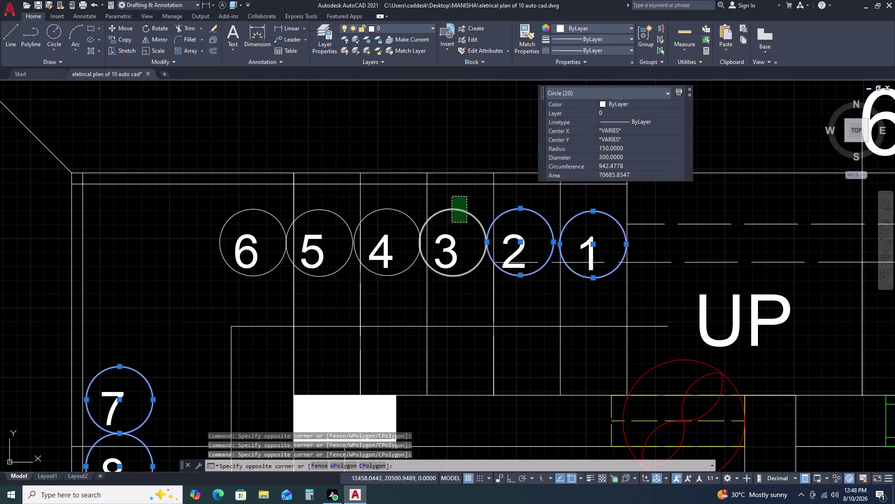
drag(394, 226, 393, 217)
click(386, 197)
click(342, 221)
click(336, 207)
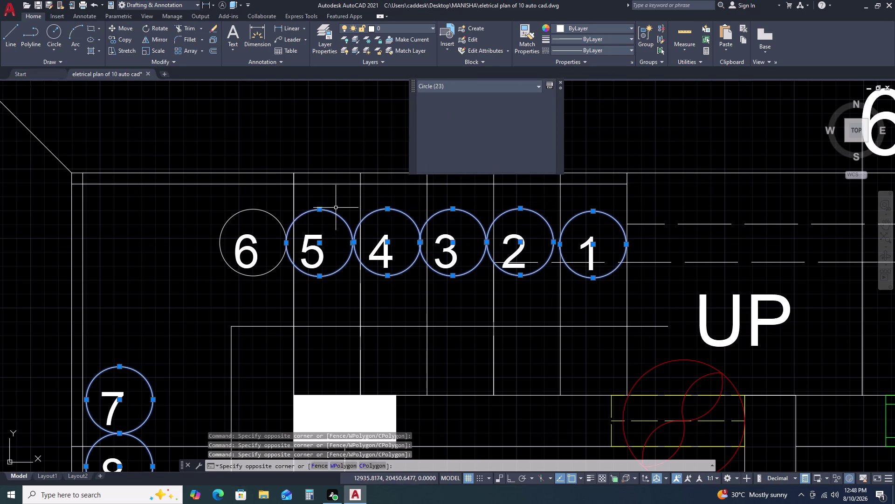
click(274, 217)
scroll(down, 3)
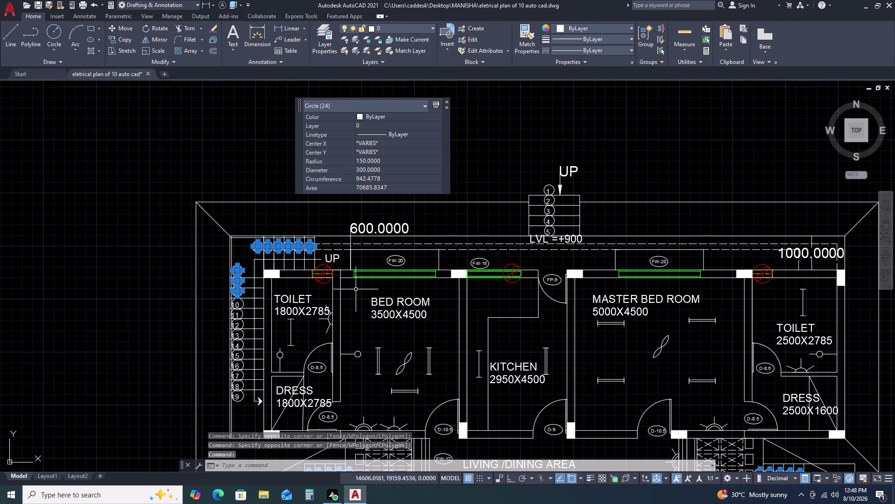
scroll(up, 3)
Add step circles 1 to 5 on the LVL +900 steps.
click(515, 260)
click(495, 259)
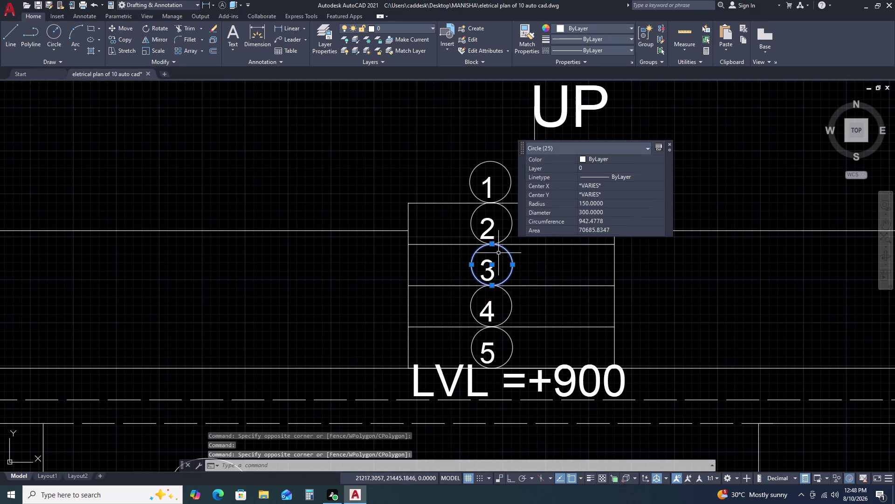
click(512, 227)
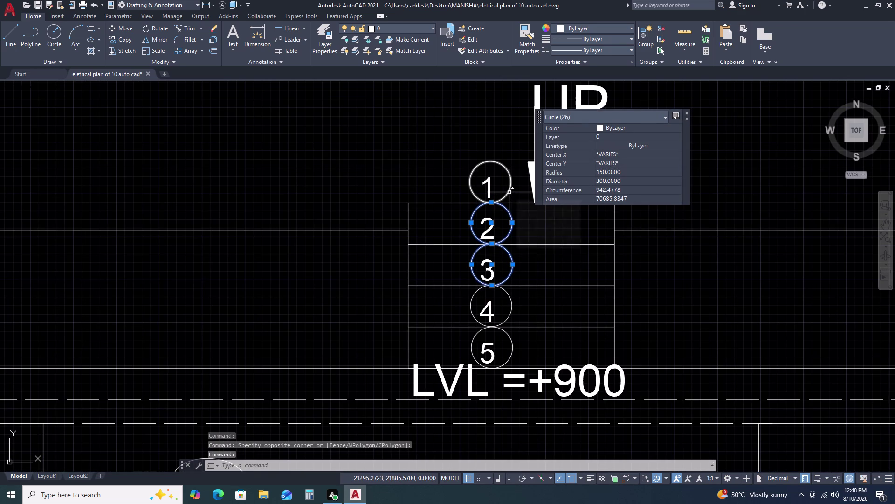
click(509, 192)
click(513, 306)
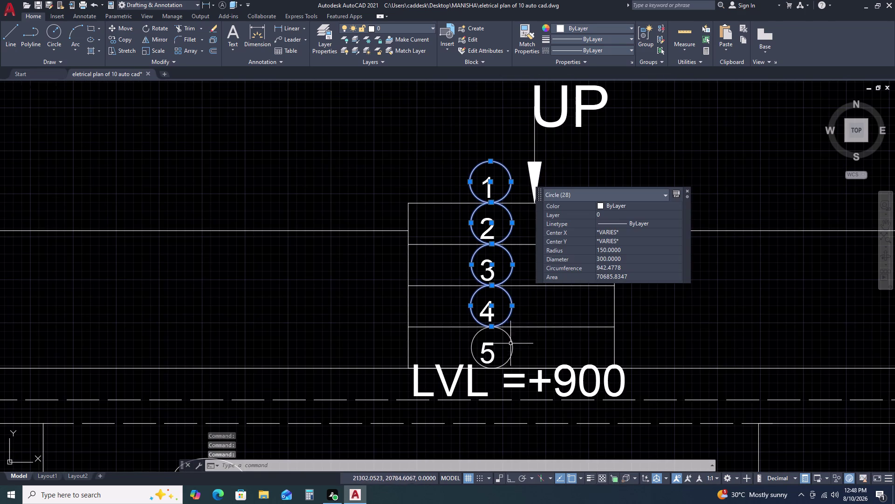
click(512, 341)
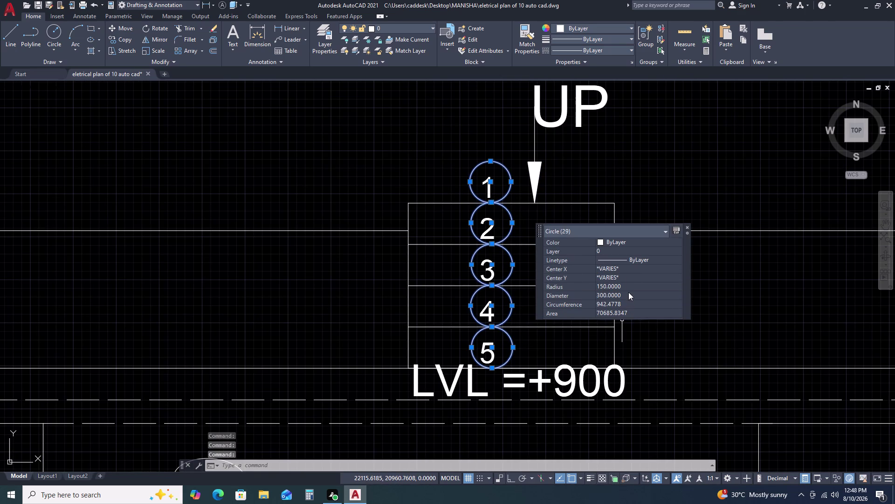
Set the selected circles' radius to 100 in Quick Properties, then clear the selection.
click(629, 288)
key(1)
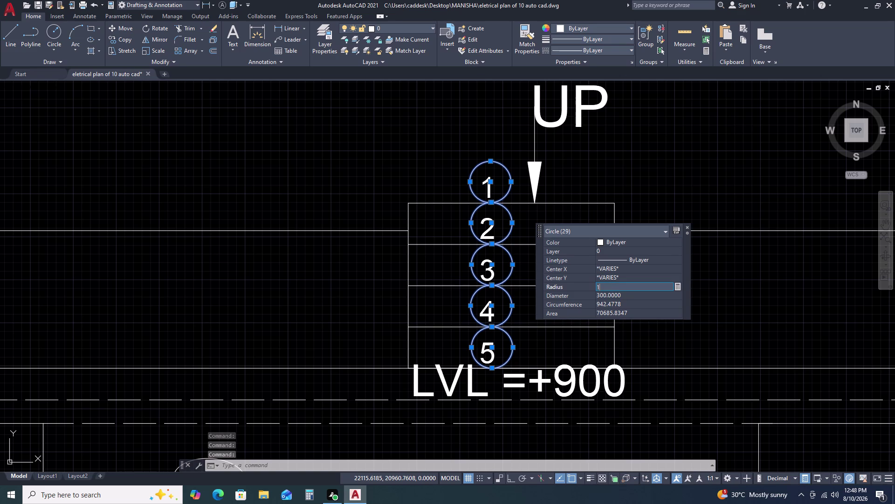
text(00)
key(Return)
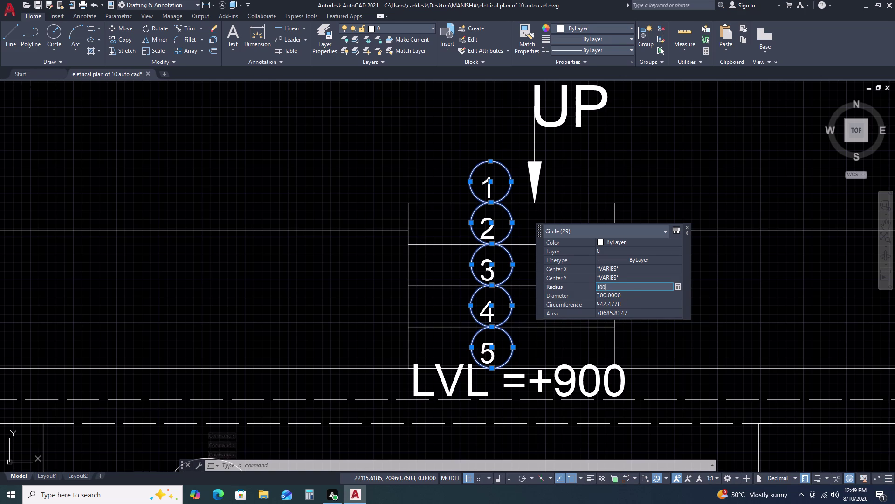
scroll(down, 3)
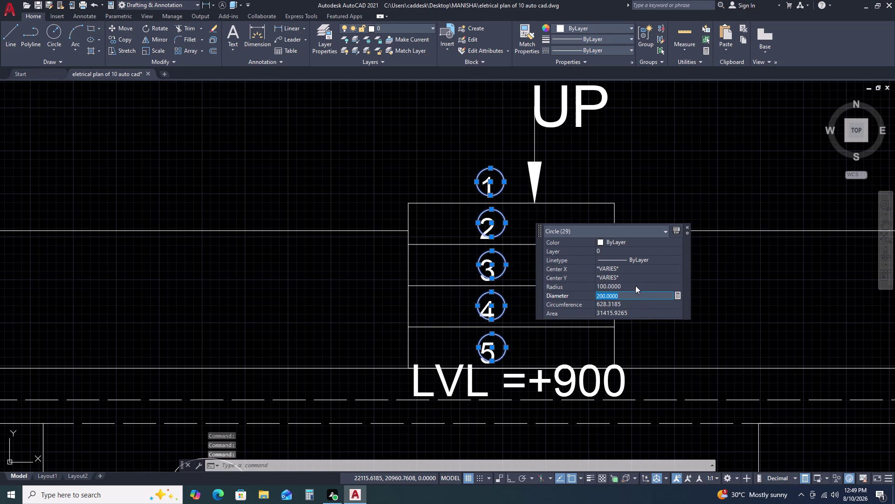
key(Escape)
key(Escape)
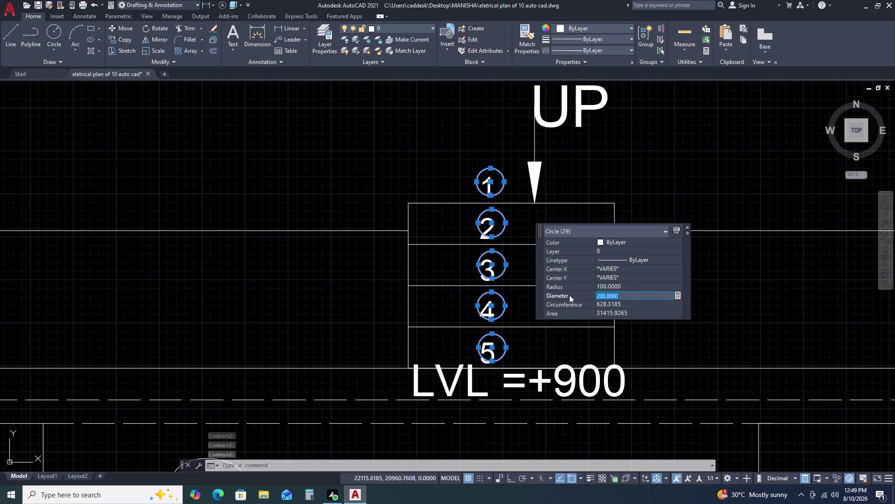
click(690, 228)
click(684, 229)
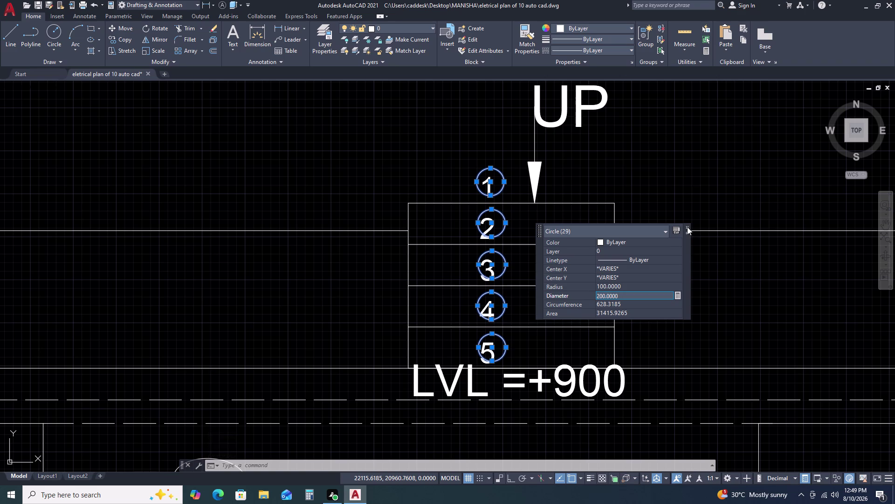
click(687, 226)
key(Escape)
scroll(down, 3)
Select stair circles 10 through 13 beside the toilet.
scroll(down, 3)
scroll(up, 3)
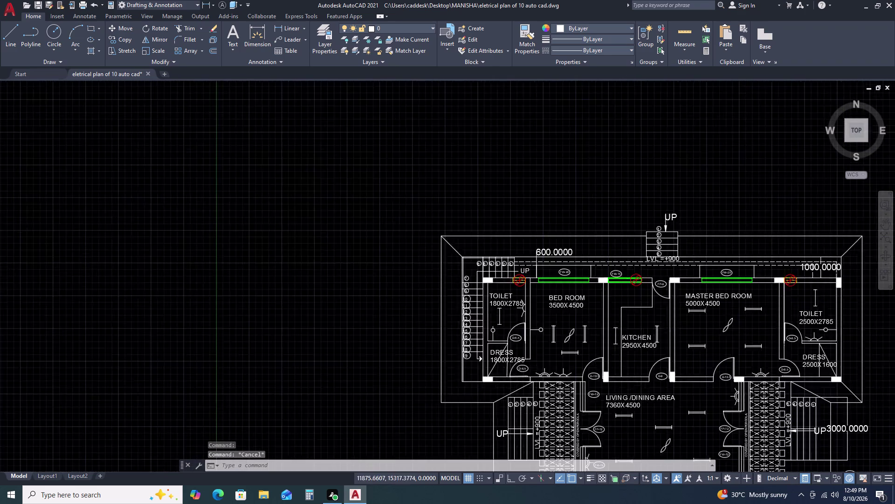
scroll(up, 3)
scroll(up, 3)
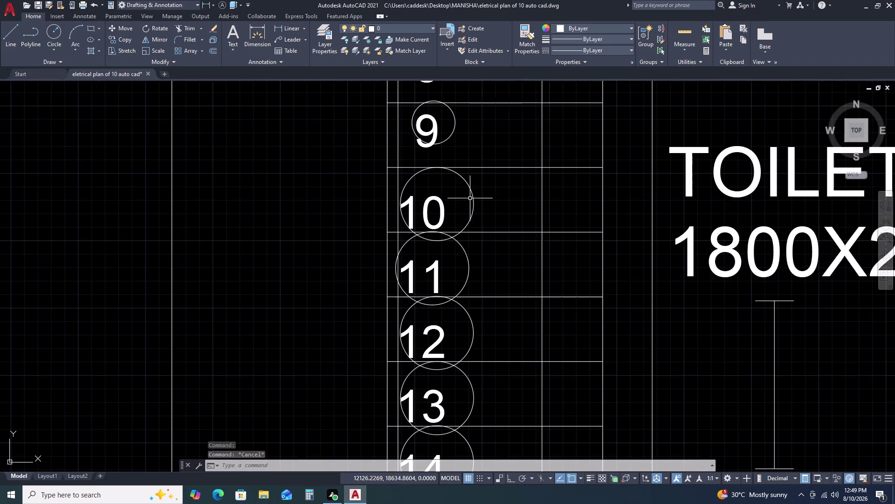
click(478, 193)
click(471, 204)
click(475, 262)
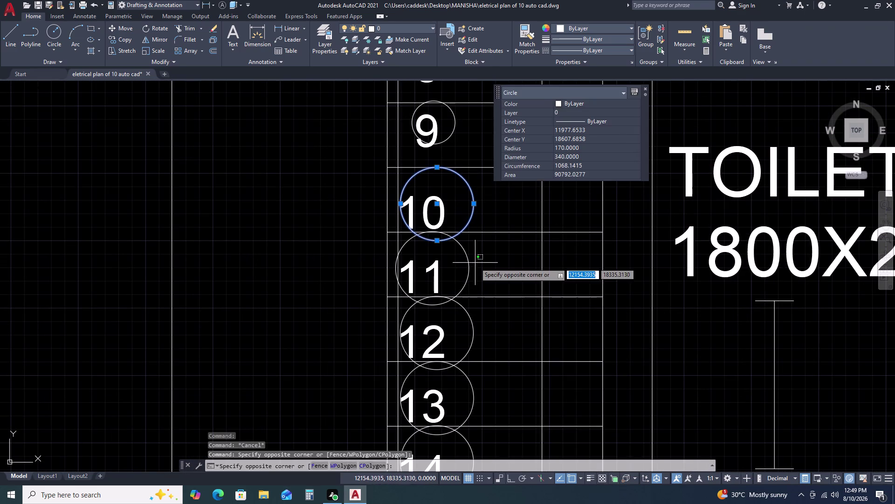
click(458, 257)
click(491, 338)
click(468, 335)
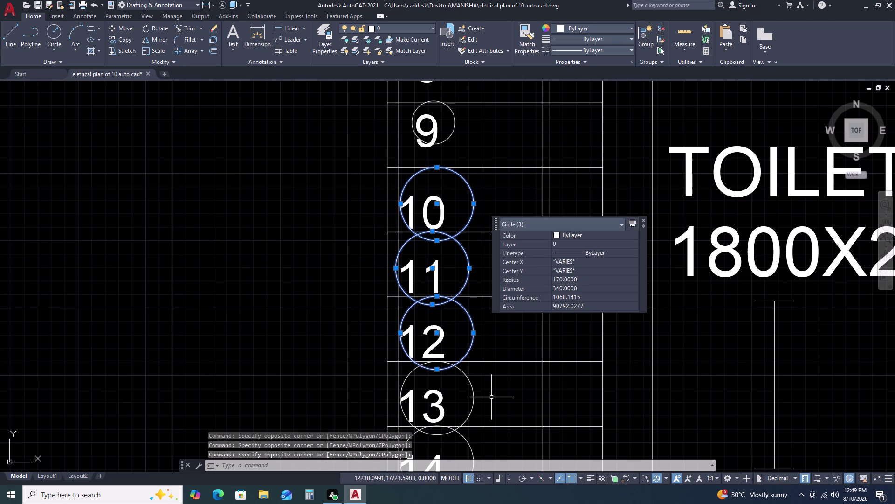
click(489, 405)
click(471, 390)
scroll(down, 3)
Add stair circles 14 through 19, dropping a stray line from the selection.
middle_drag(500, 408, 479, 299)
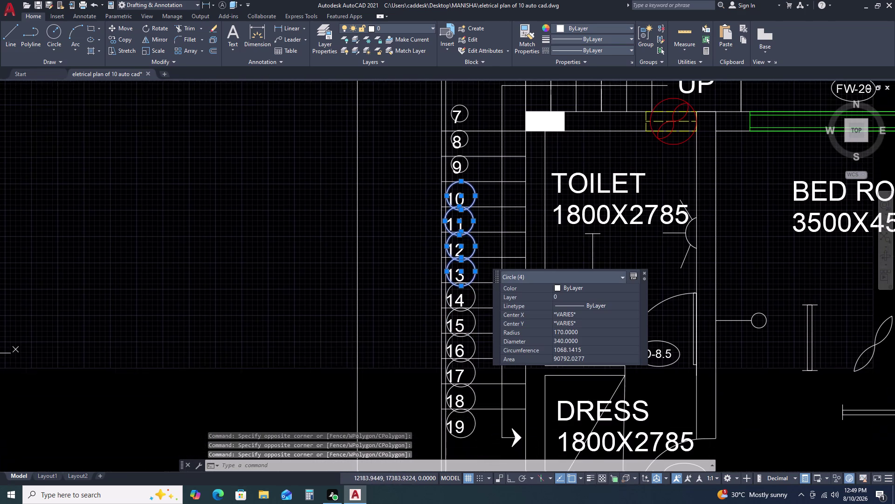
click(477, 290)
click(470, 292)
click(477, 324)
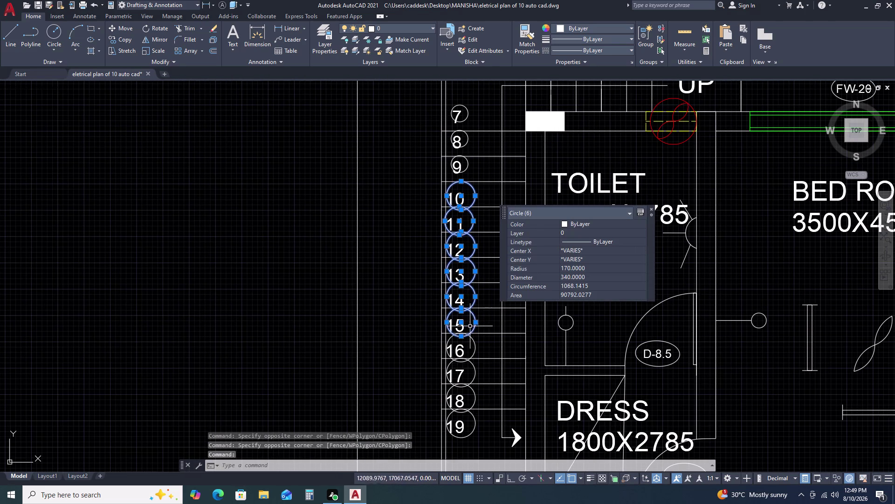
click(474, 346)
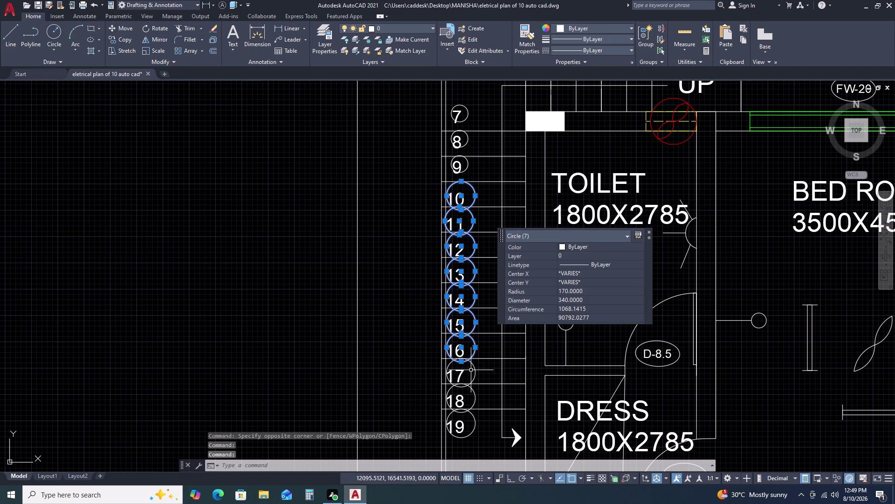
click(476, 365)
click(473, 391)
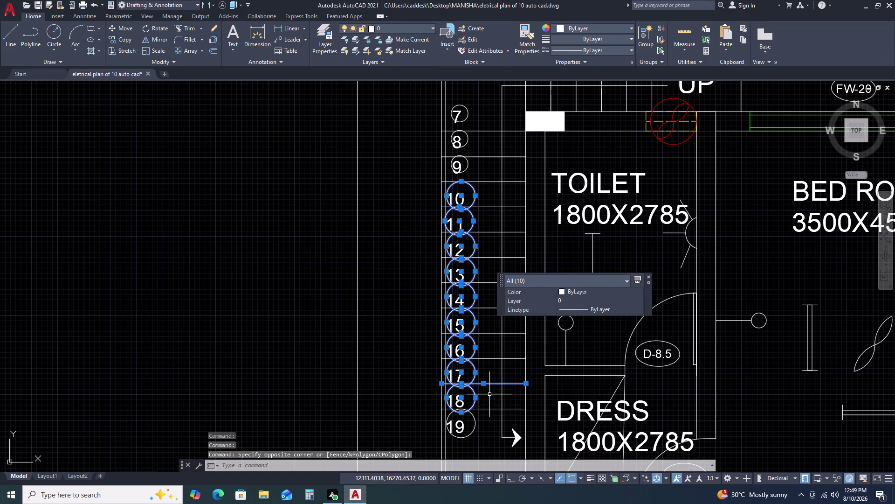
scroll(up, 3)
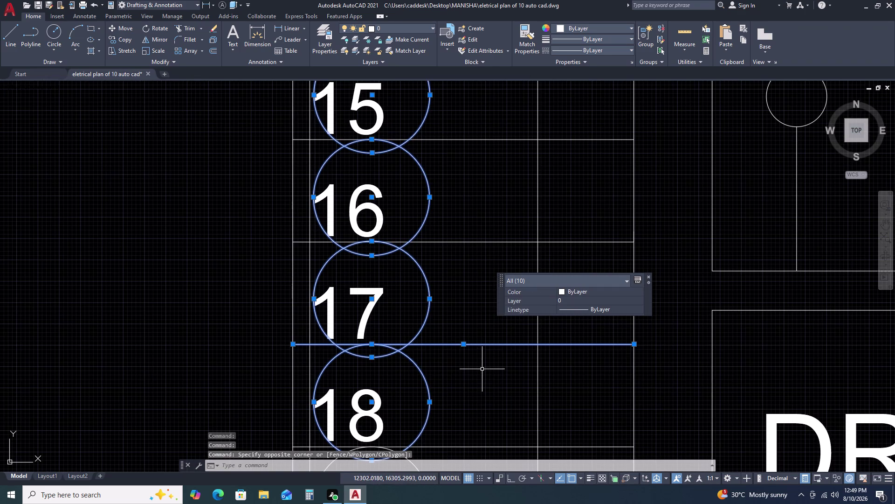
click(486, 316)
click(459, 366)
scroll(down, 3)
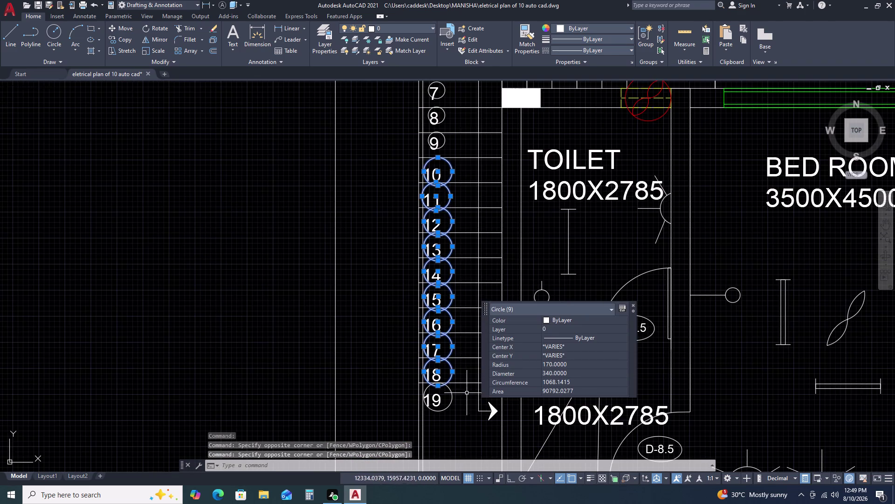
scroll(up, 3)
click(457, 387)
click(440, 396)
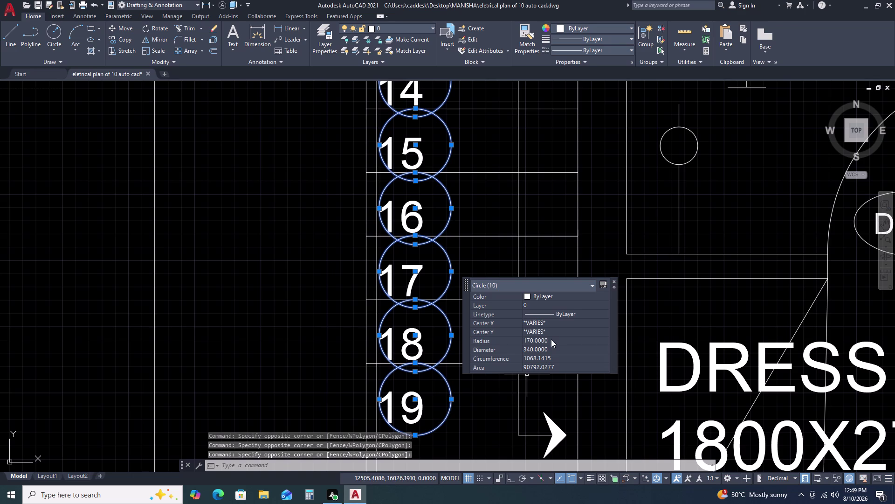
Set the circles' radius to 130, correcting a mistyped 1309, then deselect.
click(553, 339)
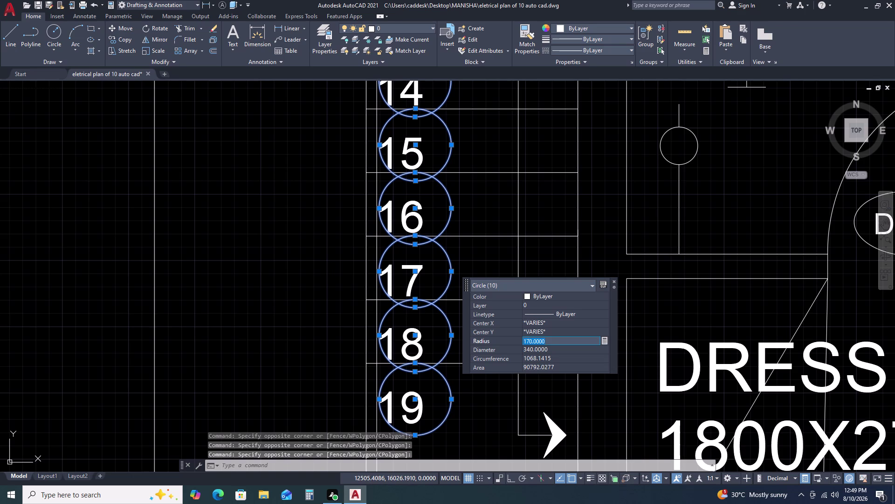
key(1)
key(3)
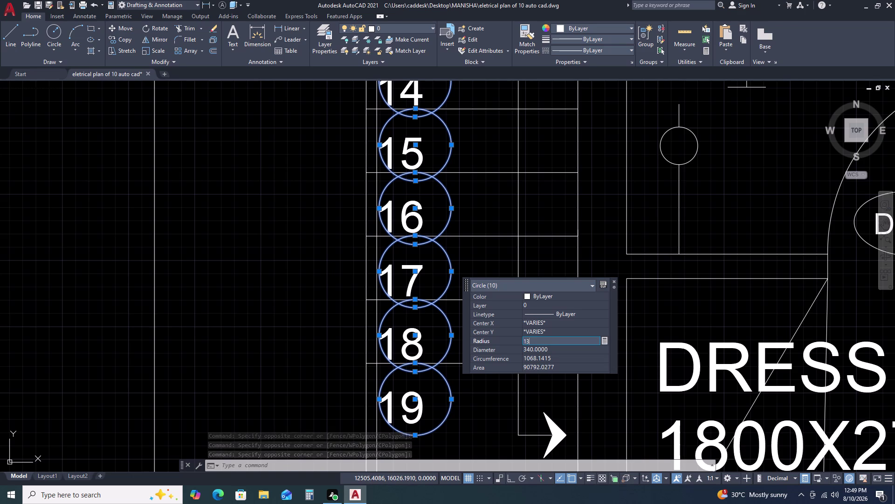
text(09)
key(Return)
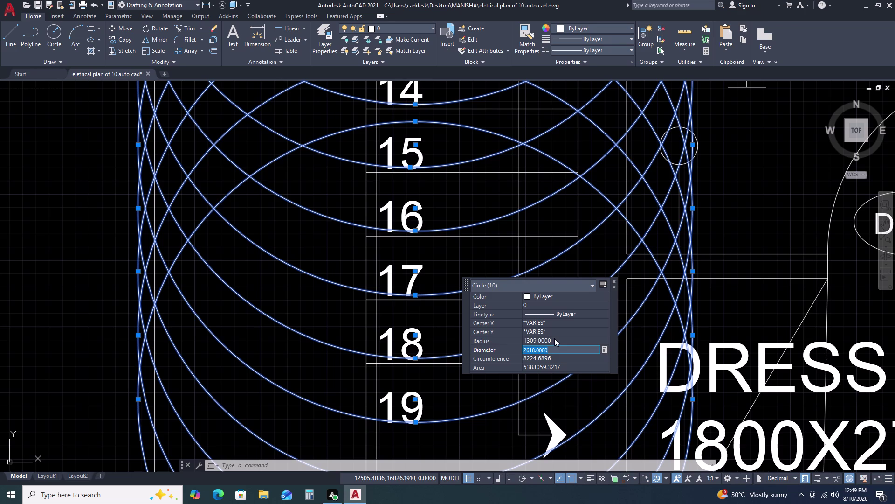
click(554, 338)
key(1)
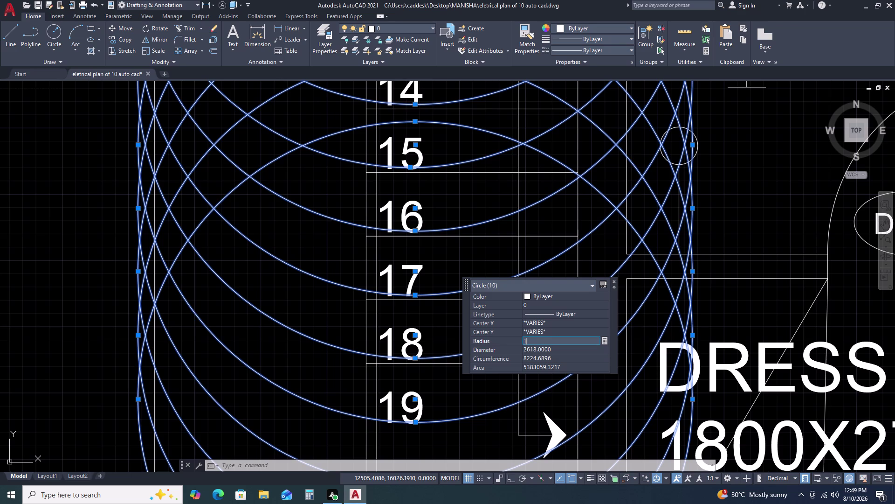
text(30)
key(Return)
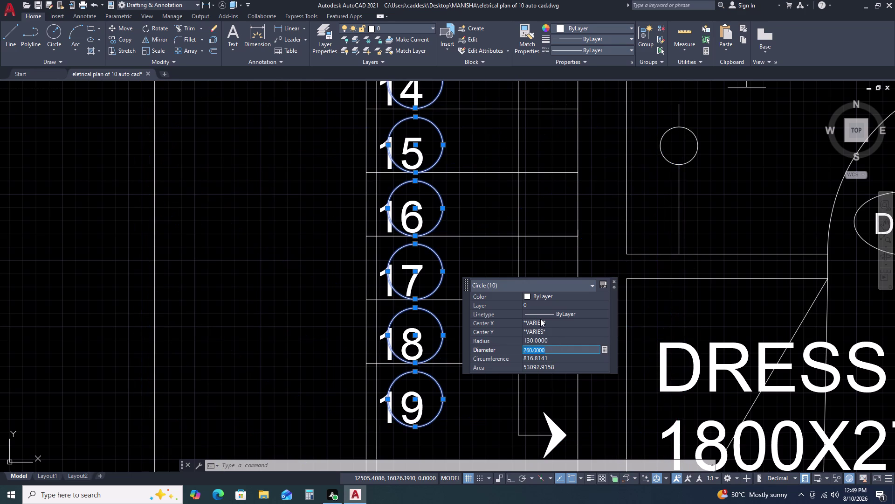
key(Escape)
key(Escape)
click(613, 279)
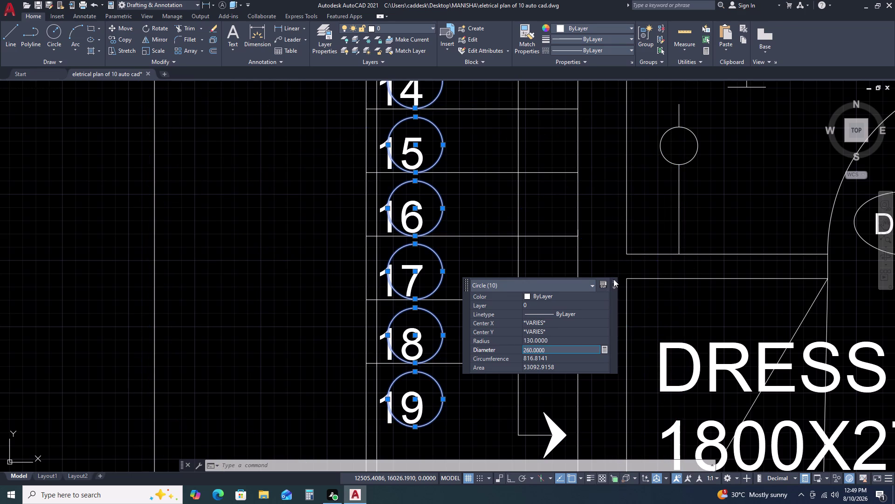
click(613, 281)
key(Escape)
Select the five step-number circles in the flight beside the LVL=+900 label.
scroll(down, 3)
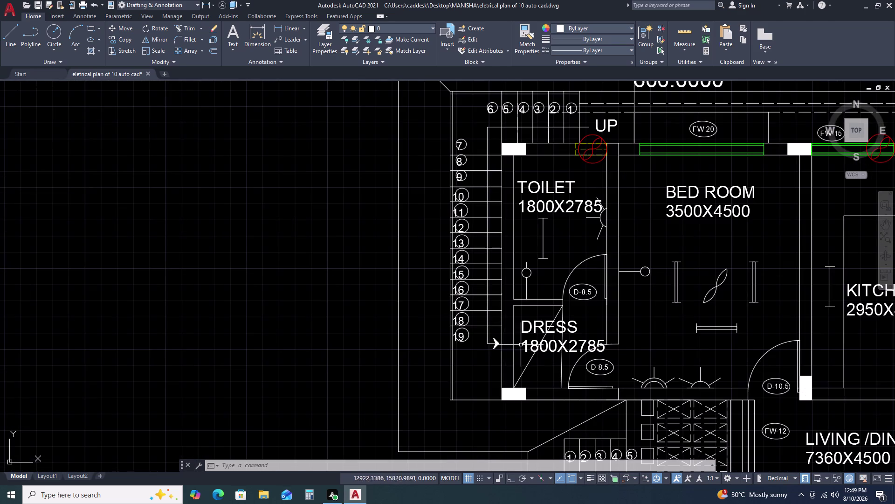
scroll(down, 3)
middle_drag(701, 332, 503, 306)
scroll(down, 3)
scroll(up, 3)
scroll(up, 3)
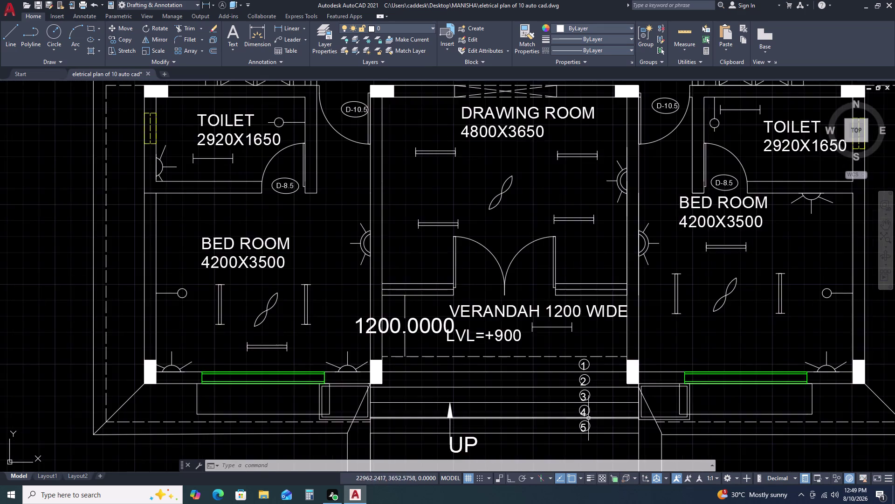
scroll(up, 3)
middle_drag(627, 349, 595, 260)
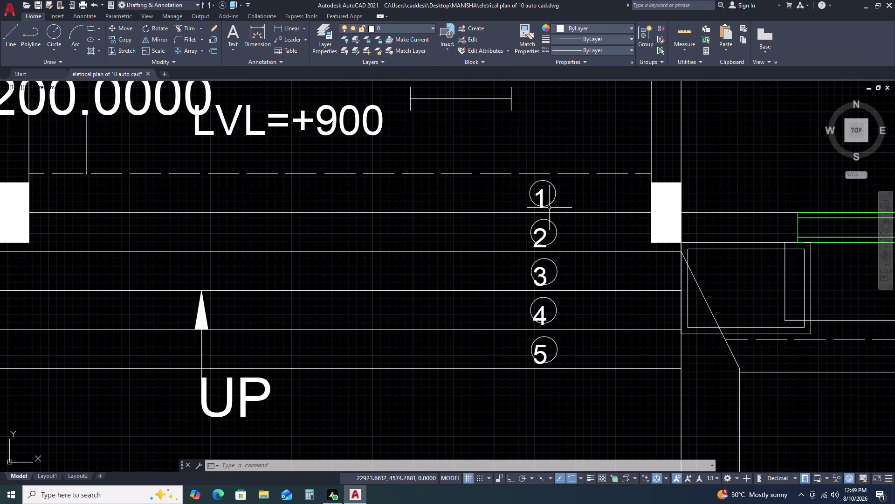
click(552, 197)
click(545, 195)
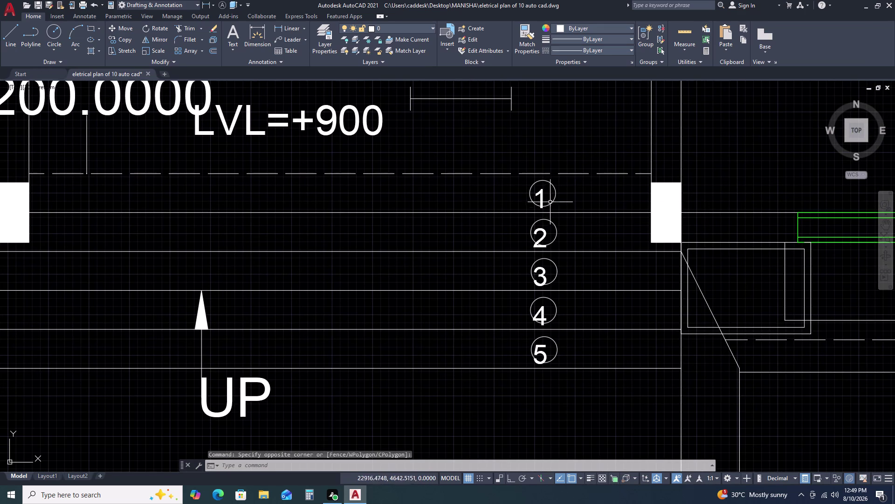
click(551, 205)
click(553, 219)
click(549, 227)
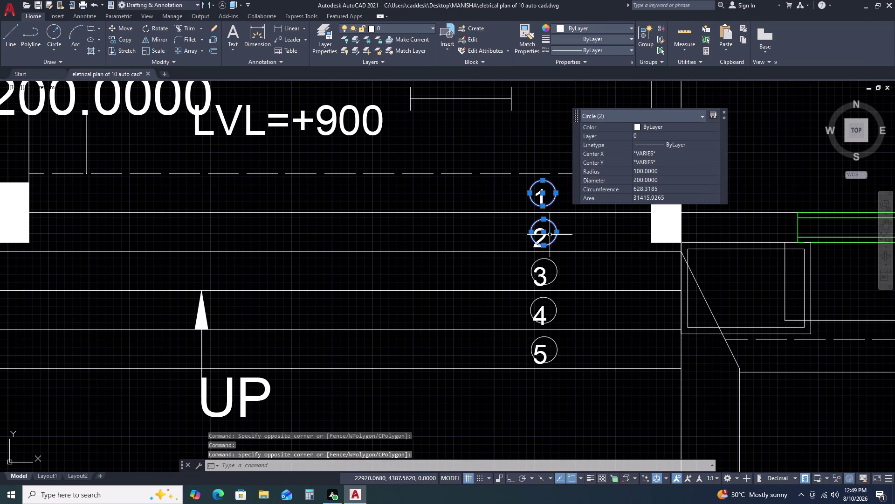
click(561, 265)
click(553, 269)
drag(564, 314, 555, 308)
click(548, 302)
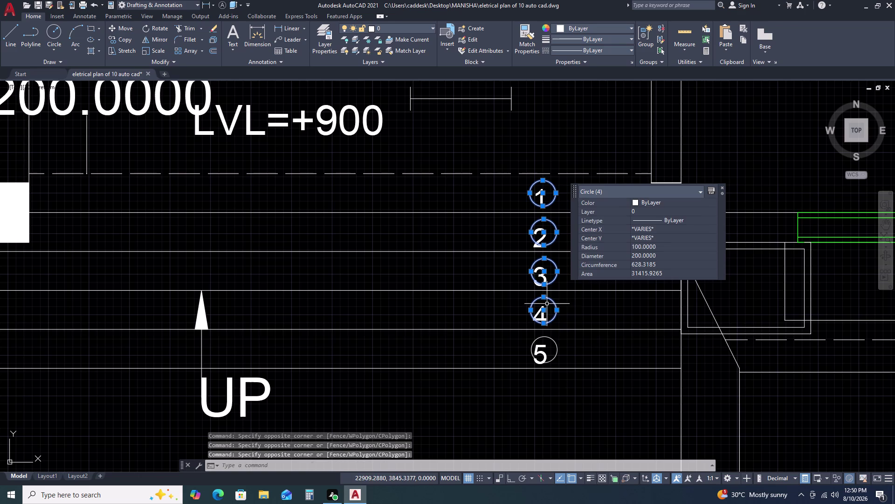
click(555, 335)
click(543, 342)
Move the five circles slightly so each sits centred on its number.
key(m)
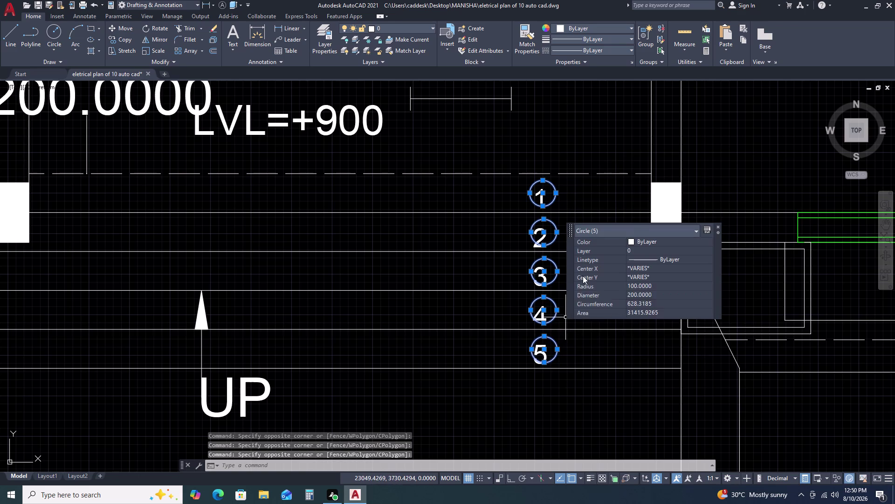
key(space)
click(585, 366)
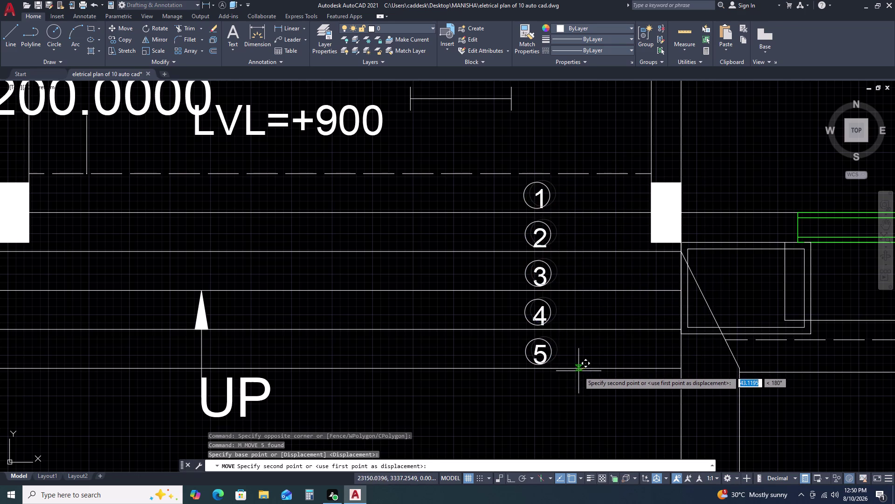
click(582, 373)
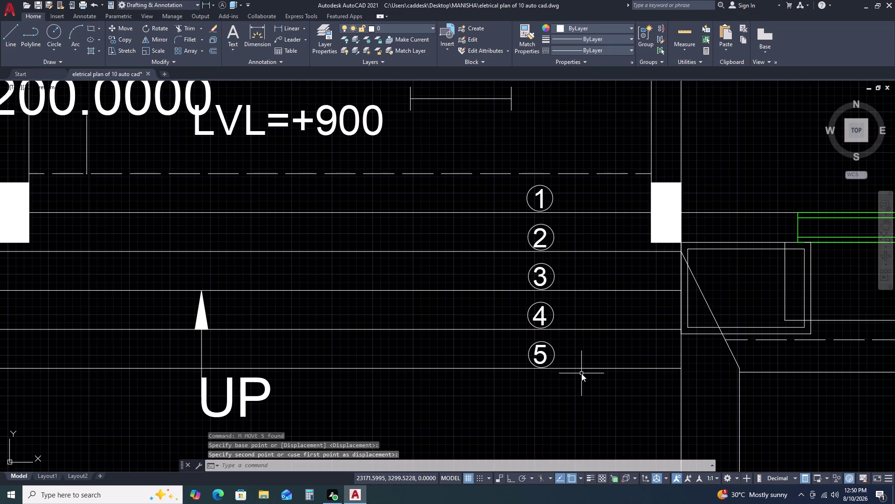
Select the circles around step numbers 5 to 1 by the UP 3000.0000 label.
scroll(down, 3)
scroll(up, 3)
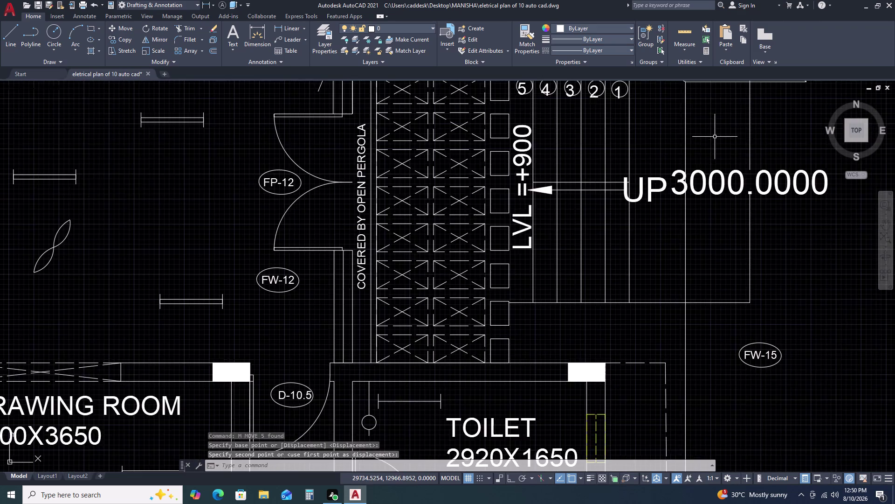
middle_drag(714, 142, 719, 271)
scroll(up, 3)
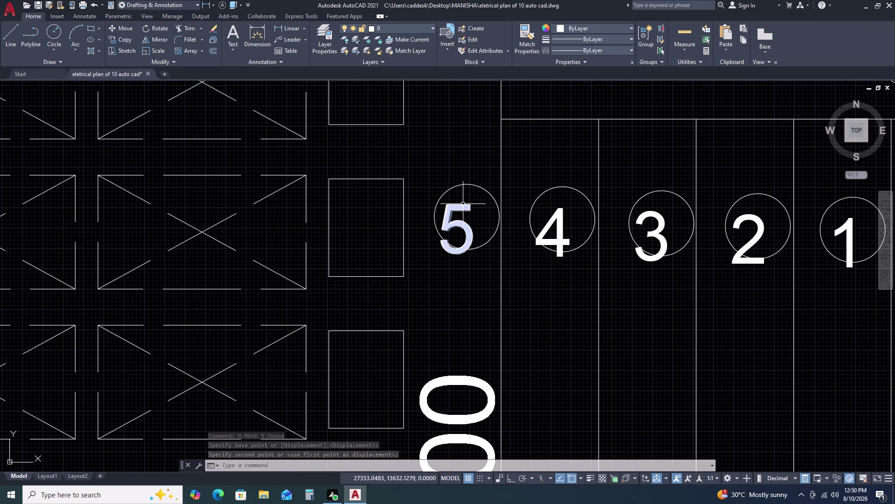
click(475, 186)
click(552, 198)
click(544, 190)
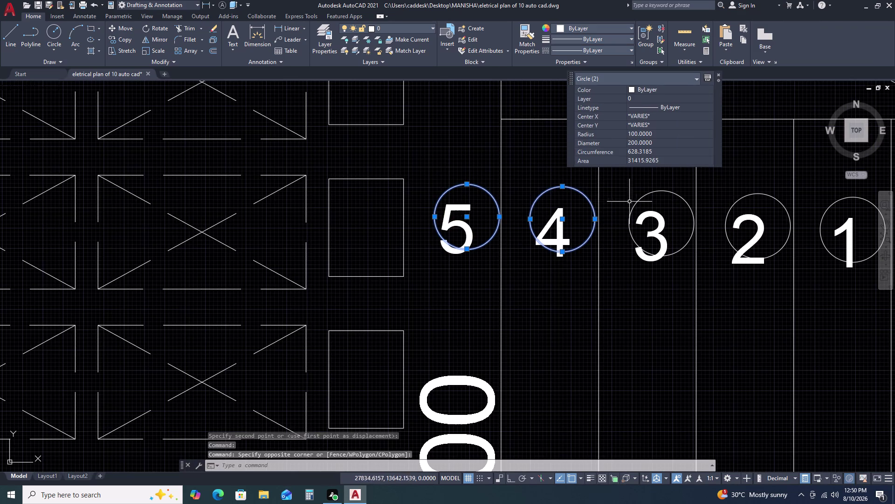
click(638, 201)
click(742, 202)
click(736, 198)
middle_drag(702, 230, 538, 243)
click(698, 217)
click(680, 197)
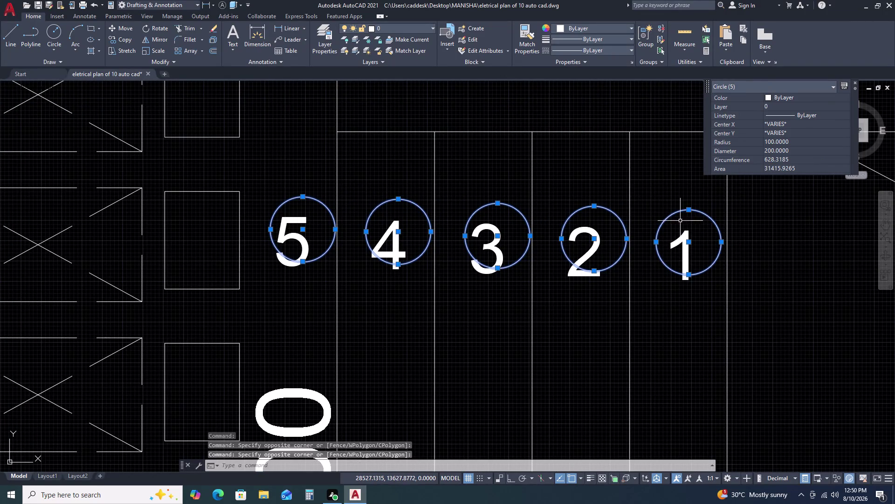
Move those five circles with M so each encloses its step number.
text(M)
key(space)
click(752, 242)
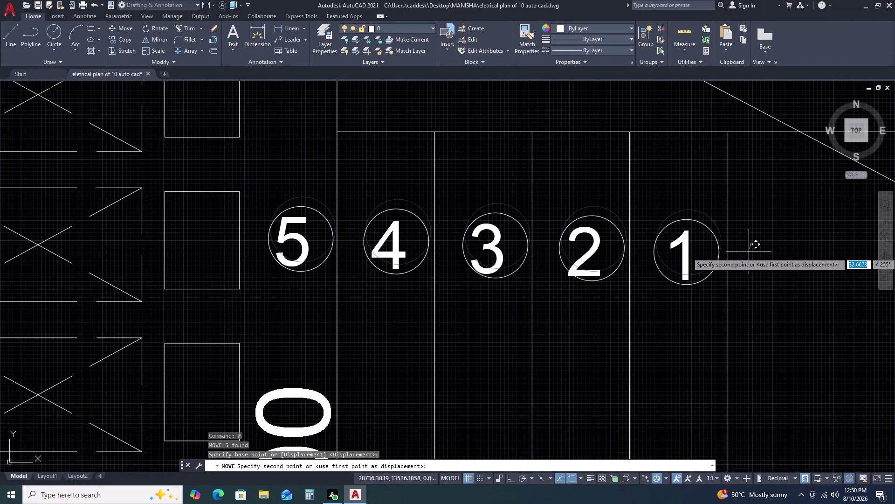
click(748, 253)
scroll(down, 3)
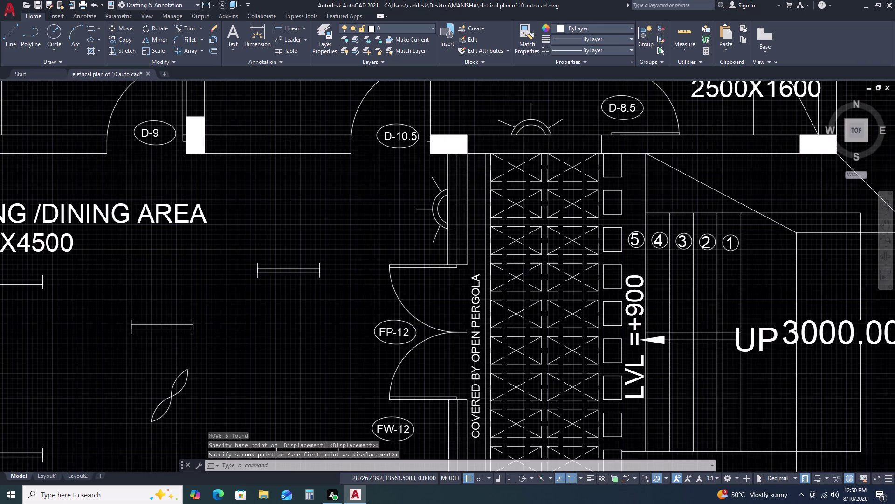
scroll(down, 3)
scroll(up, 3)
middle_drag(297, 247, 385, 247)
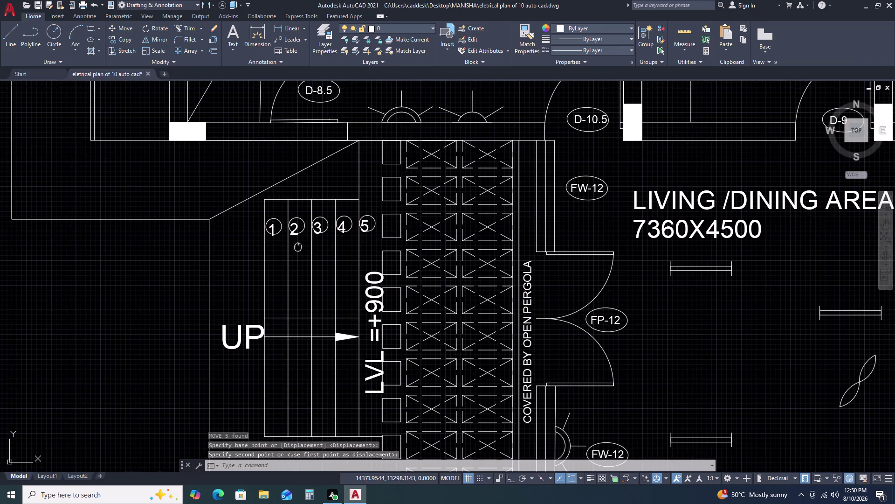
middle_drag(385, 247, 491, 239)
middle_click(491, 238)
scroll(up, 3)
Select the circles around steps 1–5 on the opposite-side stair.
middle_drag(531, 200, 304, 231)
scroll(down, 3)
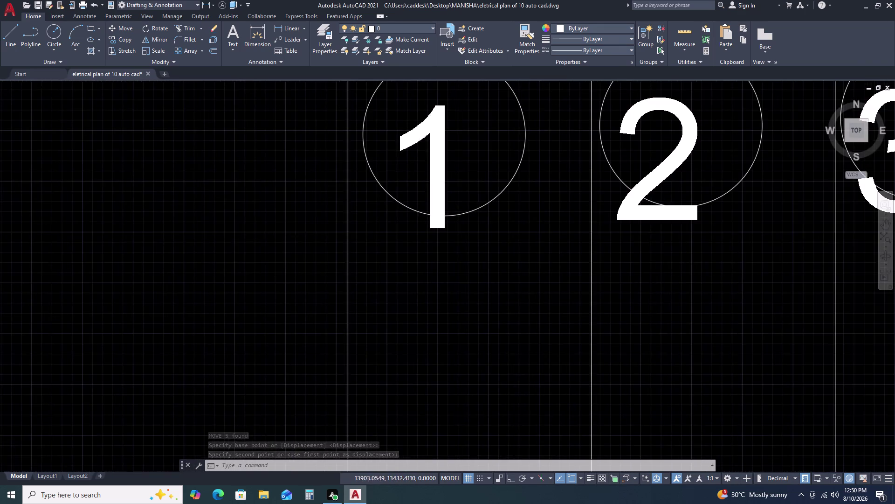
click(466, 208)
key(Escape)
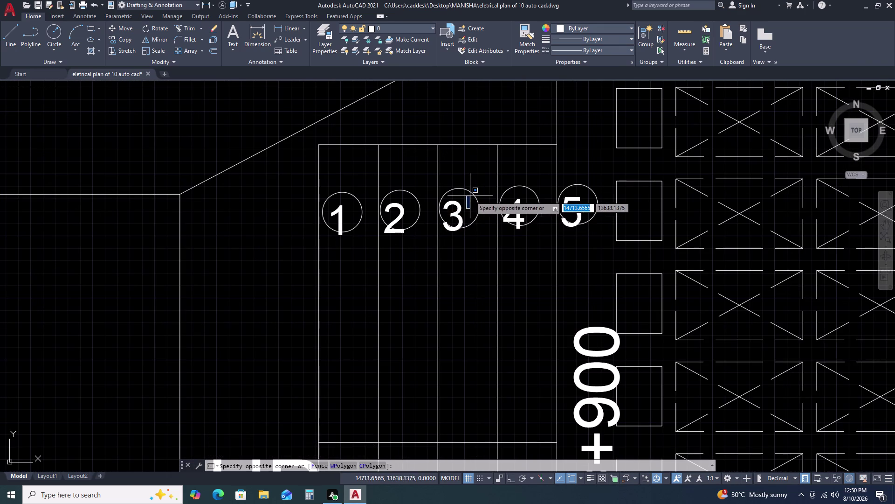
drag(478, 233, 478, 227)
click(471, 202)
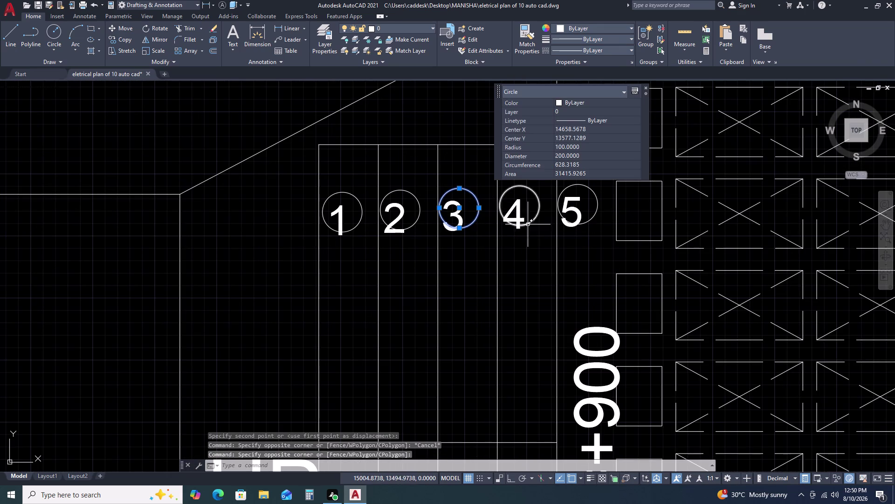
click(528, 224)
click(528, 204)
key(Escape)
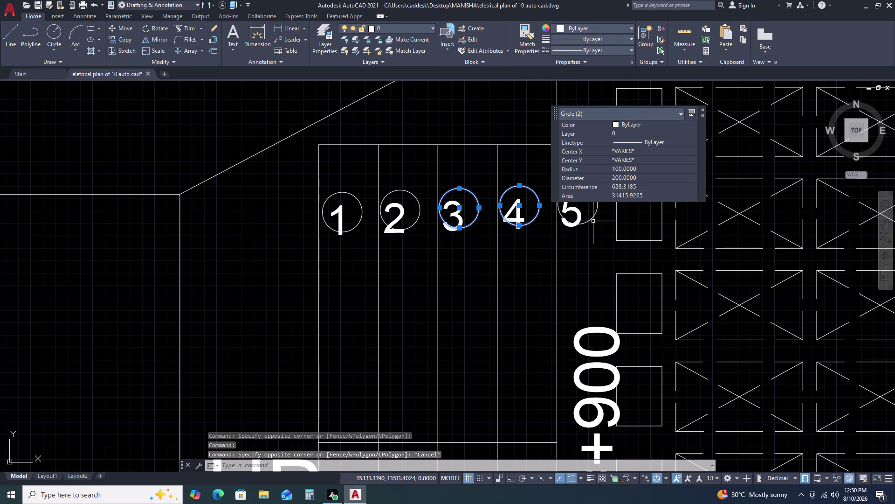
click(593, 221)
click(592, 213)
click(424, 218)
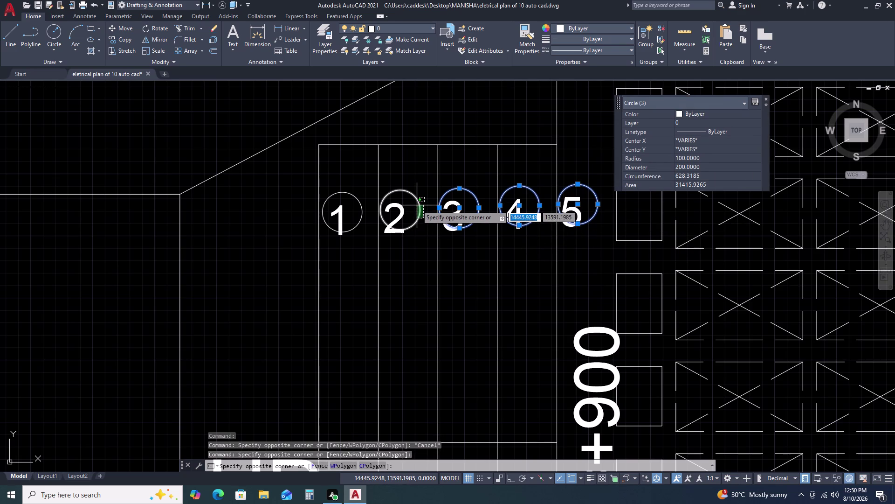
click(416, 205)
click(361, 226)
click(360, 212)
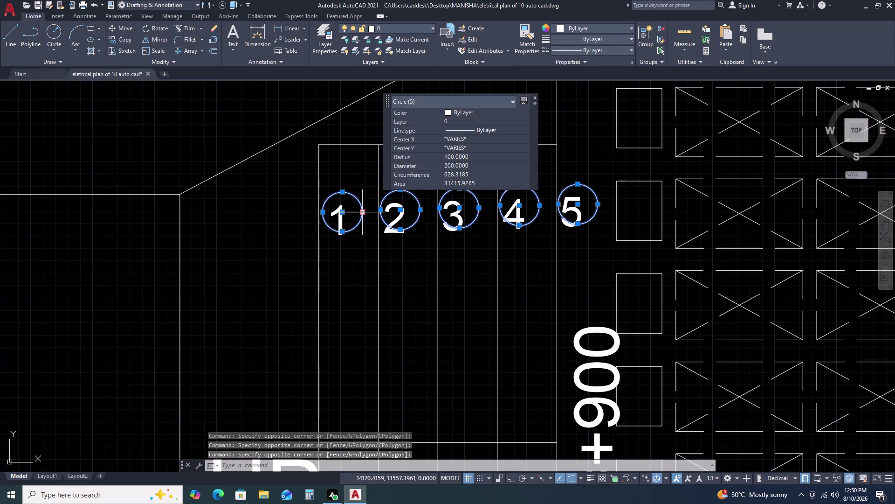
Move the five circles onto their step numbers, then zoom out.
key(m)
key(space)
click(285, 212)
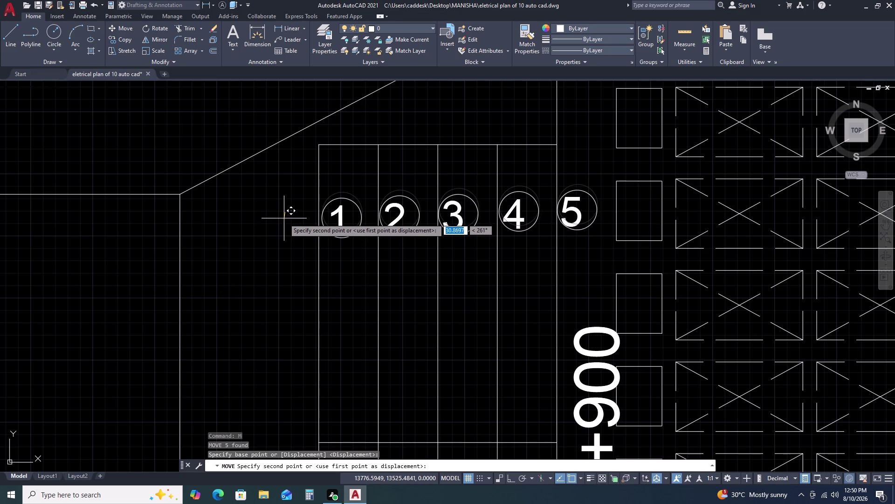
click(284, 219)
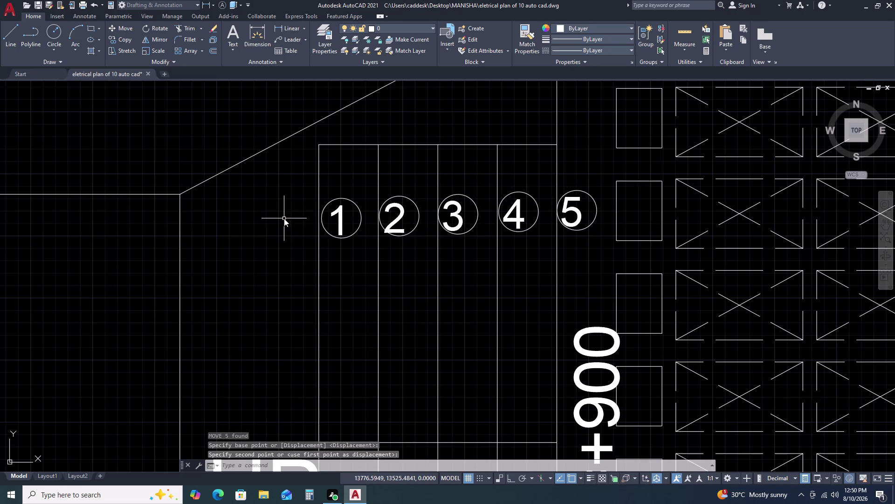
scroll(down, 3)
scroll(down, 3)
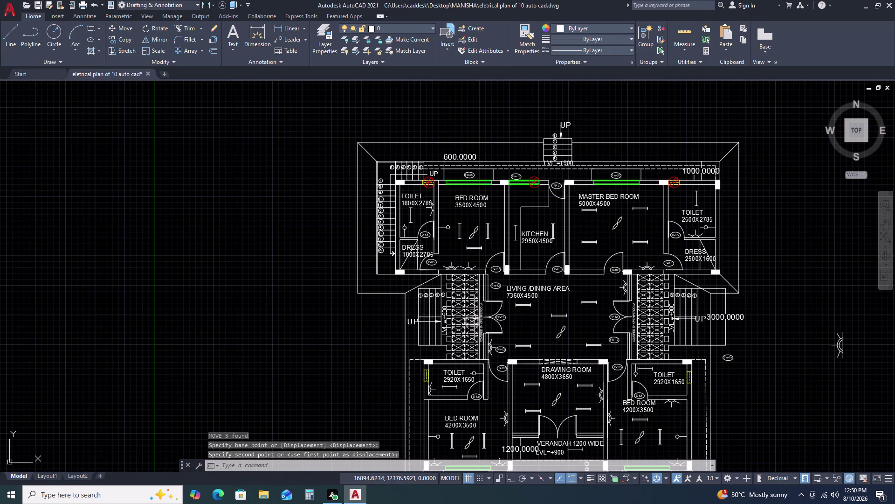
scroll(up, 3)
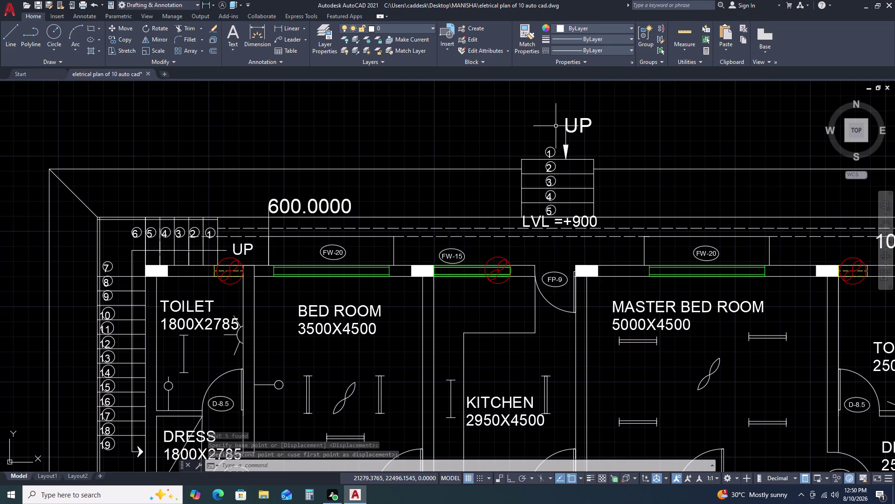
Select the five circles around steps 1–5 on the top entrance stair.
scroll(up, 3)
click(569, 153)
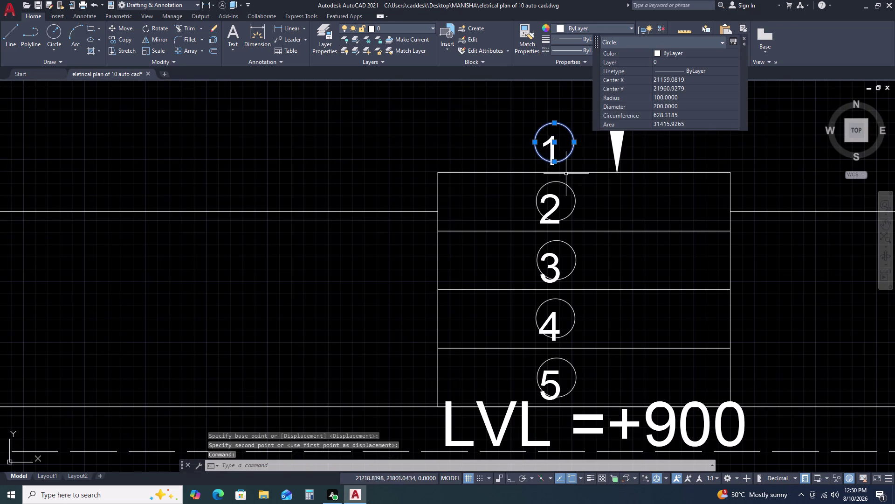
click(565, 184)
click(574, 248)
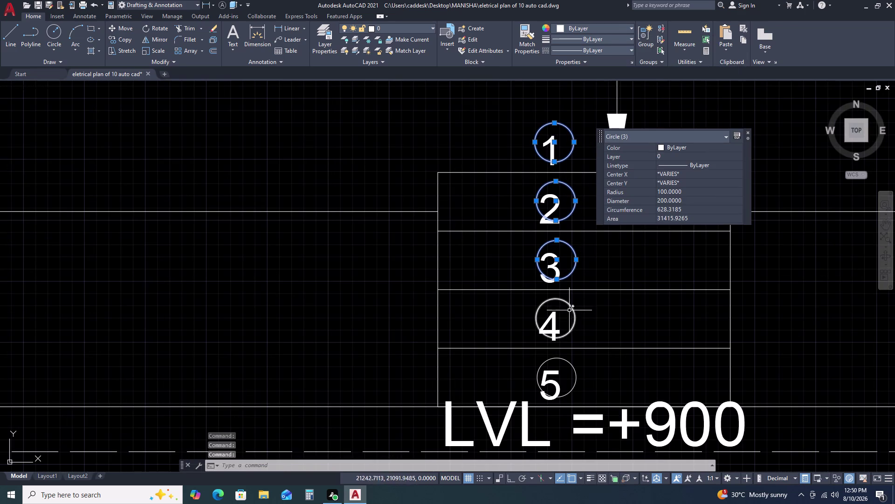
click(570, 310)
click(563, 298)
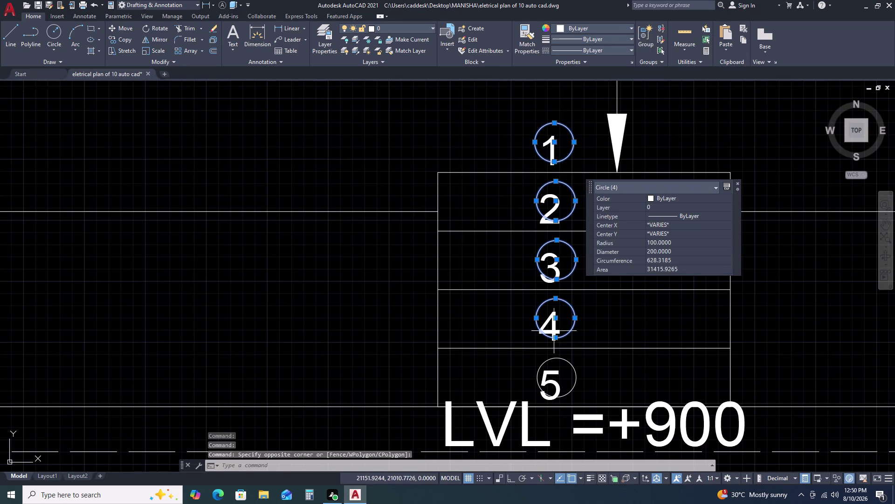
click(588, 372)
click(573, 373)
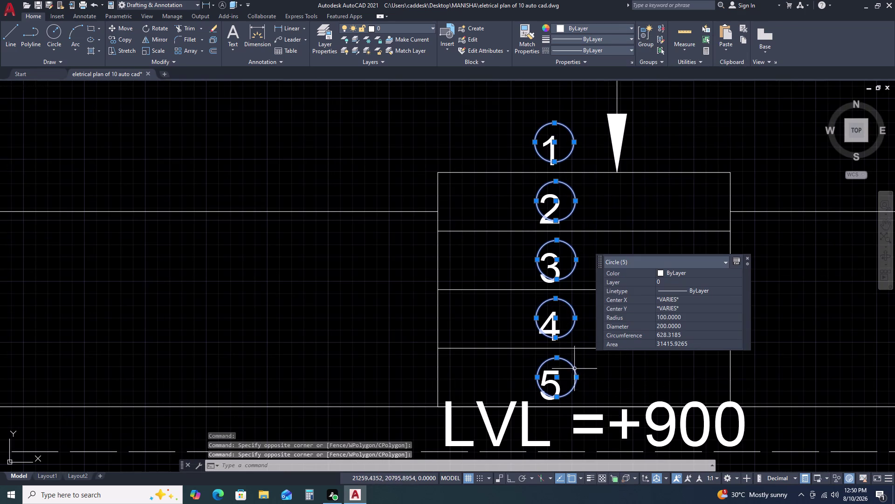
Move the top stair's circles so they centre on numbers 1–5.
key(m)
key(space)
click(625, 358)
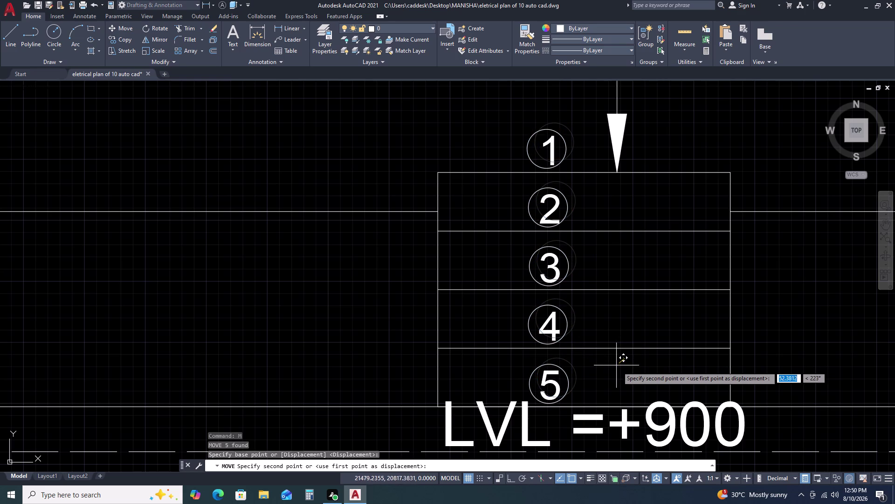
click(619, 366)
scroll(down, 3)
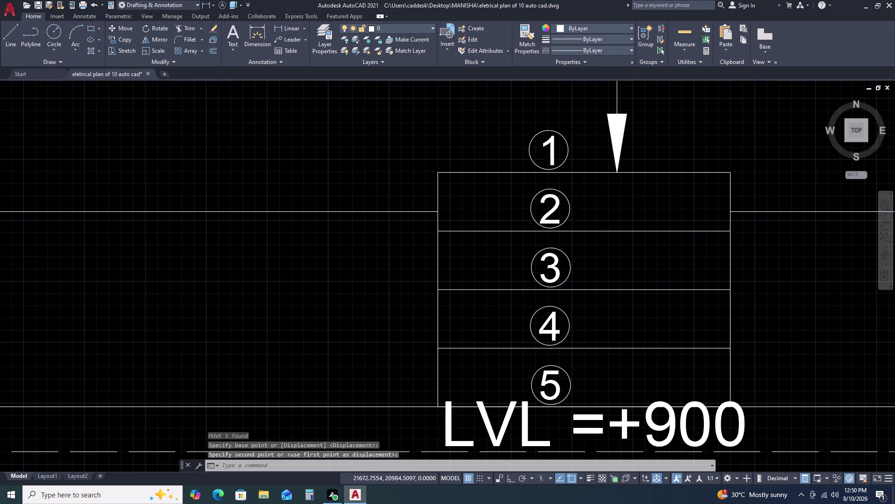
scroll(down, 3)
middle_drag(614, 412, 636, 230)
Select the six circles around stair step numbers 6 down to 1.
scroll(up, 3)
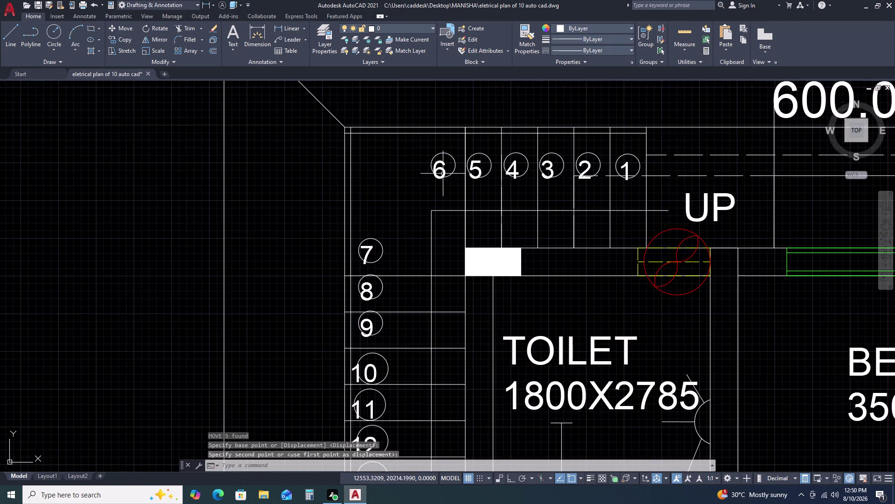
scroll(up, 3)
click(467, 147)
click(459, 161)
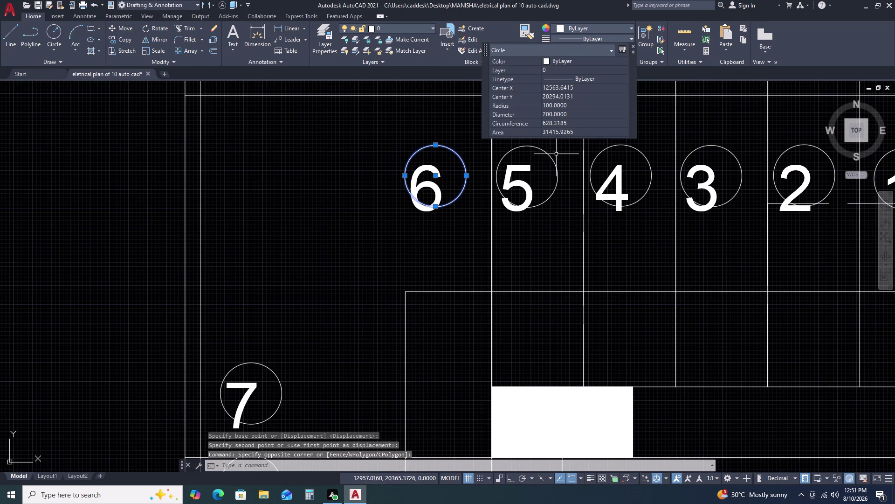
click(557, 154)
click(549, 167)
click(651, 198)
click(646, 180)
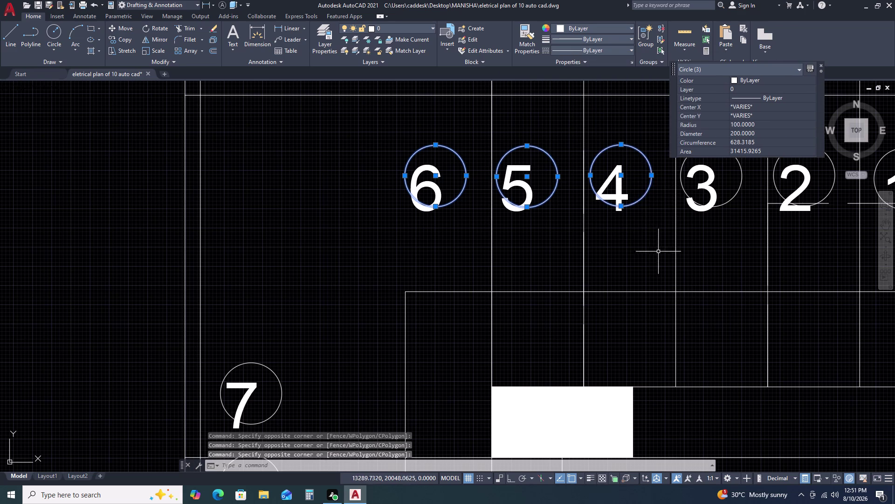
middle_drag(659, 251, 489, 281)
middle_drag(473, 285, 470, 285)
middle_click(469, 285)
click(561, 174)
click(549, 185)
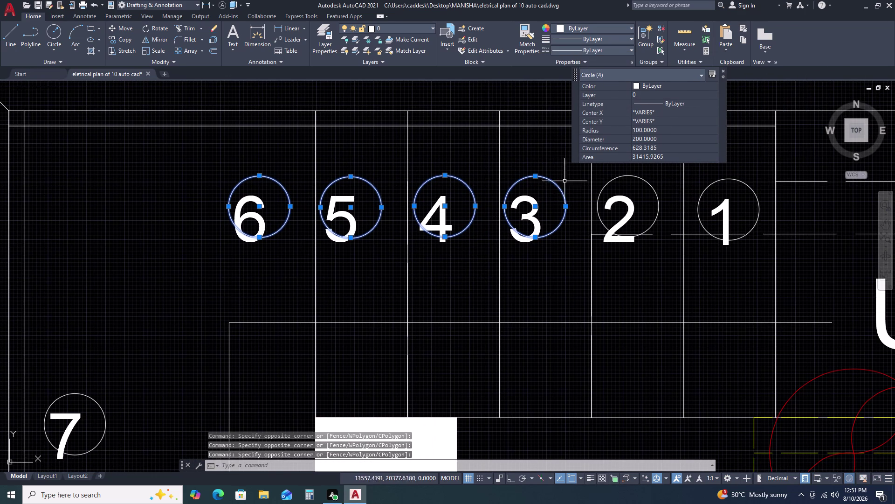
click(666, 181)
click(646, 186)
click(743, 179)
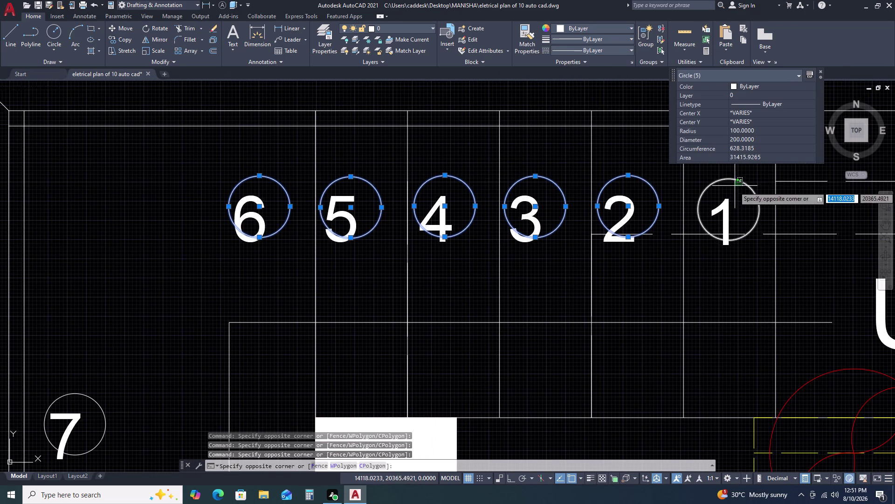
click(734, 187)
Move the six circles so each encloses its number 1 to 6.
key(m)
key(space)
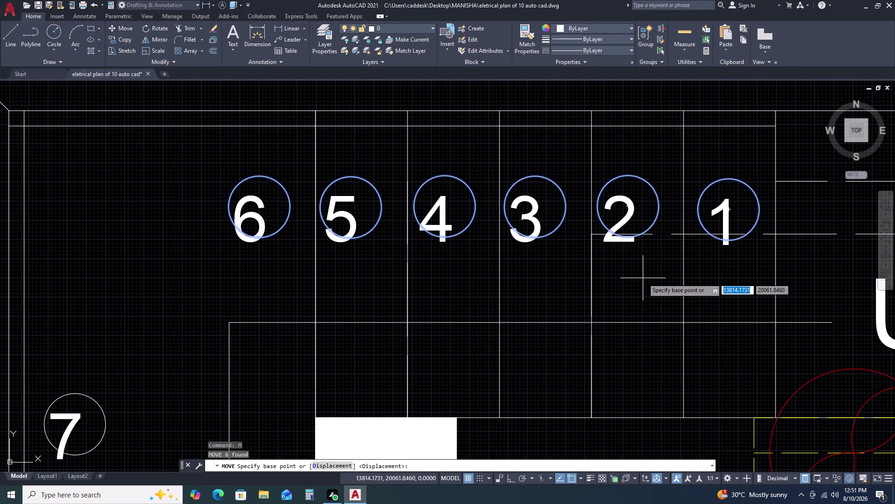
click(643, 278)
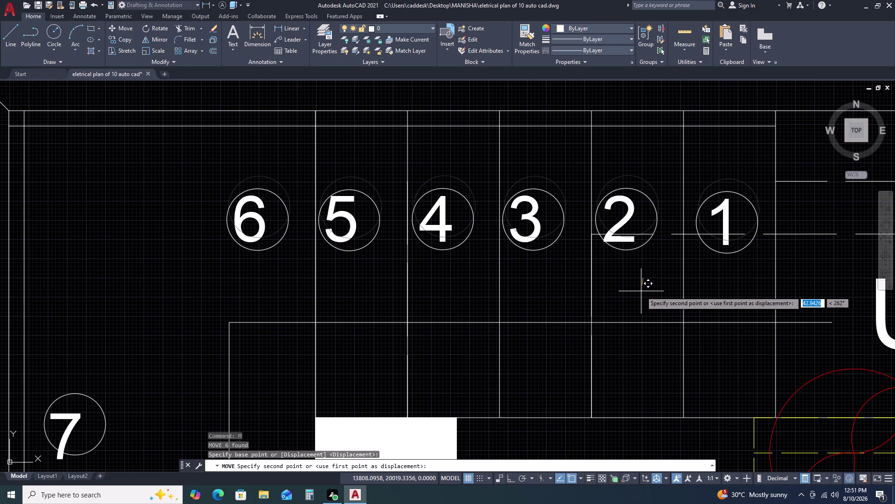
click(641, 291)
scroll(down, 3)
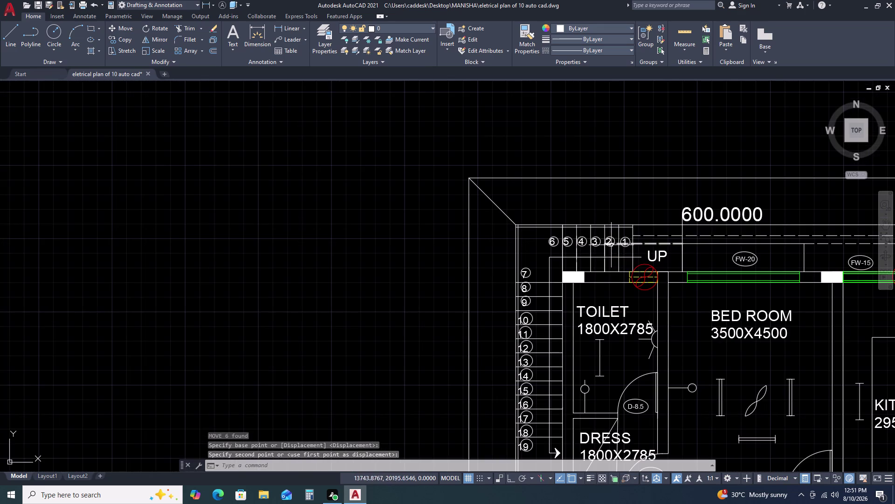
Select the circles around step numbers 7, 8 and 9.
middle_drag(518, 307, 555, 185)
scroll(up, 3)
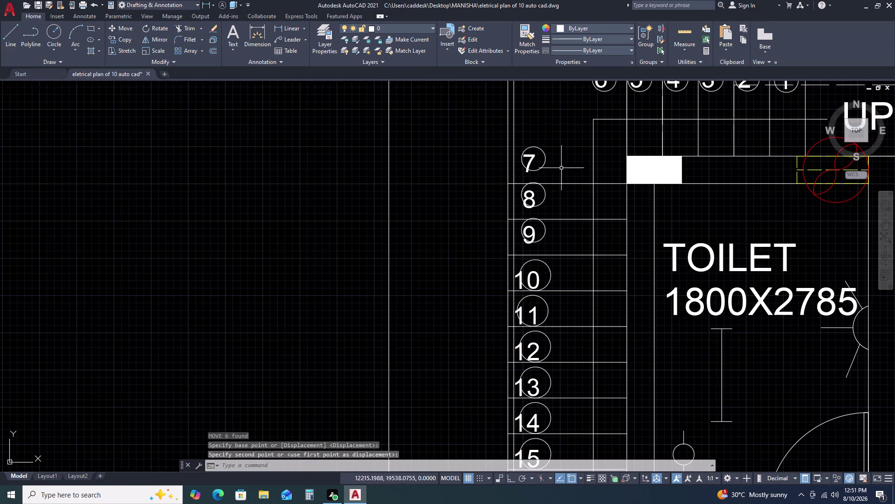
scroll(up, 3)
click(558, 146)
click(554, 136)
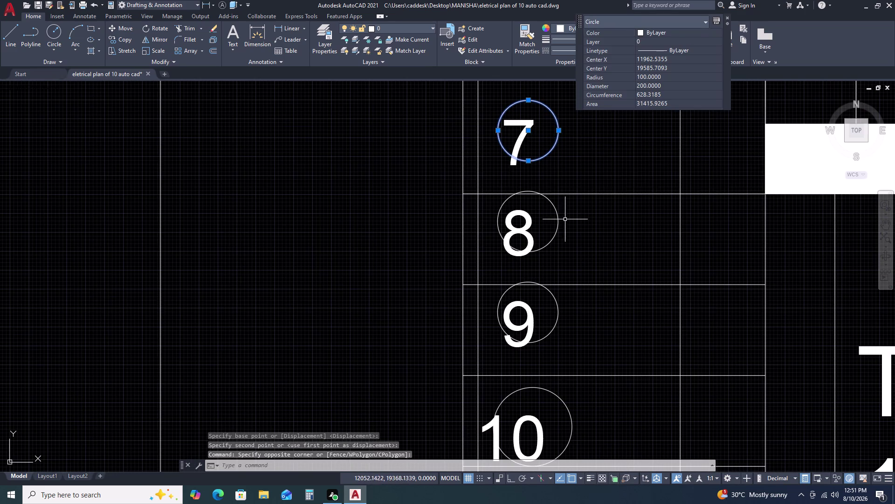
click(573, 233)
click(545, 216)
scroll(down, 3)
middle_drag(580, 325, 558, 213)
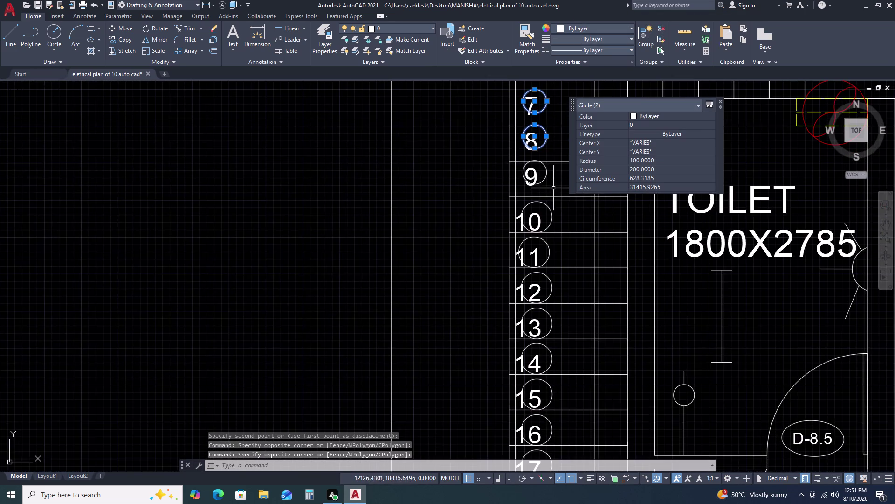
scroll(up, 3)
click(548, 187)
click(539, 168)
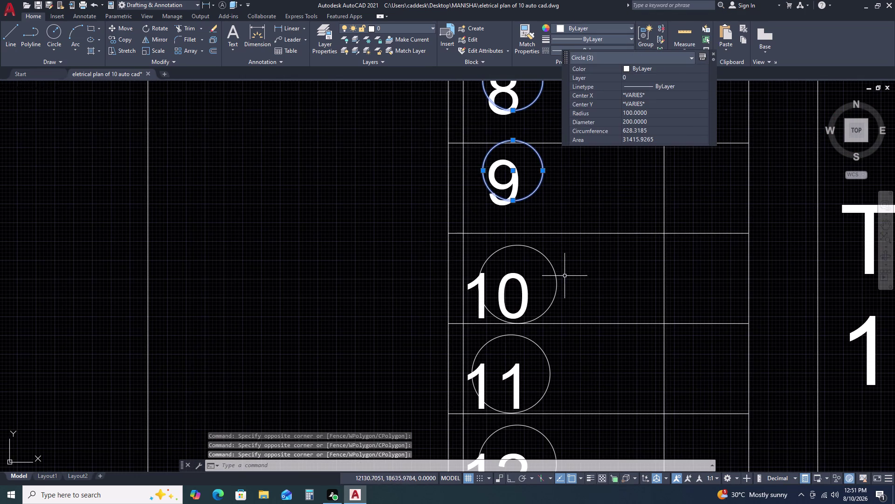
Move circles 7, 8 and 9 so they sit centred on their numbers.
text(M)
key(space)
click(578, 216)
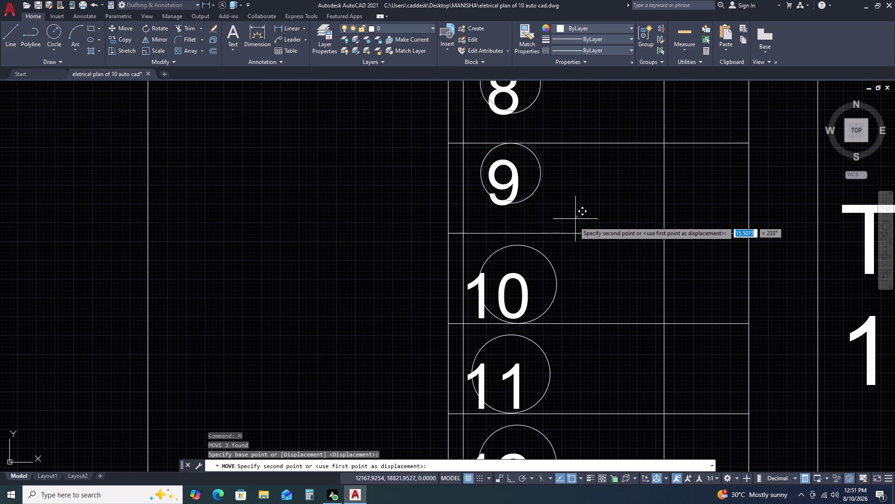
click(570, 228)
scroll(down, 3)
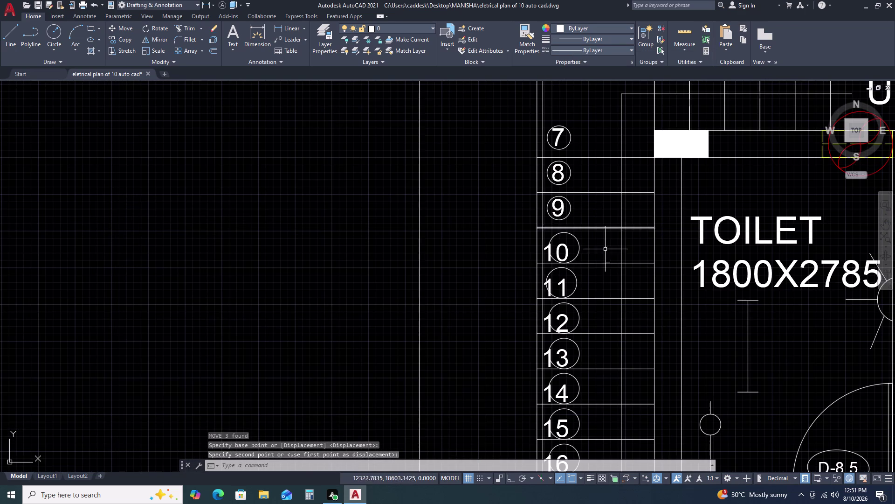
Select the circles around step numbers 10, 11 and 12.
middle_drag(618, 274, 591, 178)
scroll(up, 3)
click(553, 145)
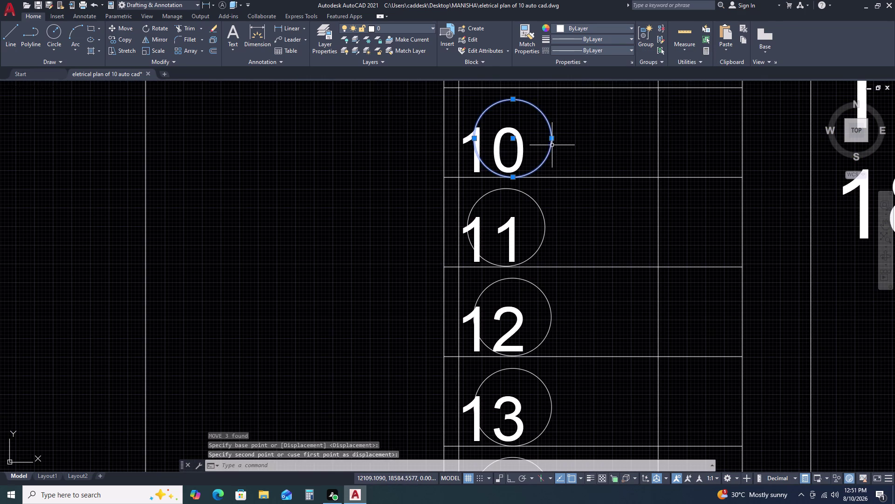
click(540, 135)
click(540, 163)
click(546, 218)
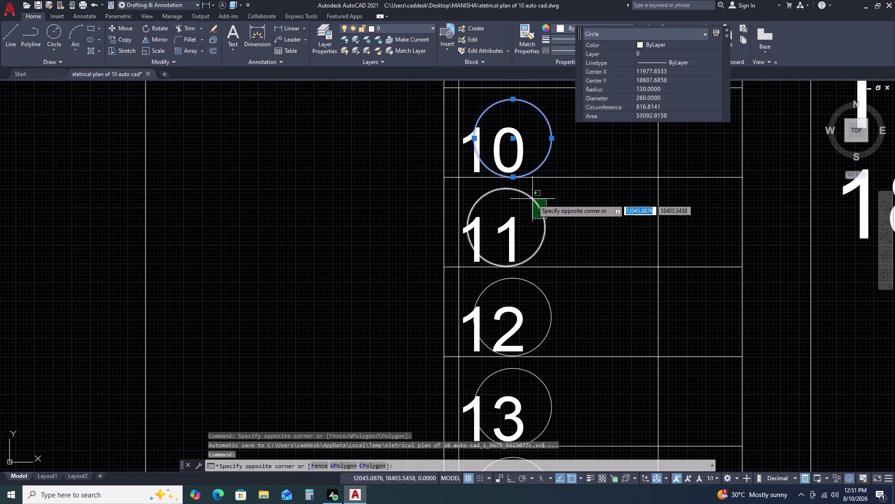
click(532, 198)
scroll(down, 3)
click(554, 249)
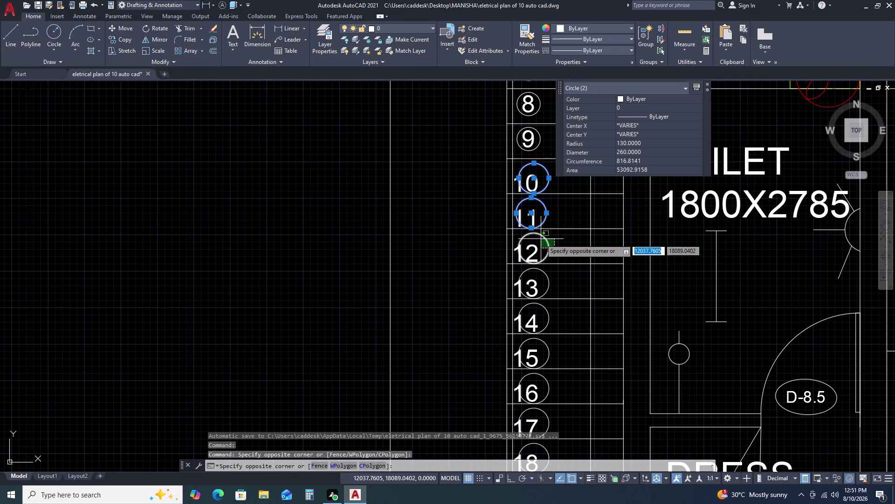
click(541, 238)
Add the circles around step numbers 13, 14 and 15 to the selection.
middle_drag(578, 297, 550, 210)
scroll(up, 3)
click(538, 206)
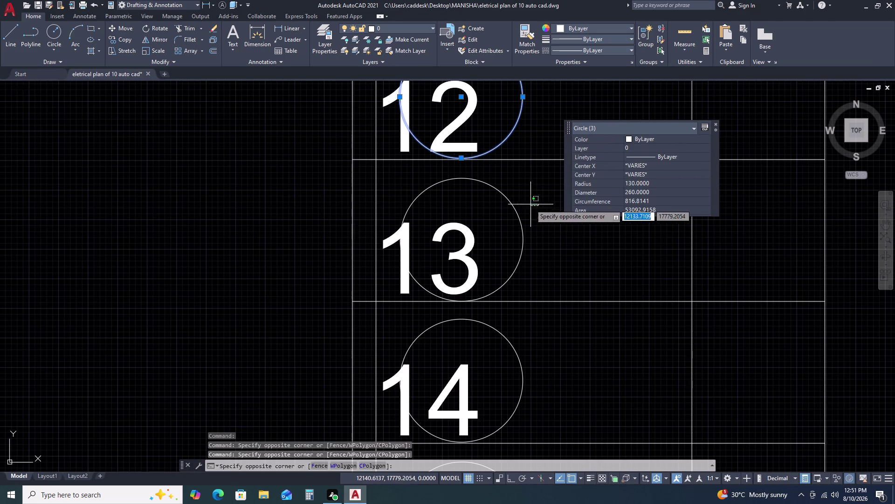
drag(511, 205, 500, 207)
scroll(down, 3)
scroll(up, 3)
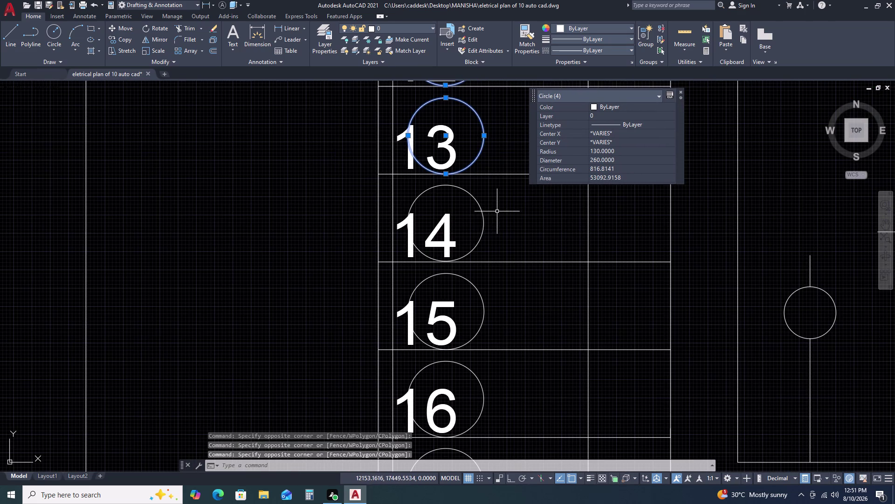
click(484, 212)
click(459, 277)
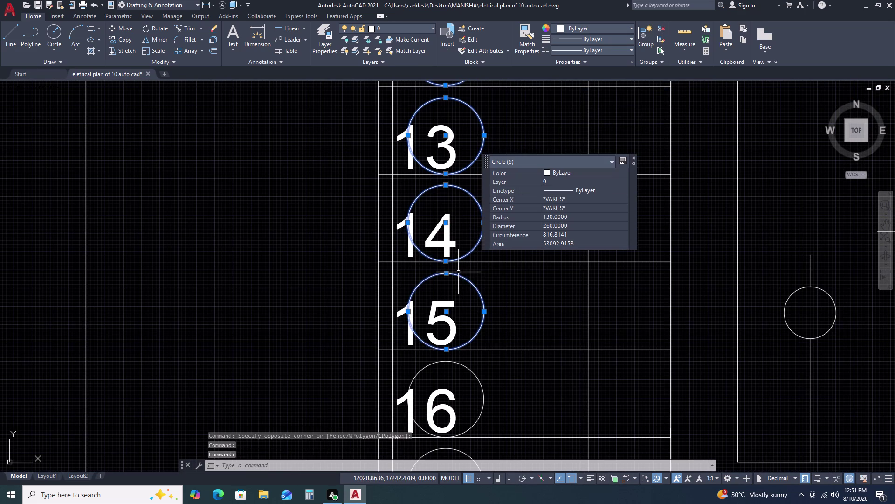
click(459, 272)
scroll(down, 3)
click(444, 269)
scroll(down, 3)
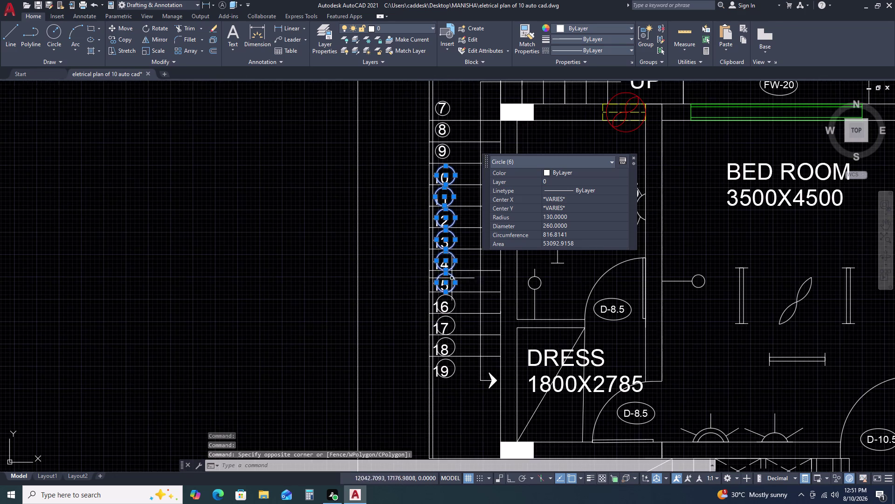
Add the circles around step numbers 16 through 19 to the selection.
middle_drag(470, 286, 448, 209)
scroll(up, 3)
click(434, 220)
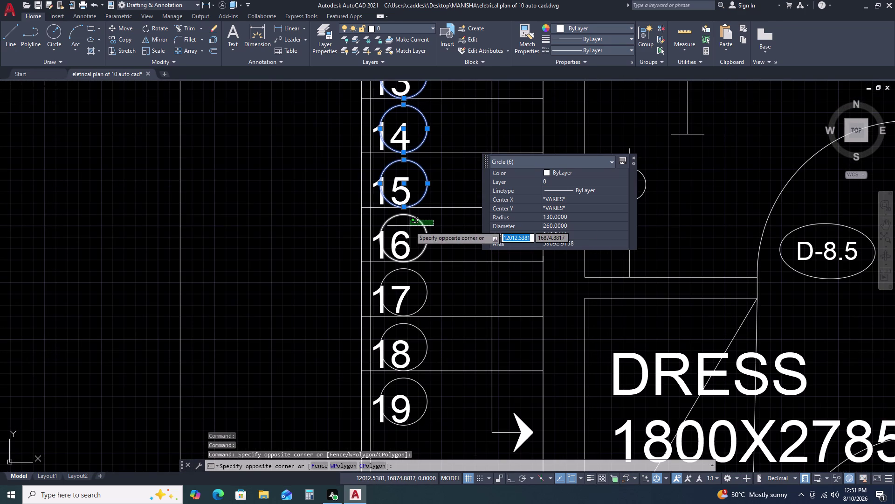
click(409, 226)
click(425, 295)
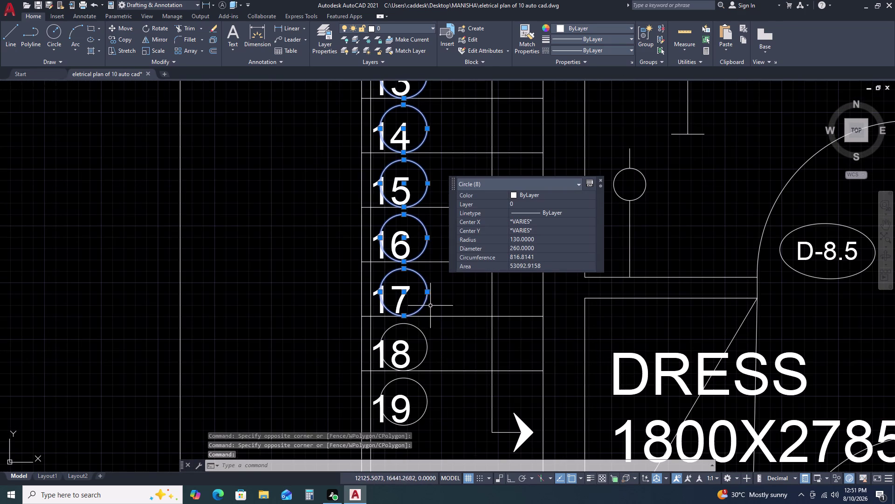
click(416, 325)
scroll(down, 3)
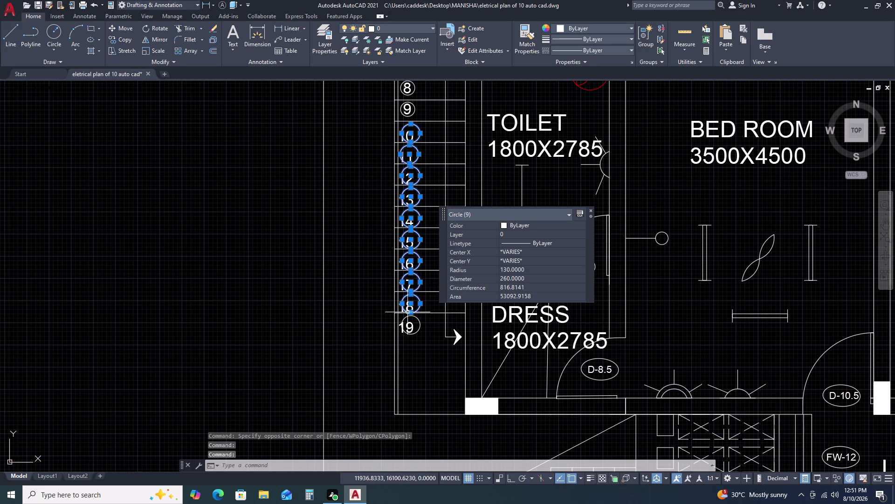
scroll(up, 3)
click(420, 309)
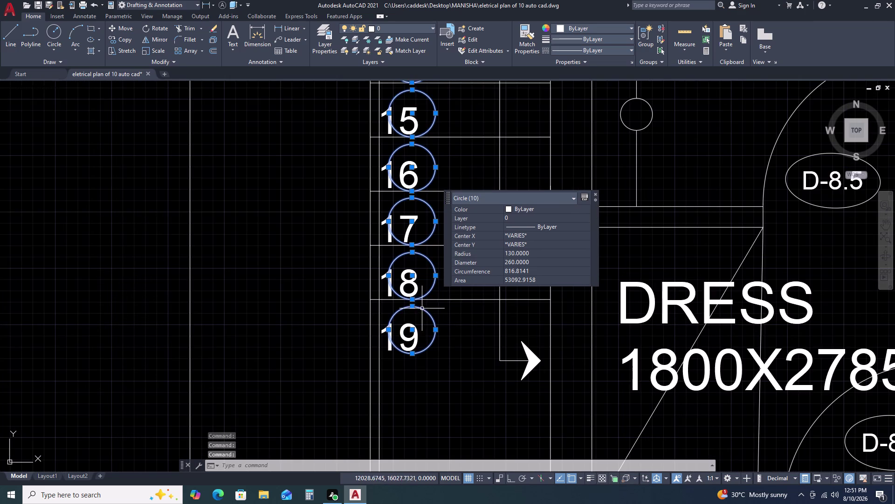
Move the ten selected circles so each sits centred on its number.
key(m)
key(space)
click(465, 317)
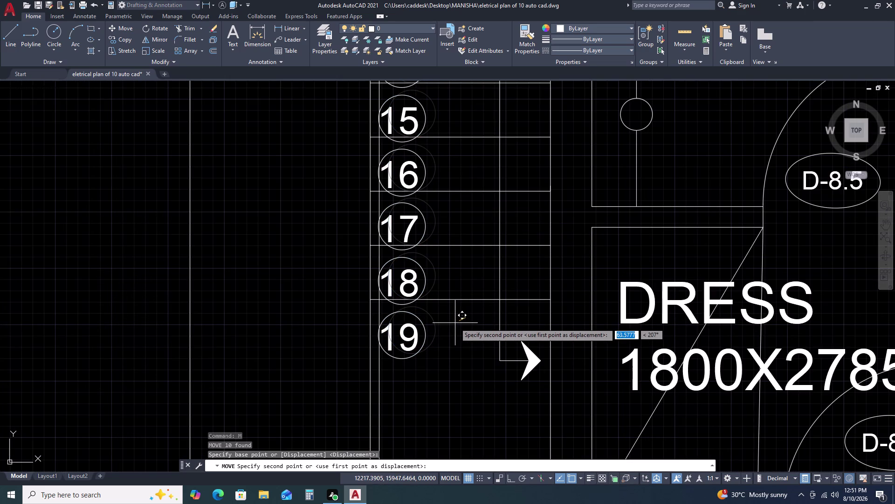
click(455, 323)
scroll(down, 3)
scroll(up, 3)
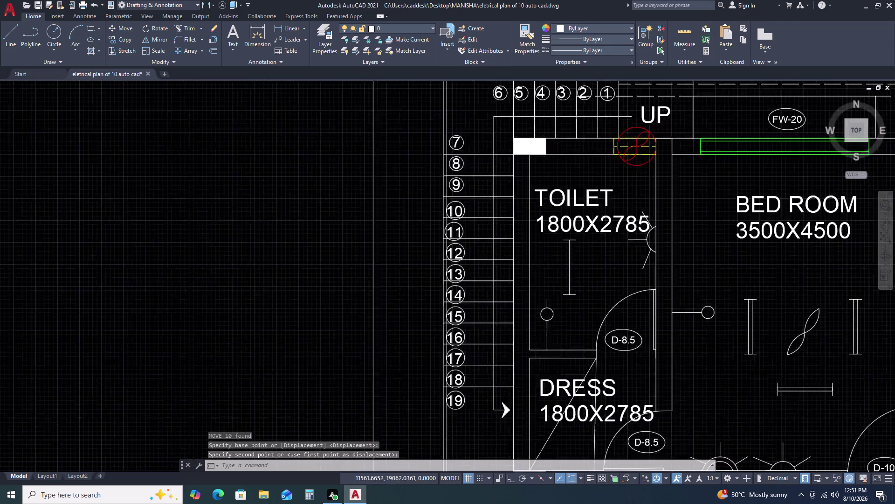
scroll(up, 3)
click(440, 224)
Window-select numbers 10–19 with their circles and move all twenty objects along the stair treads.
scroll(down, 3)
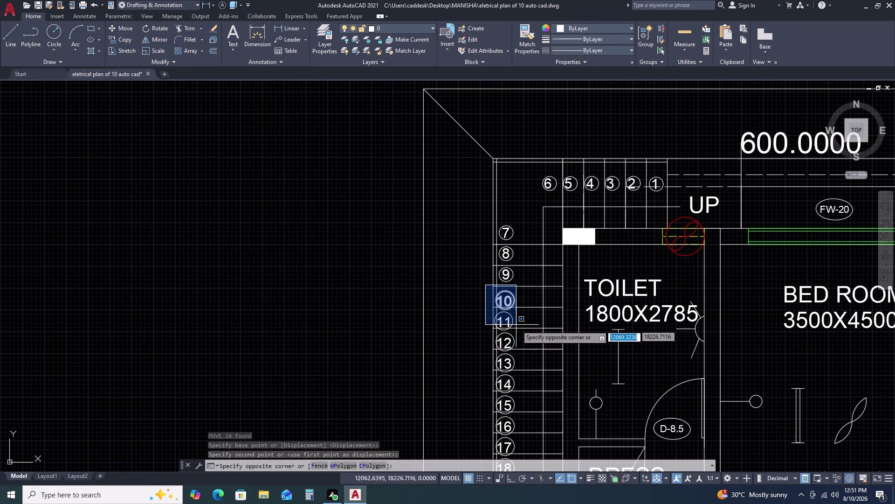
scroll(down, 3)
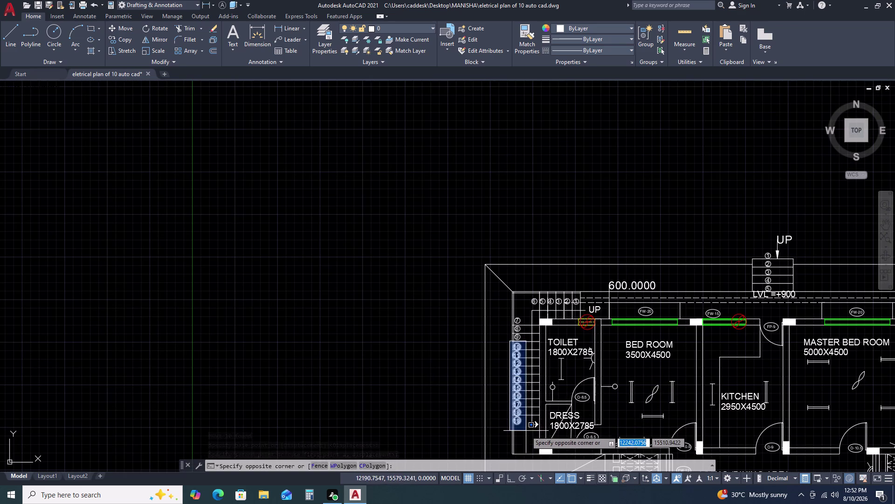
click(527, 429)
scroll(up, 3)
scroll(up, 3)
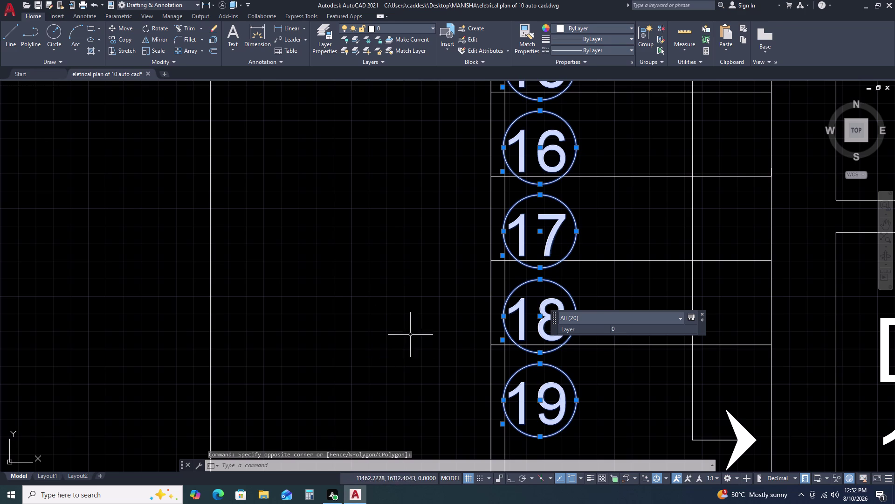
key(m)
key(space)
click(613, 387)
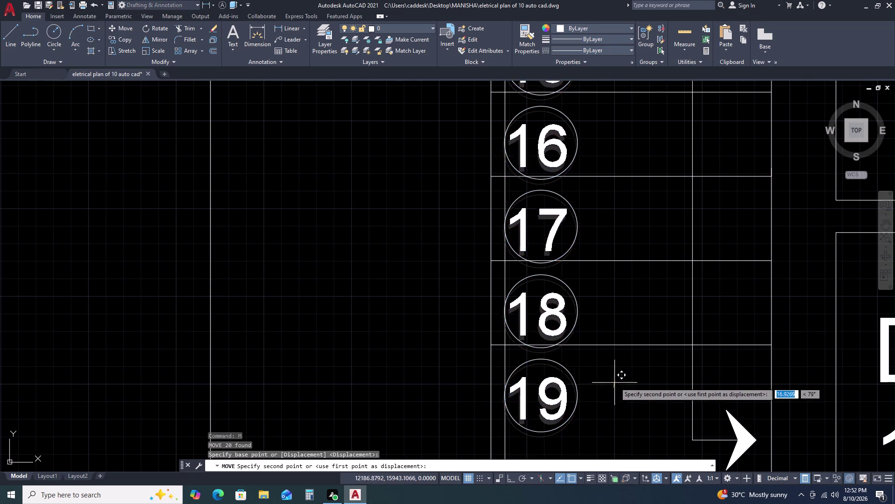
click(622, 375)
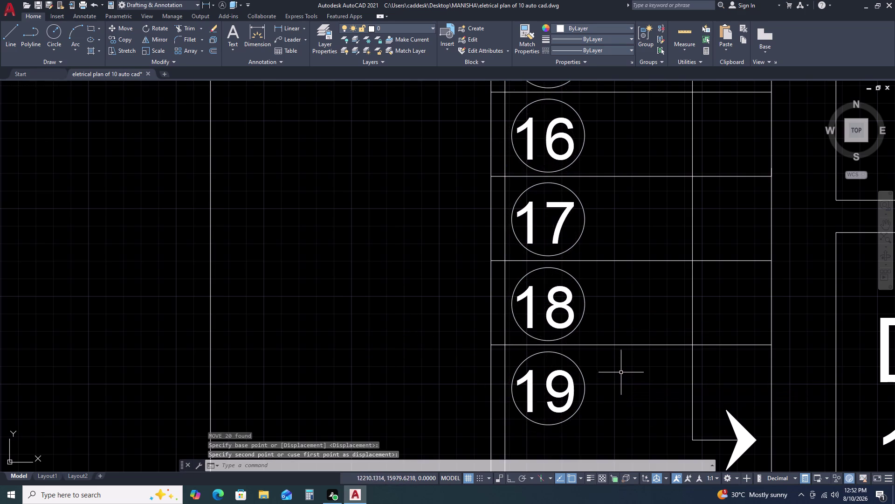
scroll(down, 3)
scroll(down, 3)
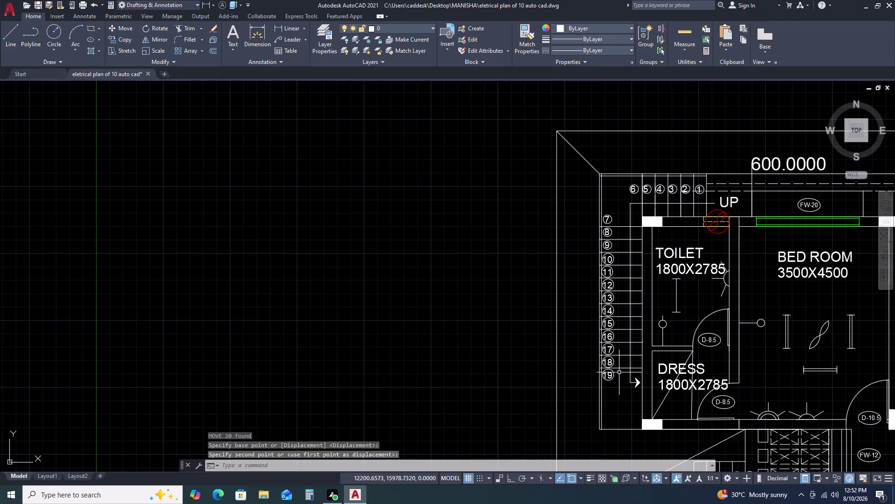
Pan across the plan to bring the verandah steps and porch into view.
middle_drag(607, 384, 512, 341)
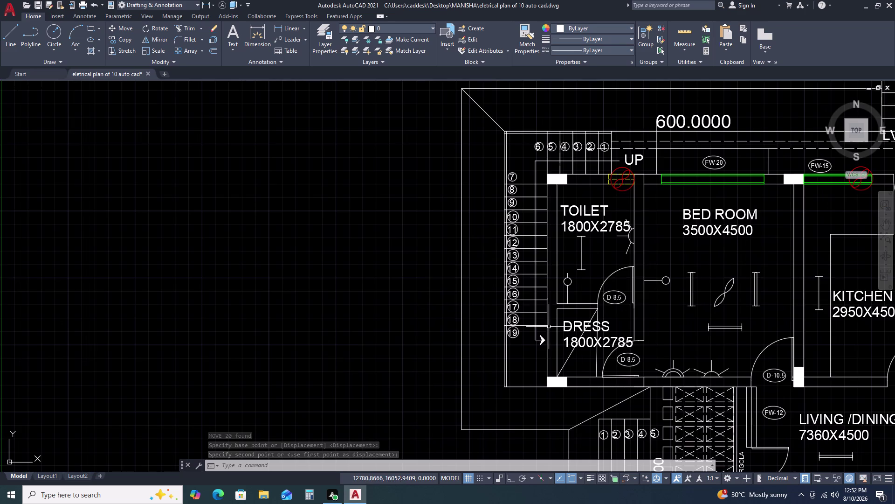
scroll(down, 3)
scroll(down, 3)
middle_drag(600, 378, 410, 263)
scroll(down, 3)
scroll(up, 3)
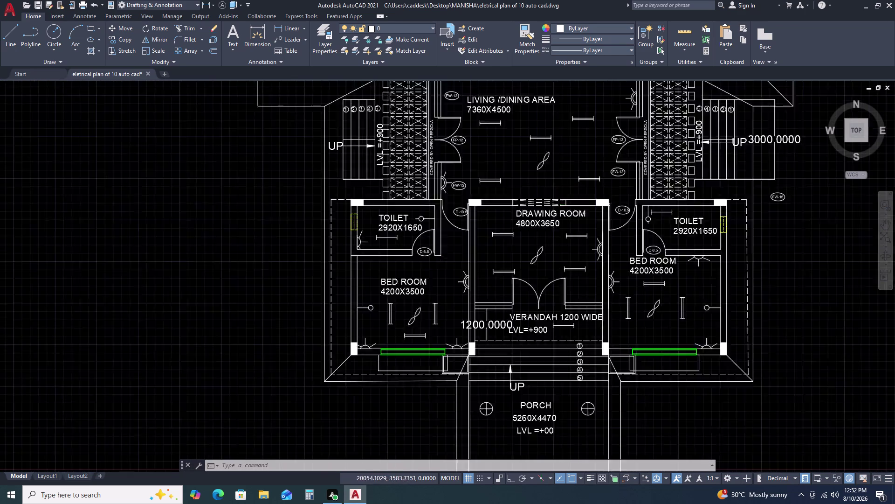
middle_drag(623, 380, 531, 333)
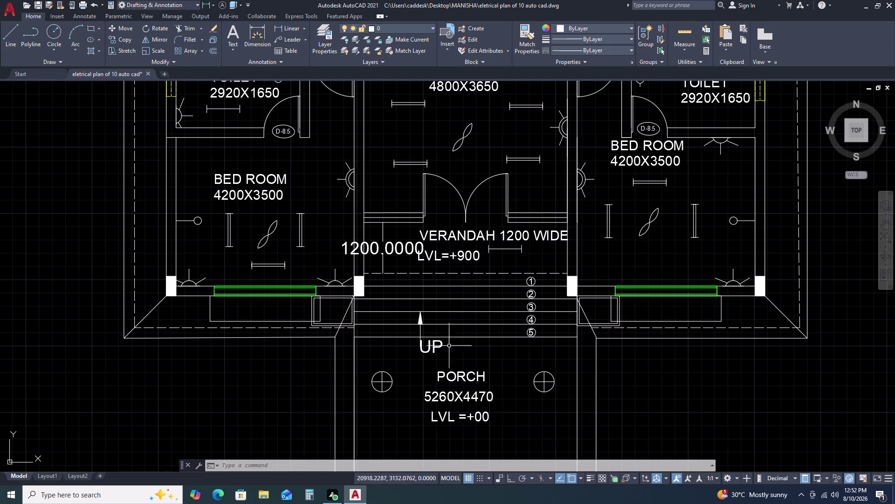
scroll(down, 3)
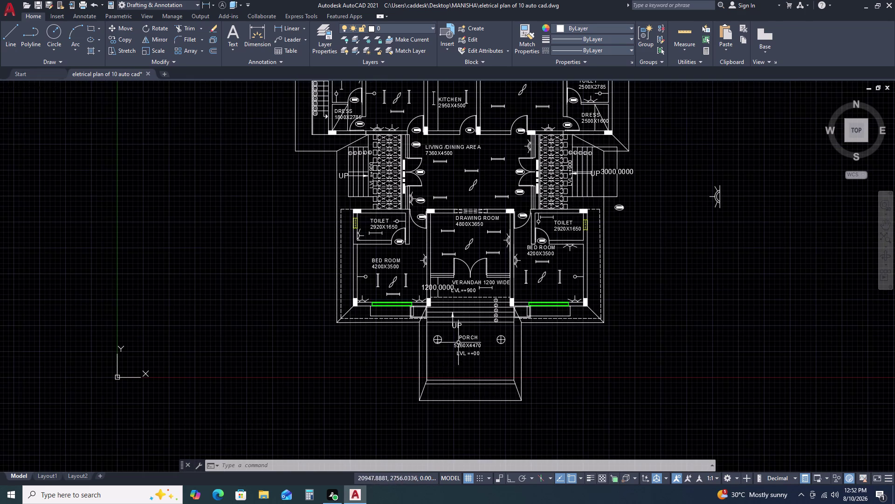
scroll(up, 3)
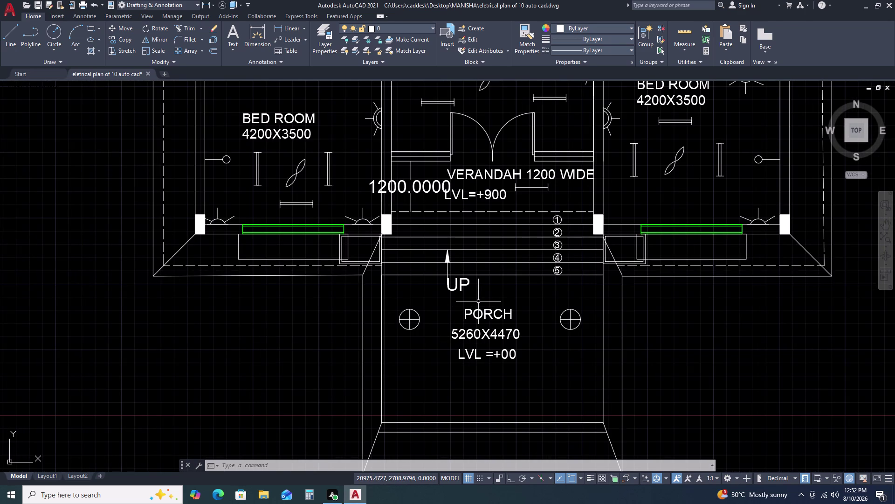
scroll(up, 3)
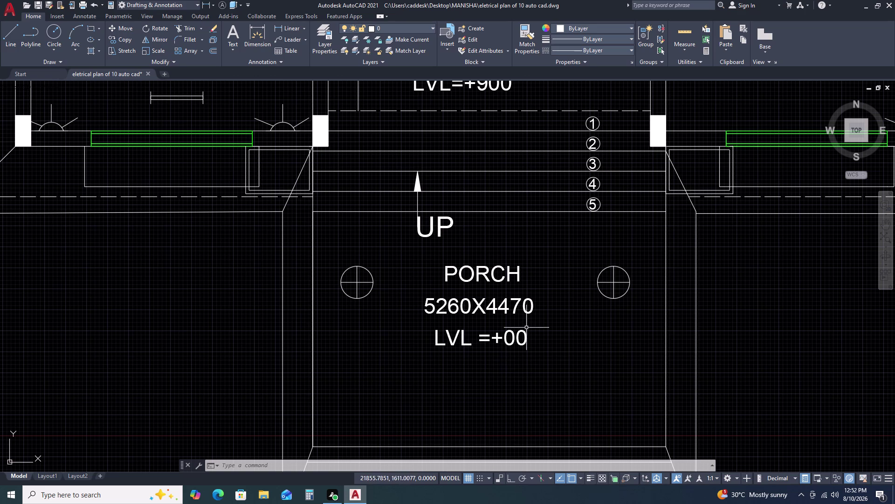
Move the porch's LVL =+00 label up beside the UP text.
click(527, 326)
click(504, 369)
key(m)
key(space)
drag(545, 356, 545, 342)
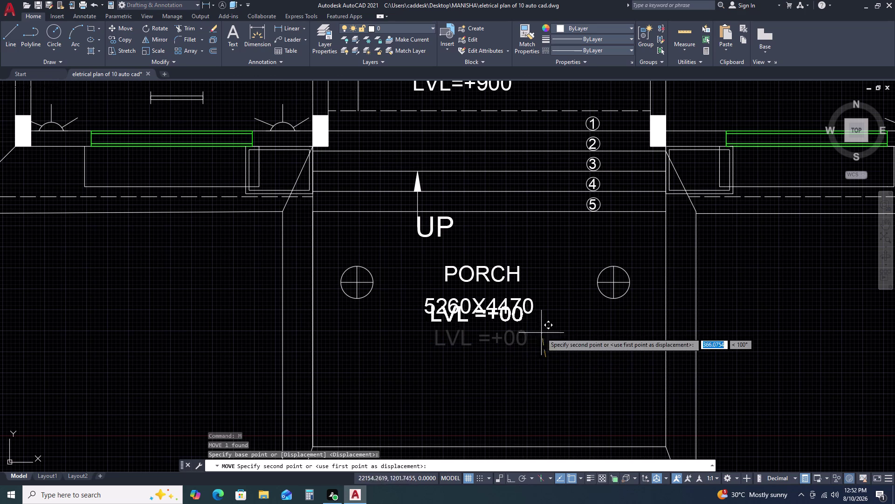
click(577, 249)
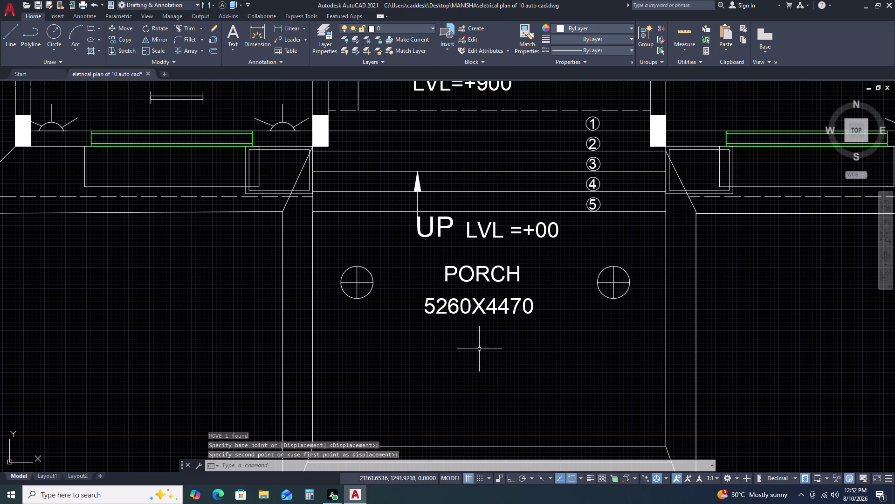
Cancel, restart MOVE and window-select the text near the porch.
key(Escape)
drag(516, 261, 513, 266)
click(421, 347)
key(m)
key(space)
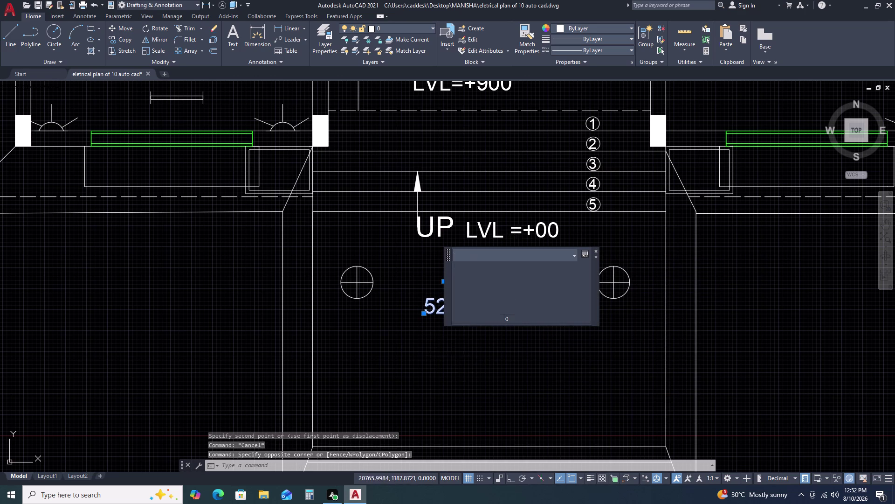
click(453, 354)
click(463, 408)
Draw a trial vertical line right of the plan with Ortho on.
scroll(down, 3)
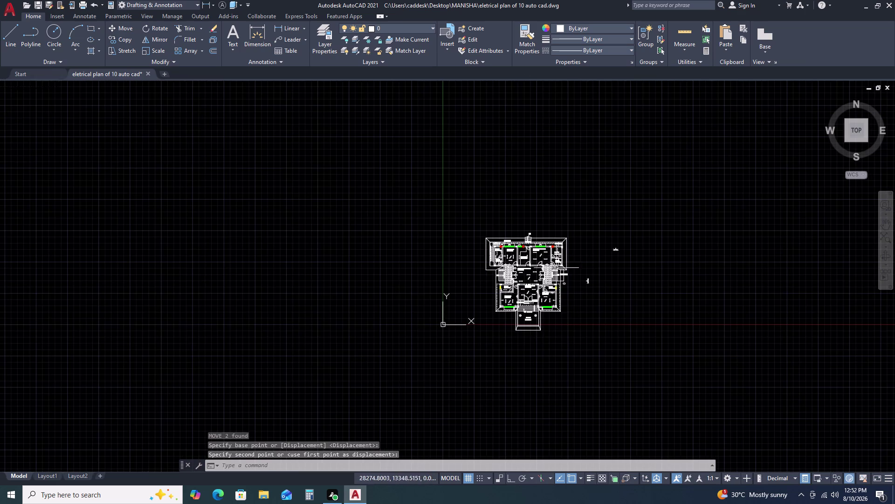
scroll(up, 3)
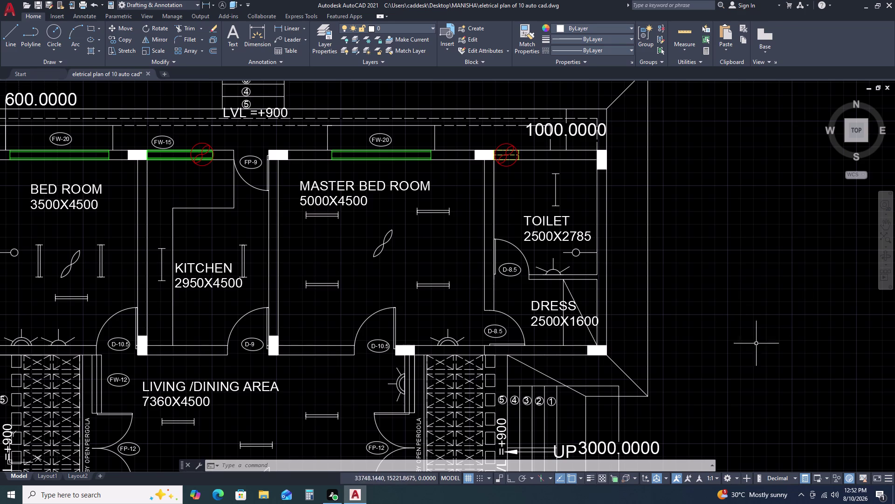
key(l)
key(space)
click(725, 272)
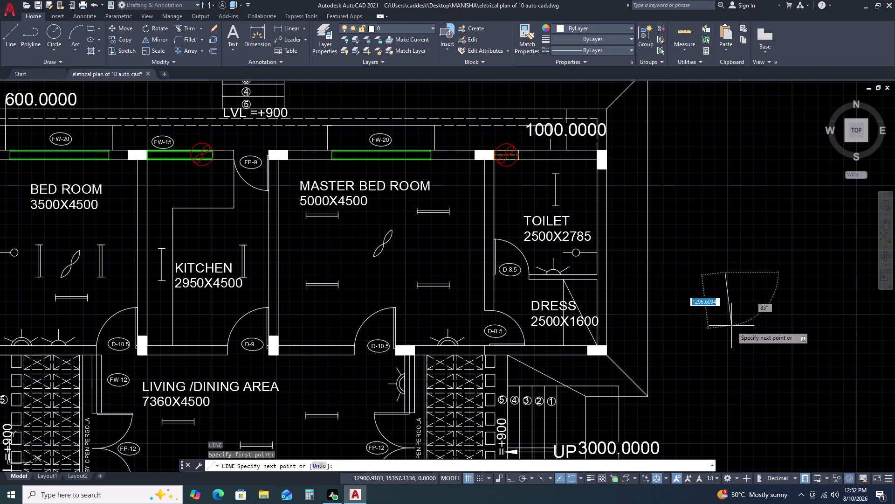
key(F8)
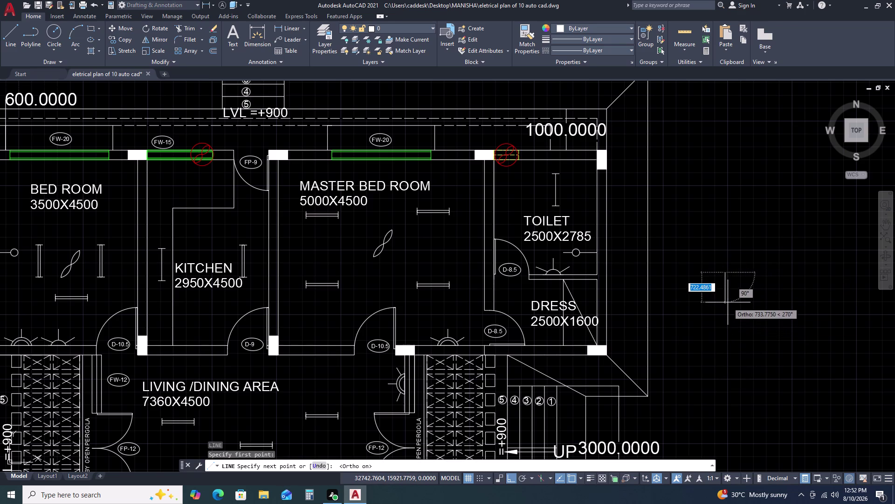
click(728, 302)
key(space)
key(space)
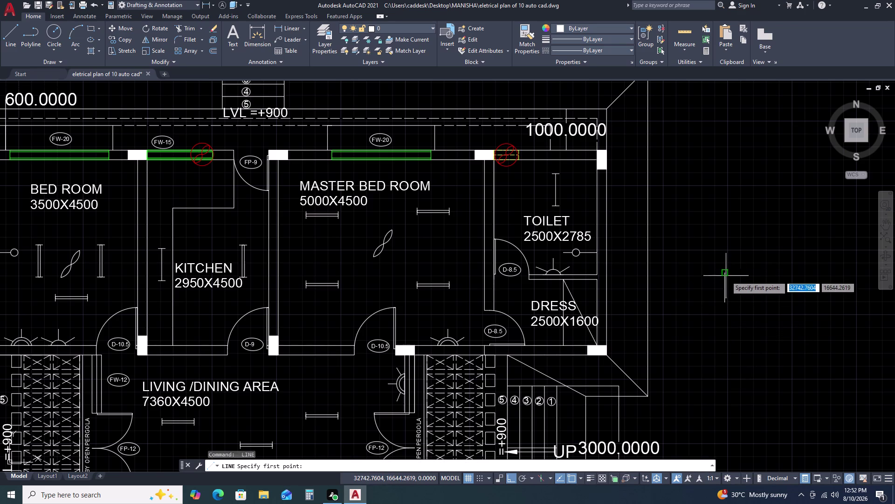
Draw the half arrow's two slanted edges from the stem point with Ortho off.
click(725, 275)
key(F8)
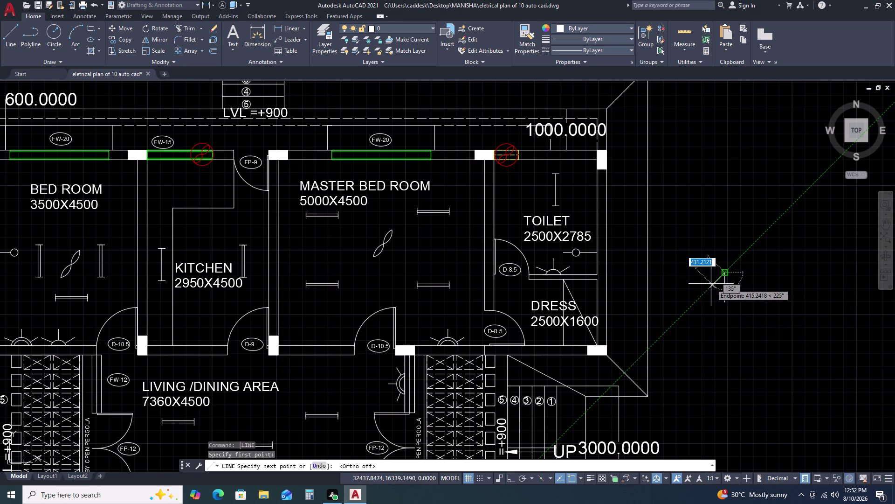
click(710, 281)
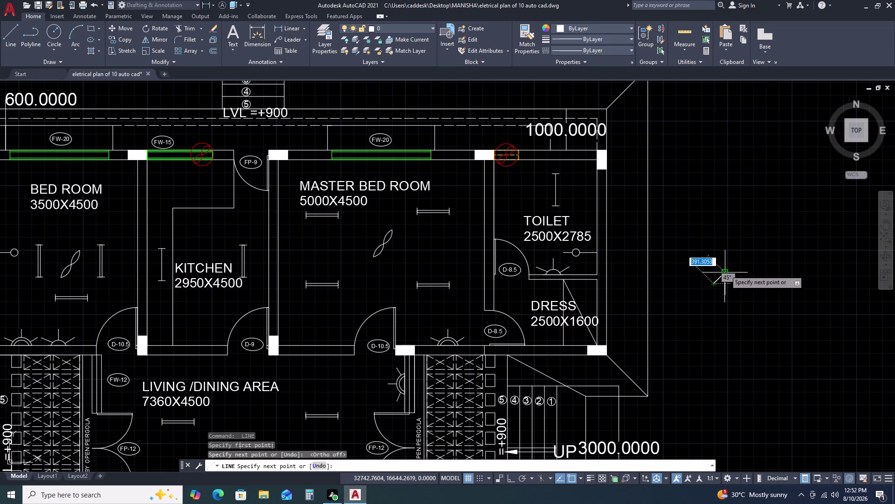
click(726, 252)
key(Escape)
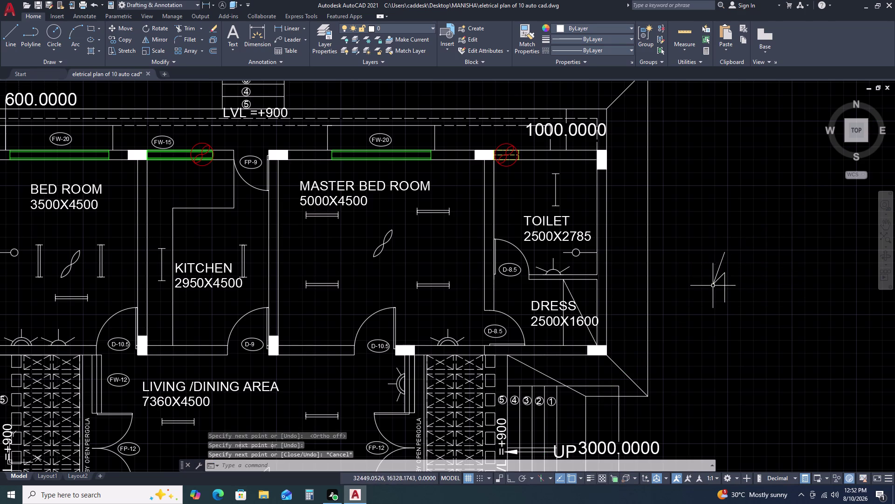
Select the half-arrow lines and try mirroring them about the stem, then cancel.
click(714, 287)
click(714, 261)
text(MI)
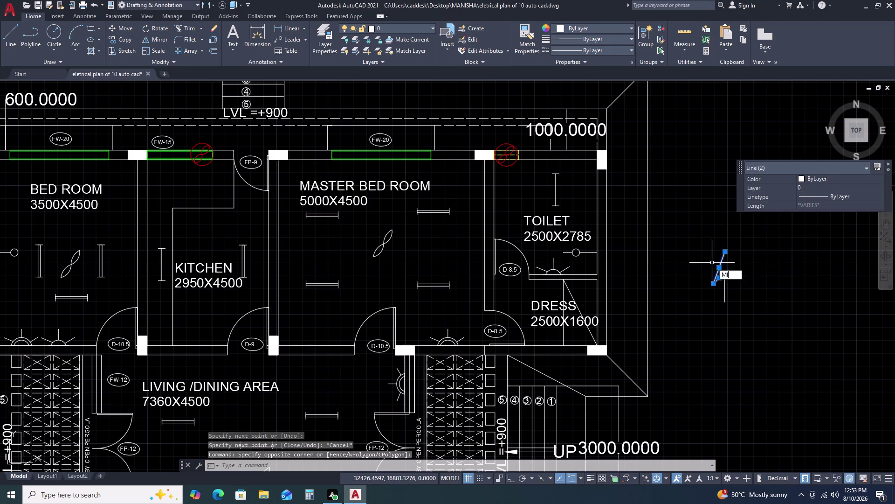
key(space)
click(726, 275)
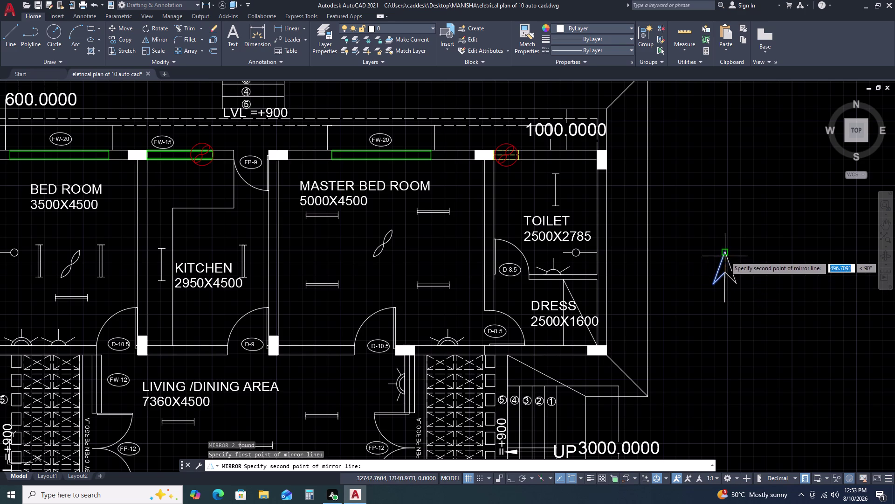
click(725, 255)
key(Escape)
Mirror the two half-arrow lines about the vertical stem, keeping the originals.
text(M)
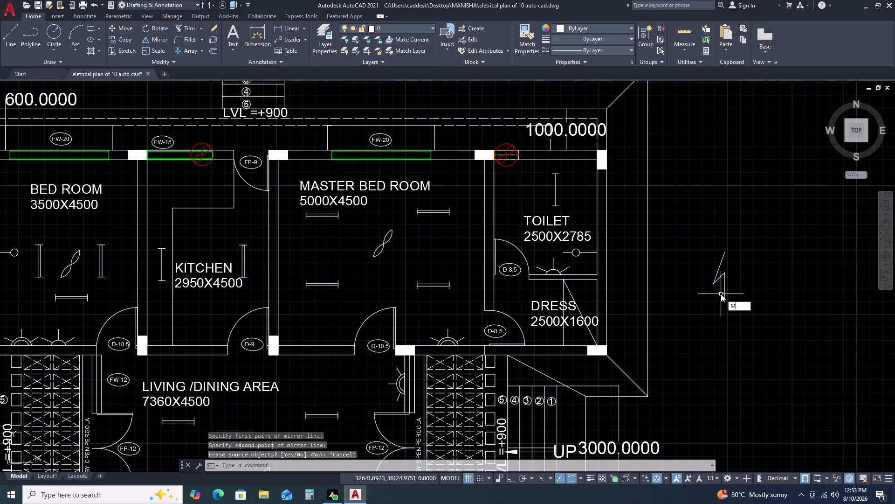
text(I)
key(space)
click(719, 280)
click(717, 271)
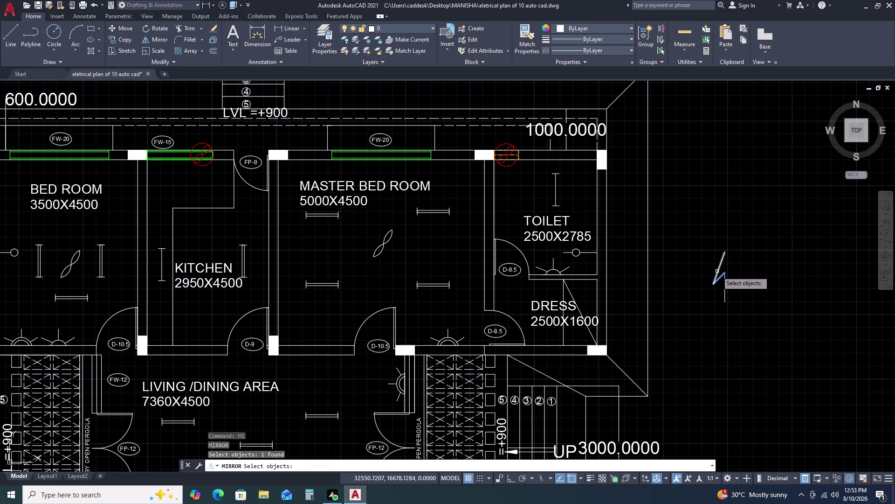
key(space)
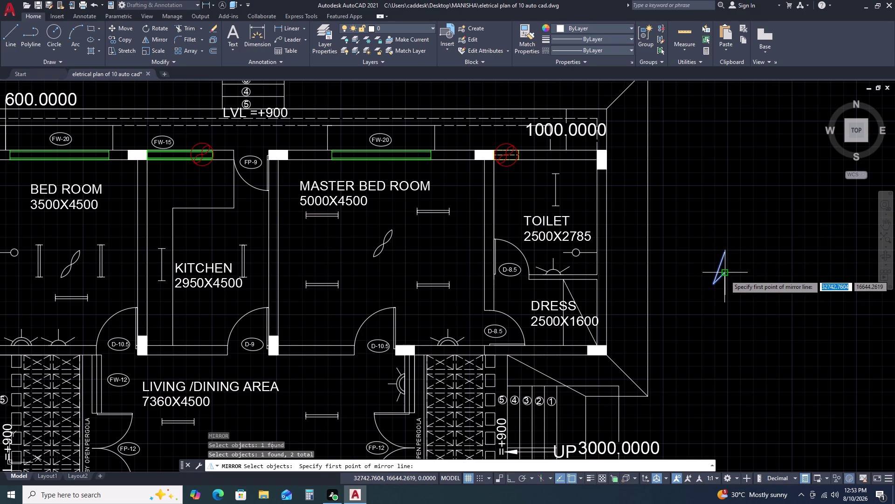
click(725, 275)
click(726, 255)
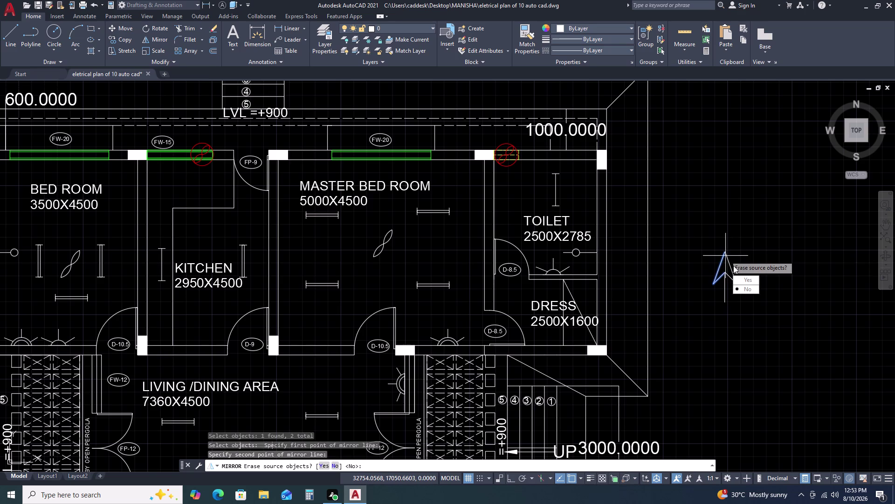
drag(741, 289, 725, 256)
scroll(up, 3)
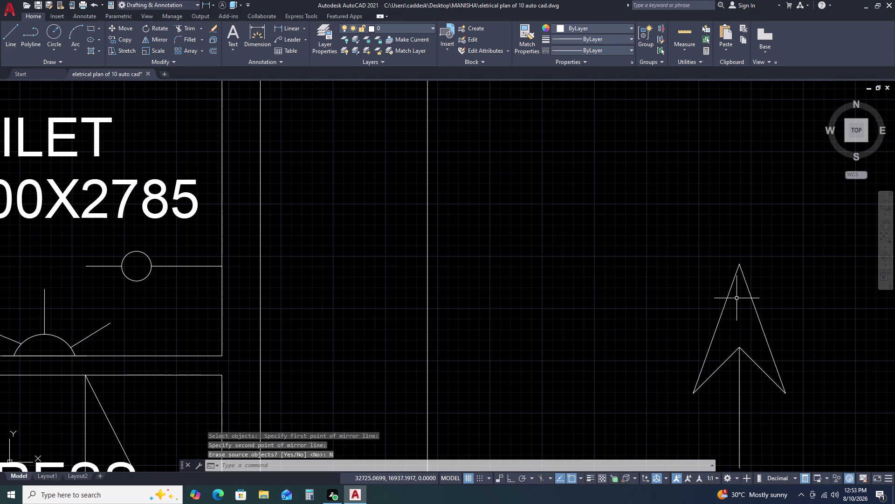
Fill the inside of the arrow with a solid hatch.
text(H)
key(space)
click(746, 319)
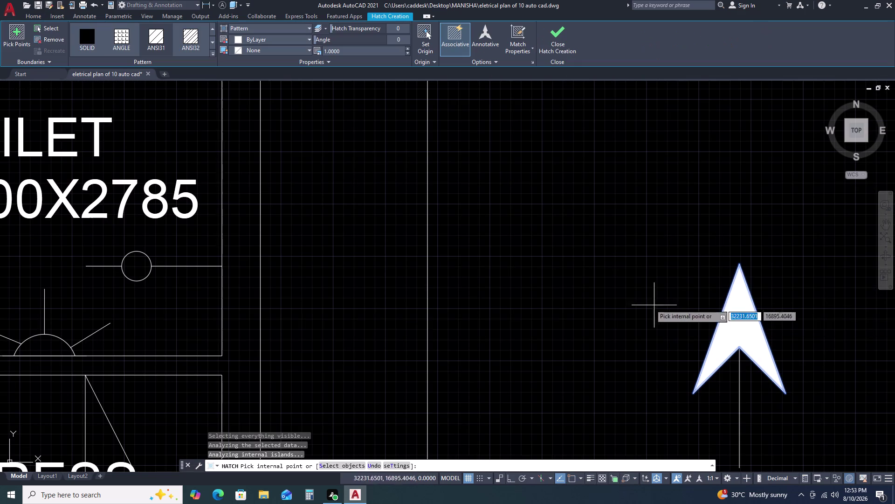
key(Escape)
Select the filled arrow and scale it down about its base point.
scroll(down, 3)
scroll(down, 3)
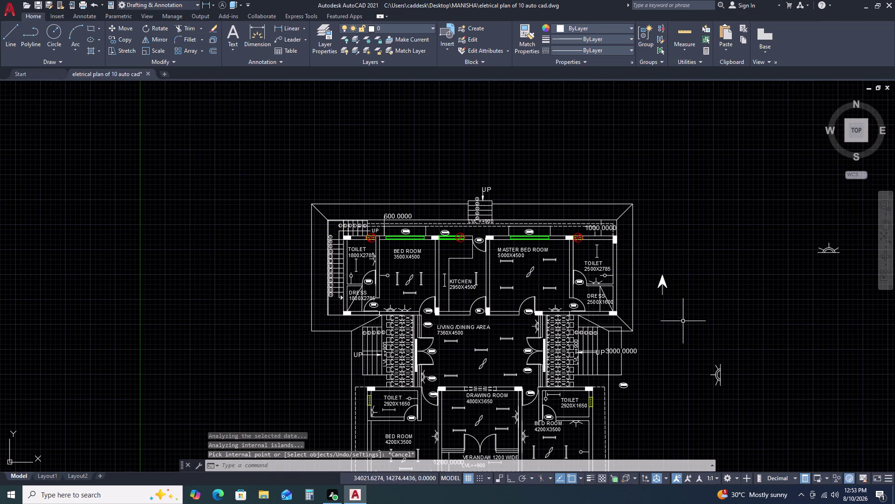
click(681, 267)
click(654, 292)
scroll(up, 3)
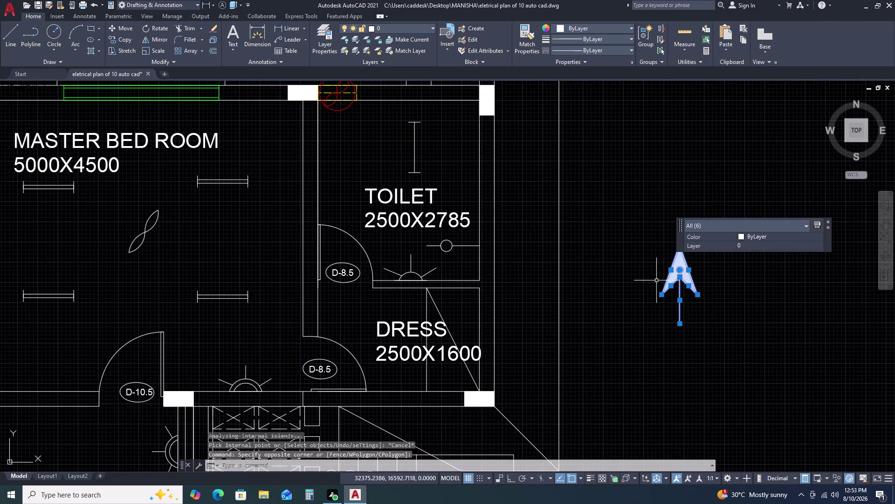
scroll(up, 3)
middle_drag(675, 288, 596, 293)
key(s)
key(c)
key(space)
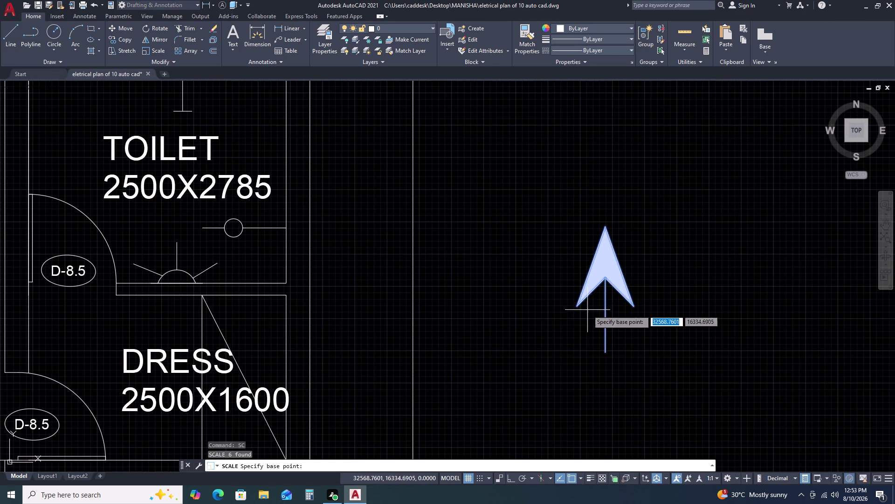
click(606, 351)
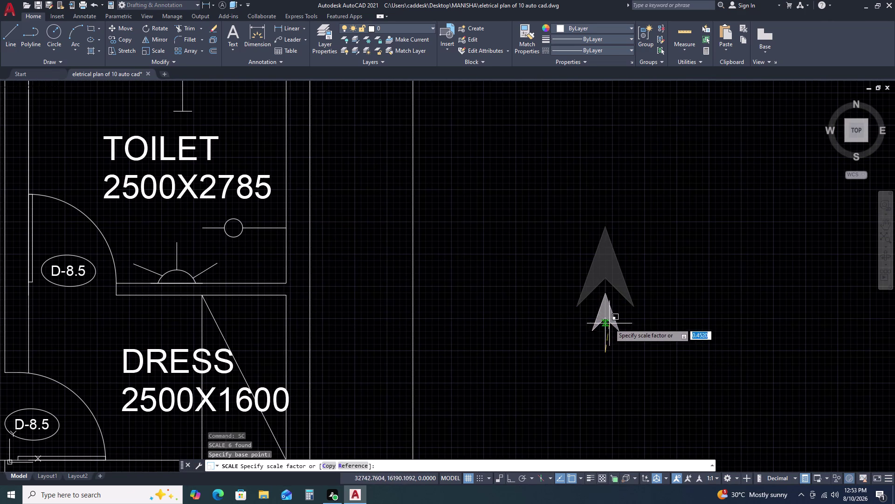
click(613, 296)
Reselect the whole arrow, including its stem and fill.
click(635, 301)
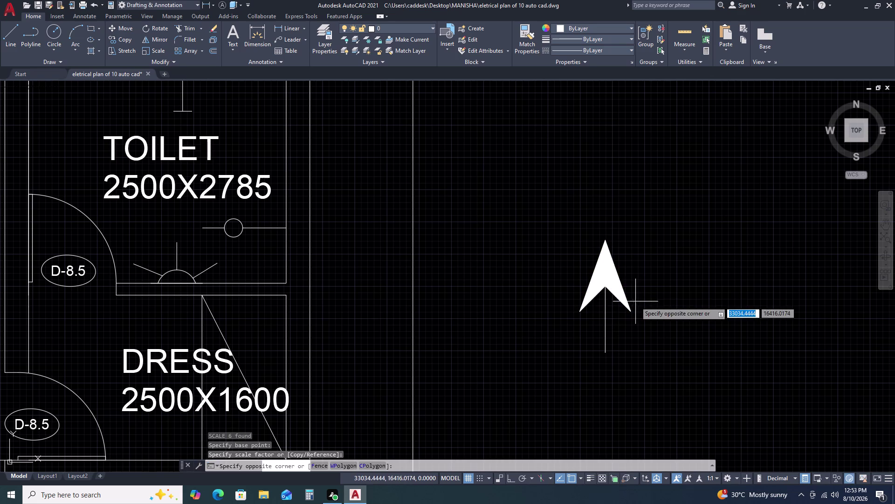
click(620, 265)
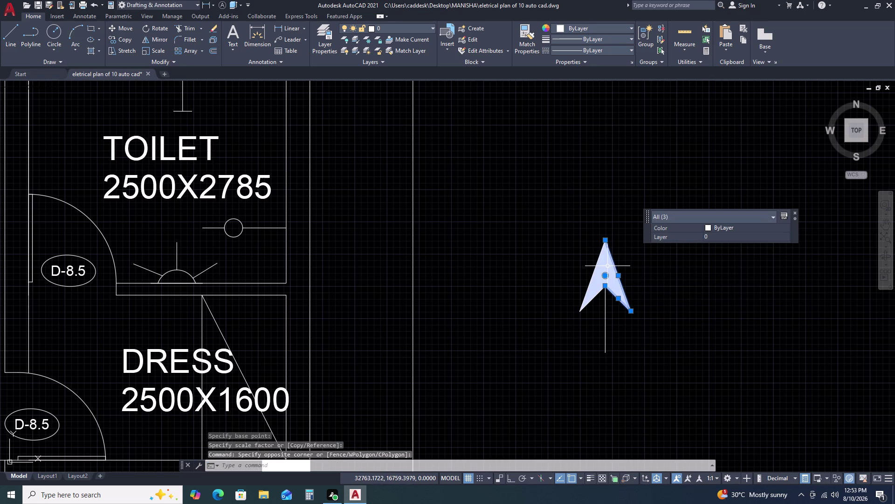
click(595, 270)
scroll(down, 3)
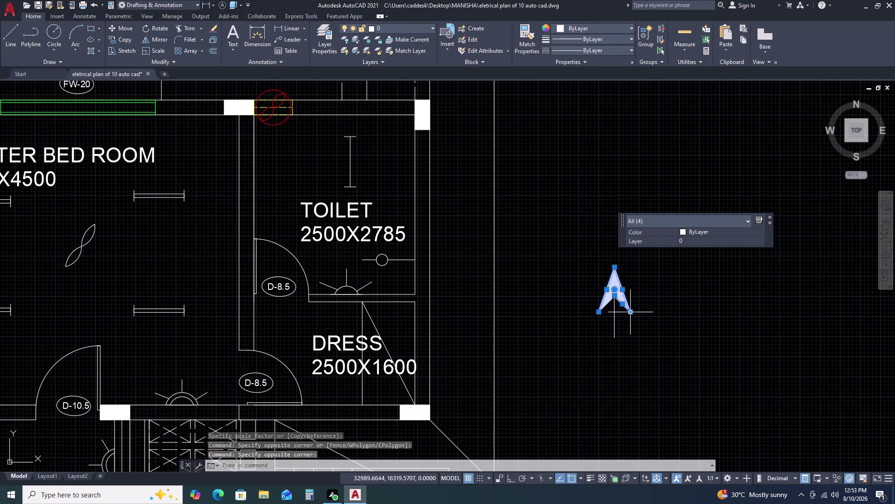
scroll(up, 3)
scroll(up, 3)
drag(573, 301, 564, 279)
click(548, 239)
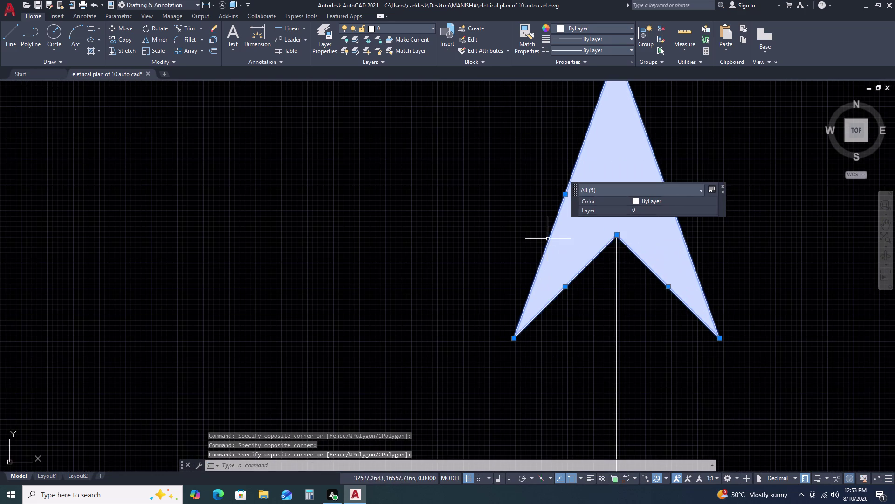
drag(645, 329, 631, 328)
click(594, 328)
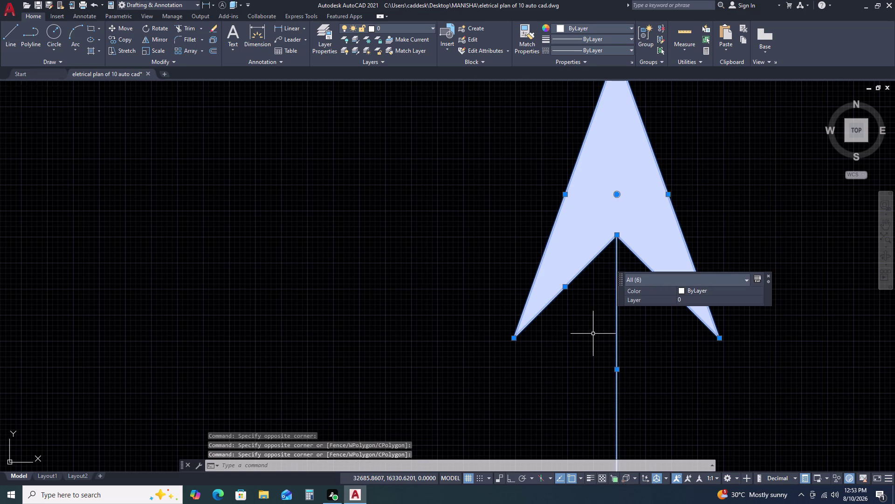
Rotate the arrow symbol with Ortho on so it points left.
text(R)
text(O)
key(space)
click(616, 237)
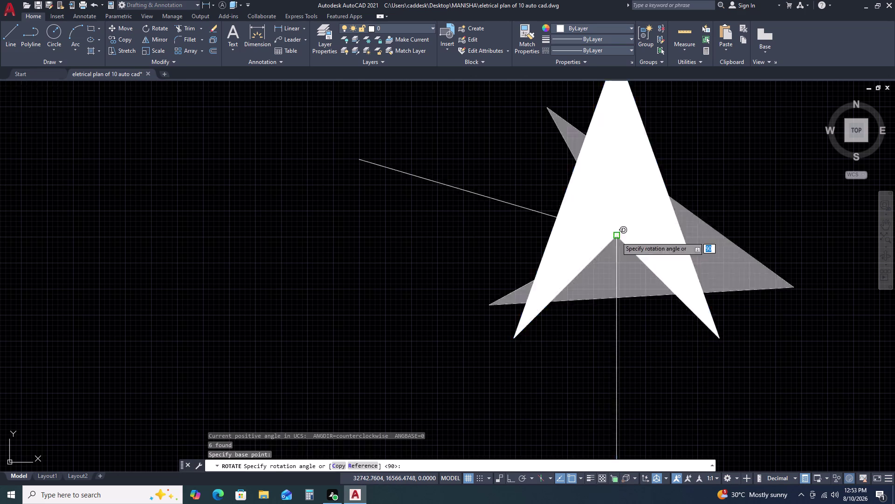
scroll(down, 3)
key(F8)
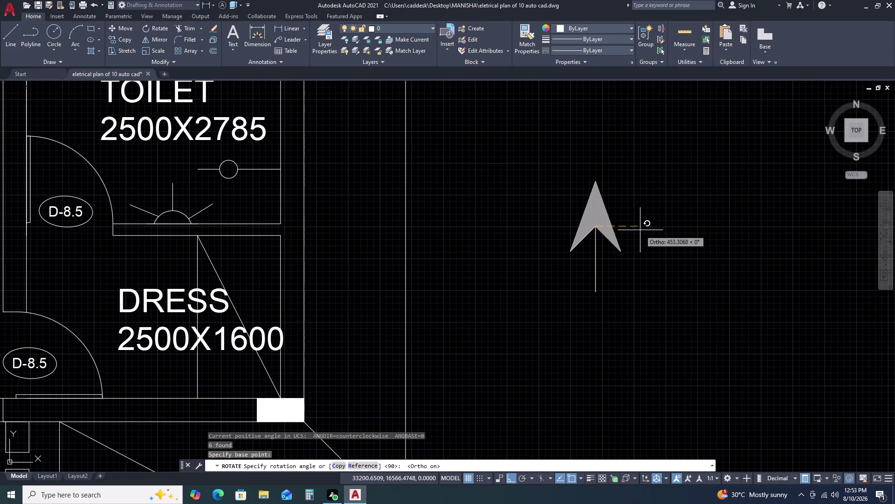
click(593, 165)
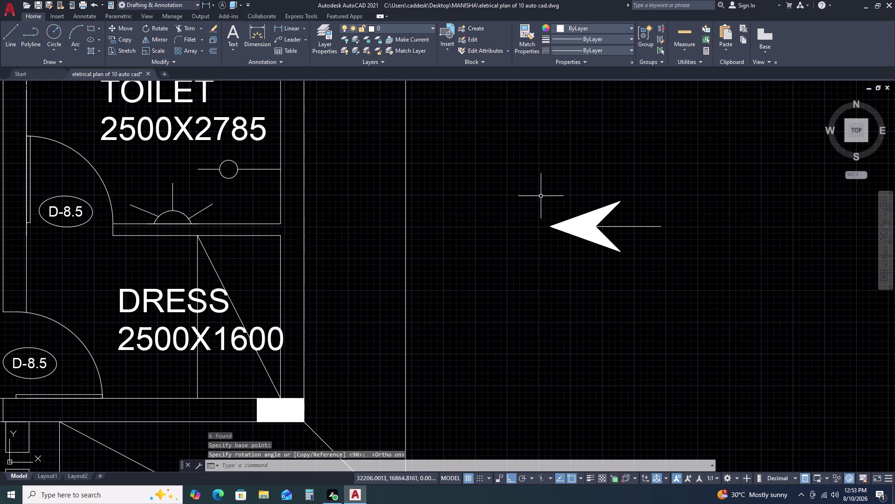
Select the arrow symbol and move it lower down.
triple_click(541, 176)
click(551, 182)
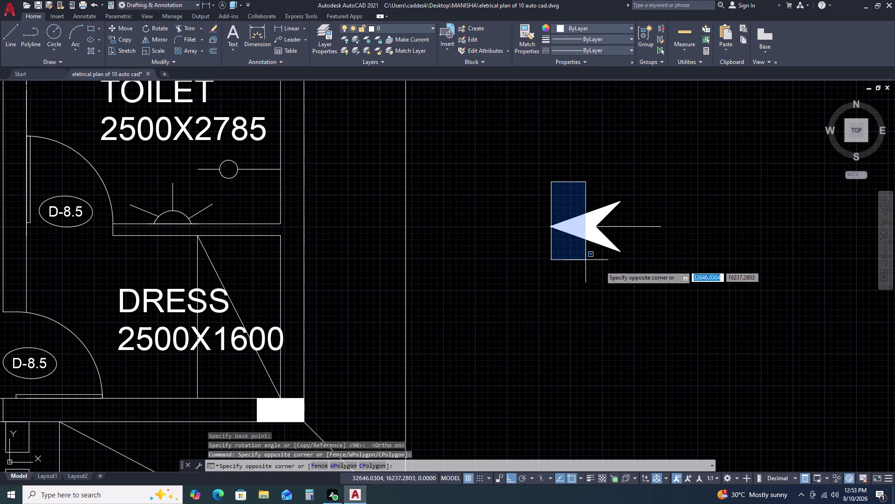
click(697, 266)
drag(585, 245, 582, 235)
click(559, 181)
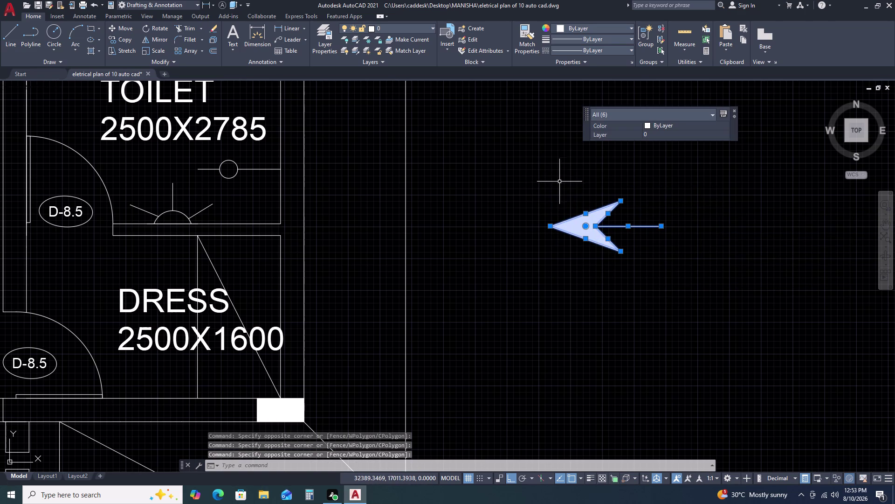
key(m)
key(space)
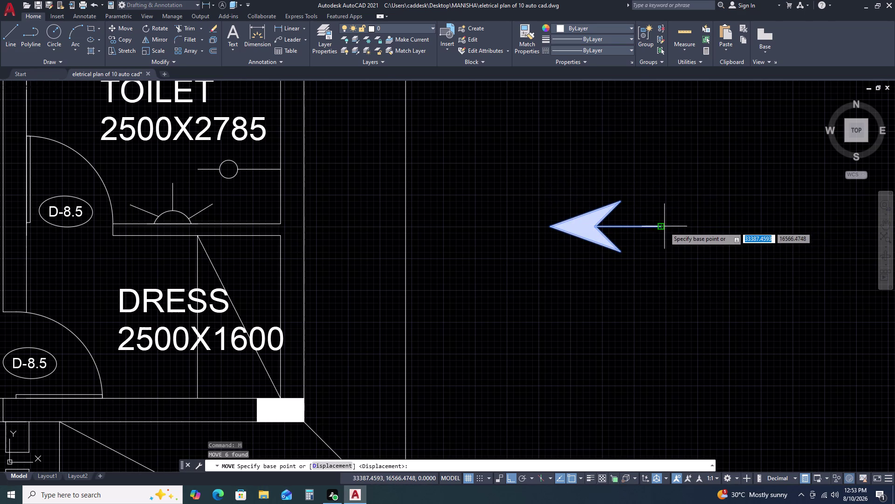
drag(664, 227, 650, 226)
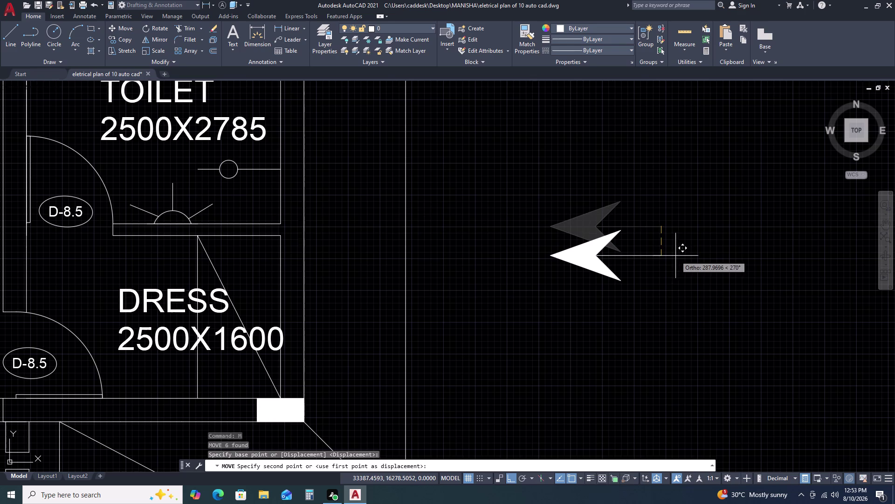
click(676, 256)
Scale the filled arrowhead smaller from its notch, then reselect the whole arrow.
drag(577, 275, 574, 262)
click(568, 248)
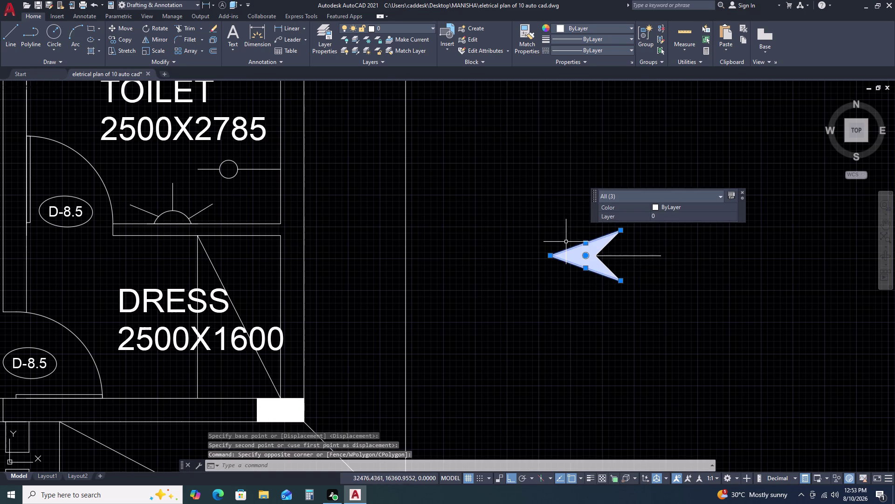
scroll(up, 3)
click(615, 268)
click(571, 272)
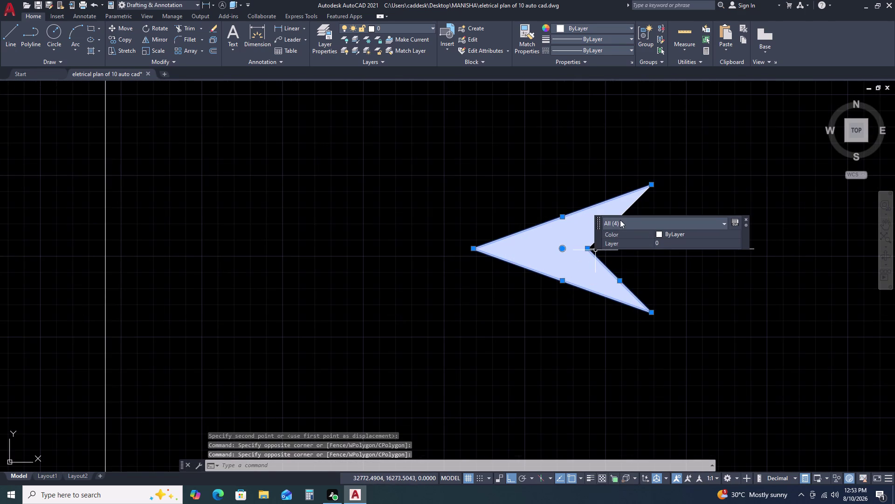
drag(662, 202, 649, 203)
click(605, 209)
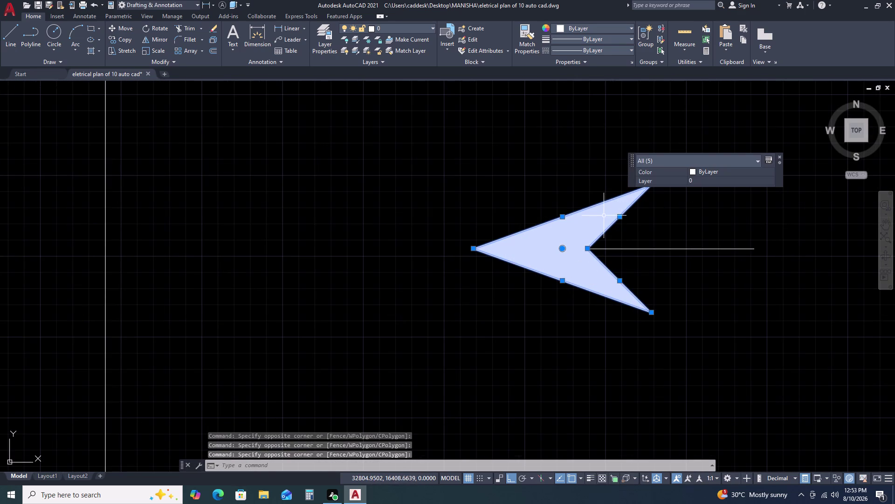
key(s)
text(C)
key(space)
click(587, 248)
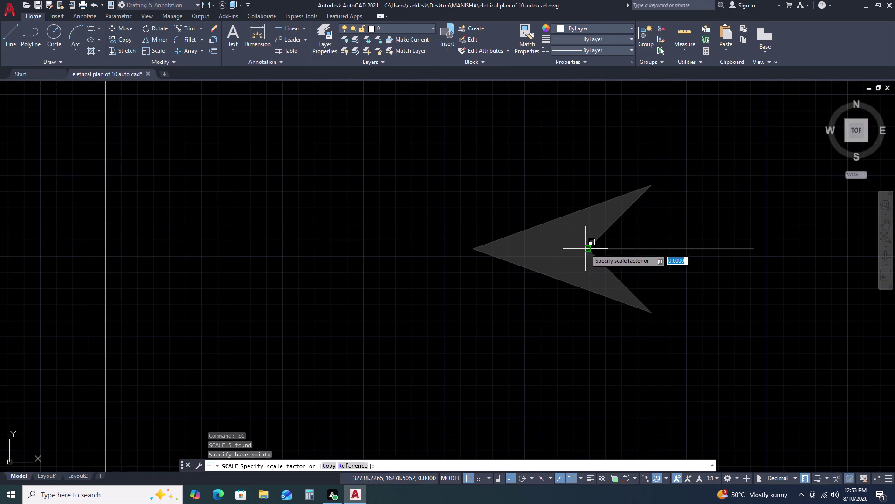
click(546, 256)
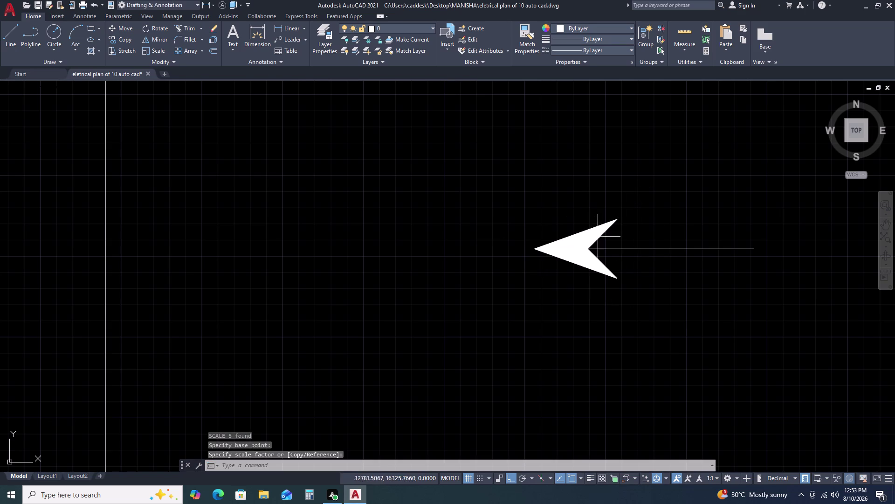
click(756, 204)
click(479, 294)
Move the arrow with Ortho off to beside the toilet light fixture.
text(M)
key(space)
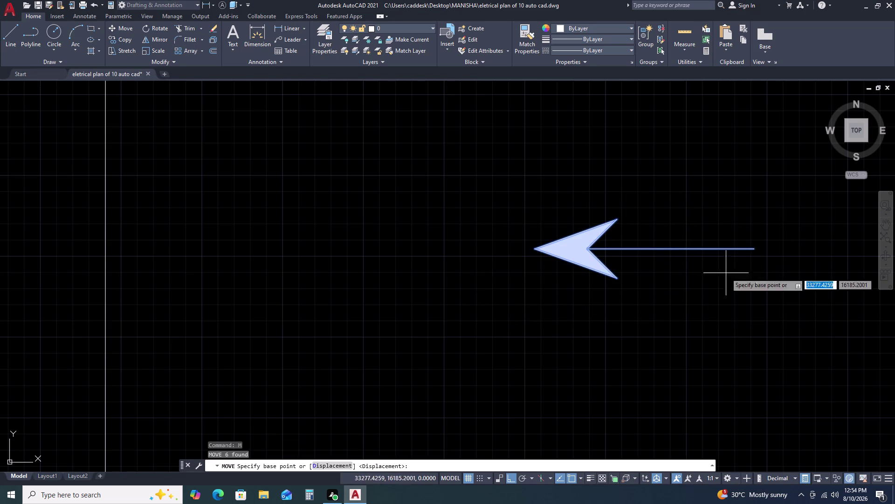
drag(755, 248, 751, 248)
scroll(down, 3)
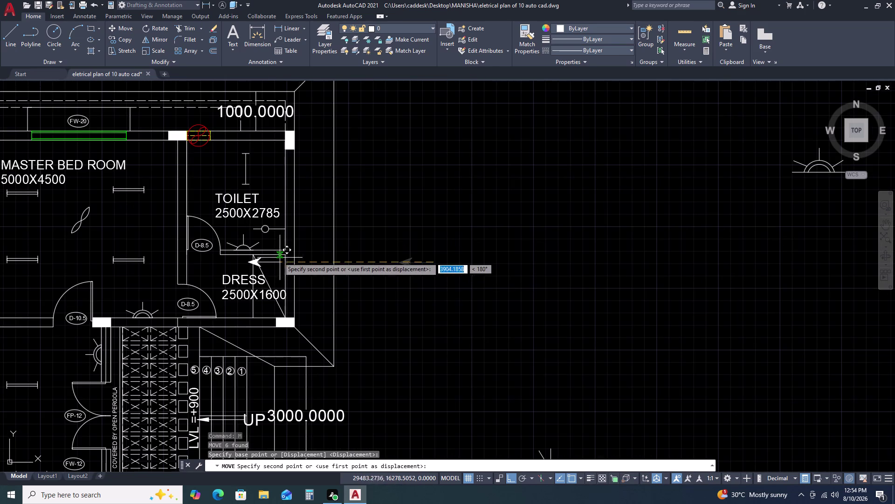
key(F8)
scroll(up, 3)
scroll(up, 3)
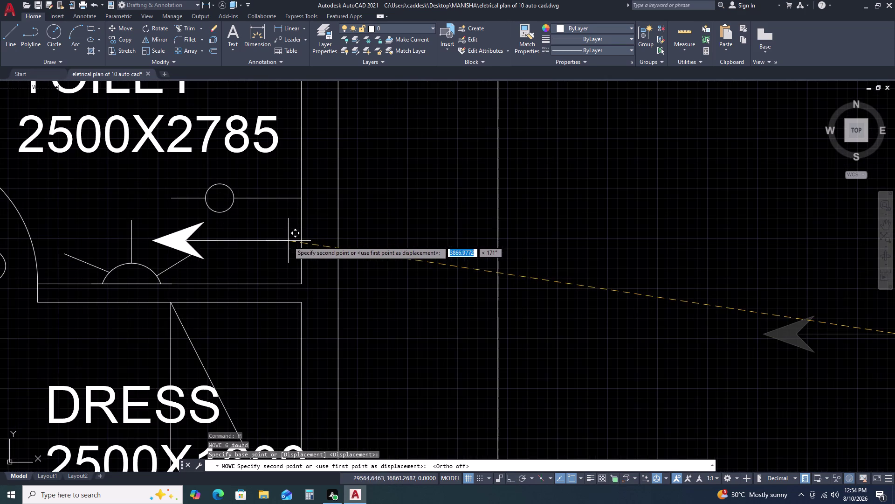
click(302, 241)
scroll(down, 3)
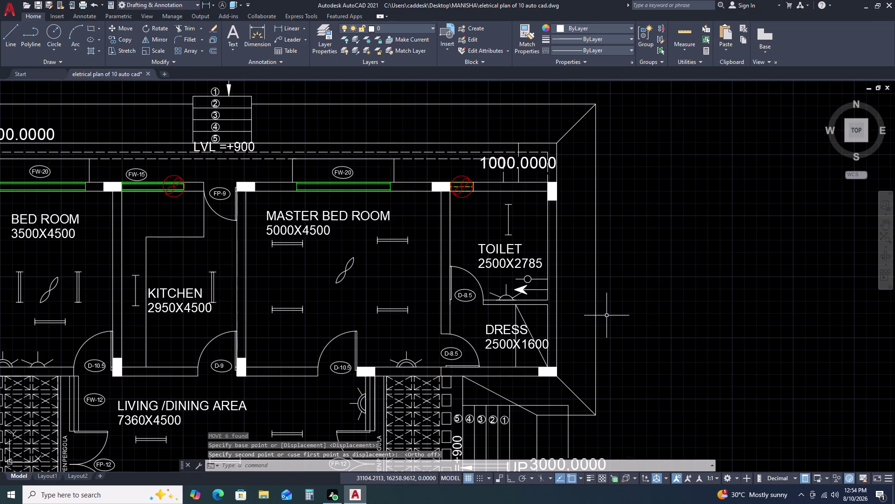
scroll(up, 3)
Move the arrow straight down from the toilet into the DRESS room.
click(506, 271)
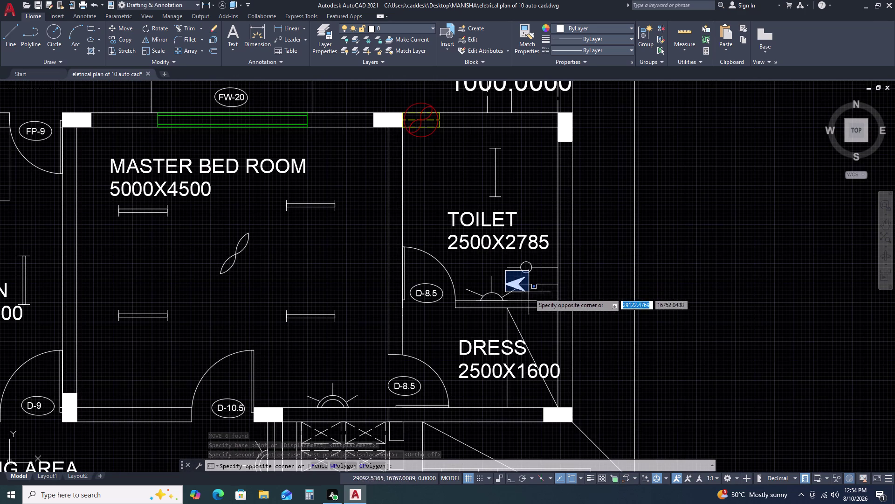
click(558, 295)
scroll(up, 3)
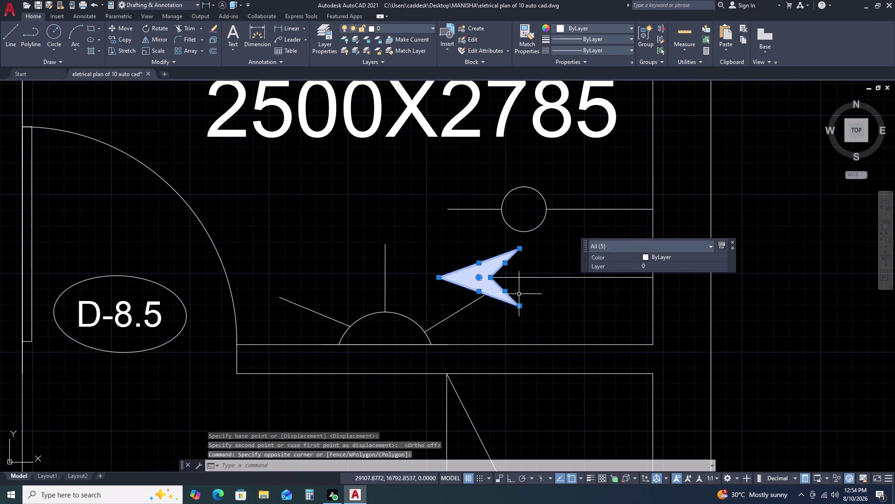
click(557, 265)
click(524, 297)
middle_drag(533, 330, 511, 224)
text(M)
key(space)
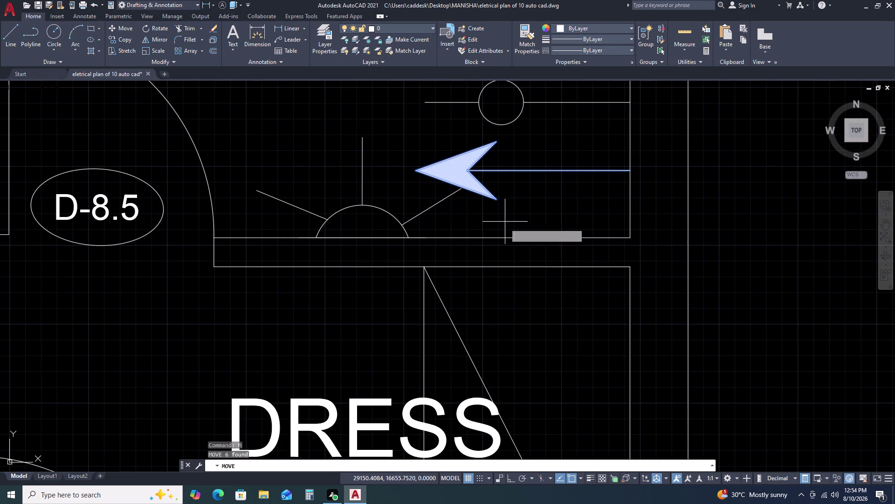
click(631, 171)
scroll(down, 3)
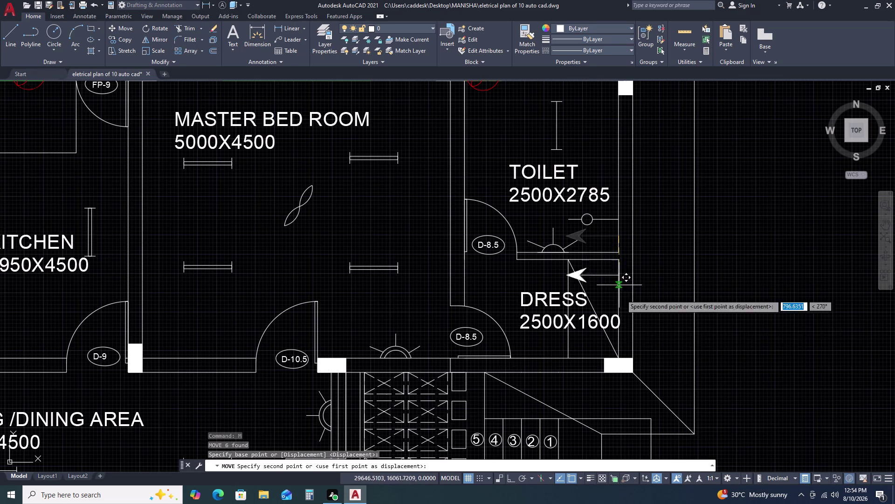
scroll(up, 3)
click(623, 347)
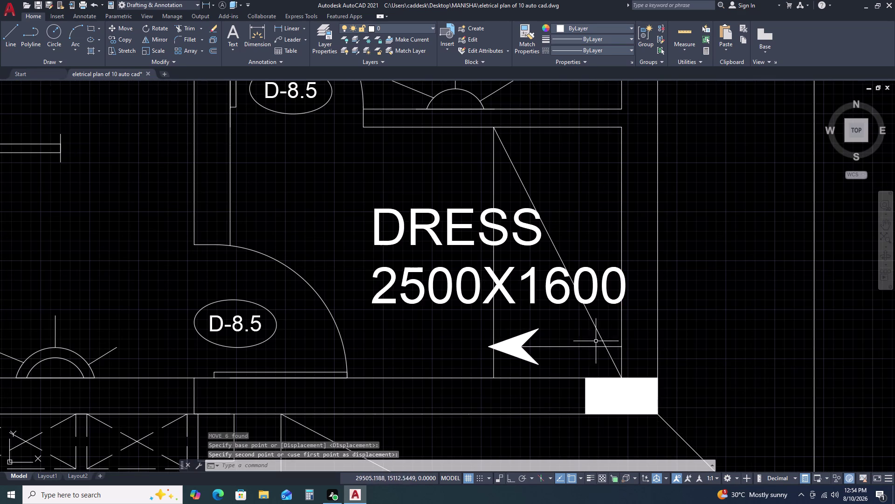
Pan to the arrow in DRESS and select its tail line.
middle_drag(543, 346, 549, 310)
click(577, 307)
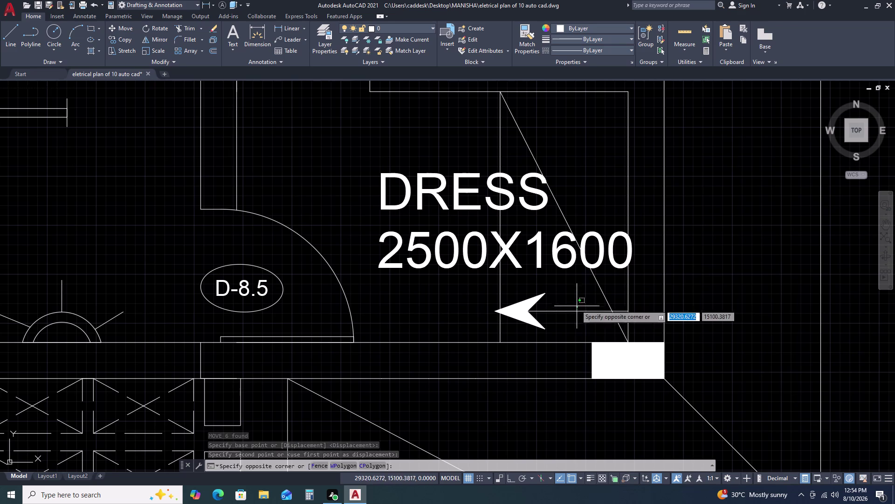
click(574, 321)
middle_drag(569, 324, 429, 238)
scroll(up, 3)
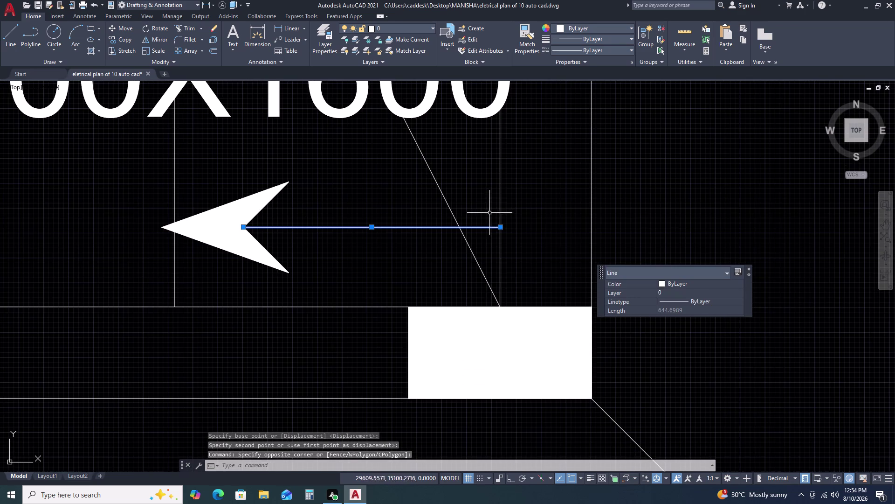
Drag the tail line's end grip to shorten it to the wall.
click(500, 228)
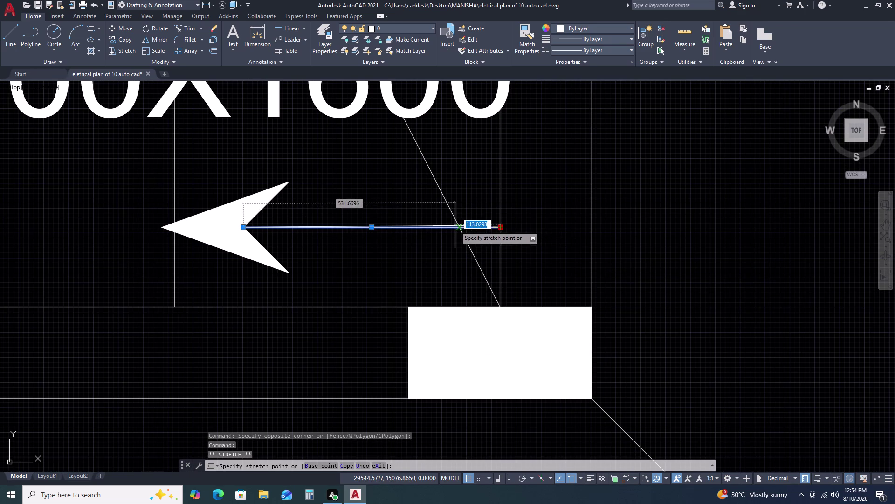
click(455, 225)
key(Escape)
scroll(down, 3)
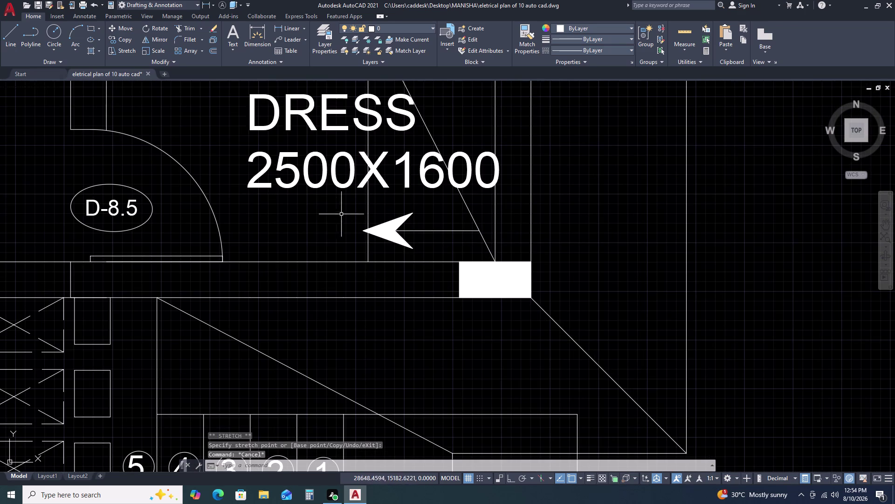
Select the arrow, nudge it slightly right with MOVE, then reselect the whole arrow.
drag(343, 214, 347, 218)
click(479, 251)
drag(431, 248, 421, 241)
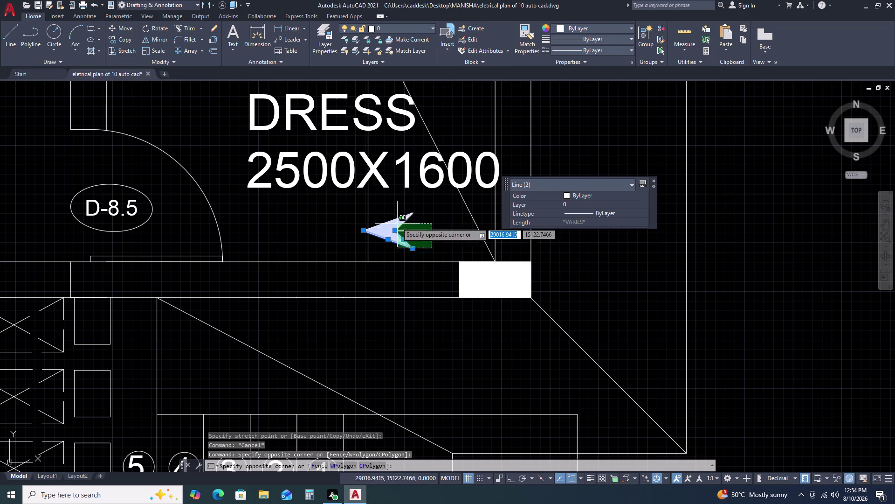
click(397, 198)
text(M)
key(space)
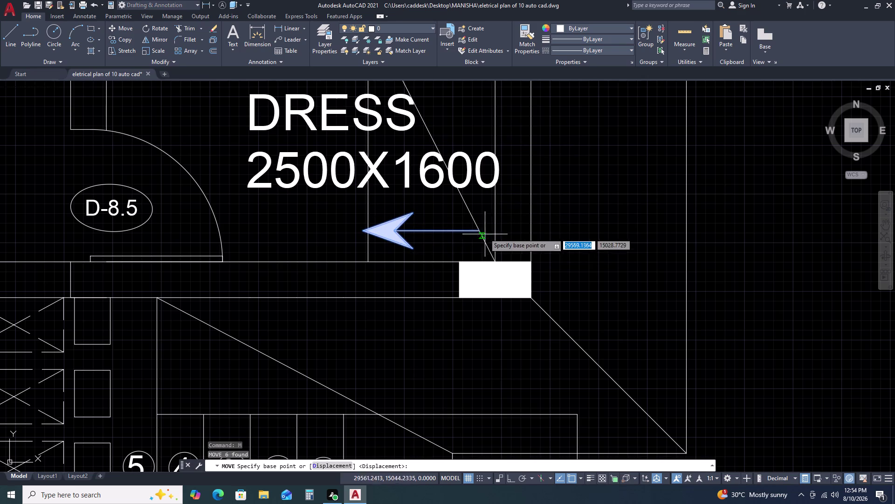
drag(481, 230, 487, 231)
click(493, 233)
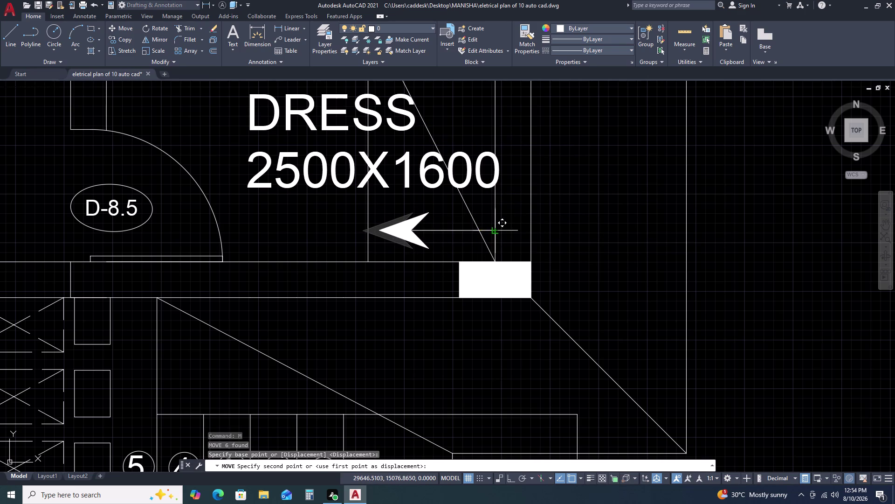
key(Escape)
click(354, 210)
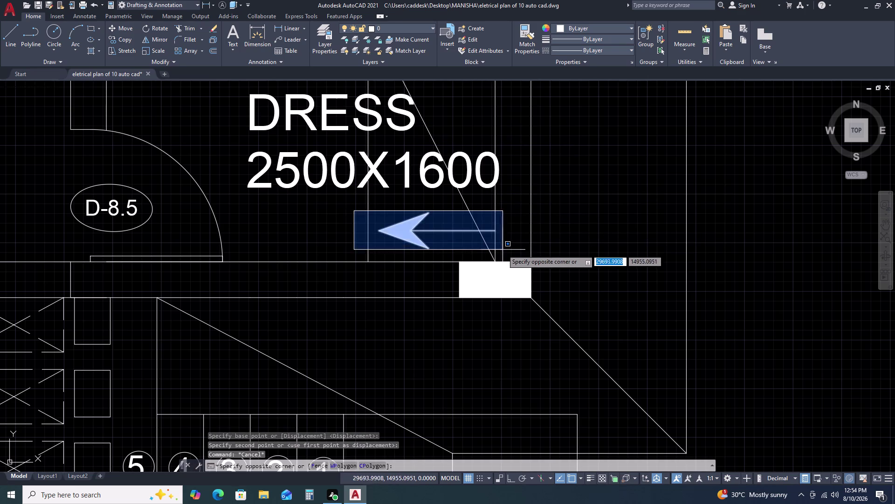
click(504, 249)
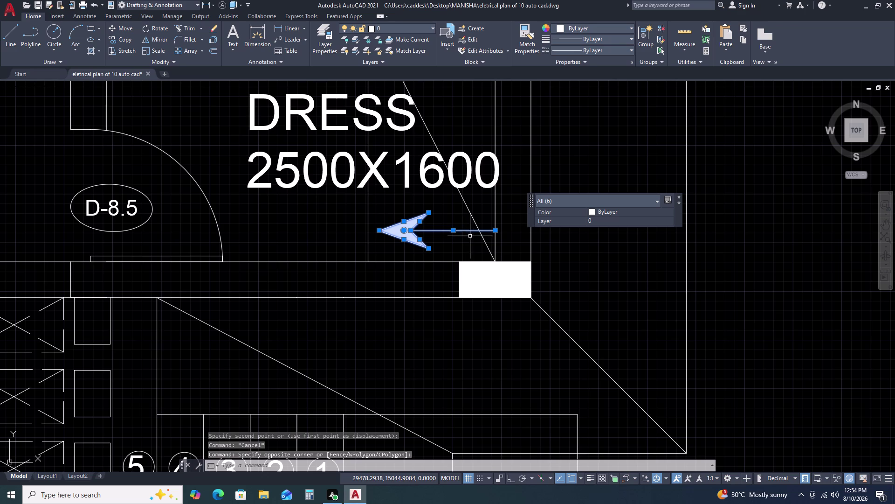
Copy the arrow further right, just beside the 2500X1600 dress room.
key(c)
text(O)
key(space)
click(496, 242)
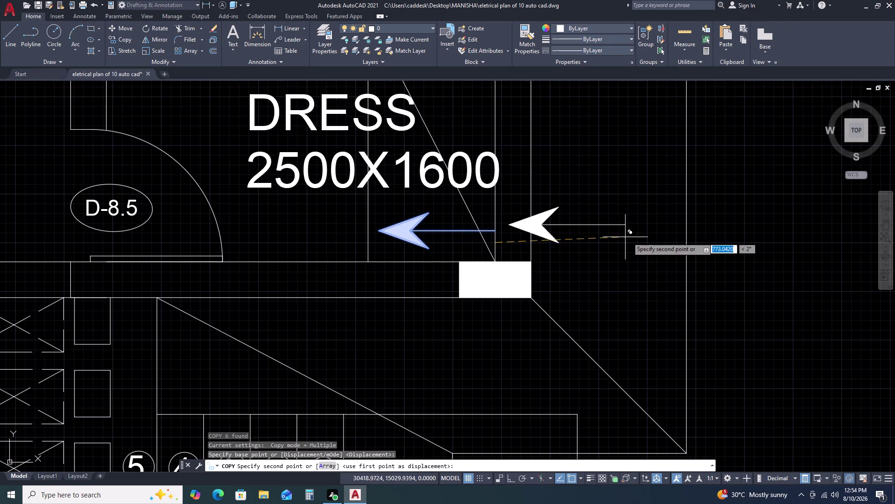
click(681, 235)
key(Escape)
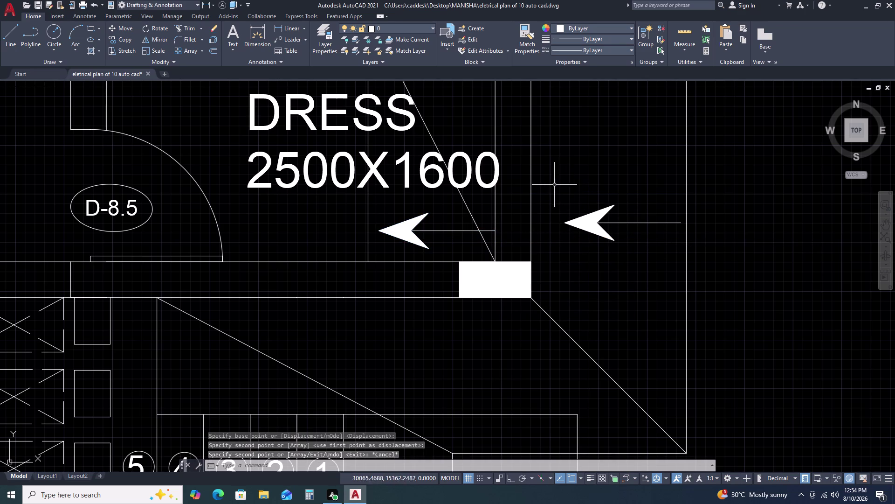
Rotate the copied arrow 90 degrees with Ortho on so it points upward.
click(548, 183)
click(687, 264)
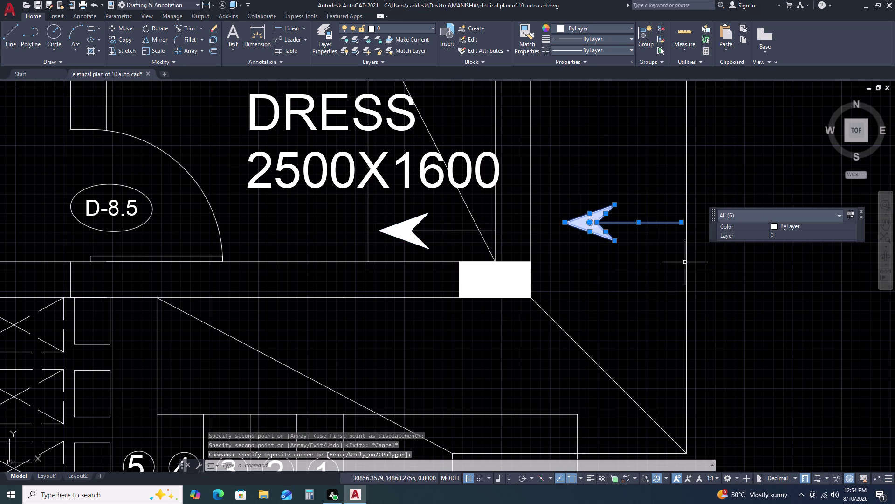
text(RO)
key(space)
click(678, 224)
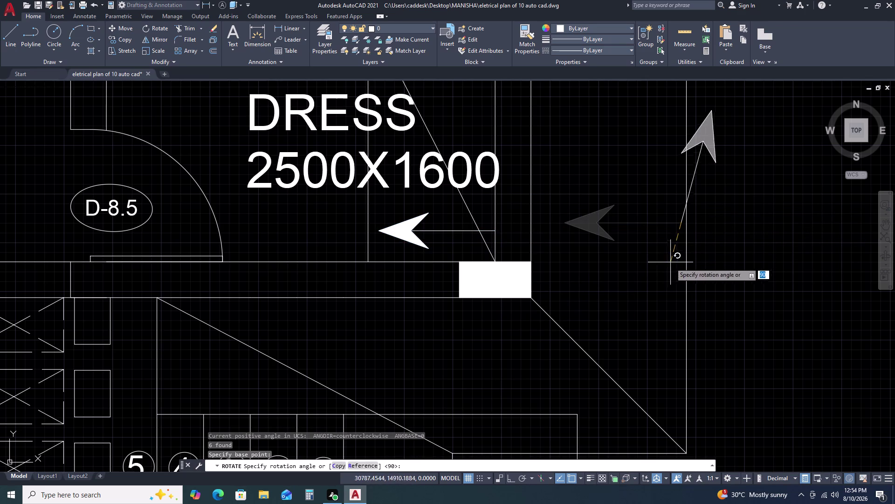
key(F8)
click(674, 275)
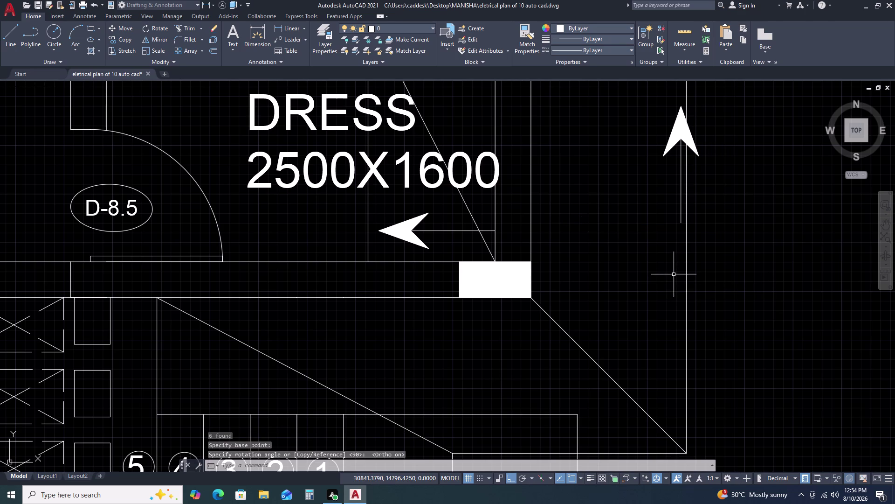
Select the upward arrow and start MOVE, picking its base point.
click(650, 98)
click(714, 248)
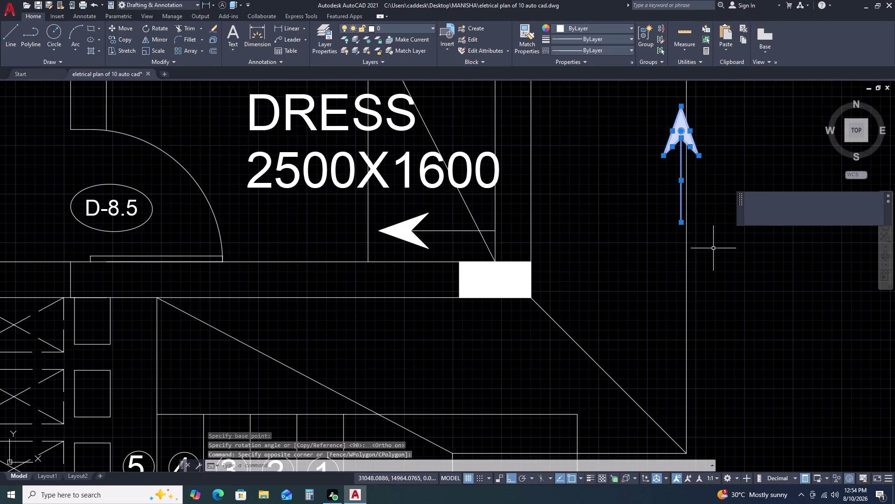
text(M)
key(space)
click(684, 224)
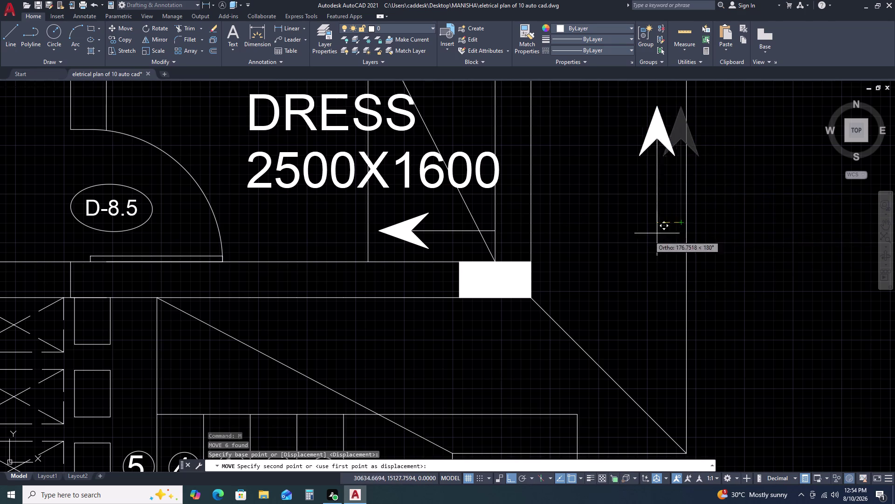
With Ortho off, drop the upward arrow below the DRESS 1800X2785 label near door D-8.5.
scroll(down, 3)
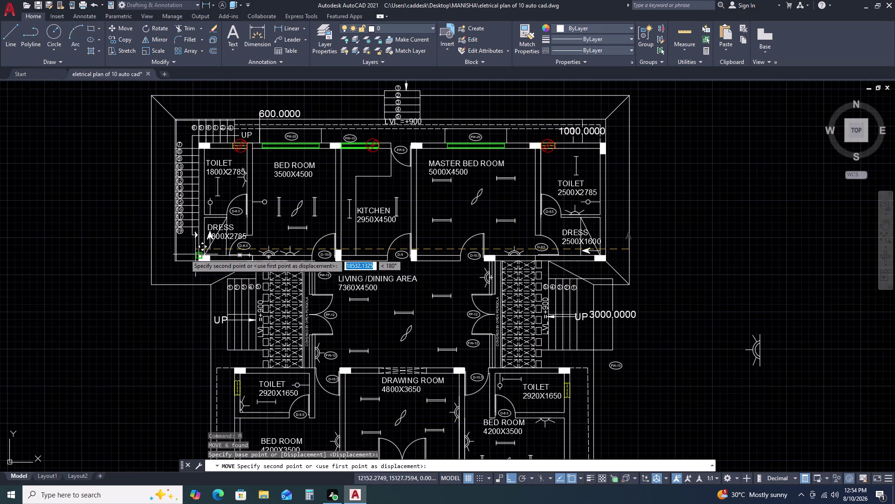
scroll(up, 3)
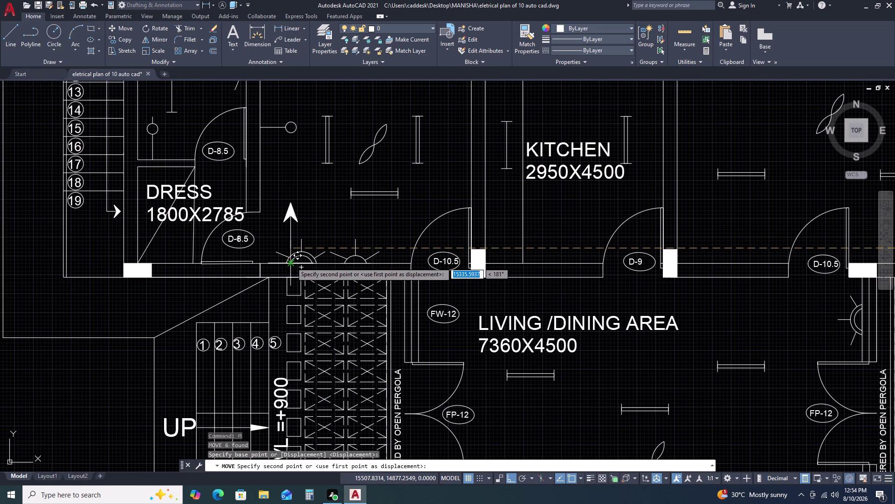
scroll(up, 3)
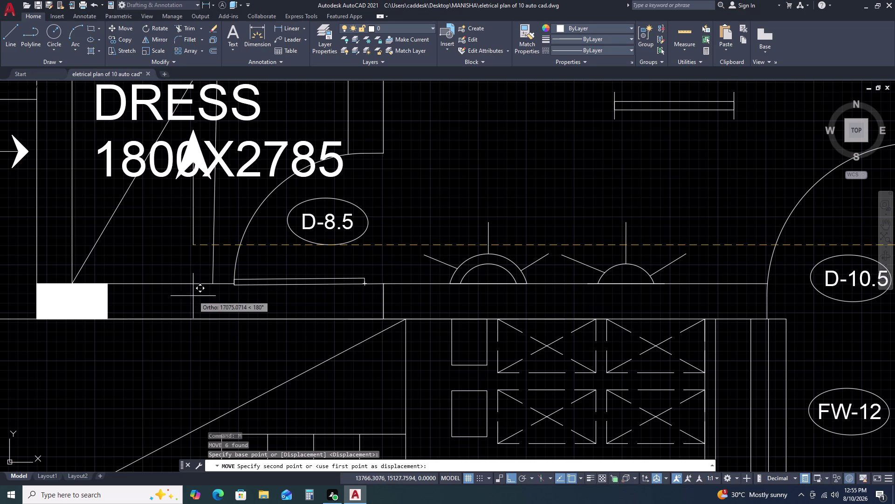
key(F8)
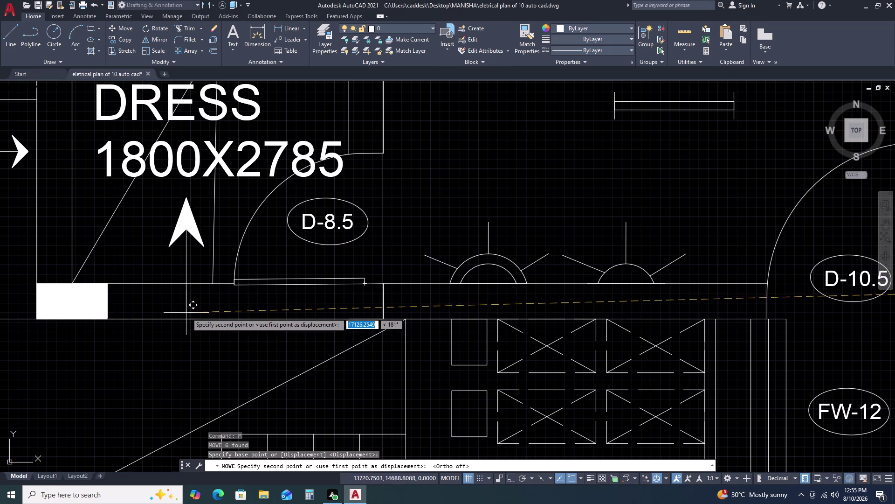
click(186, 283)
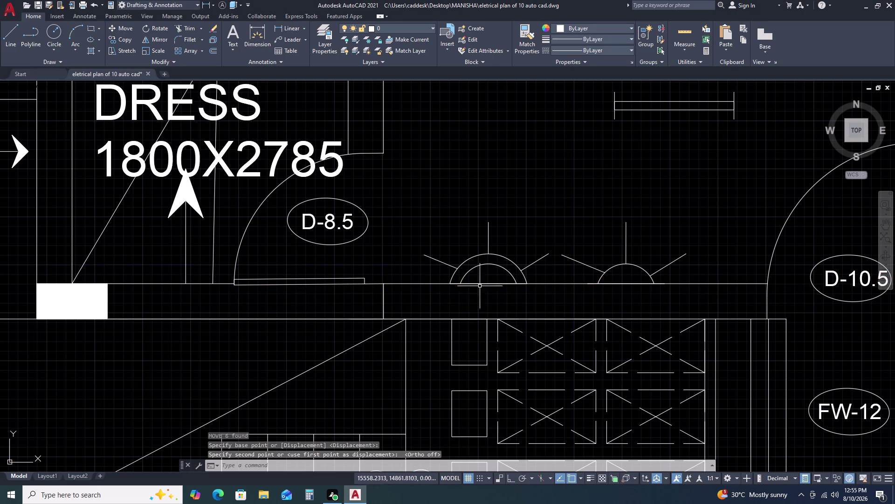
scroll(down, 3)
scroll(down, 3)
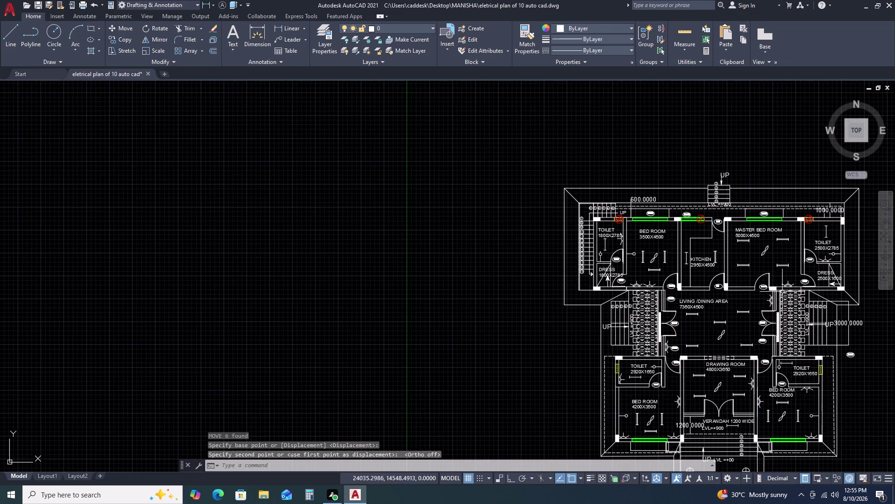
Window-select the twelve loose objects right of the floor plan and erase them.
middle_drag(771, 290, 519, 219)
scroll(up, 3)
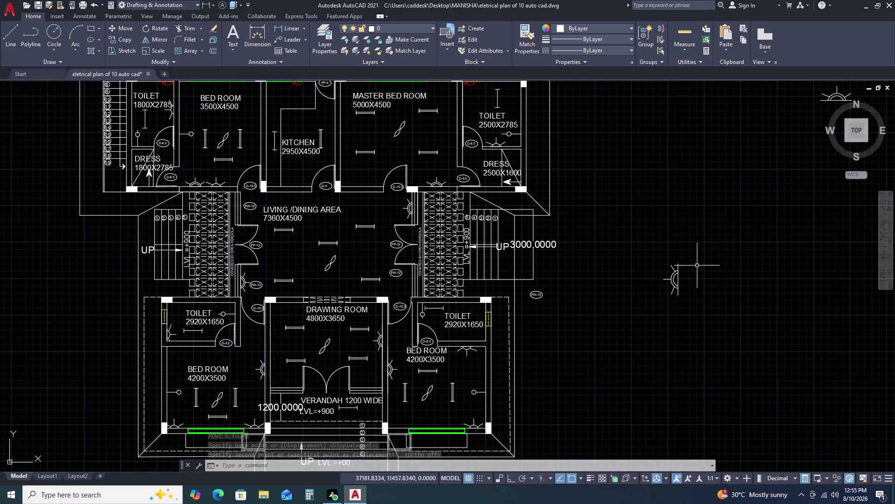
scroll(down, 3)
scroll(down, 3)
middle_drag(662, 264, 635, 249)
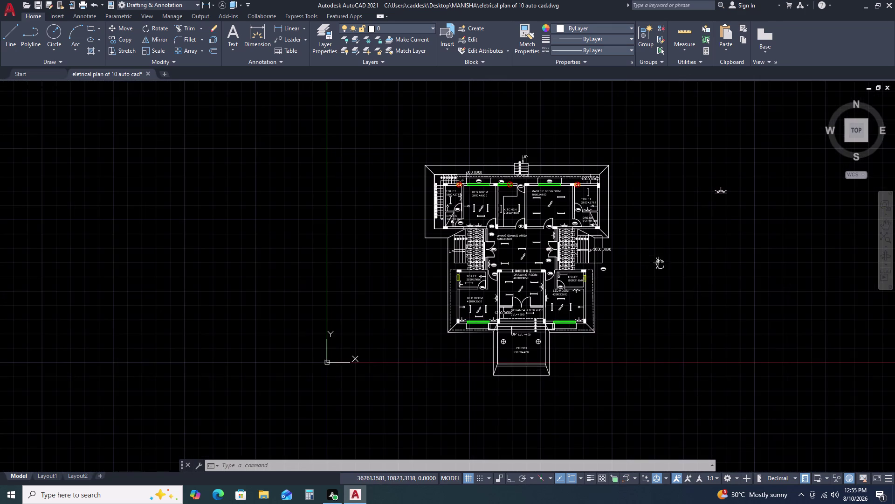
middle_drag(635, 250, 568, 213)
scroll(down, 3)
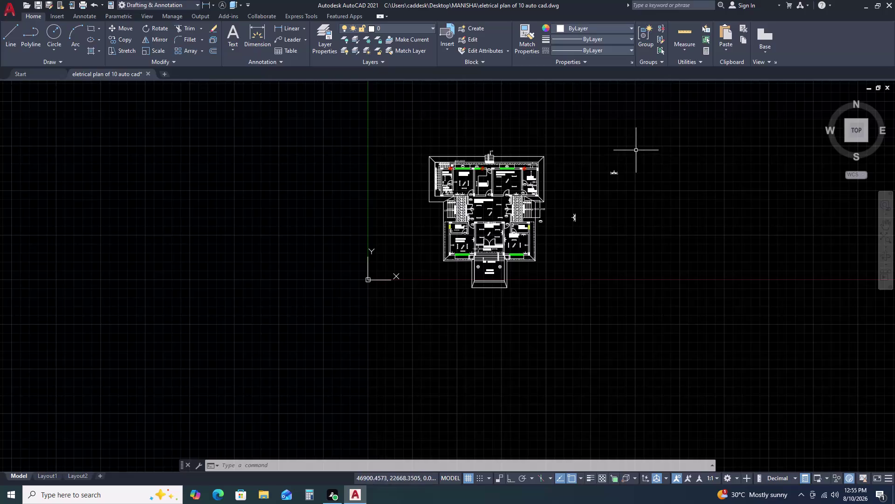
drag(636, 150, 635, 154)
click(568, 242)
key(Delete)
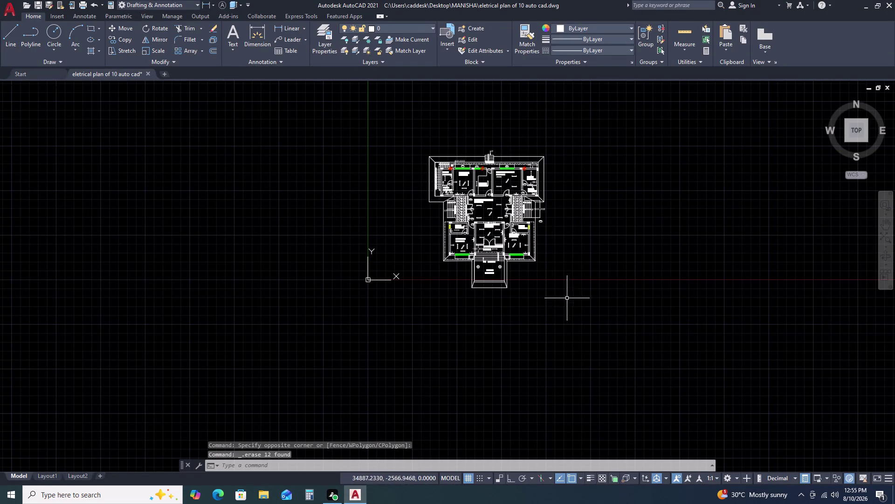
scroll(up, 3)
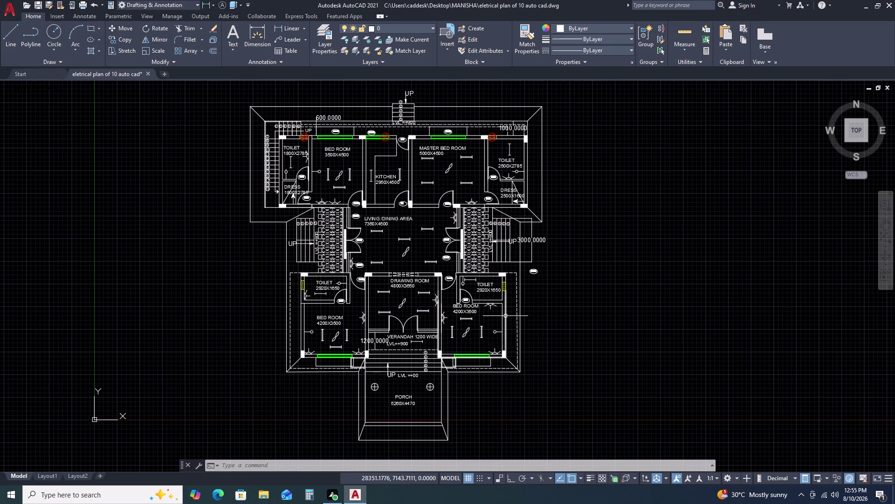
Modify the Standard dimension style to use an arrow size of 200.
key(d)
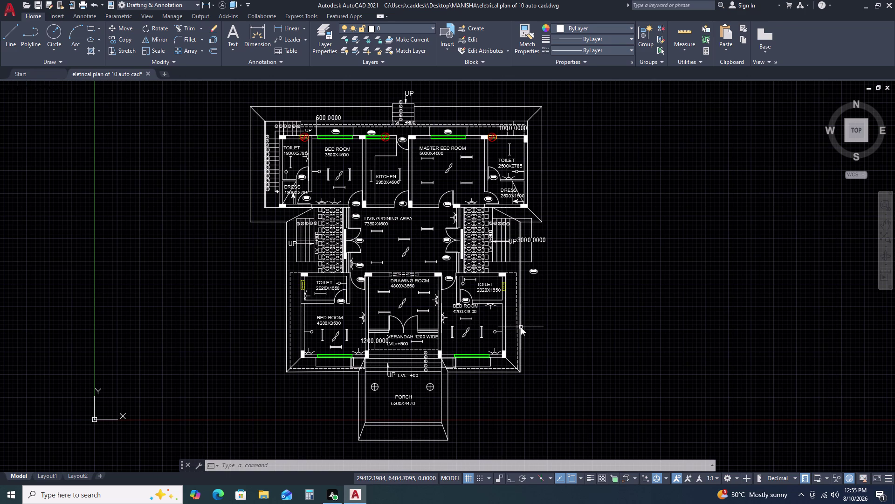
key(space)
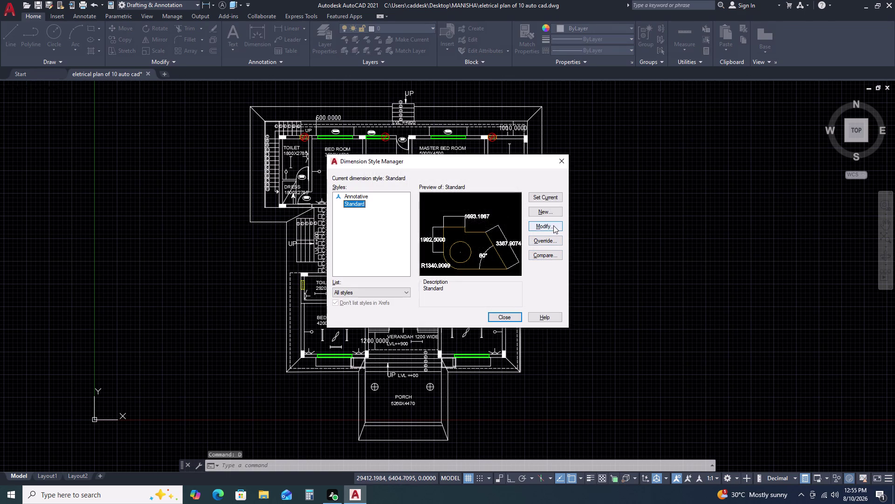
click(553, 225)
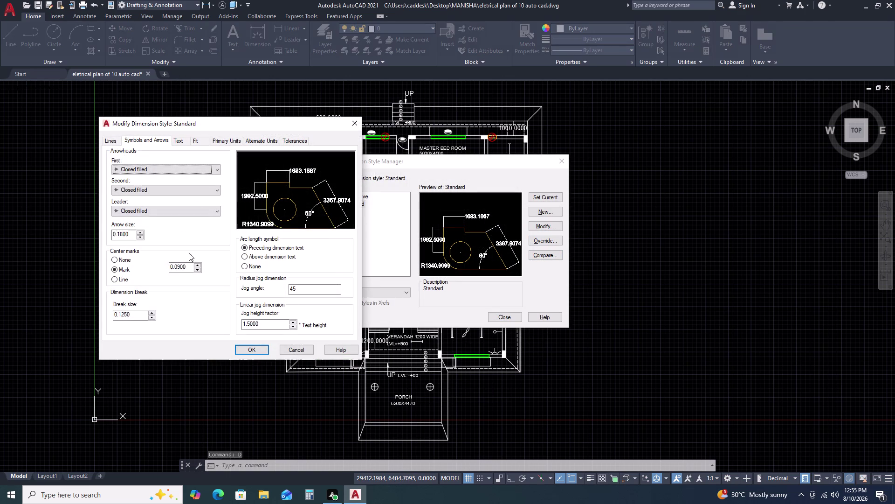
click(132, 237)
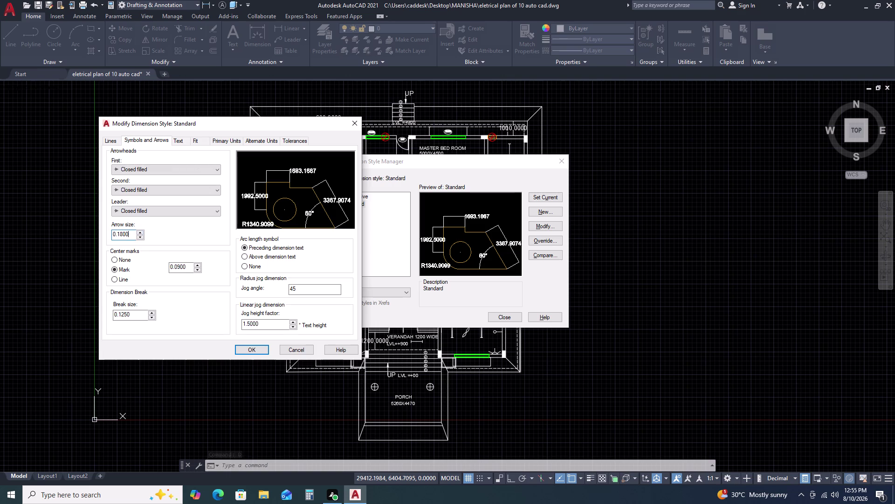
click(131, 237)
double_click(130, 236)
double_click(131, 237)
key(2)
text(00)
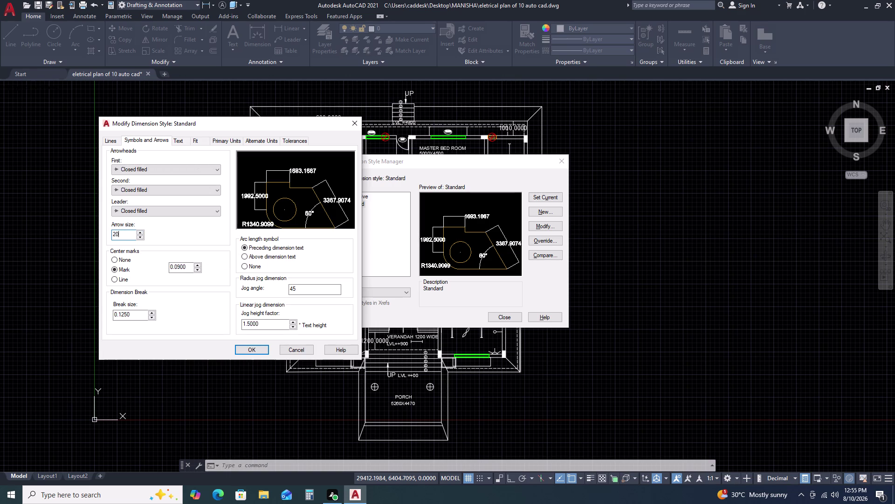
key(Return)
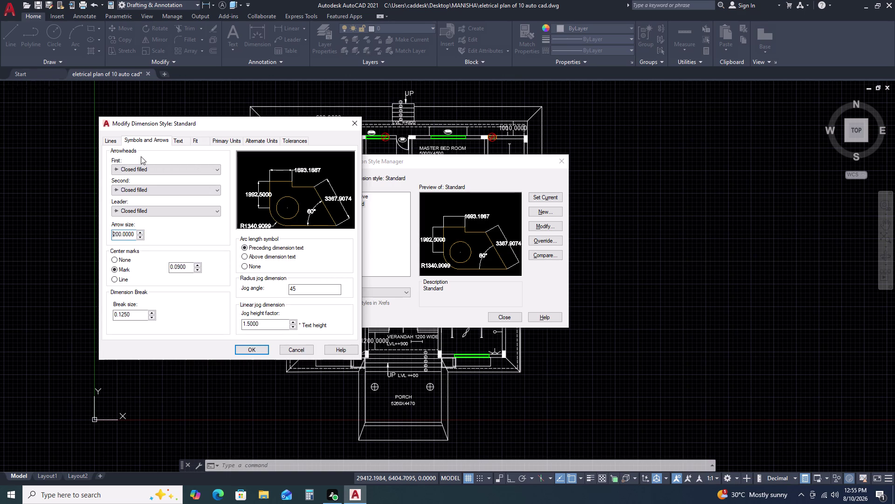
Check the 300 text height, set linear precision to 0, and accept the style changes.
click(175, 139)
right_click(174, 139)
click(175, 139)
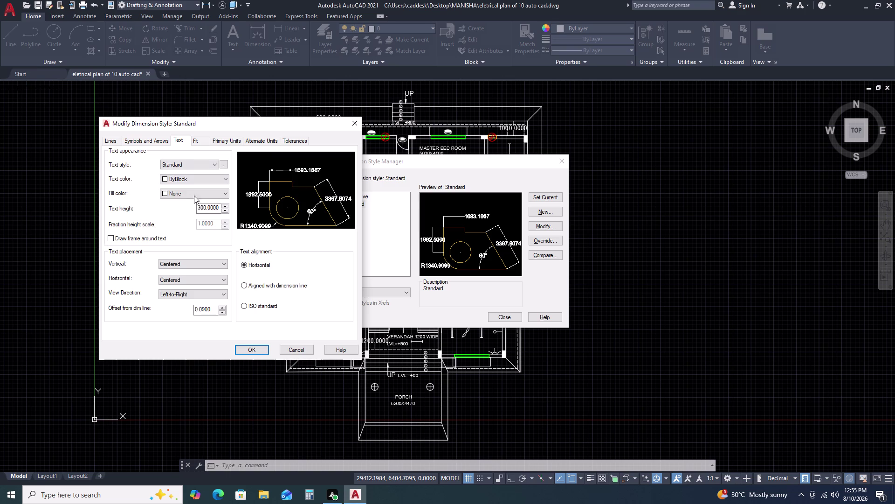
click(218, 207)
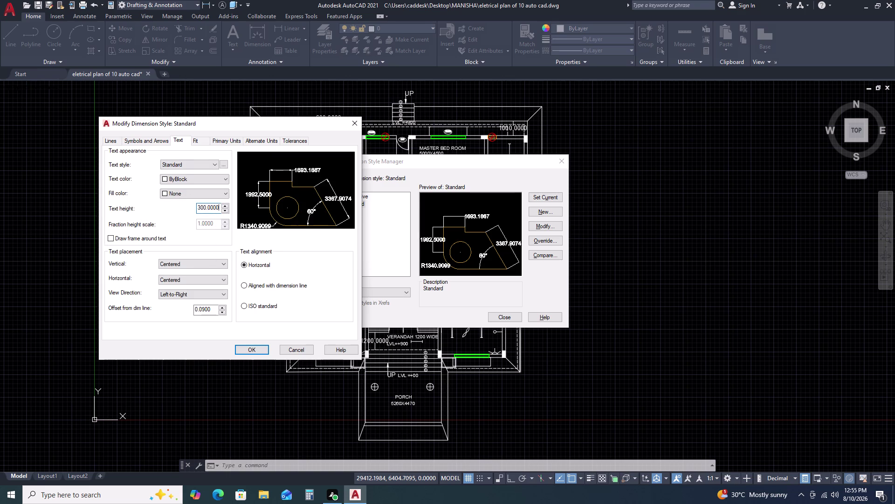
click(218, 206)
click(219, 207)
click(229, 142)
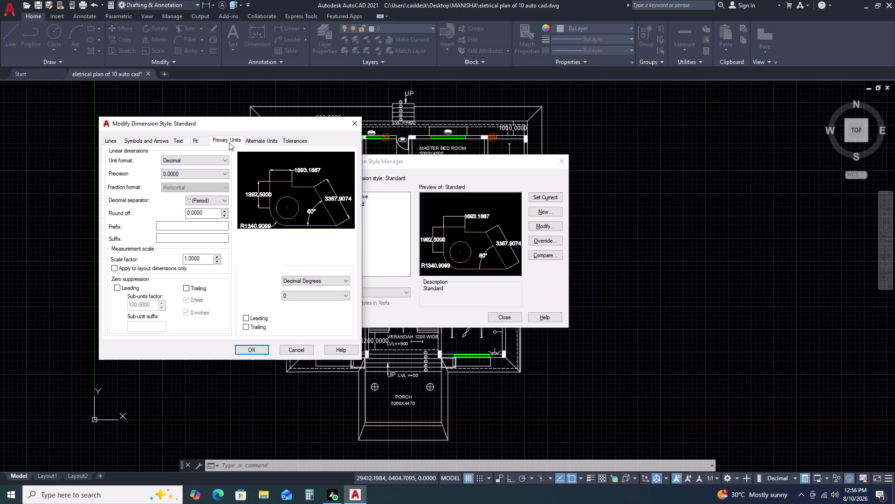
click(186, 160)
click(195, 158)
click(197, 173)
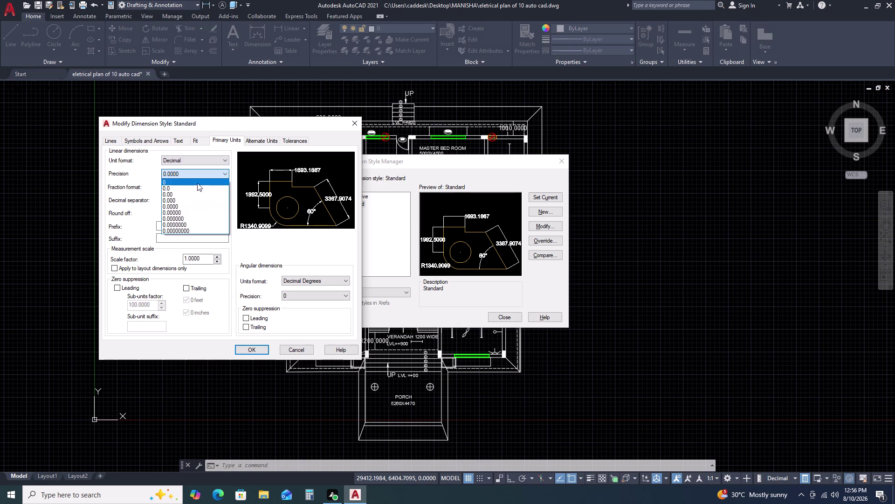
click(194, 183)
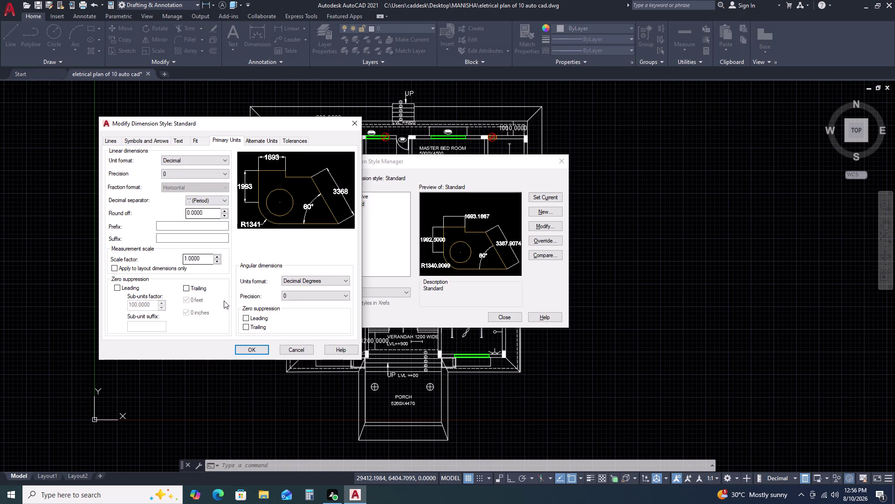
click(260, 353)
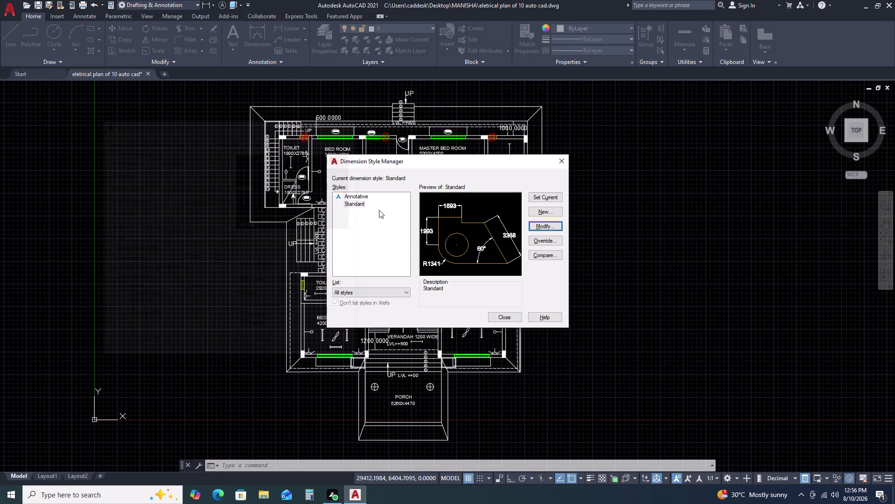
click(551, 198)
click(564, 157)
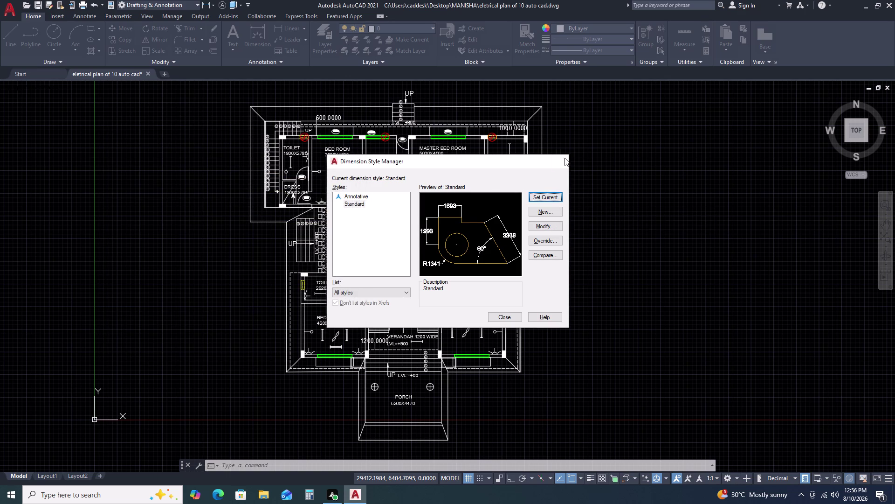
scroll(up, 3)
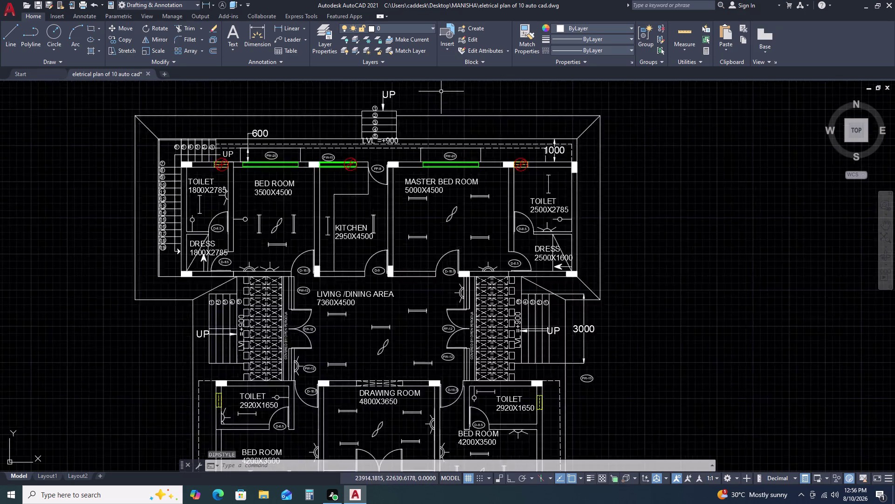
scroll(up, 3)
scroll(down, 3)
scroll(down, 3)
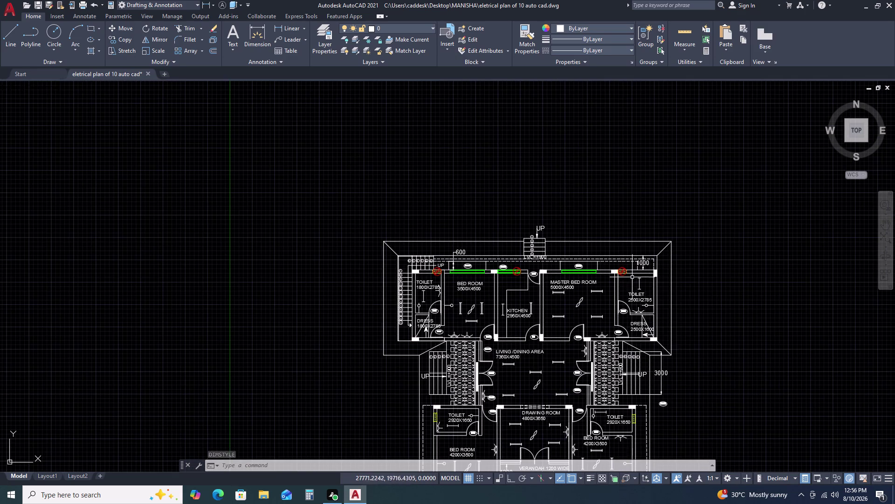
scroll(down, 3)
scroll(up, 3)
scroll(up, 3)
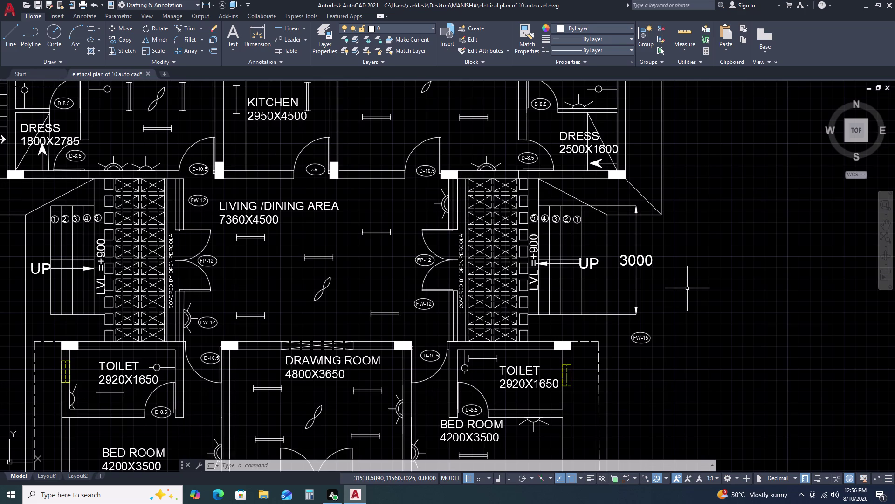
scroll(up, 3)
drag(678, 296, 674, 300)
click(616, 352)
key(Delete)
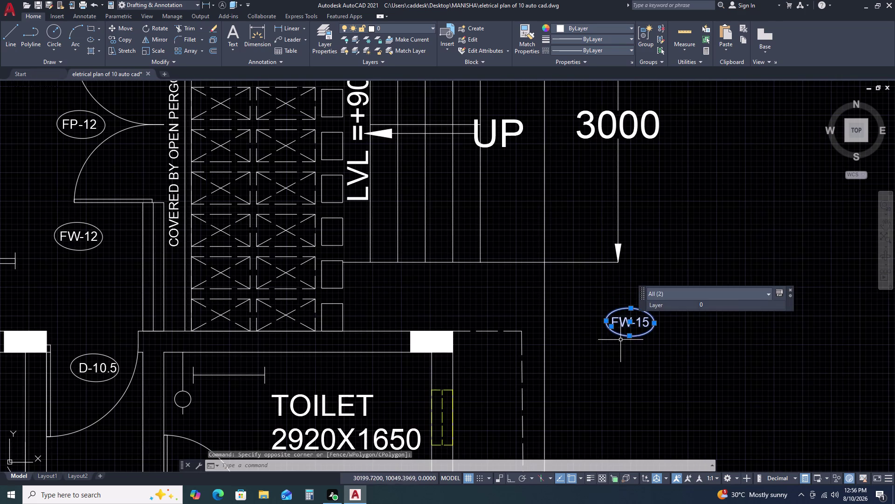
scroll(down, 3)
scroll(down, 3)
middle_drag(659, 385, 645, 274)
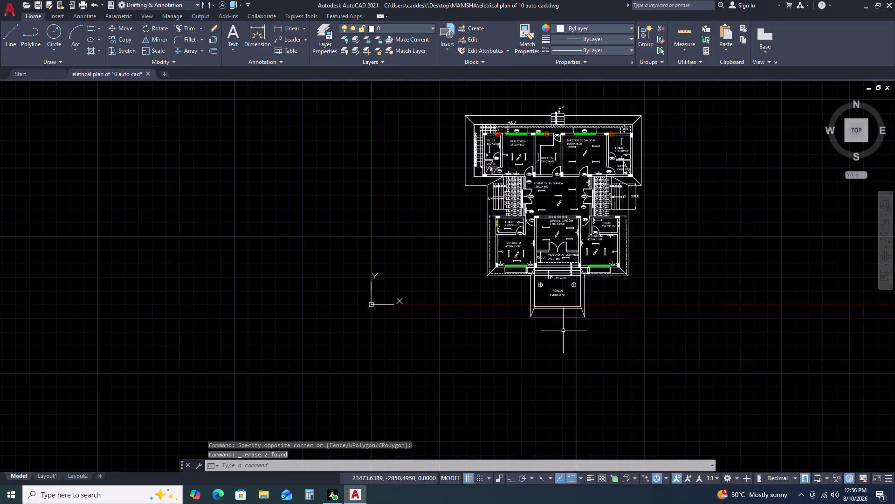
scroll(up, 3)
scroll(down, 3)
scroll(up, 3)
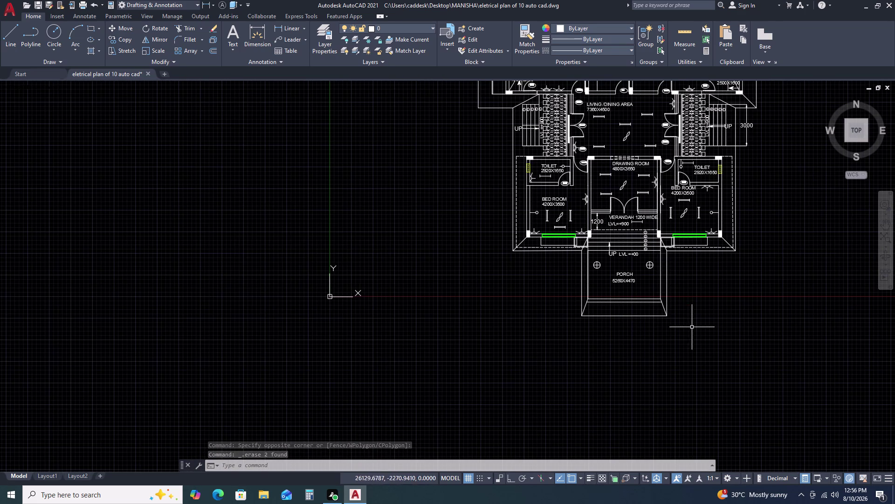
scroll(up, 3)
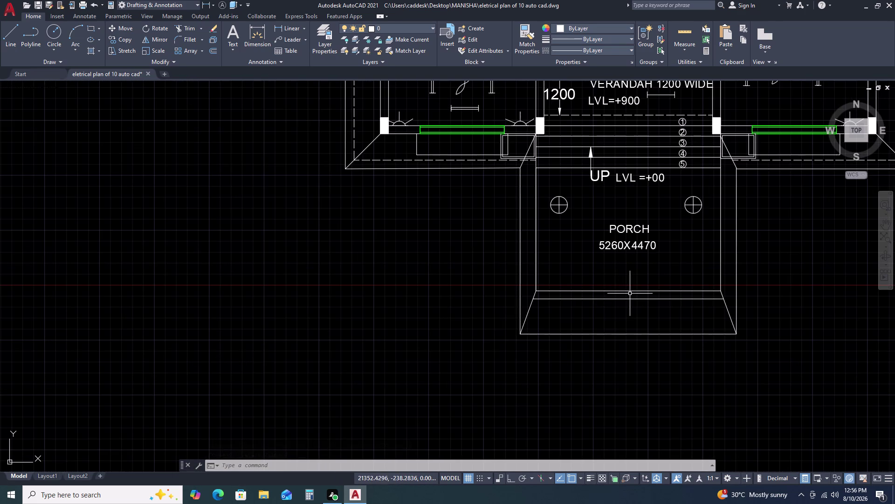
Match the porch's left inner line to the dashed verandah line, then delete and restore it.
text(MA)
key(space)
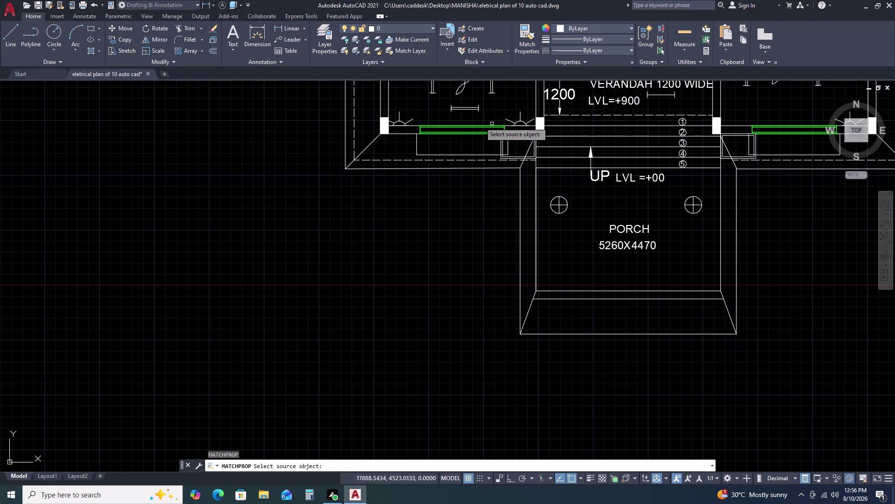
click(439, 159)
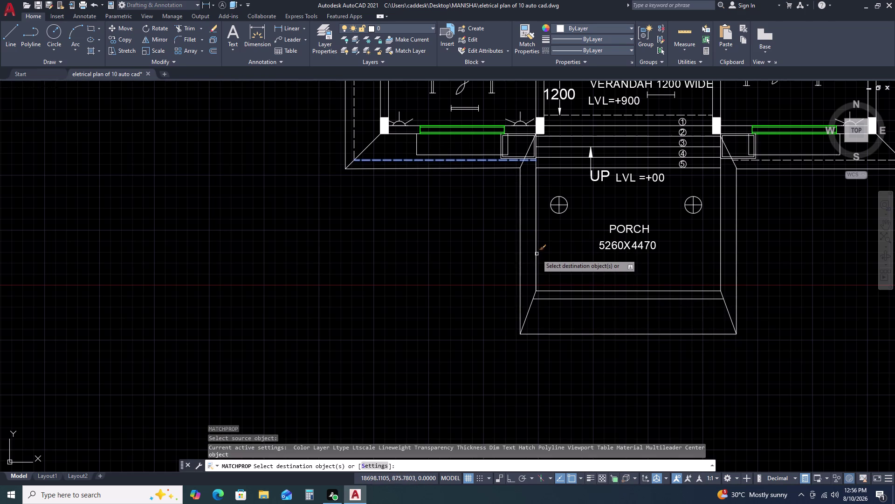
click(537, 253)
click(536, 263)
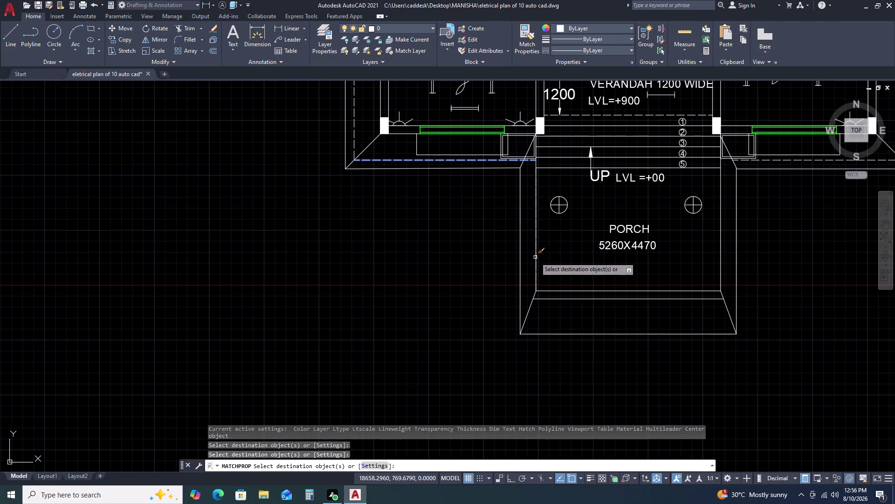
double_click(535, 257)
key(Escape)
click(535, 240)
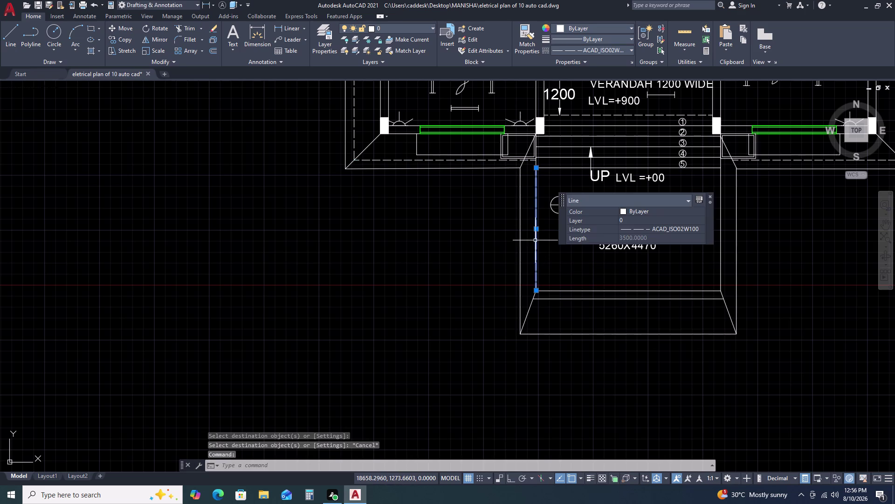
key(Delete)
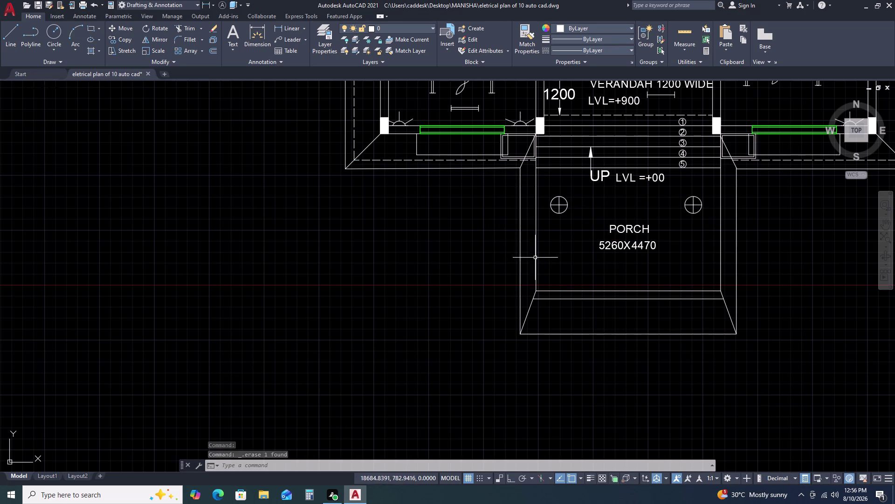
key(m)
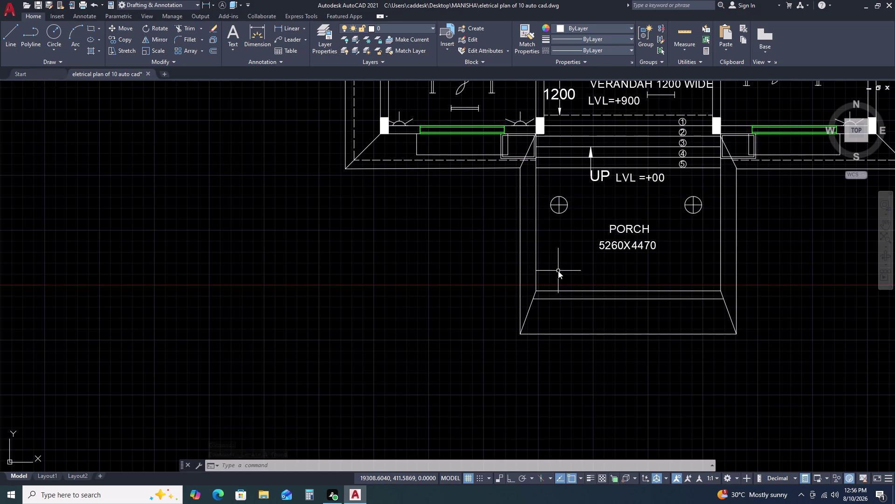
Apply the dashed verandah line style to the porch's inner side and bottom lines.
text(A)
key(space)
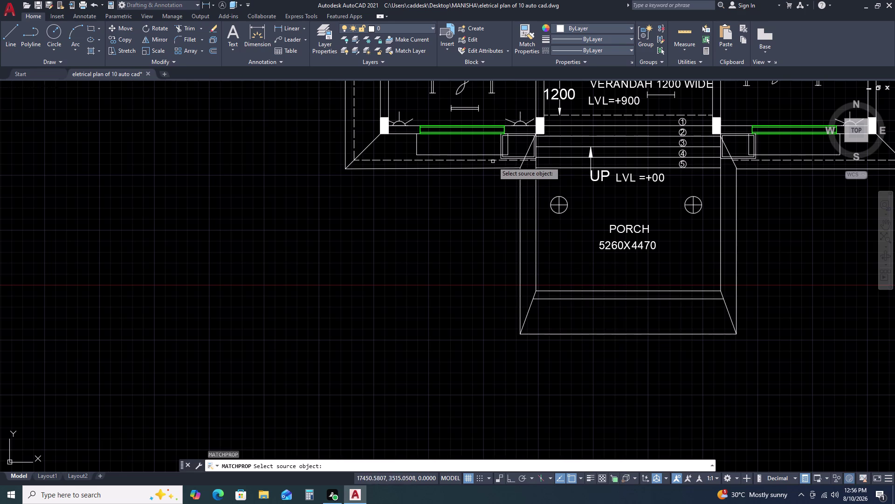
click(492, 160)
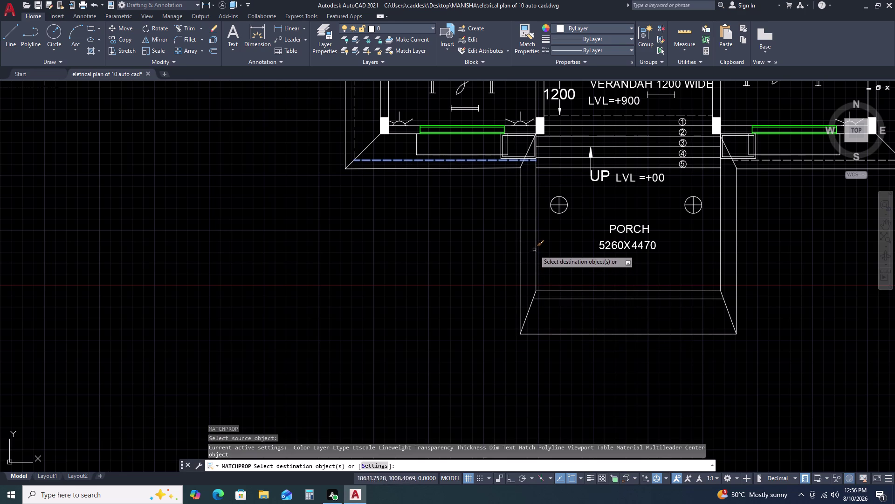
click(537, 243)
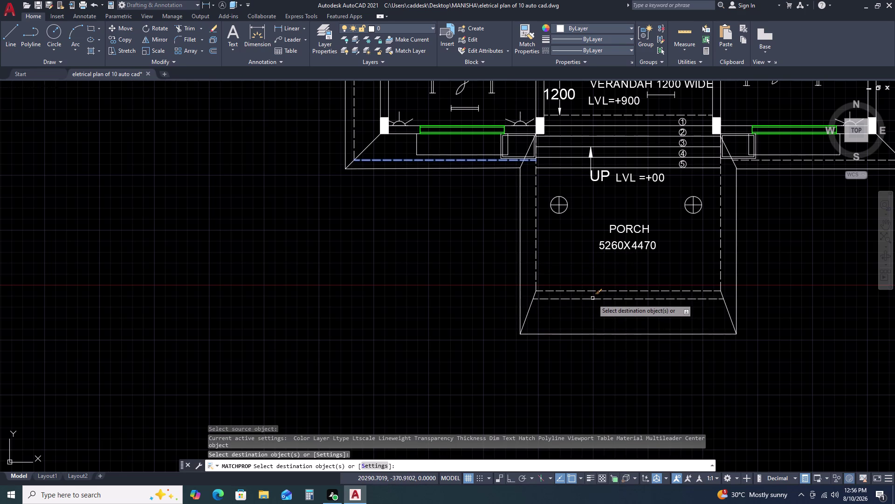
click(593, 299)
key(Escape)
scroll(down, 3)
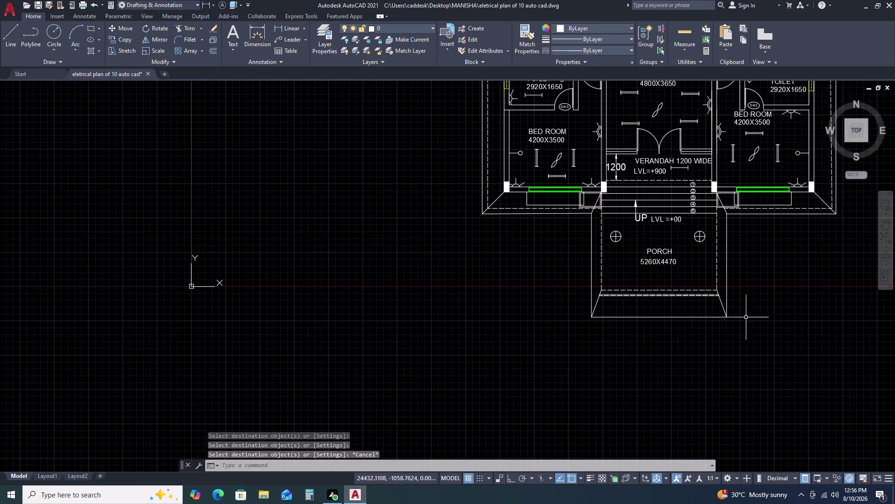
Draw a circle of radius 115 just below the porch.
scroll(up, 3)
middle_drag(748, 315, 682, 265)
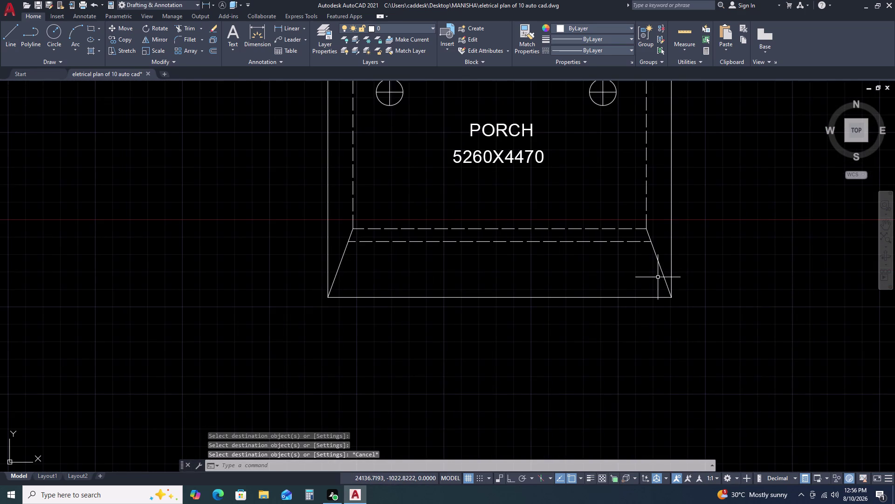
key(c)
key(space)
click(714, 334)
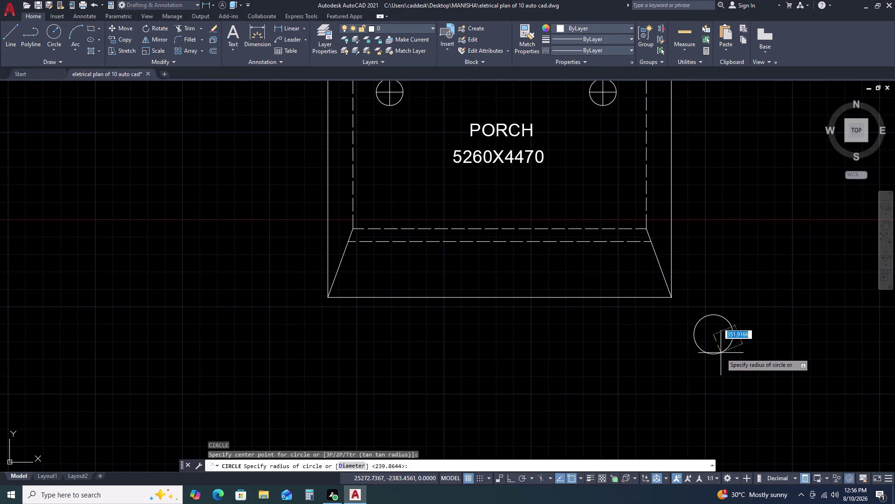
text(115)
key(space)
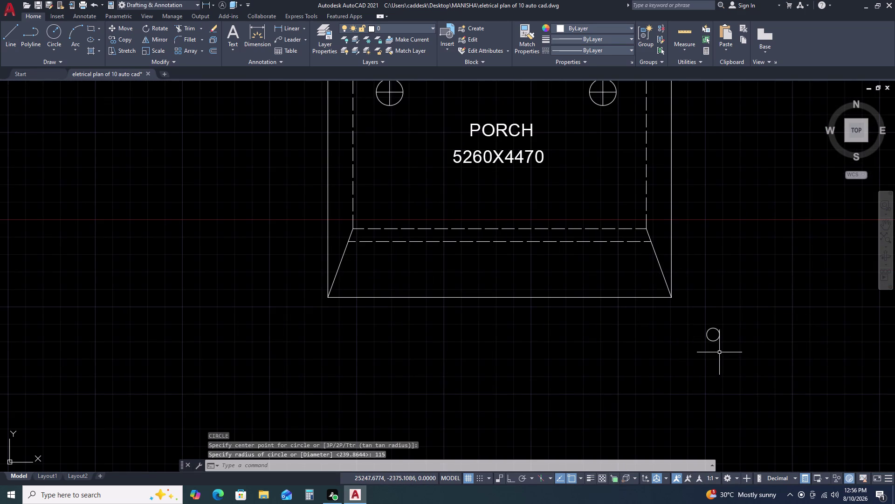
Fill the radius-115 circle with a solid hatch and select it with its fill.
click(720, 352)
double_click(713, 326)
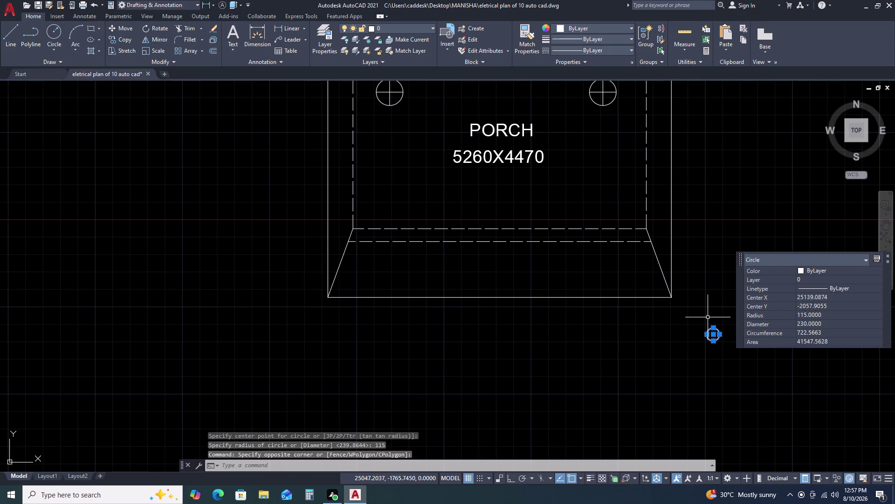
text(M)
key(space)
key(Escape)
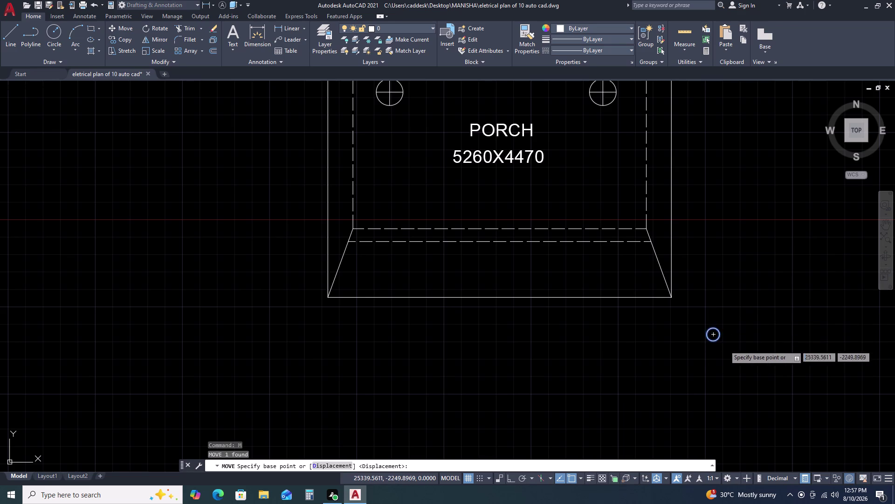
key(h)
key(space)
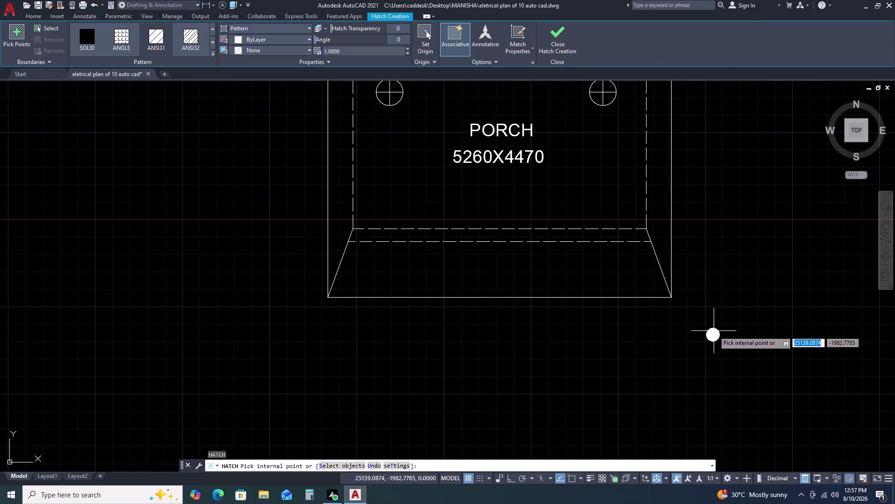
click(715, 331)
key(Escape)
click(730, 323)
click(706, 344)
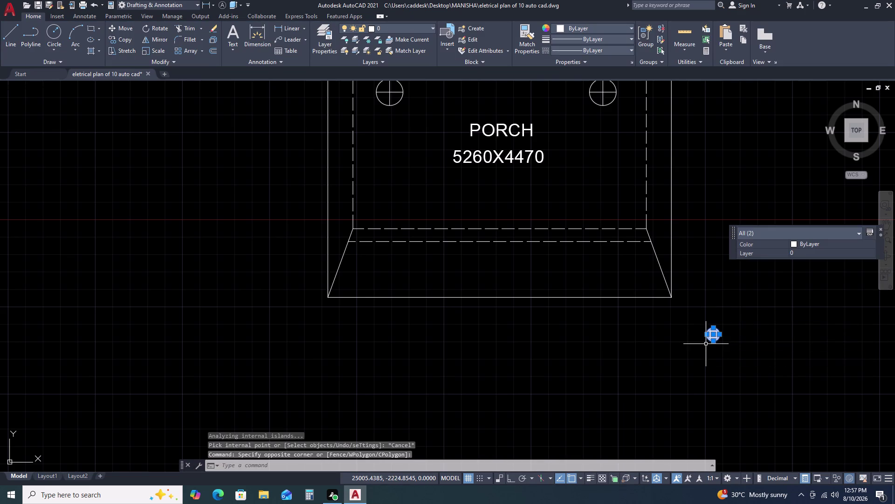
key(m)
key(space)
Move the filled circle by its centre onto the porch's inner lower-left corner.
click(713, 334)
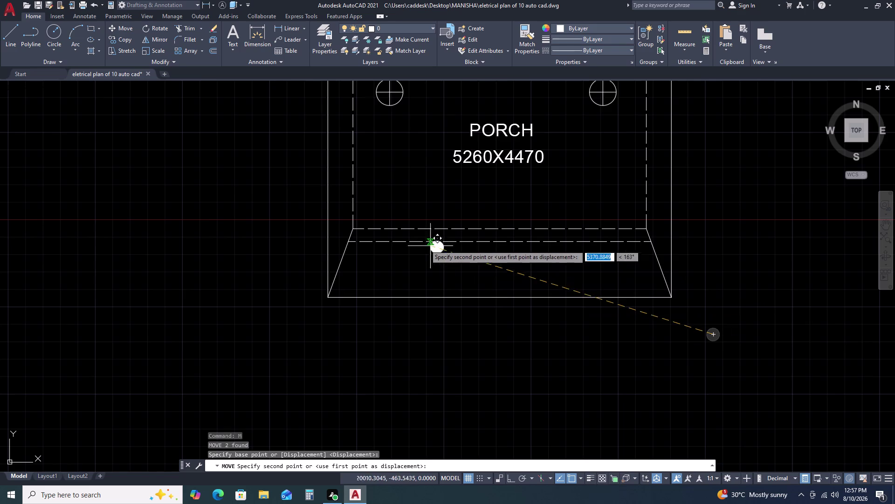
scroll(up, 3)
click(365, 240)
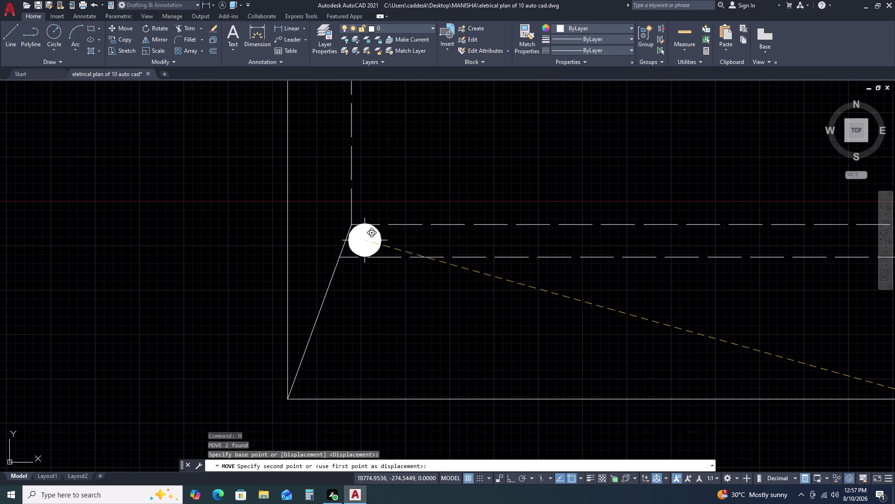
scroll(down, 3)
scroll(up, 3)
scroll(up, 3)
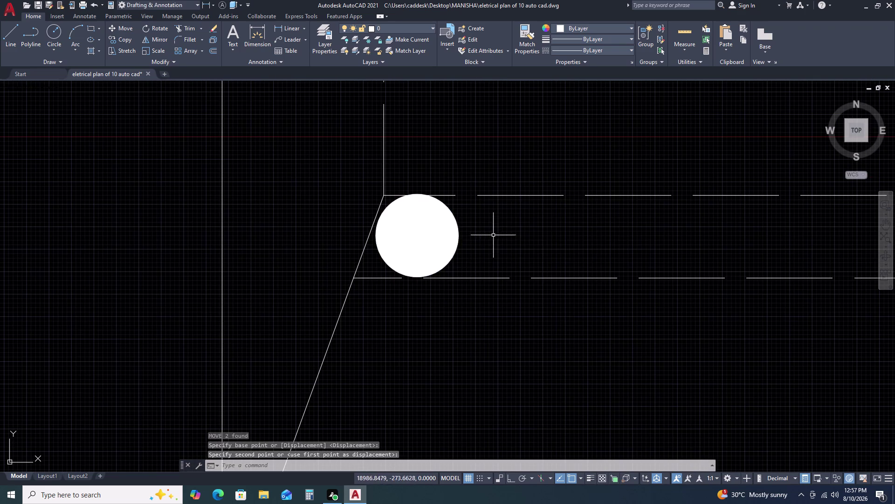
click(499, 232)
click(439, 247)
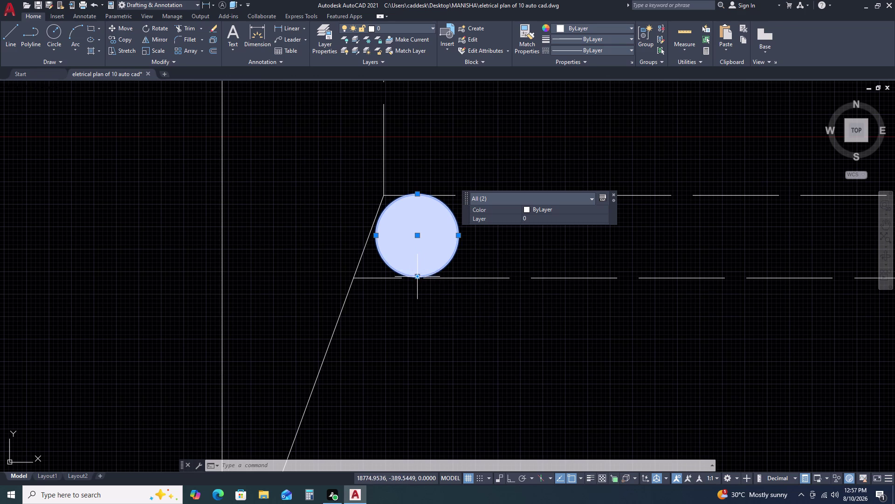
scroll(down, 3)
scroll(down, 3)
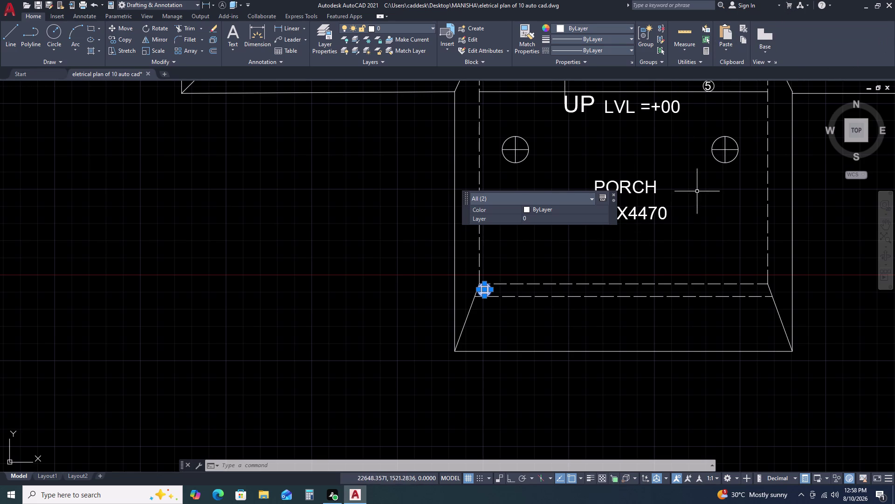
Copy the filled circle horizontally to the porch's right inner corner.
key(c)
text(O)
key(space)
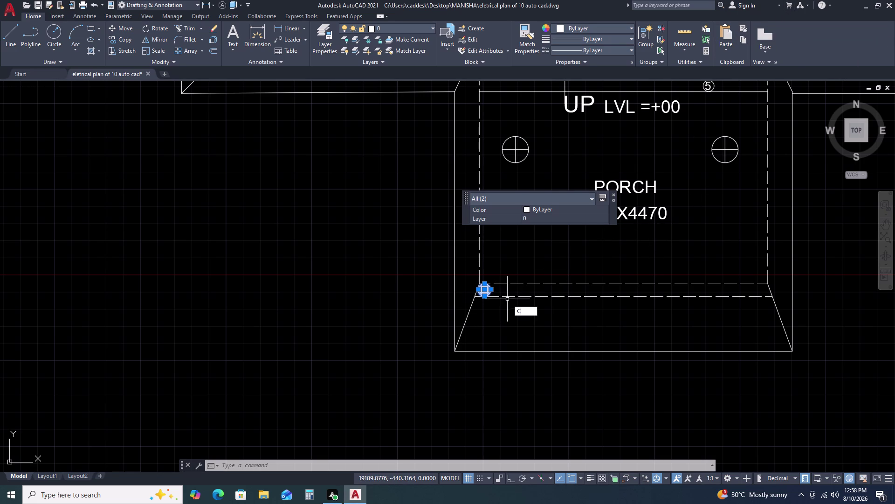
click(486, 292)
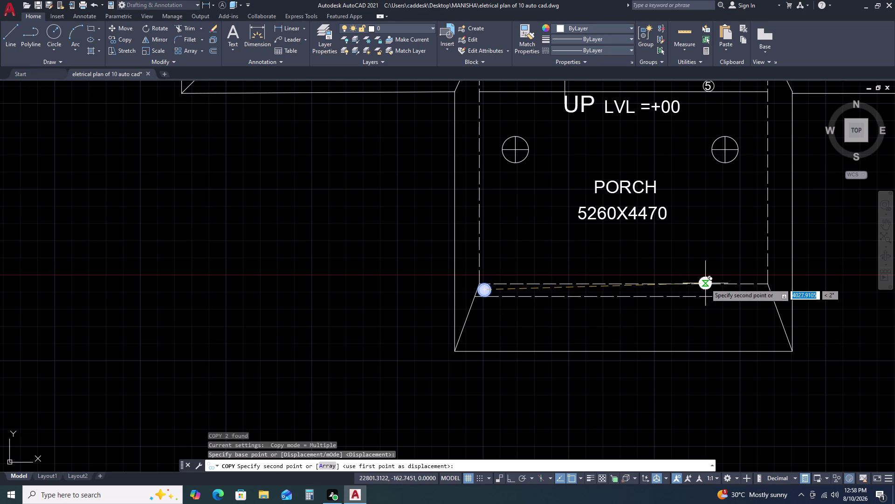
key(F8)
scroll(up, 3)
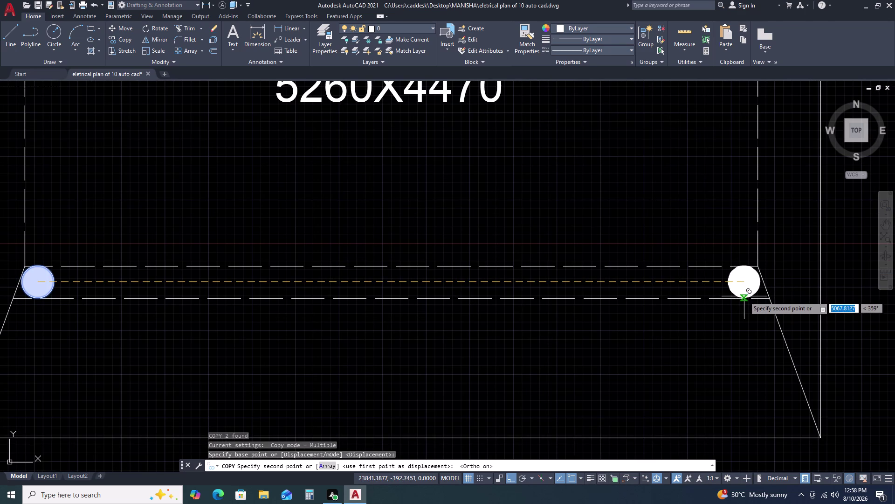
click(744, 296)
key(Escape)
Move the right copy and its fill up into the corner.
scroll(up, 3)
middle_drag(742, 287, 713, 268)
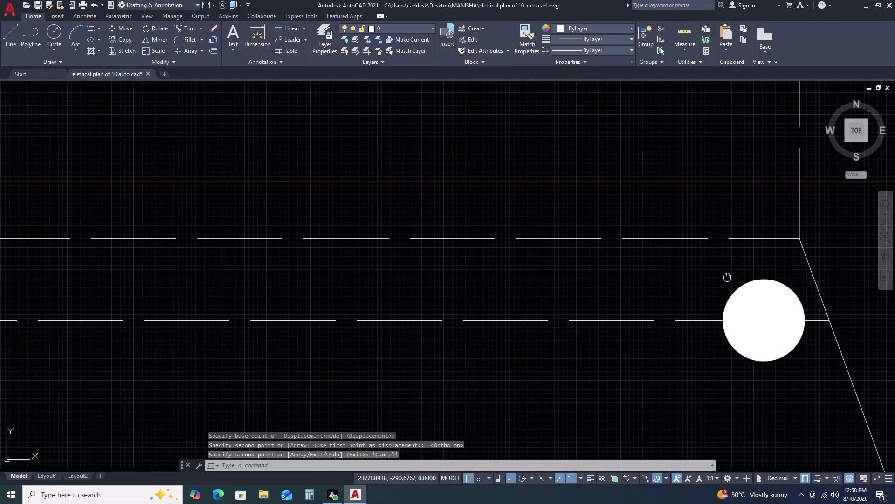
middle_drag(713, 269, 650, 232)
click(620, 208)
click(729, 353)
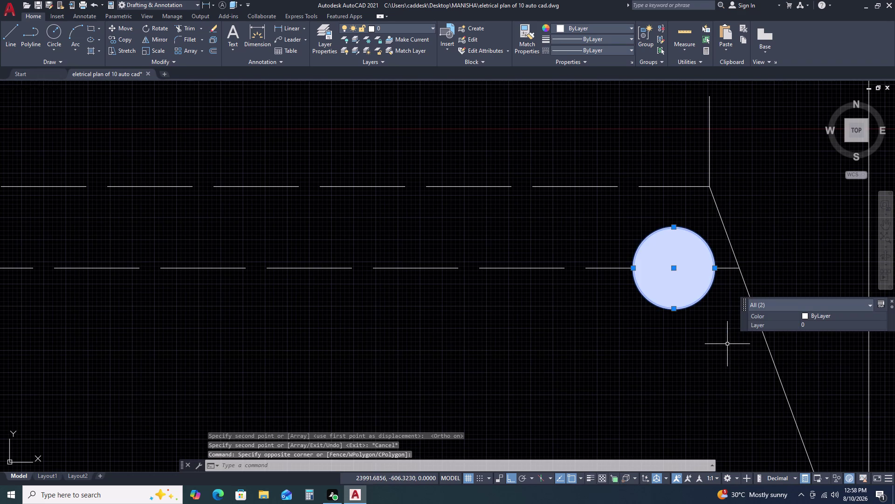
click(698, 258)
click(676, 241)
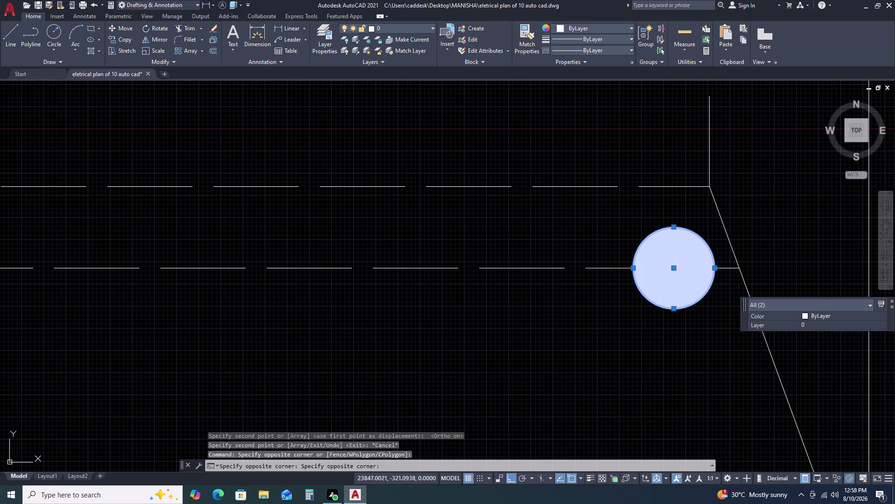
key(m)
key(space)
click(680, 273)
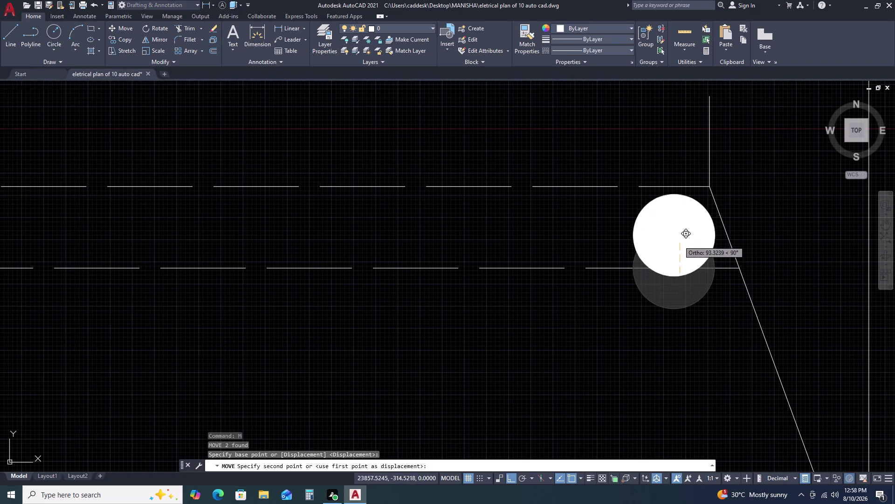
click(680, 235)
Move the large white circle slightly higher with Ortho turned off.
scroll(down, 3)
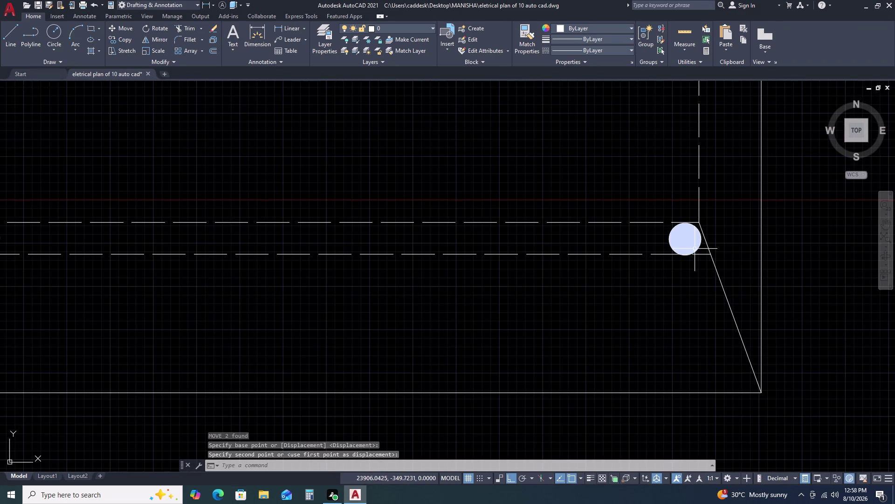
scroll(down, 3)
scroll(up, 3)
scroll(up, 3)
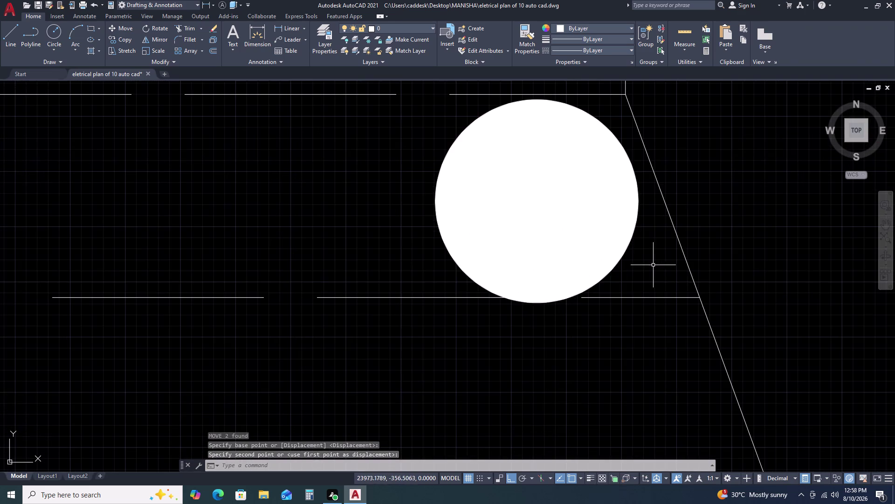
drag(652, 261, 645, 258)
click(601, 227)
text(M)
key(space)
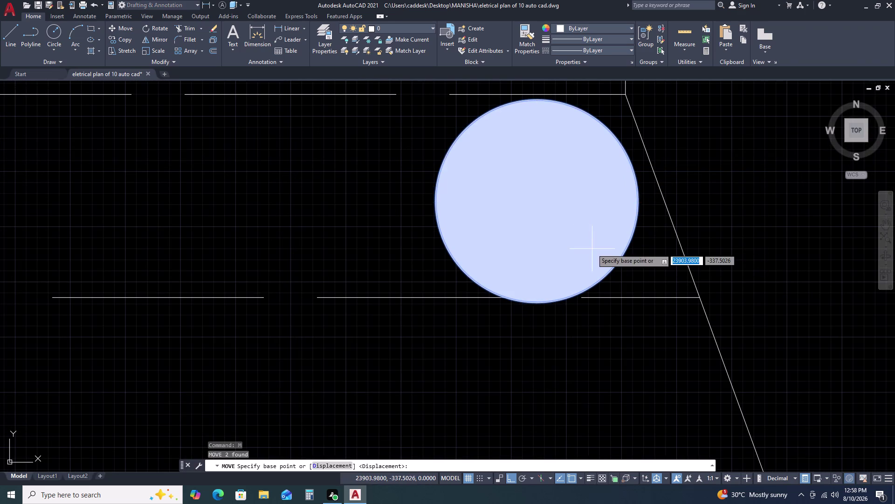
click(592, 248)
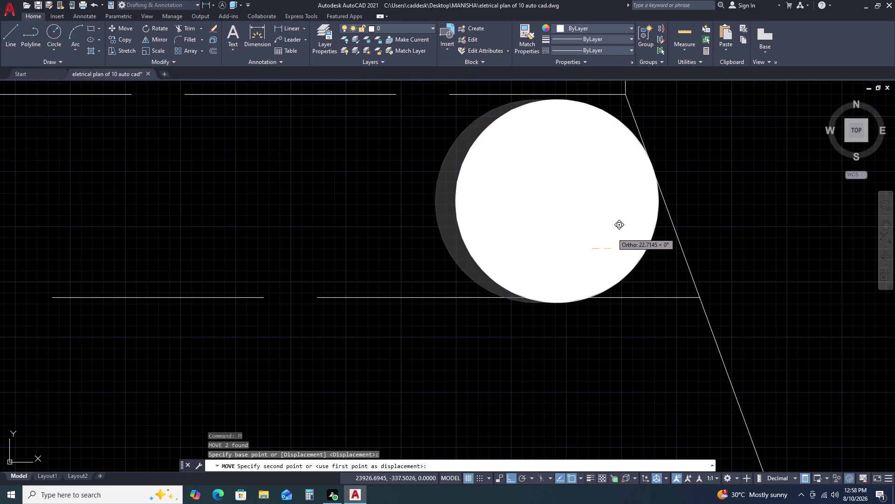
key(F8)
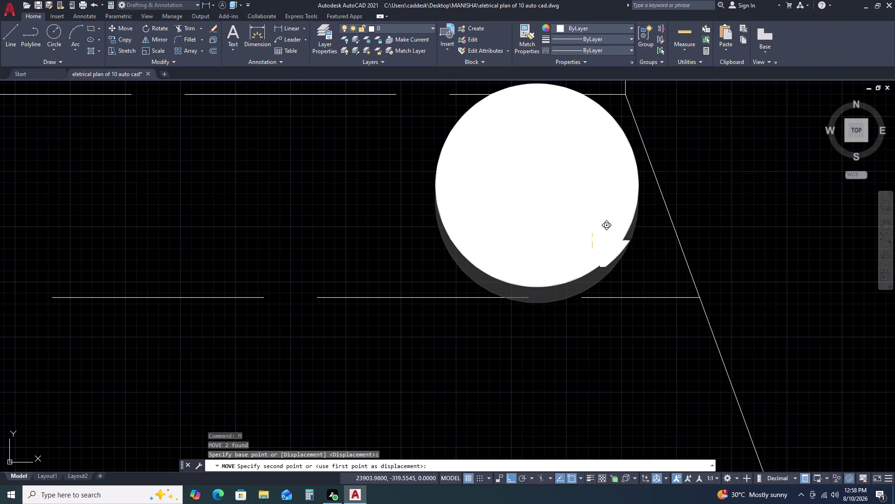
click(591, 241)
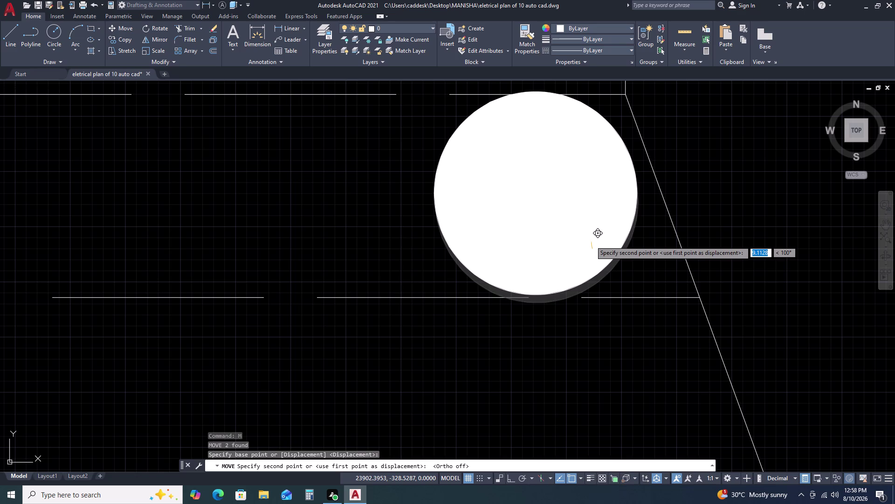
Pan to the living area and select the LIVING /DINING AREA label.
scroll(down, 3)
scroll(down, 3)
scroll(down, 3)
scroll(down, 3)
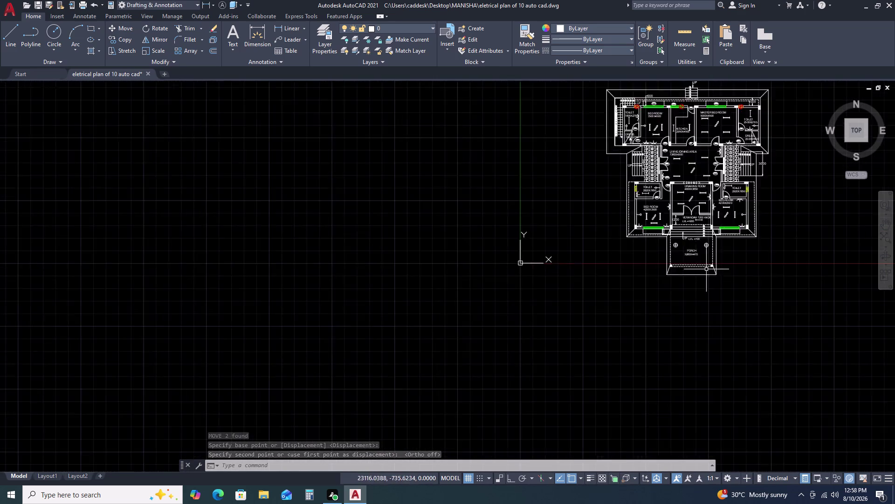
middle_drag(766, 227, 656, 239)
scroll(up, 3)
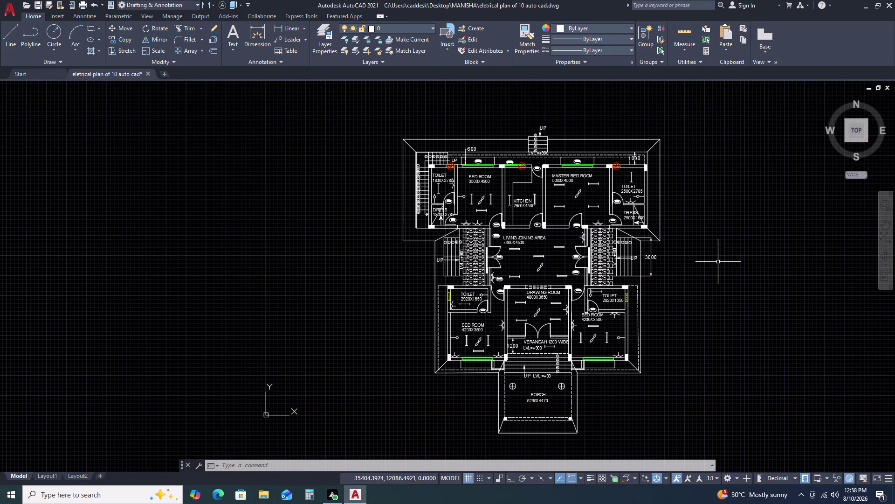
scroll(up, 3)
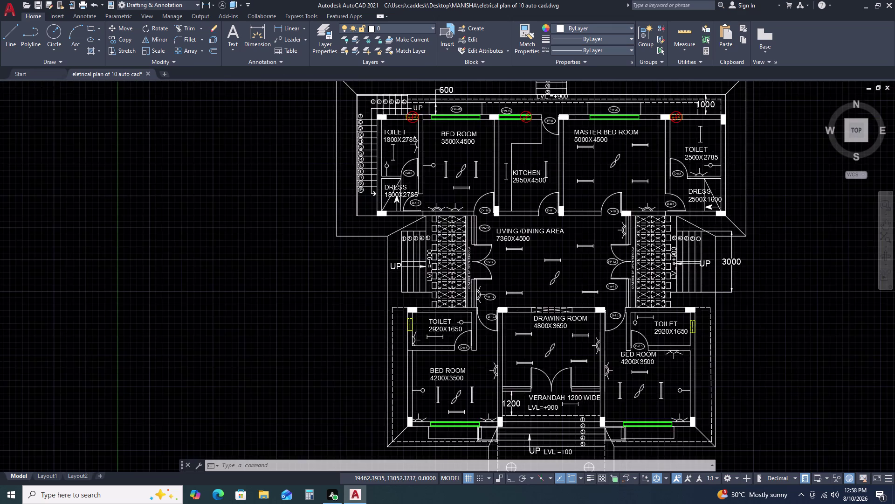
scroll(up, 3)
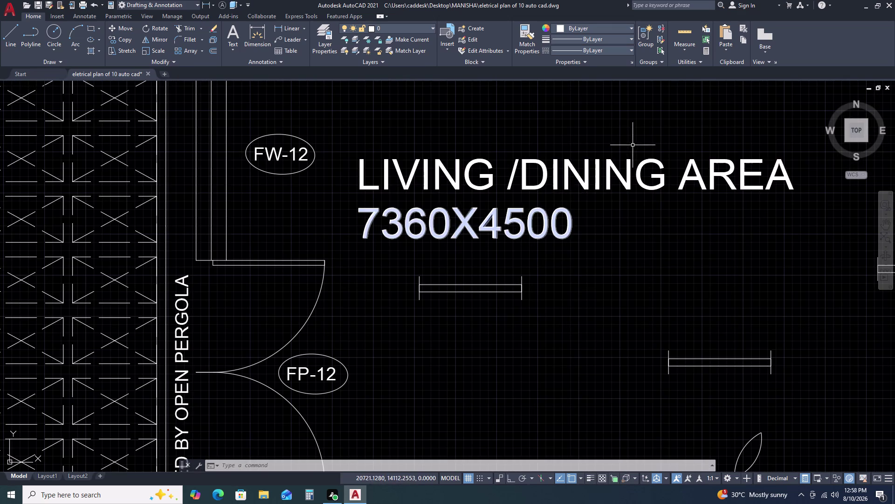
click(633, 145)
click(573, 184)
Move the LIVING /DINING AREA label higher, then slightly up and right.
key(m)
key(space)
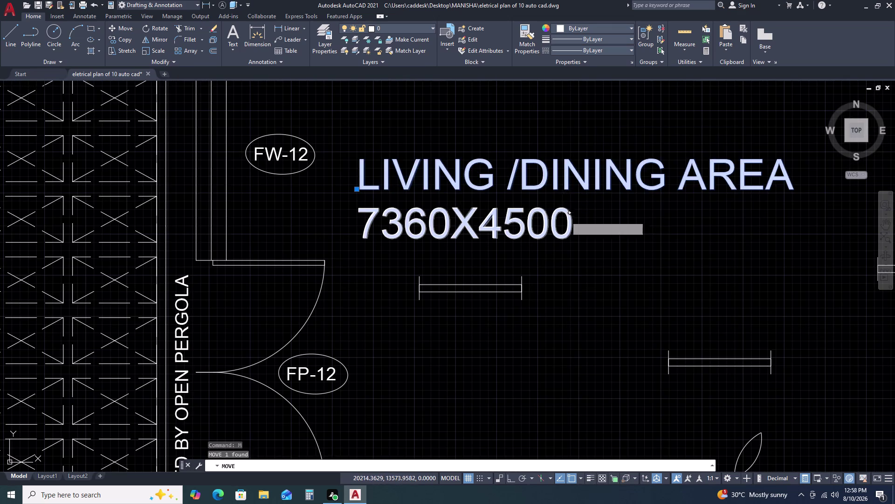
drag(576, 215, 587, 215)
scroll(down, 3)
middle_drag(608, 228, 525, 213)
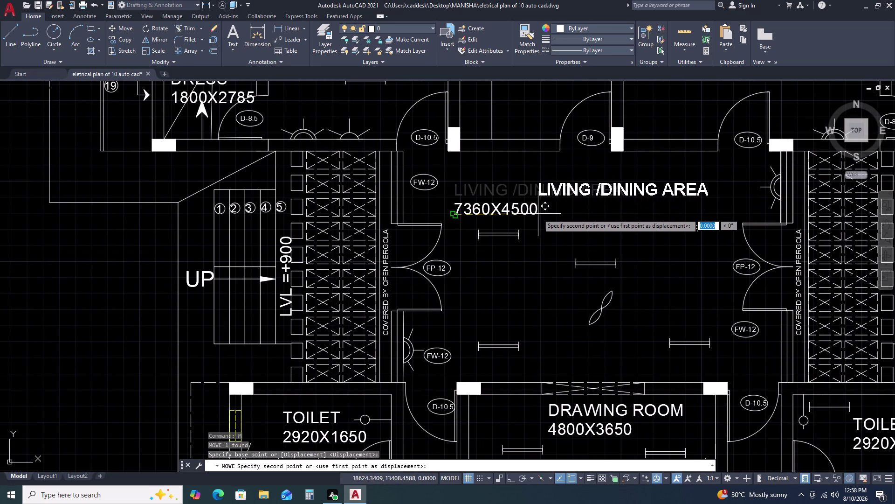
click(526, 199)
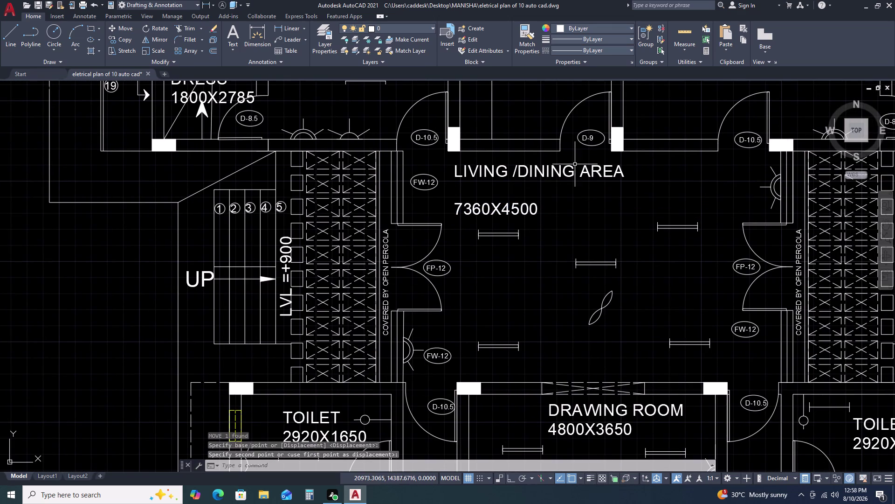
click(575, 164)
click(548, 183)
text(M)
key(space)
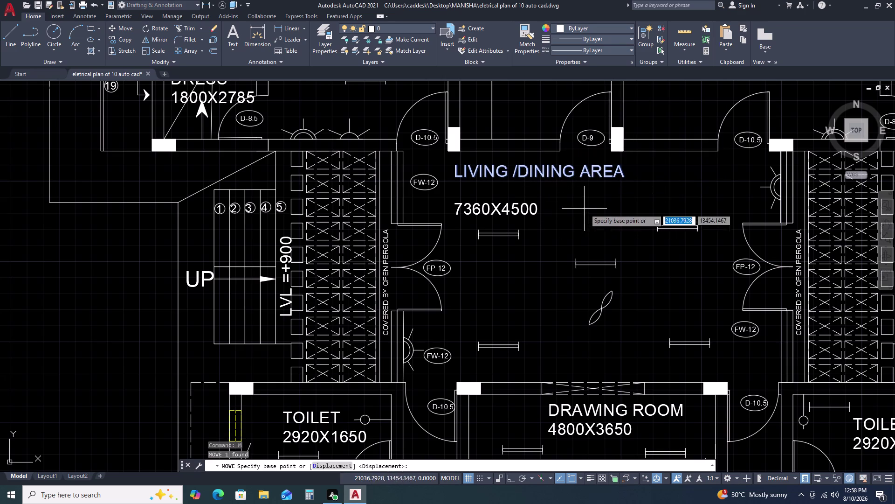
click(601, 198)
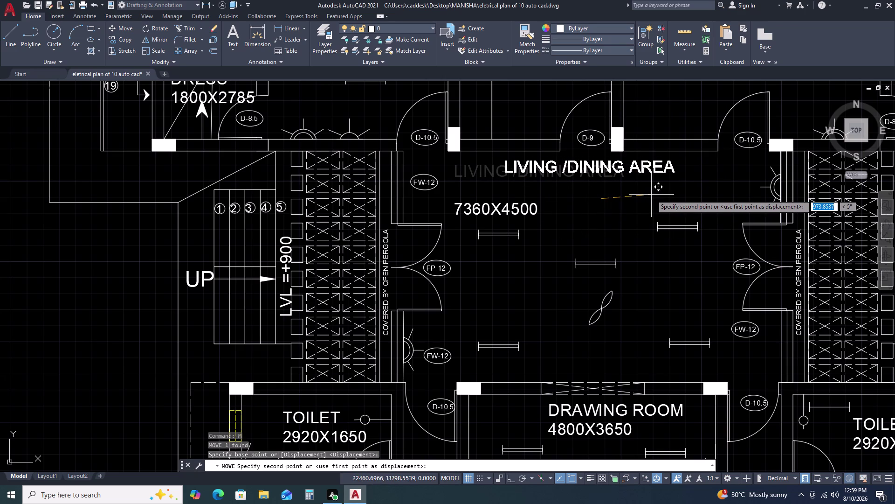
click(652, 194)
Move the 7360X4500 text just below the living/dining room name.
click(567, 197)
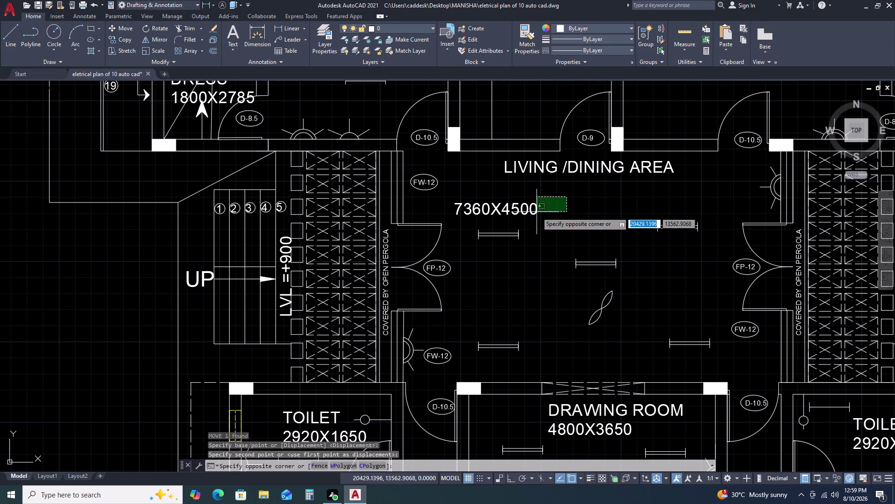
click(528, 223)
key(m)
key(space)
click(566, 225)
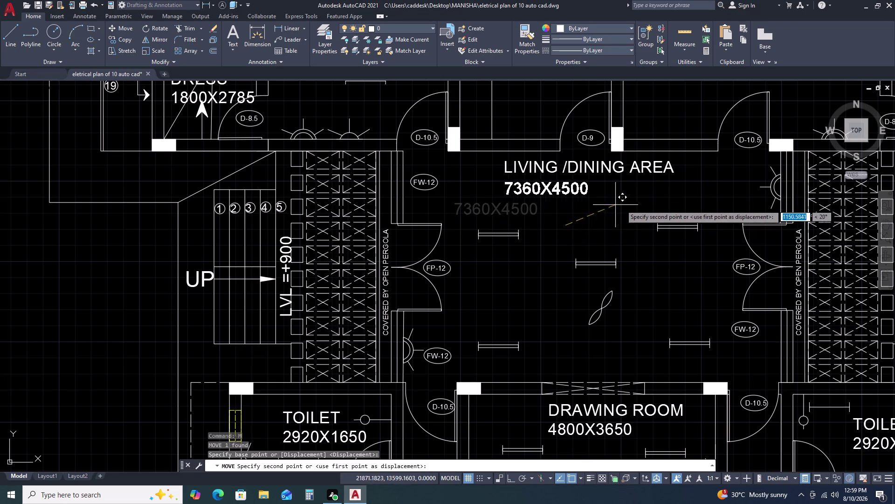
click(653, 204)
Move the 4800X3650 text lower in the drawing room.
scroll(down, 3)
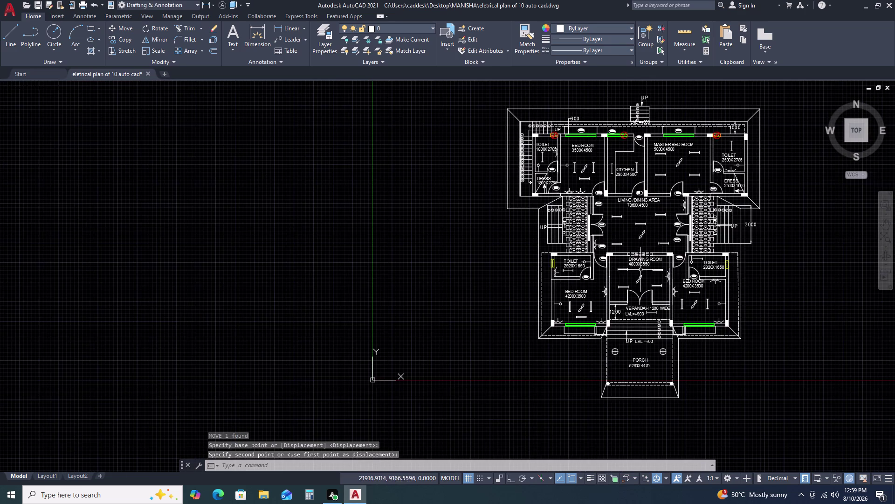
scroll(up, 3)
scroll(up, 3)
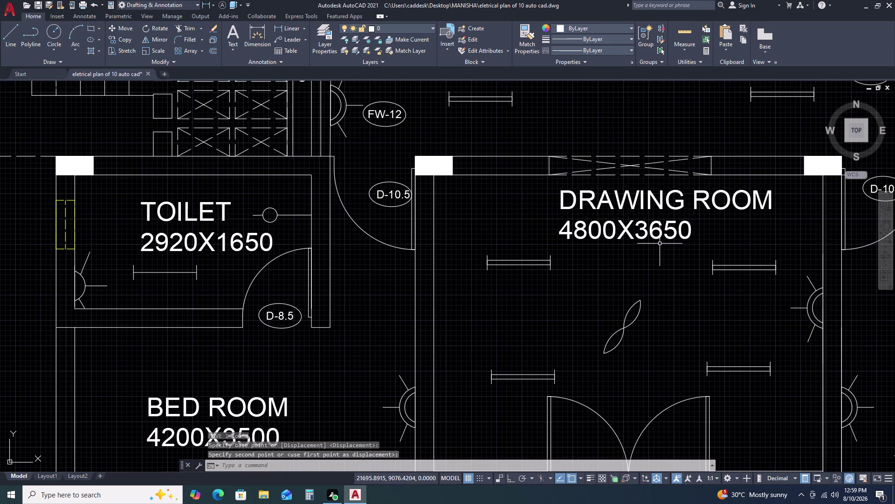
drag(682, 211, 678, 216)
click(644, 245)
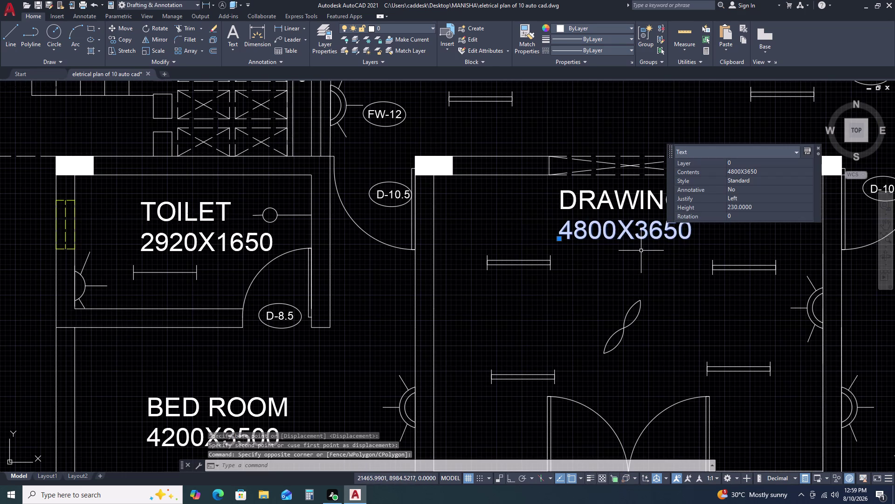
text(M)
key(space)
double_click(642, 251)
click(644, 276)
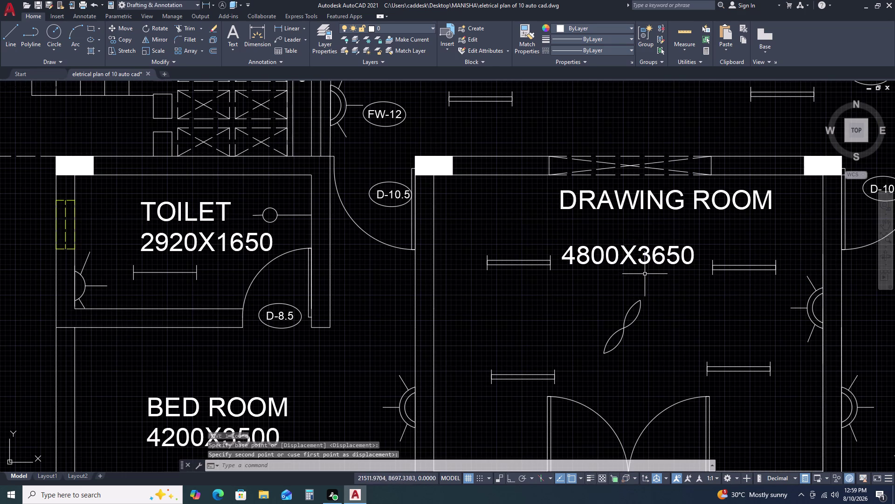
Move the DRAWING ROOM label to sit just above its dimensions.
click(643, 199)
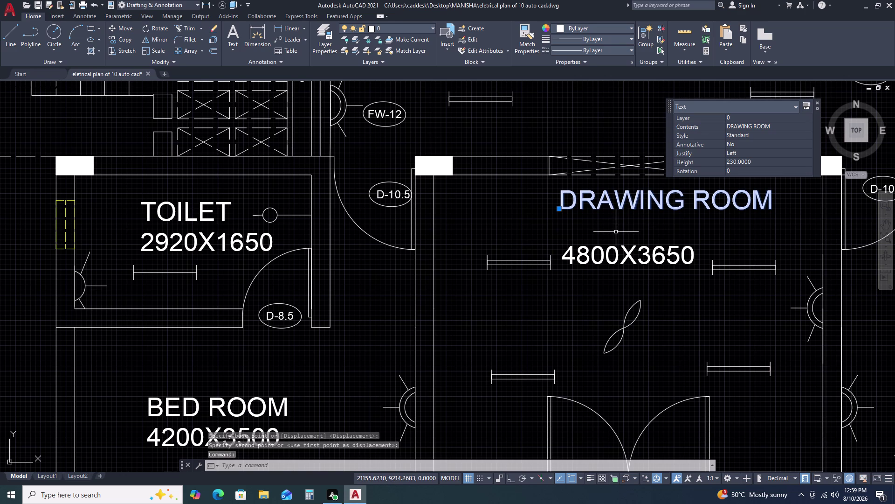
text(M)
key(space)
click(615, 226)
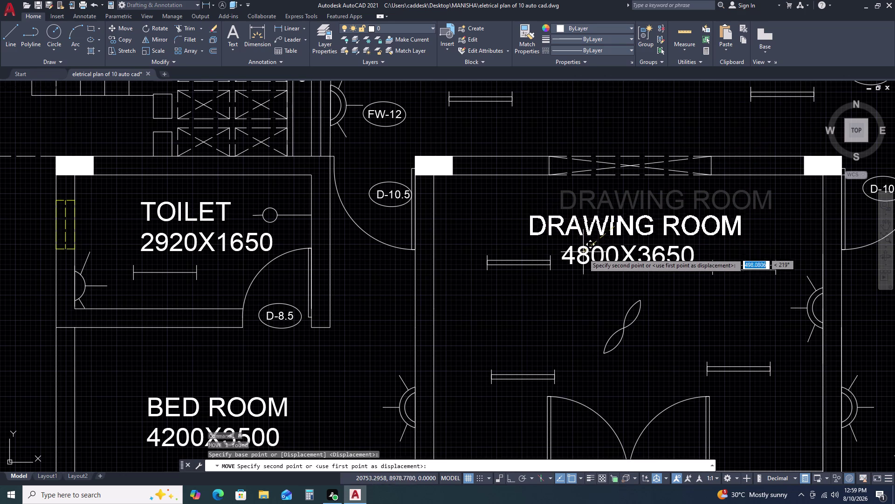
click(584, 255)
scroll(down, 3)
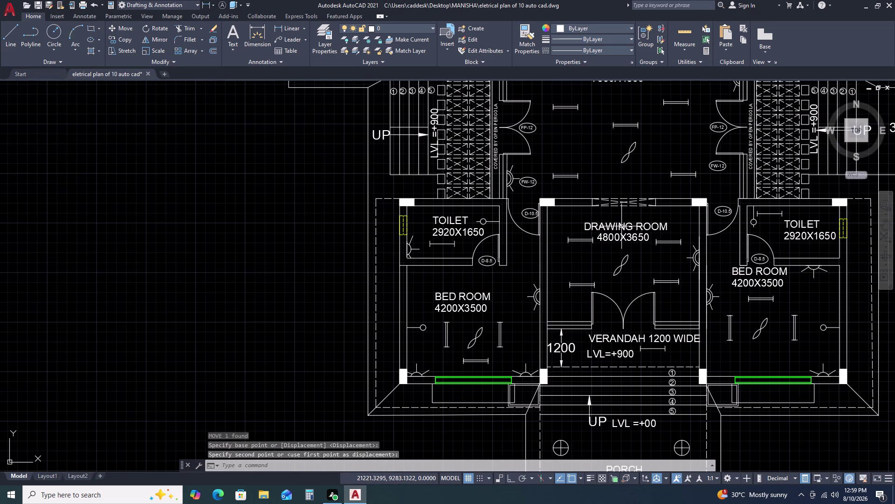
Start copying the DRAWING ROOM label from a picked base point.
click(624, 224)
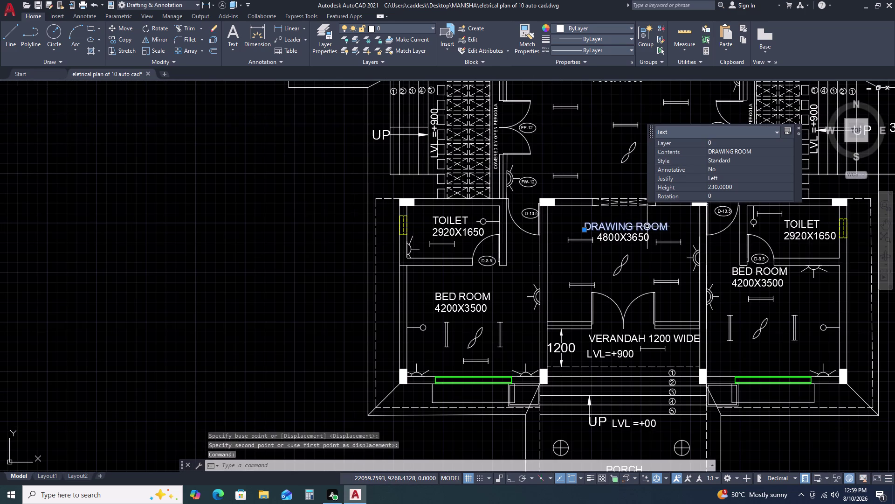
key(c)
text(O)
key(space)
click(648, 228)
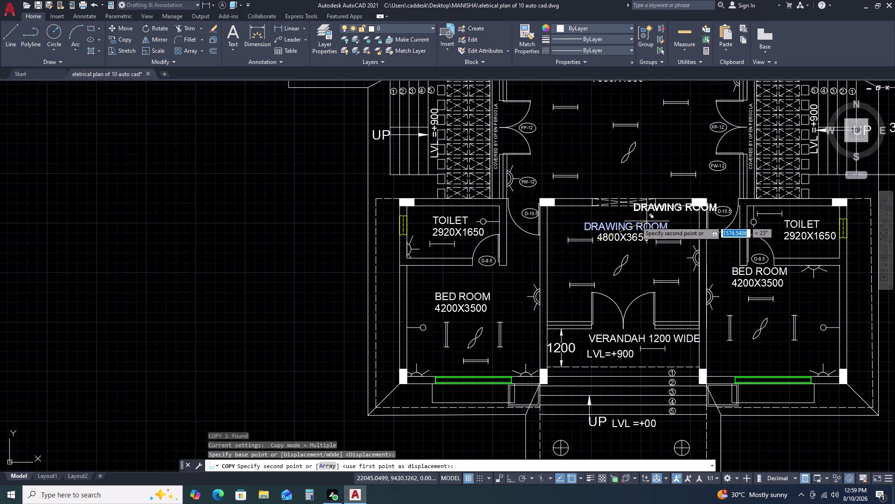
scroll(up, 3)
double_click(601, 224)
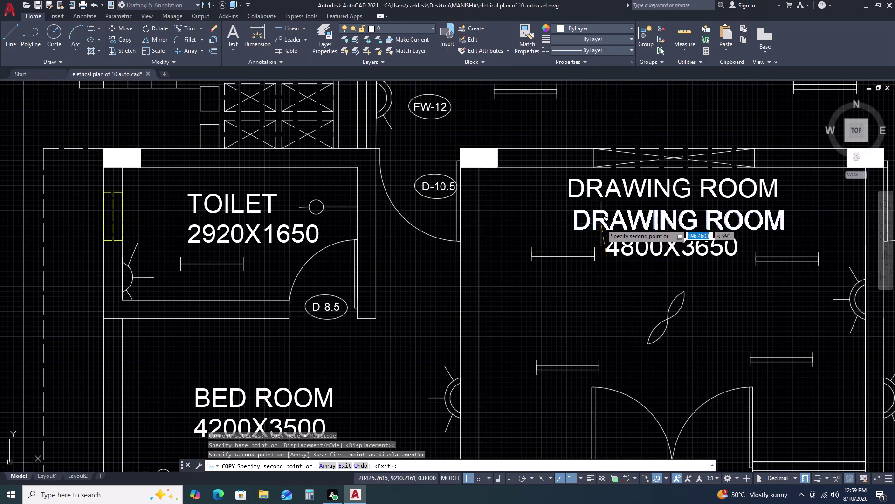
key(Escape)
double_click(628, 186)
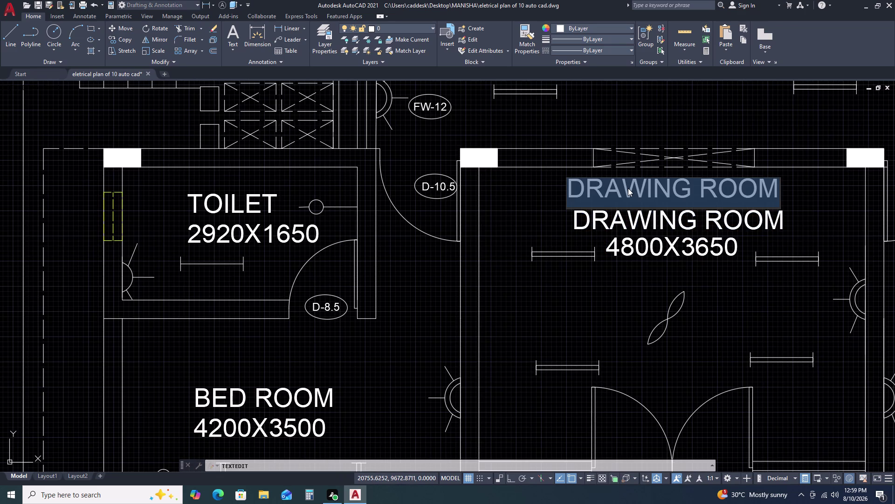
key(a)
key(r)
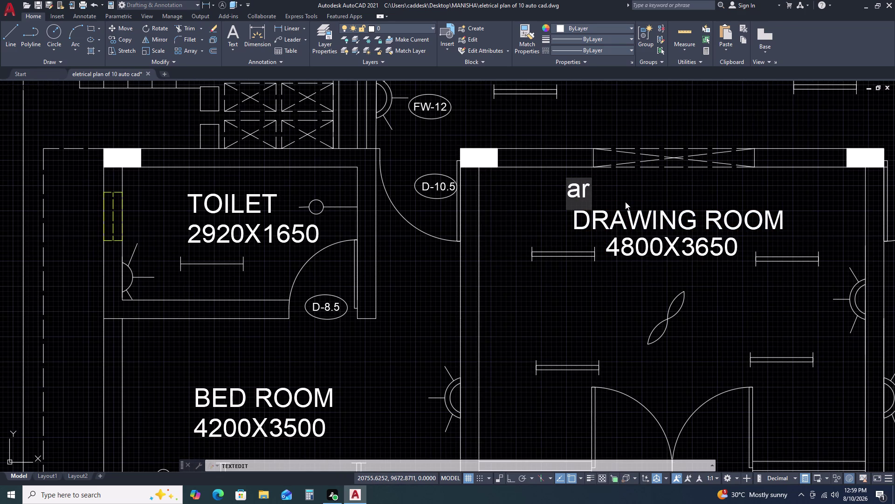
text(ch)
click(671, 191)
key(Escape)
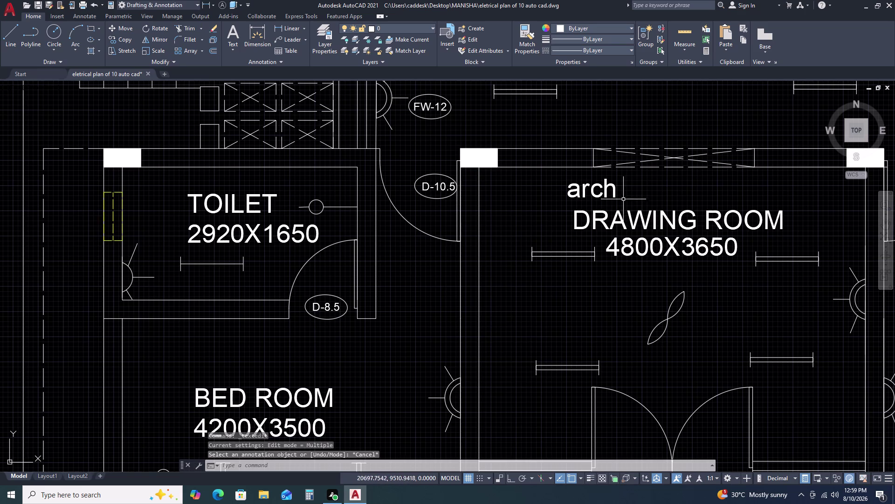
click(625, 194)
click(599, 185)
text(m)
key(space)
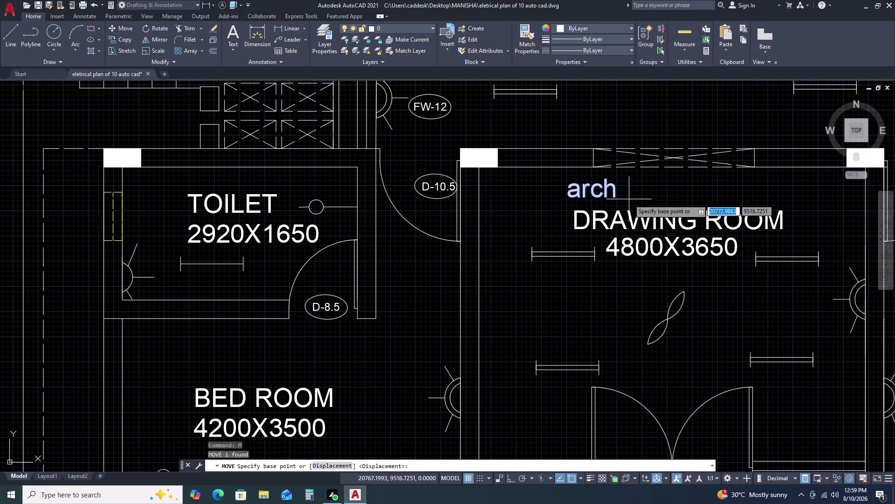
click(629, 199)
click(699, 190)
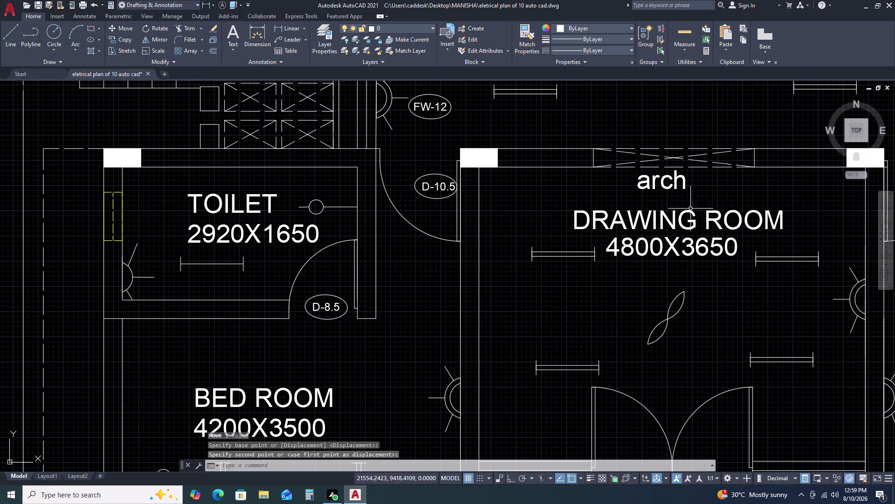
scroll(down, 3)
scroll(down, 3)
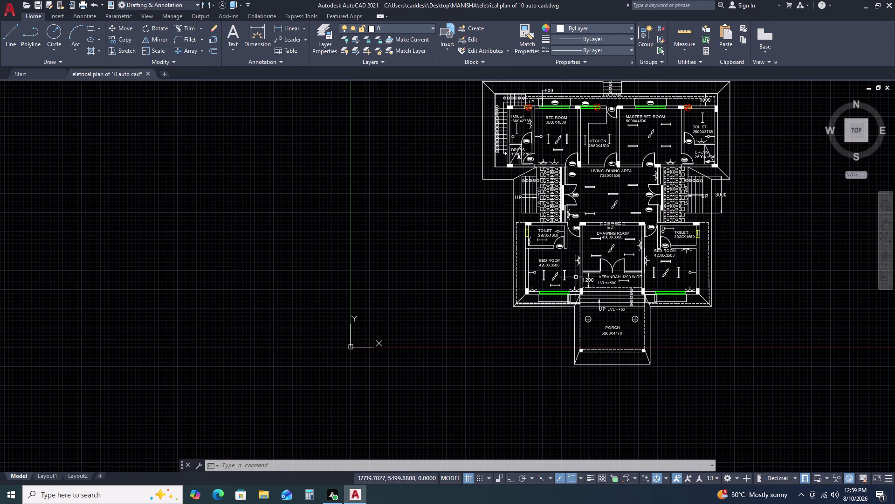
scroll(up, 3)
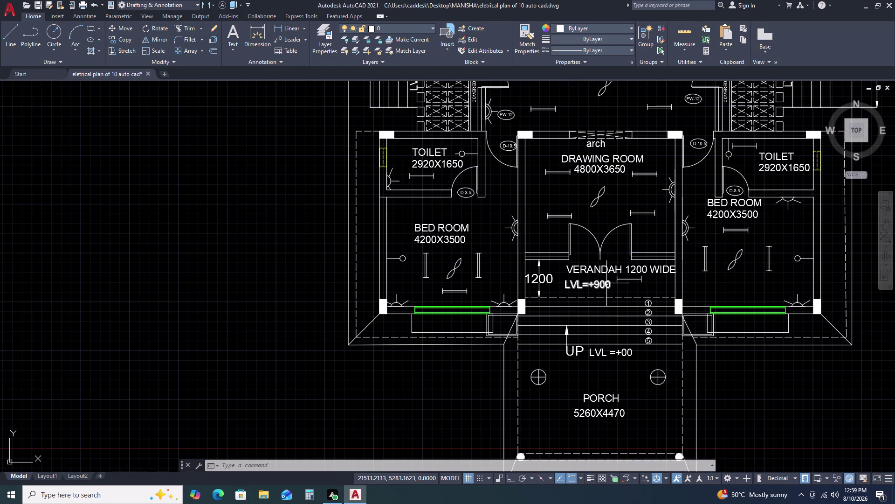
scroll(down, 3)
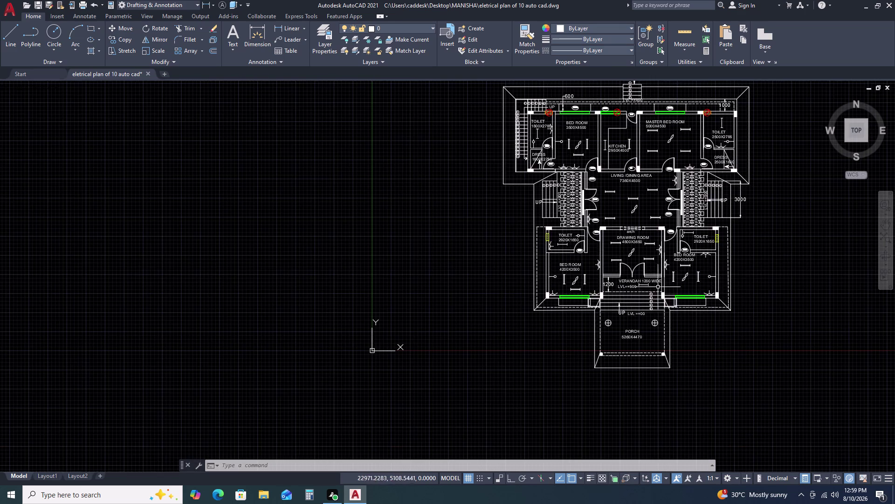
middle_drag(789, 264, 678, 265)
scroll(down, 3)
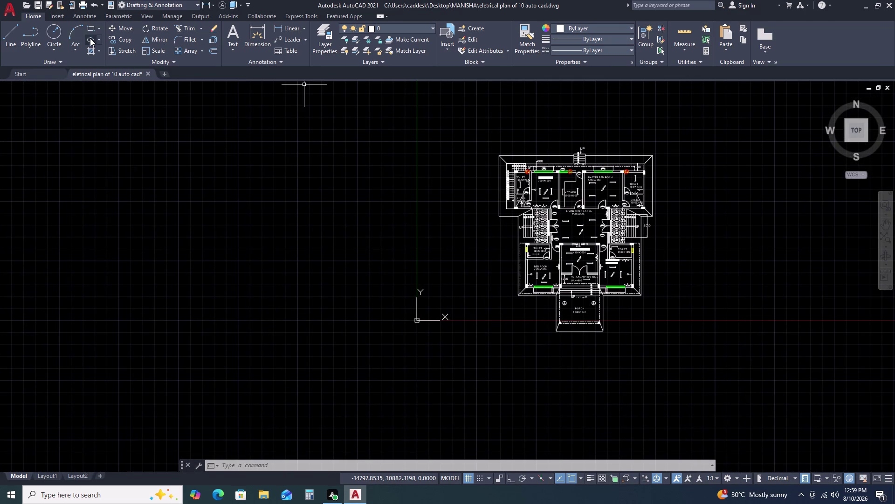
Draw a small inscribed 6-sided polygon in the space left of the floor plan.
click(97, 29)
click(102, 65)
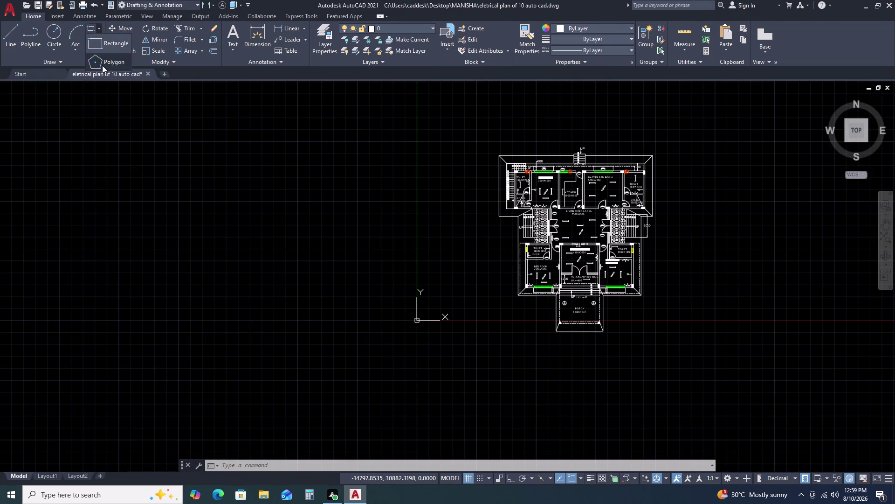
click(436, 216)
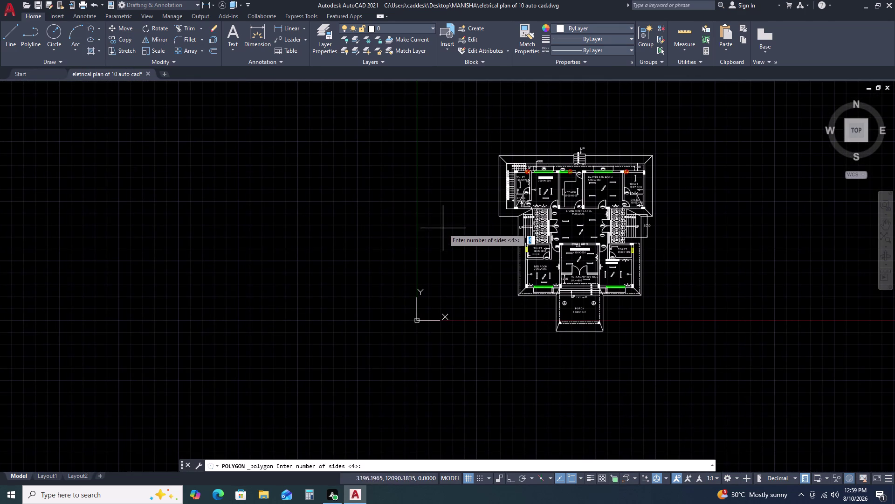
text(6)
key(space)
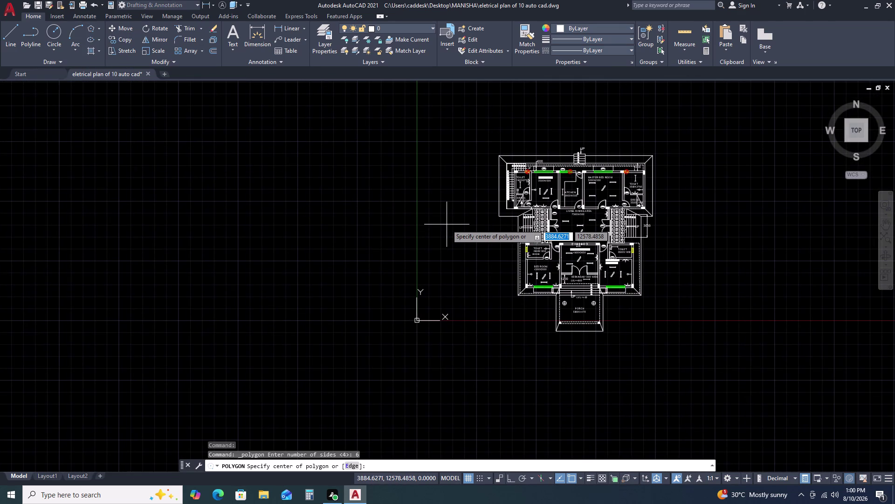
key(space)
click(447, 224)
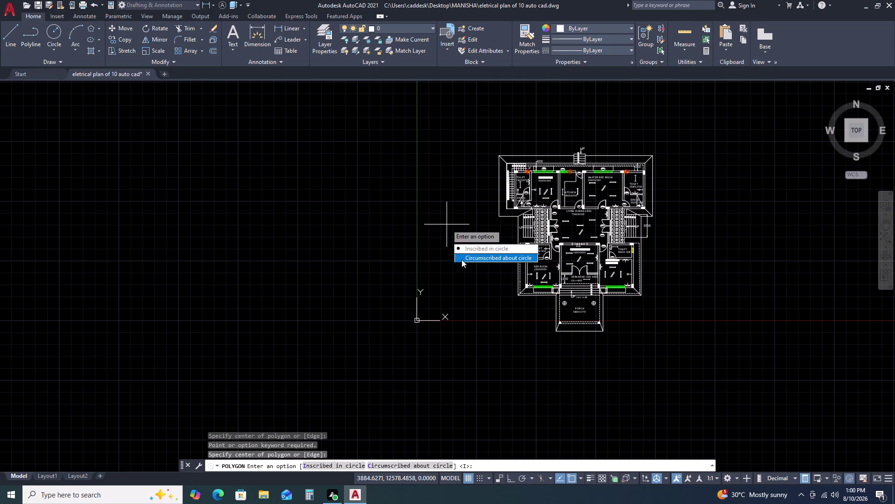
drag(470, 250, 447, 224)
scroll(up, 3)
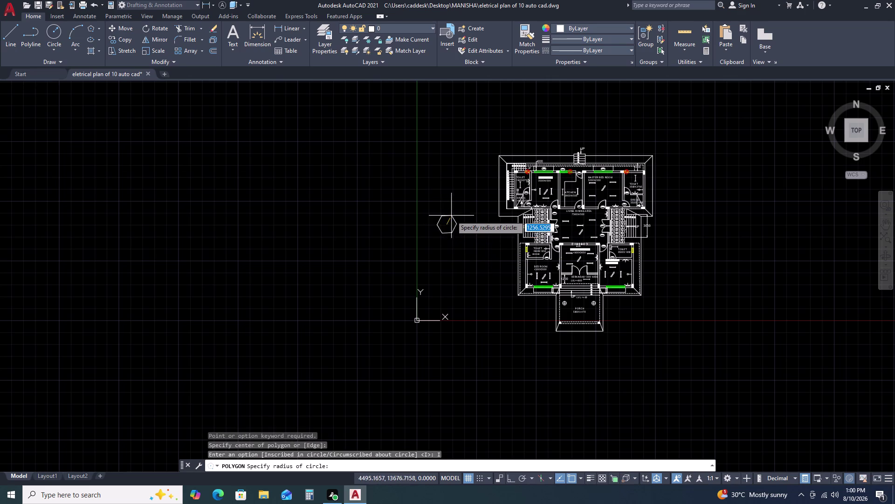
key(F8)
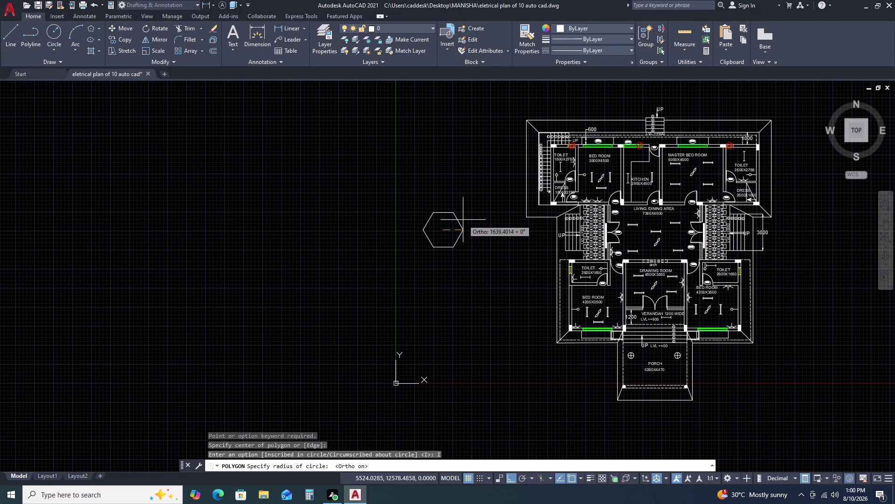
click(453, 227)
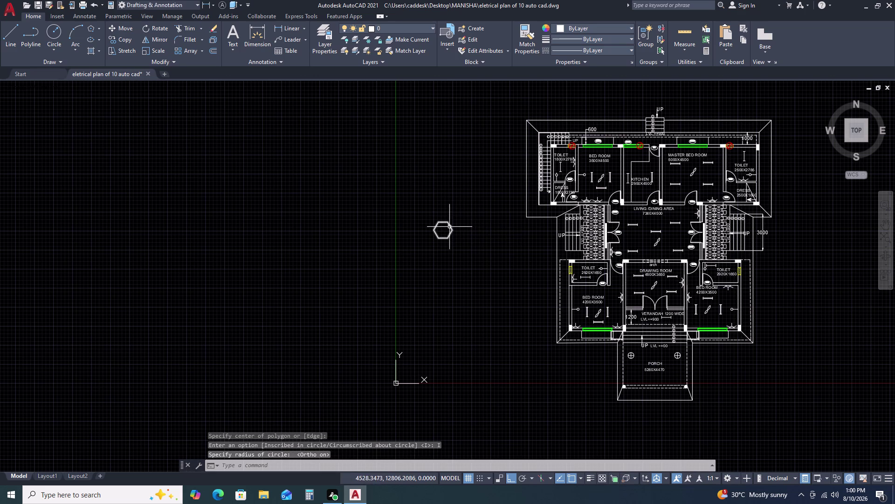
scroll(up, 3)
click(540, 198)
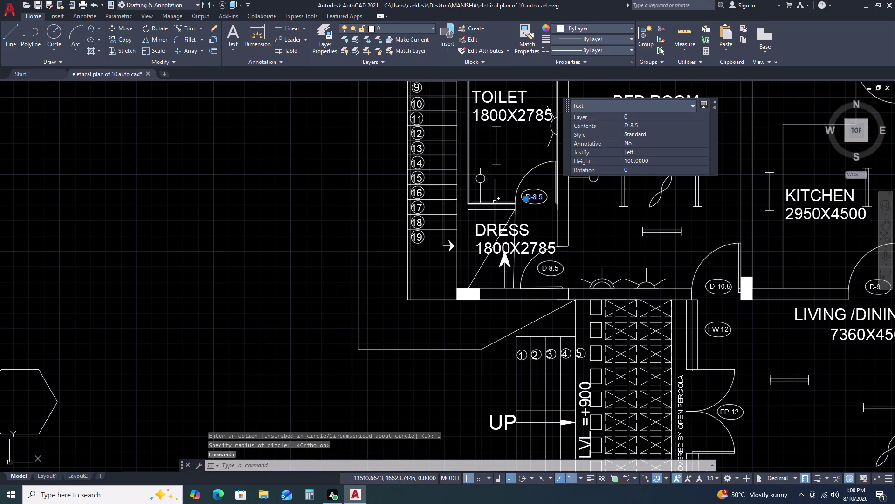
Copy the D-8.5 label into the hexagon.
key(c)
key(o)
key(space)
click(499, 193)
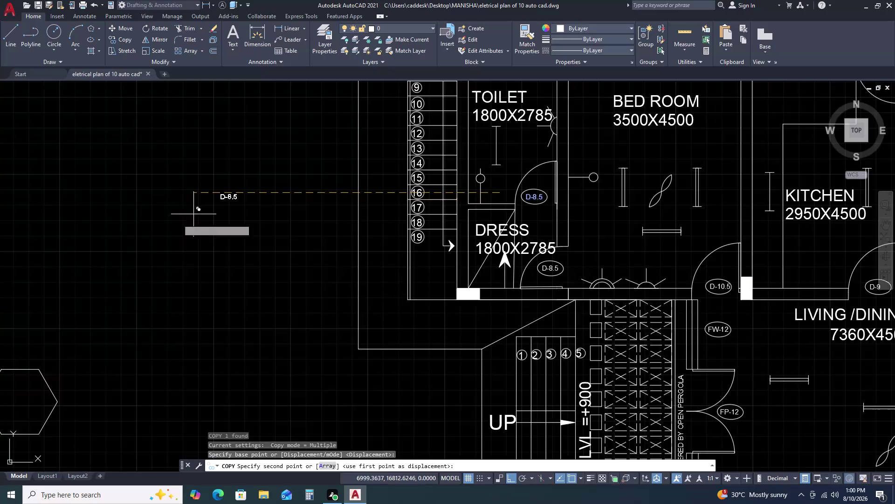
scroll(down, 3)
key(F8)
scroll(down, 3)
scroll(up, 3)
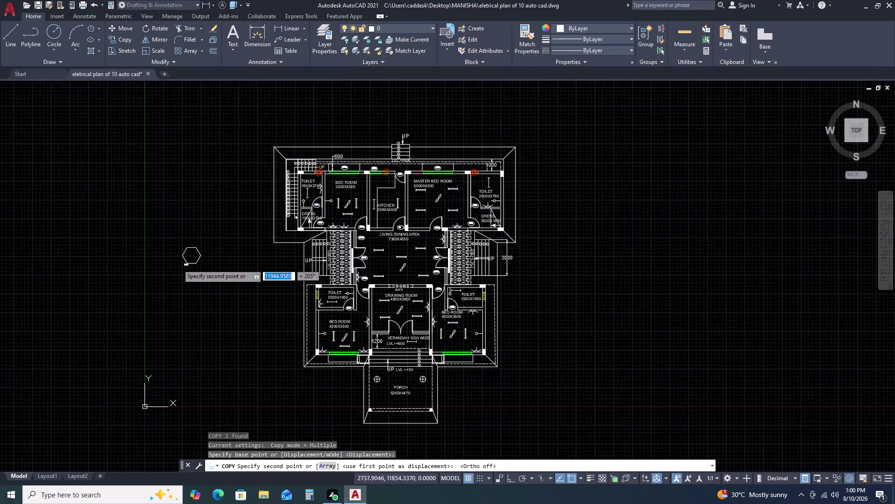
scroll(up, 3)
click(193, 229)
key(Escape)
Scale the hexagon down around the copied label.
scroll(down, 3)
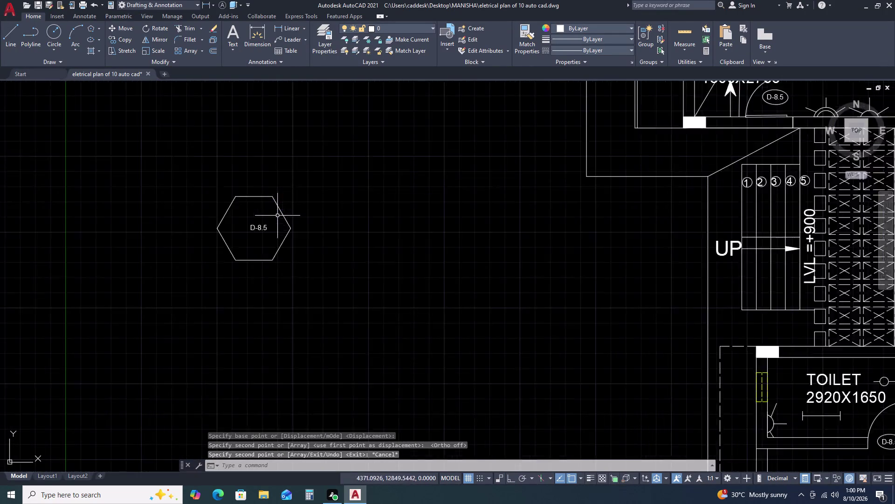
scroll(down, 3)
middle_drag(266, 230, 432, 193)
scroll(up, 3)
click(525, 192)
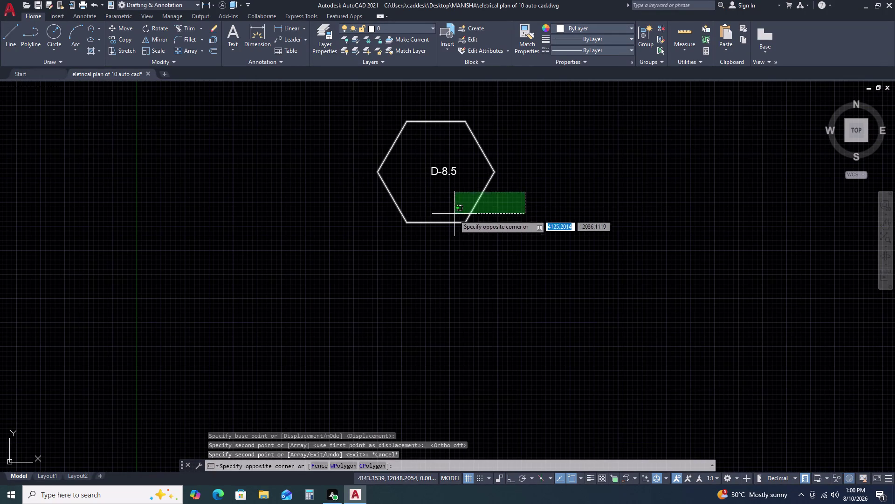
click(454, 216)
text(sc)
key(space)
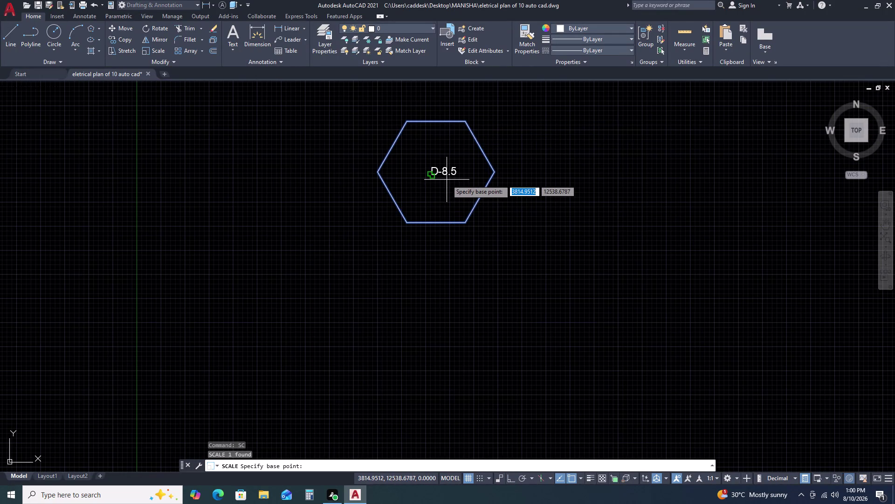
click(447, 179)
click(448, 182)
Move the copied label into the hexagon and change its text to 1.
drag(446, 191, 441, 191)
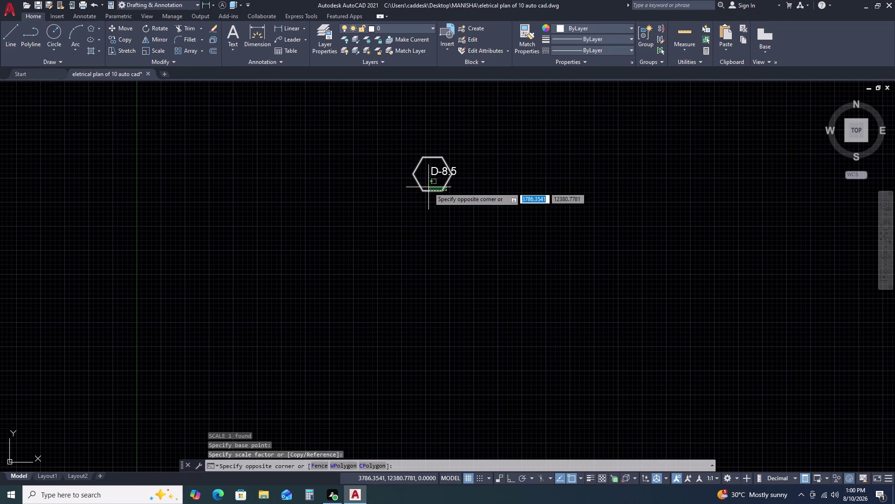
click(429, 187)
key(m)
key(space)
click(447, 190)
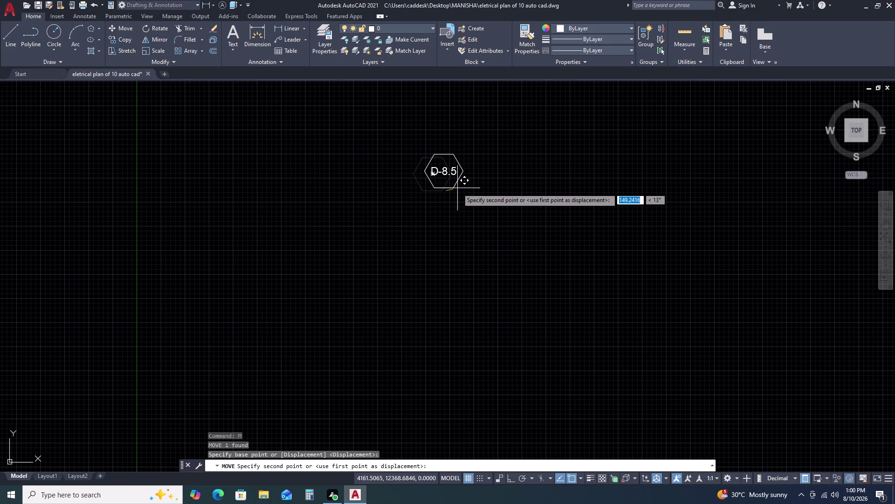
click(457, 188)
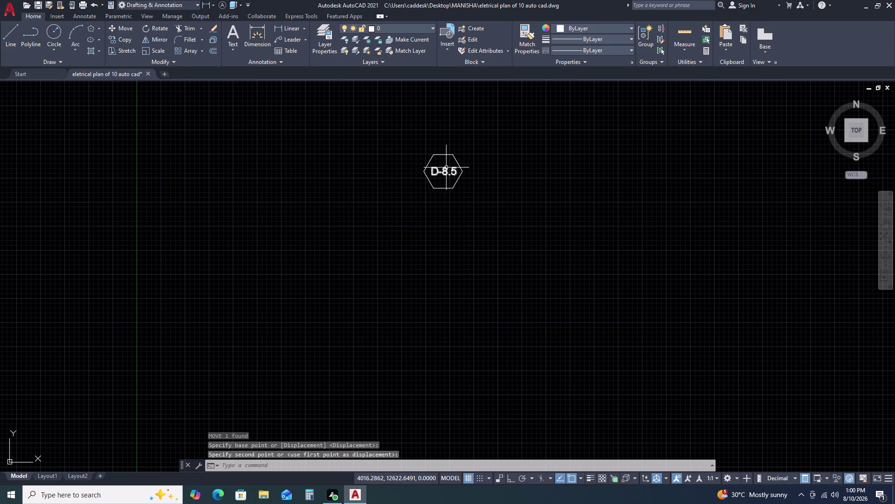
double_click(446, 168)
key(1)
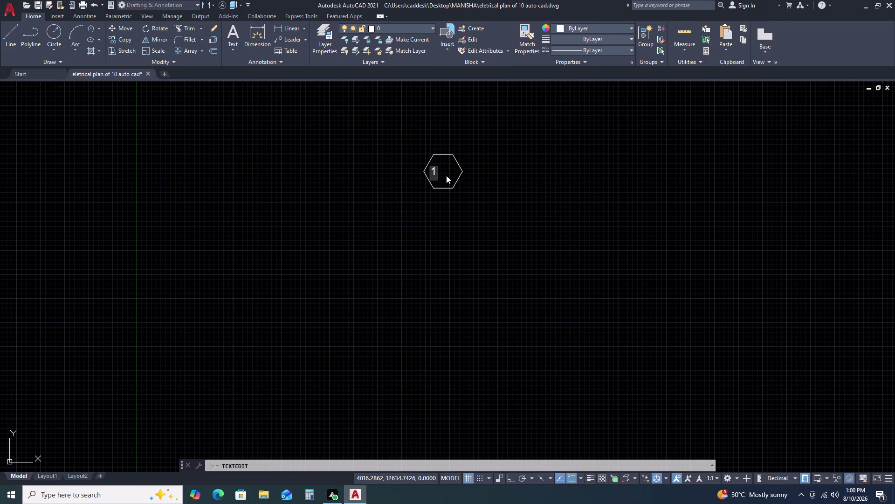
key(Return)
key(Escape)
double_click(473, 191)
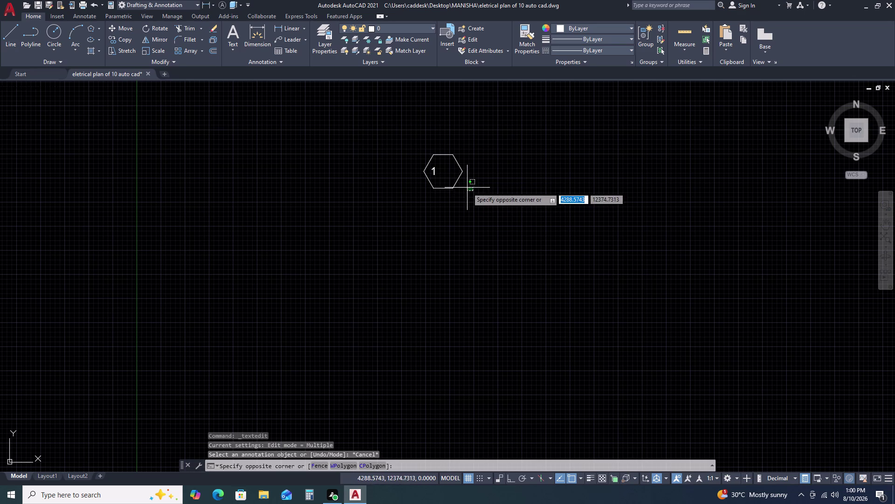
Shift the label 1 further inside the hexagon.
click(467, 188)
click(435, 172)
text(m)
key(space)
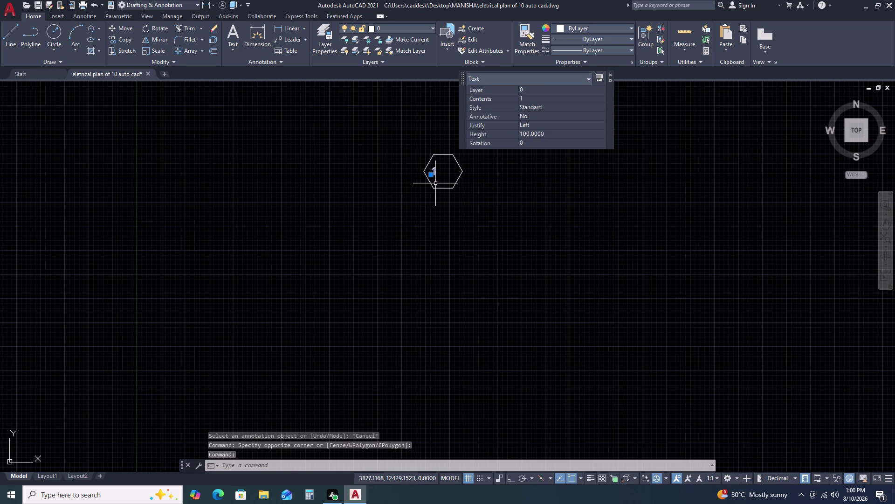
click(439, 182)
click(447, 182)
Try stretching the label 1, then cancel the stretch.
scroll(up, 3)
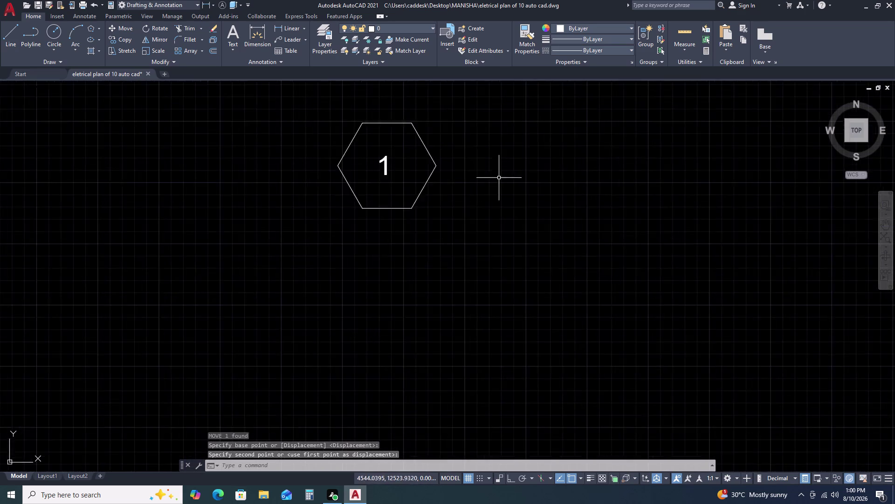
scroll(down, 3)
scroll(down, 3)
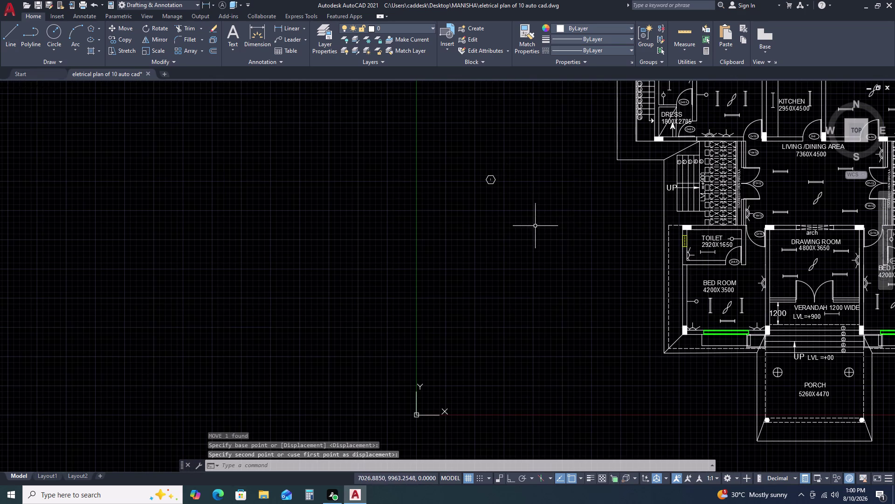
middle_click(503, 219)
scroll(up, 3)
scroll(up, 3)
click(482, 170)
click(468, 176)
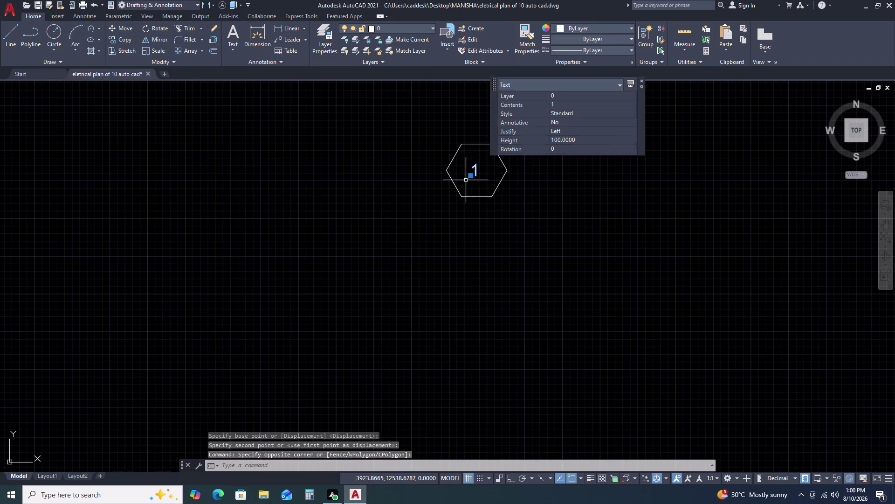
text(s)
key(space)
click(479, 182)
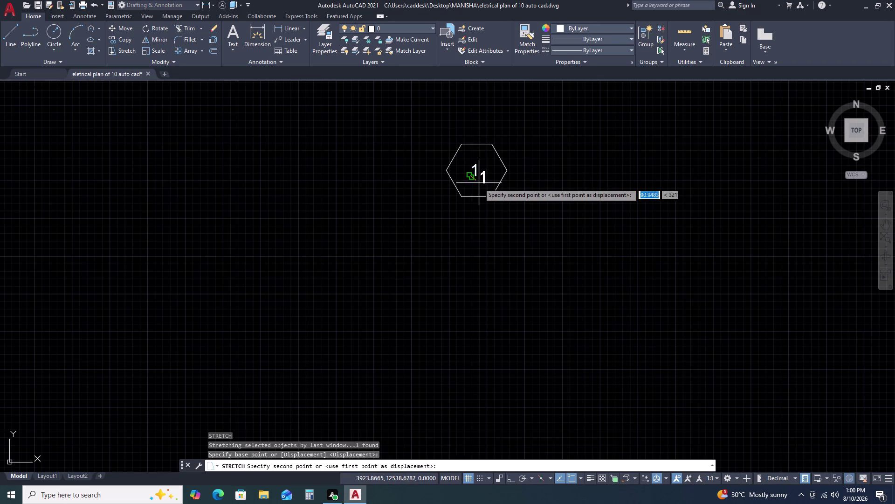
key(Escape)
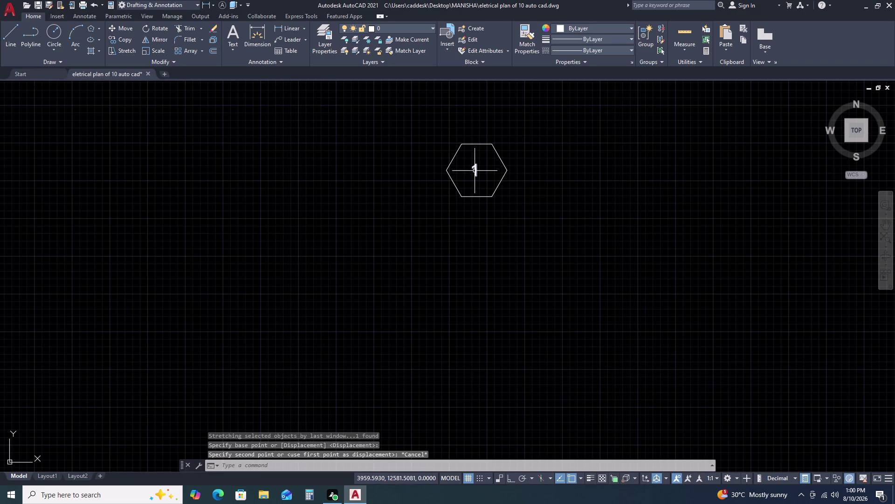
Scale the label 1 up inside the hexagon.
click(474, 171)
key(s)
text(c)
key(space)
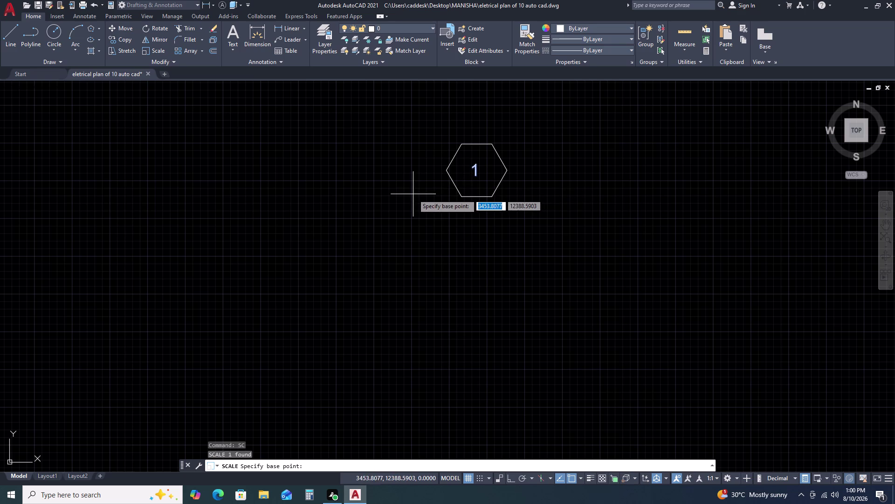
click(476, 179)
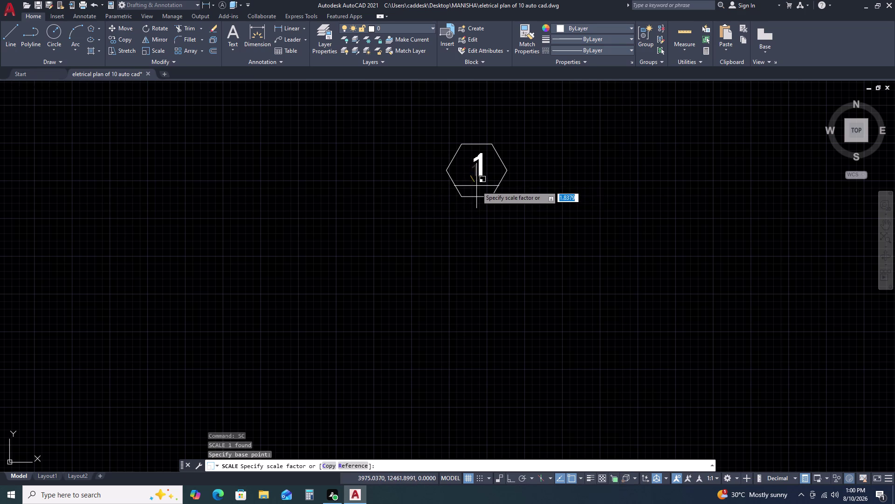
click(476, 188)
Move the enlarged label 1 toward the hexagon centre and clear the selection.
scroll(up, 3)
click(482, 164)
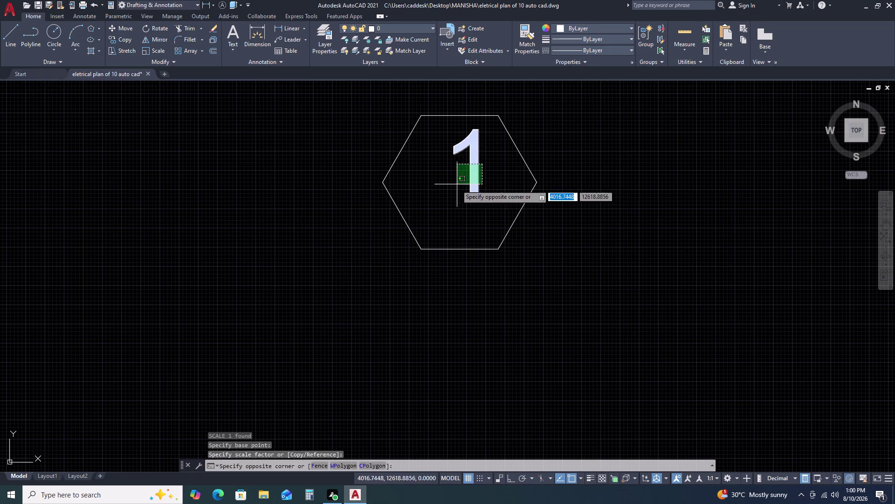
click(455, 186)
text(m)
key(space)
click(456, 190)
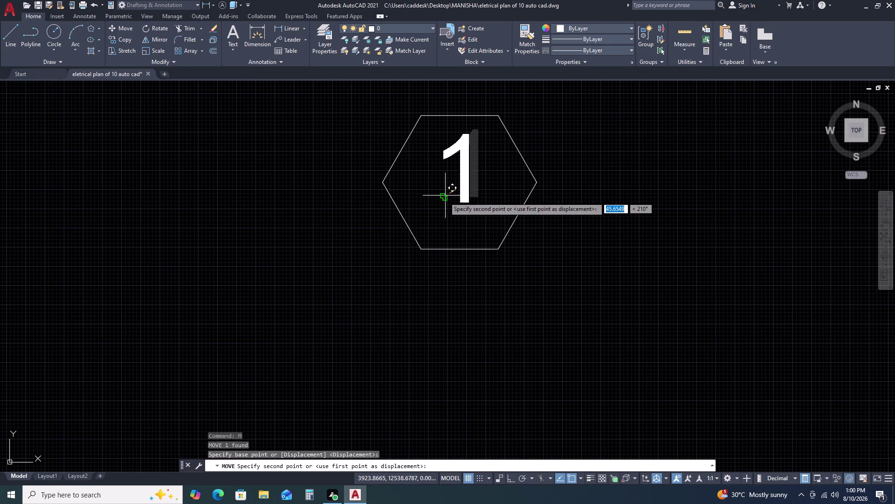
click(442, 202)
scroll(down, 3)
scroll(down, 3)
click(513, 163)
click(477, 192)
key(Escape)
scroll(up, 3)
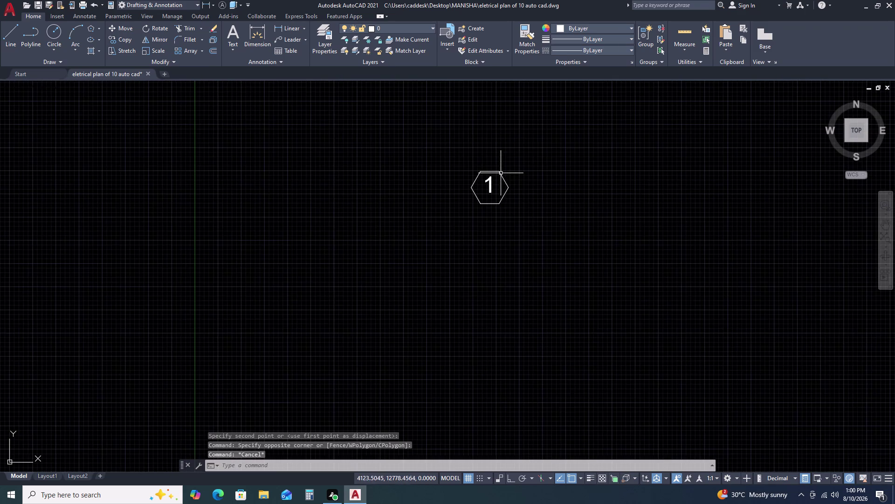
scroll(up, 3)
Nudge the number 1 twice until it sits at the hexagon centre.
click(497, 178)
click(473, 205)
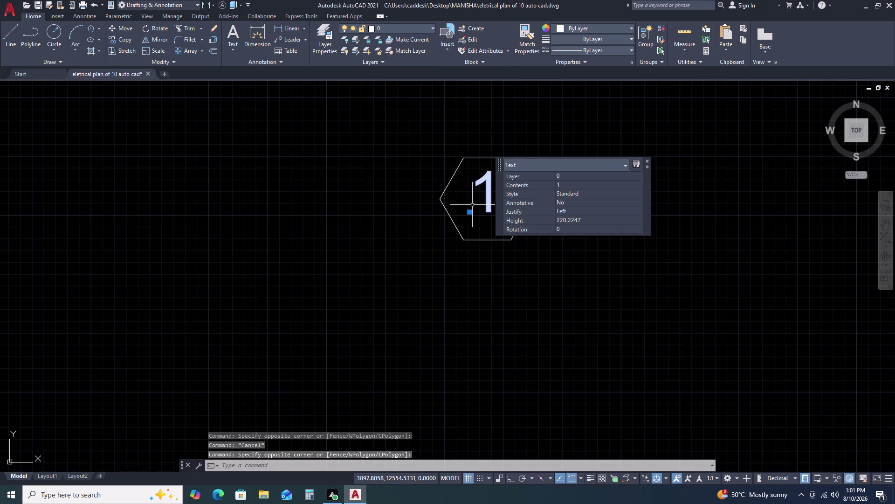
text(m)
key(space)
click(473, 205)
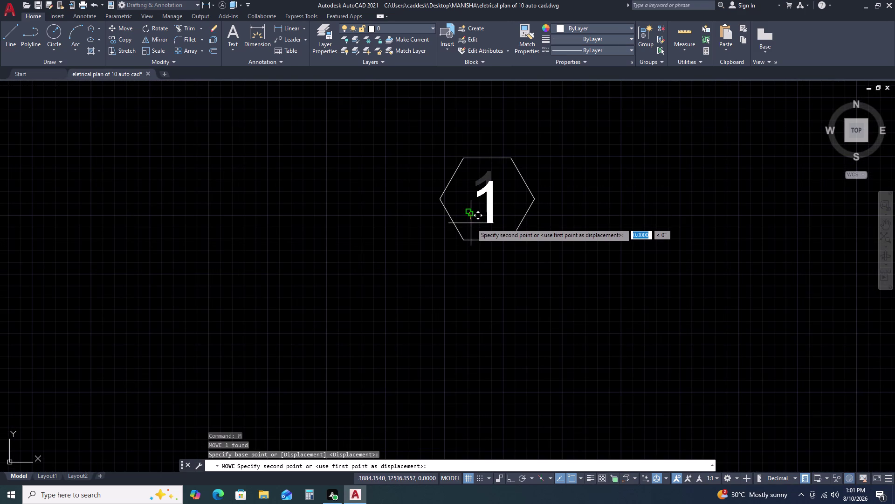
click(471, 222)
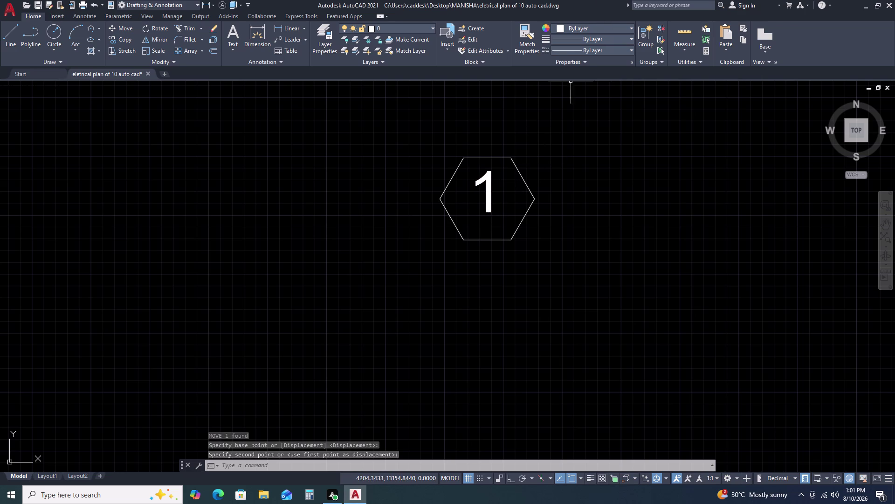
scroll(up, 3)
click(534, 169)
click(508, 206)
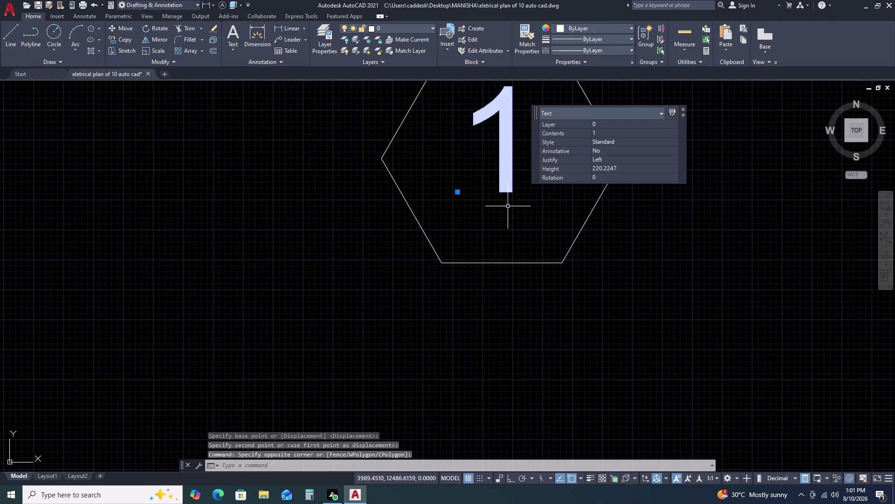
text(m)
key(space)
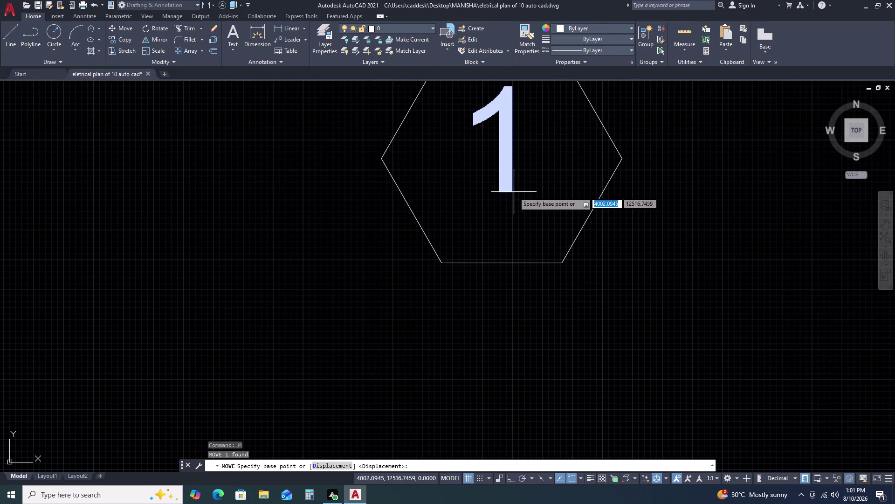
click(511, 190)
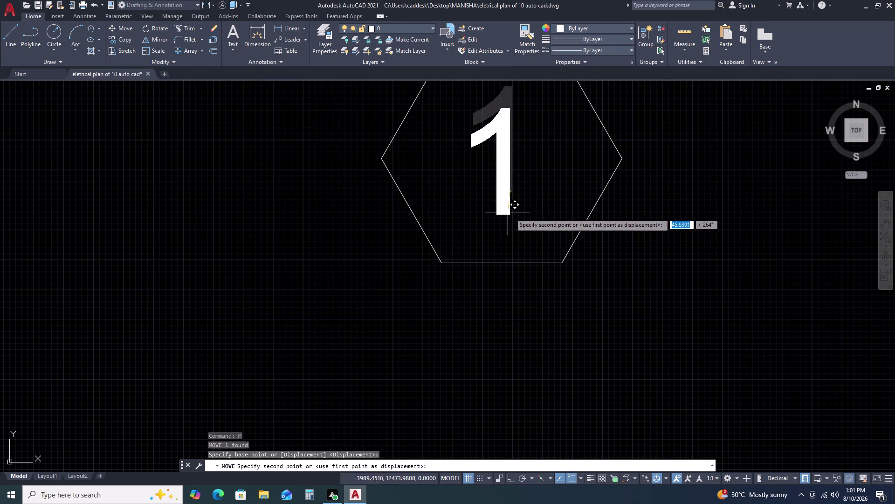
click(513, 213)
scroll(down, 3)
scroll(down, 3)
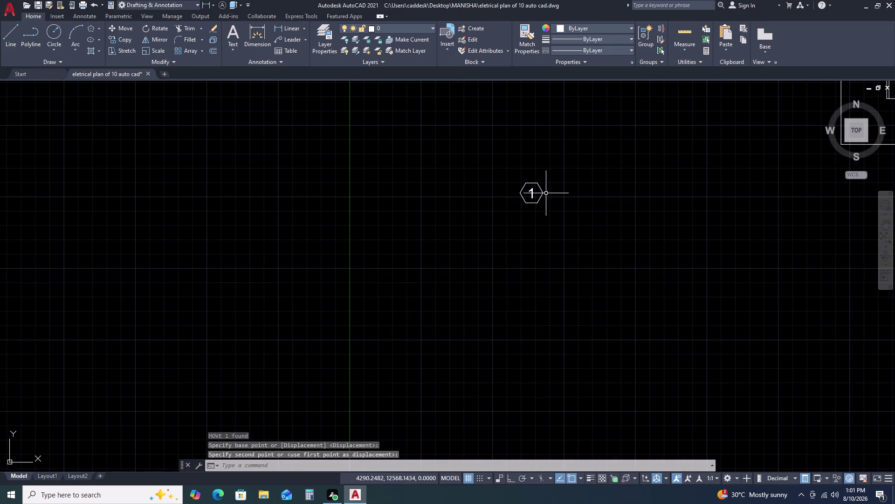
Move the hexagon tag beside the left TOILET 2920X1650 label.
drag(554, 169, 546, 174)
click(477, 215)
key(m)
key(space)
click(573, 206)
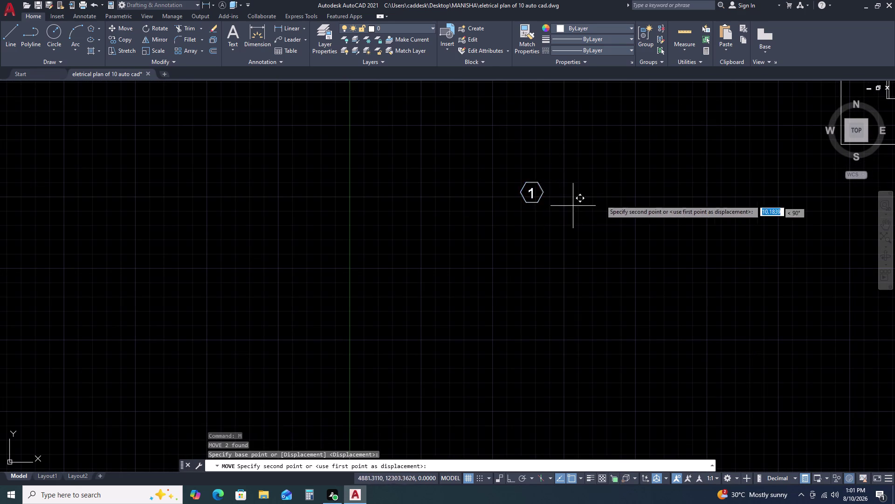
scroll(down, 3)
scroll(up, 3)
scroll(up, 3)
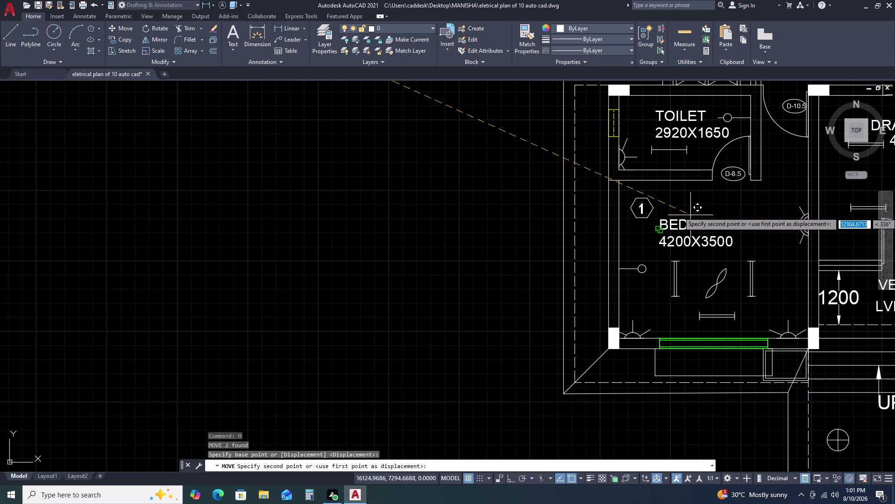
click(683, 131)
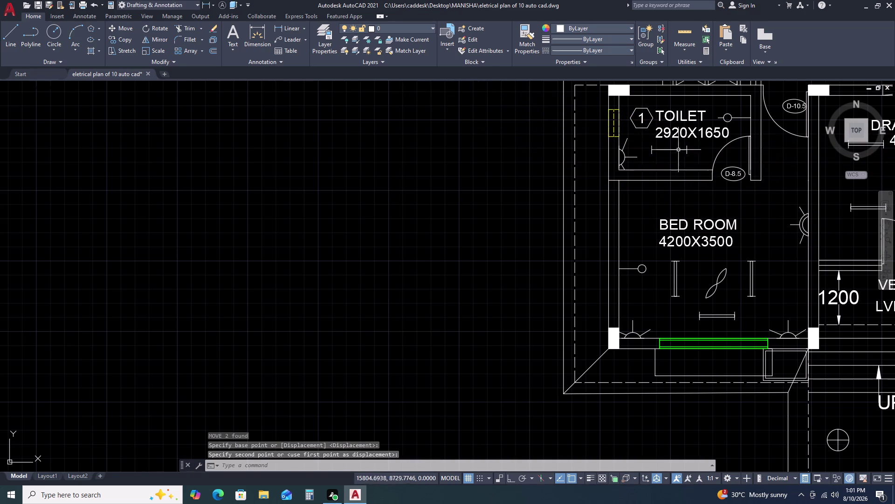
scroll(up, 3)
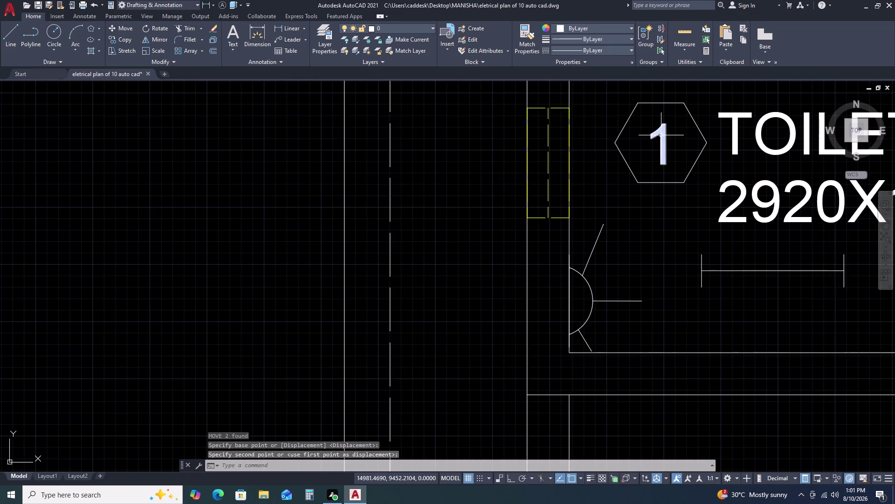
Change the tag number from 1 to 3.
double_click(663, 135)
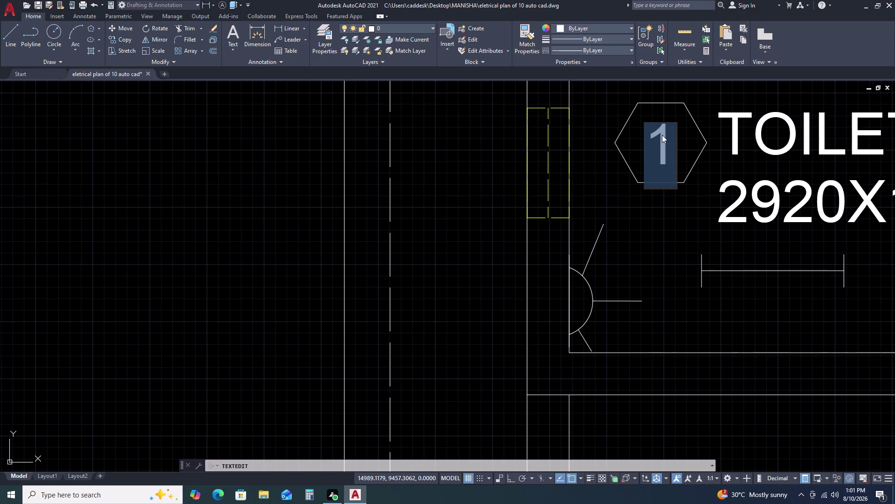
key(3)
click(641, 214)
key(Escape)
scroll(down, 3)
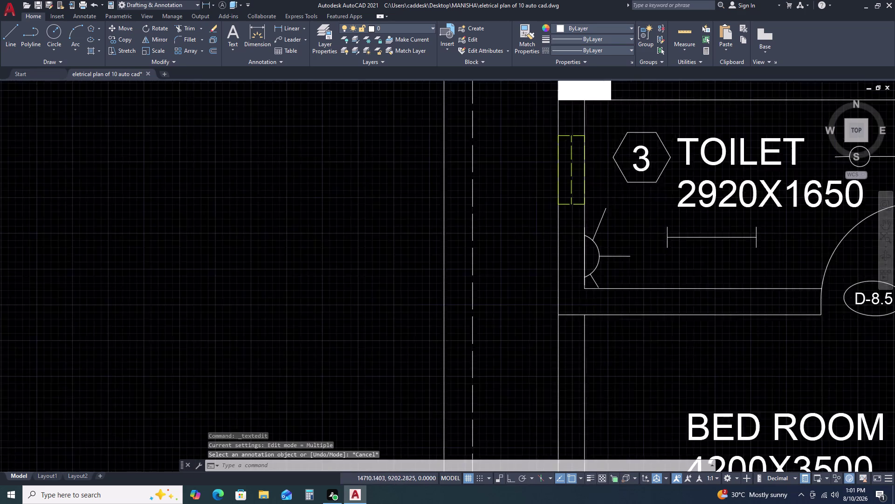
scroll(up, 3)
Copy the number-3 hexagon tag into the right-hand 2920X1650 toilet.
drag(695, 182, 683, 175)
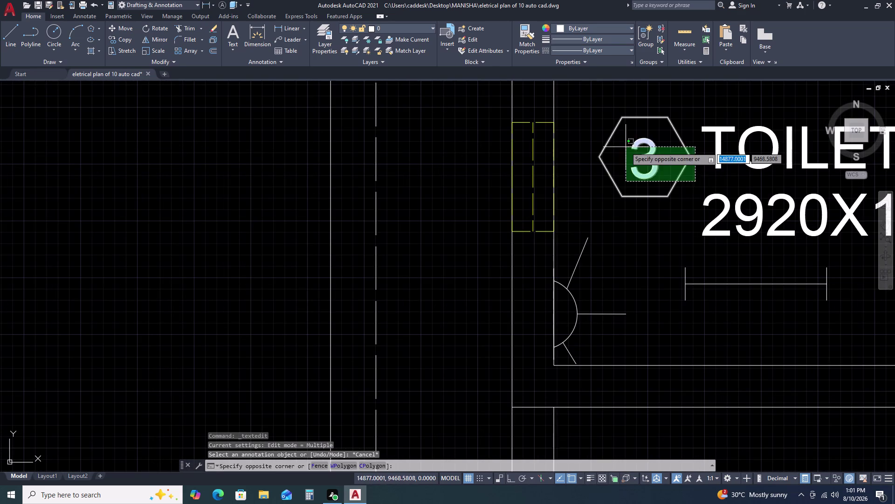
click(626, 147)
text(co)
key(space)
click(622, 155)
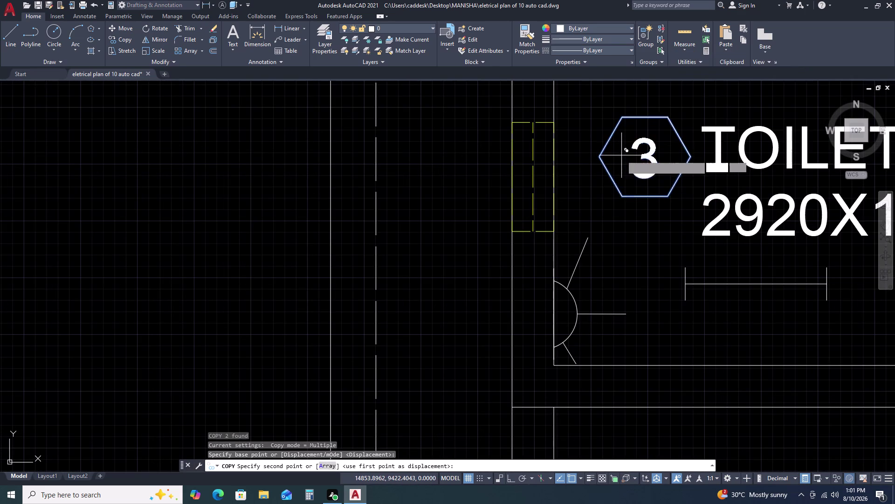
scroll(down, 3)
middle_drag(636, 269, 385, 194)
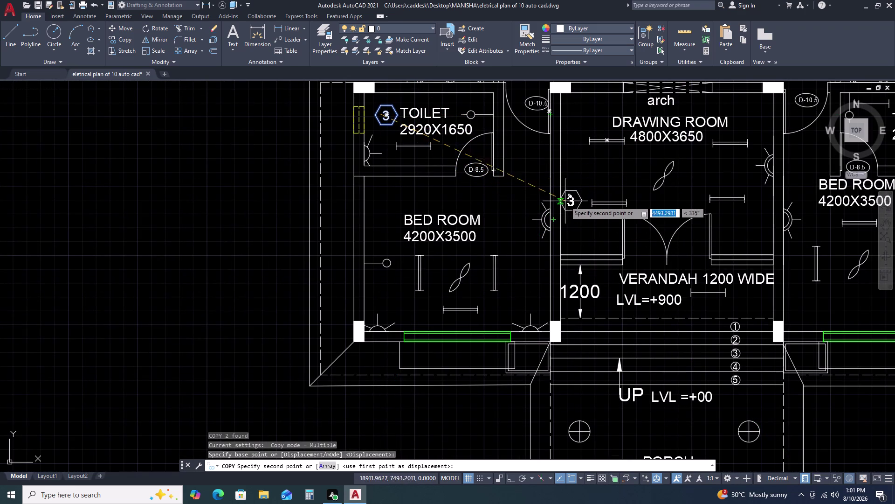
scroll(down, 3)
scroll(up, 3)
middle_drag(680, 180, 536, 190)
scroll(up, 3)
click(583, 206)
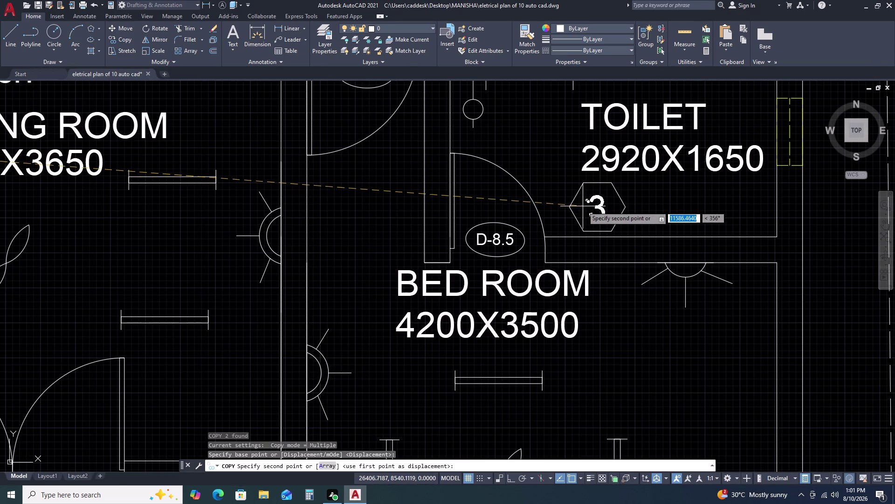
scroll(down, 3)
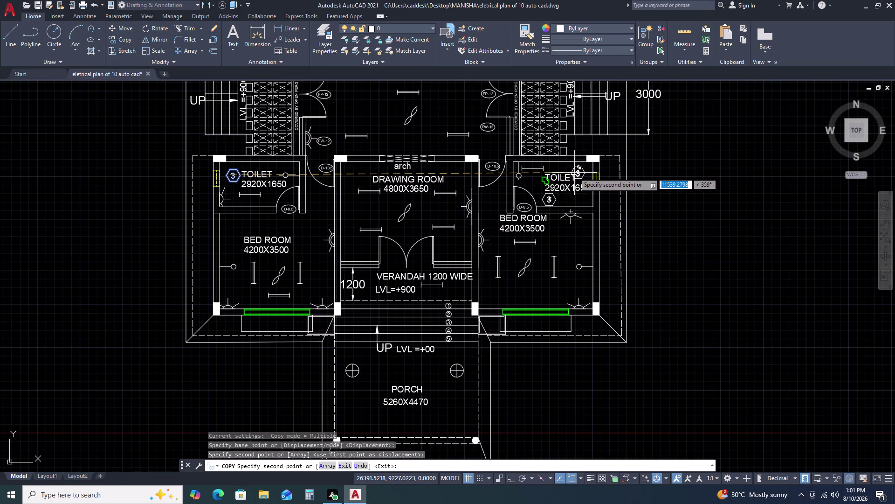
scroll(down, 3)
middle_drag(556, 146, 547, 232)
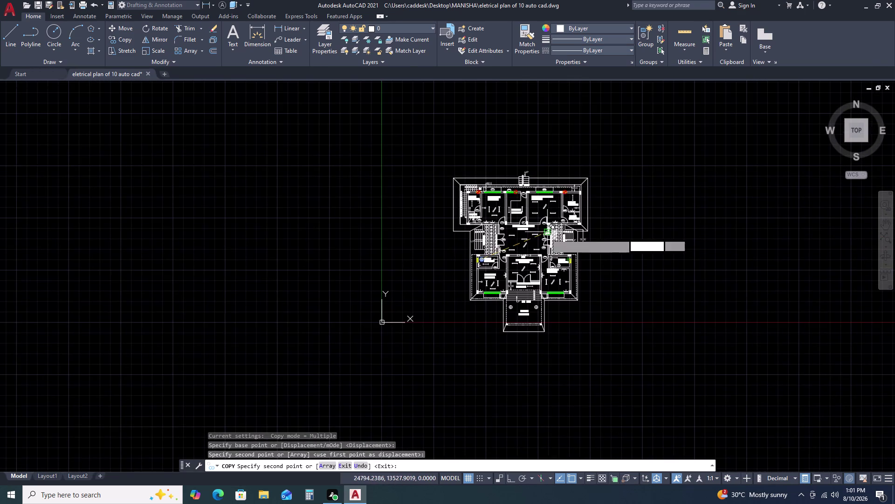
scroll(up, 3)
scroll(up, 3)
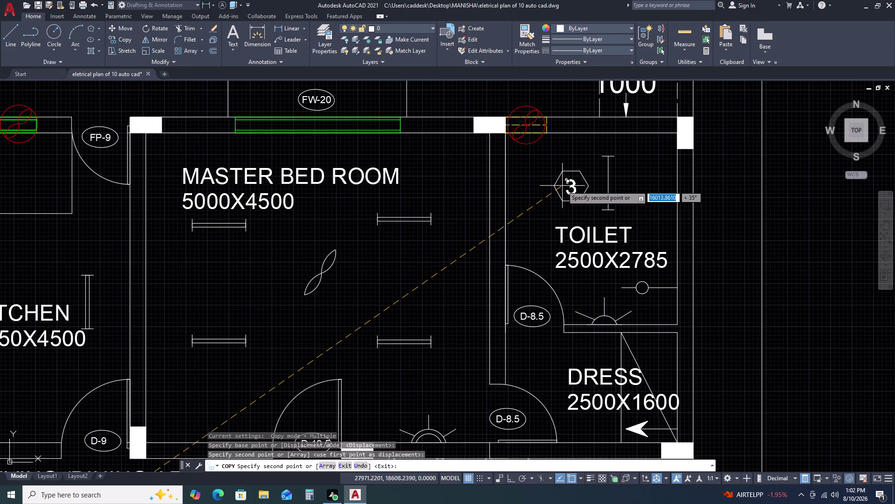
scroll(down, 3)
scroll(down, 3)
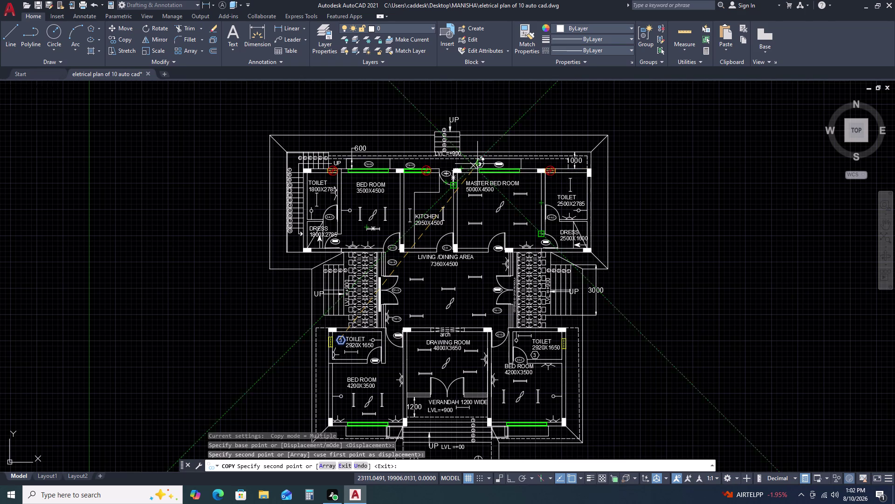
key(Escape)
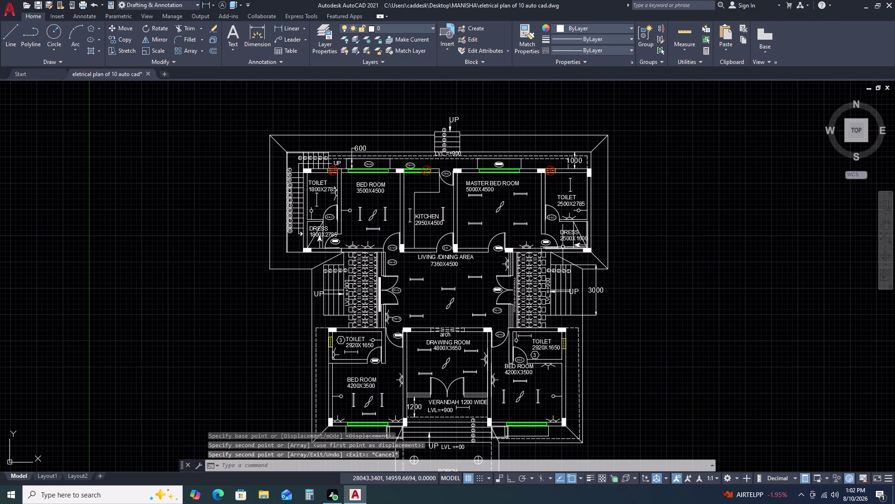
scroll(down, 3)
scroll(up, 3)
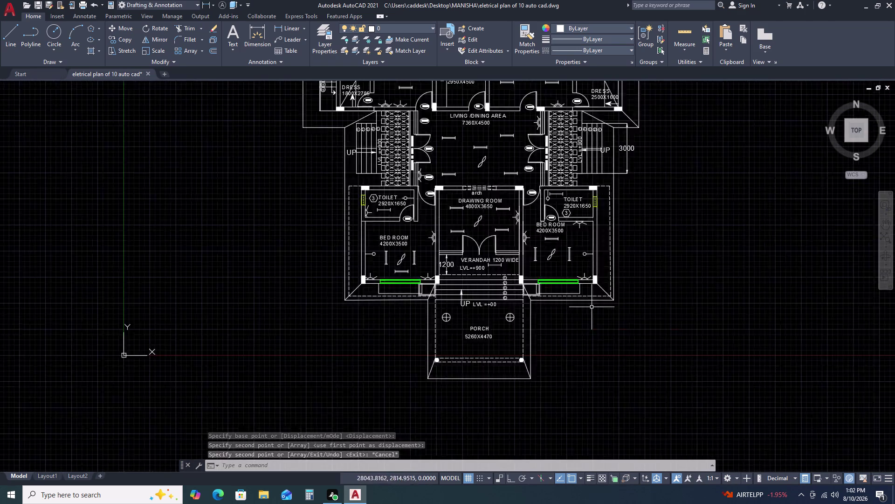
scroll(up, 3)
middle_drag(584, 237, 626, 283)
middle_click(659, 291)
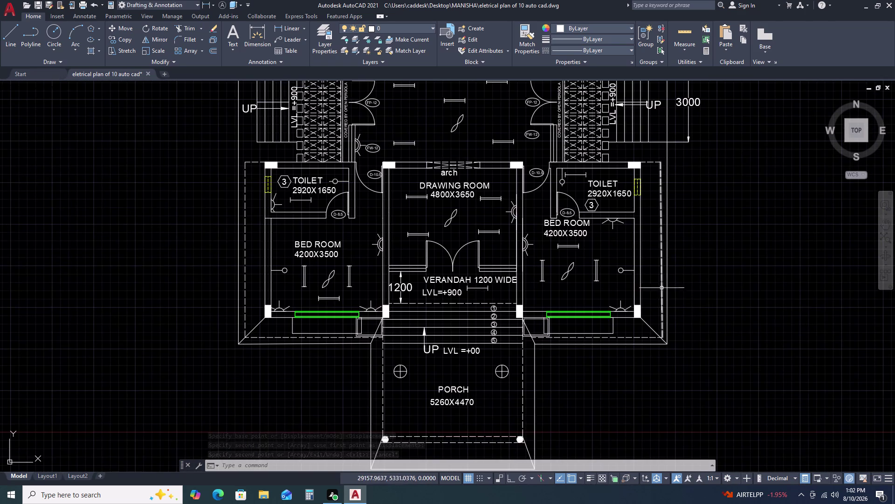
scroll(down, 3)
middle_drag(602, 159, 631, 221)
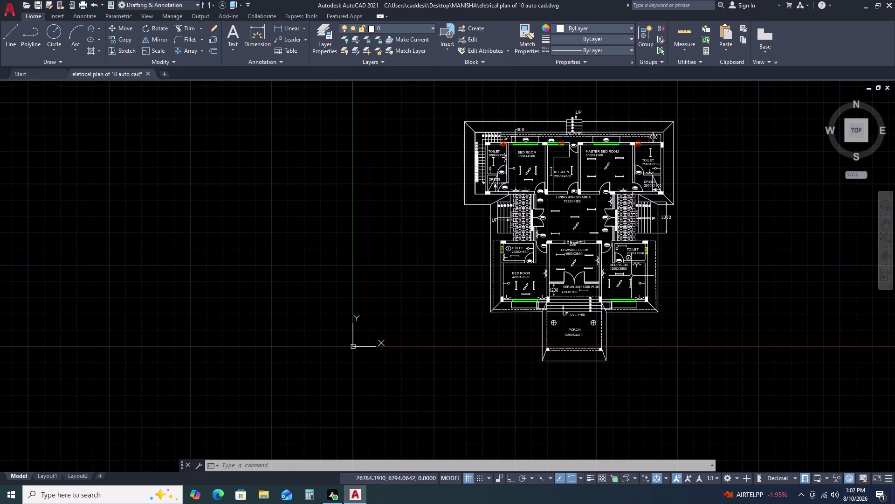
scroll(up, 3)
double_click(630, 234)
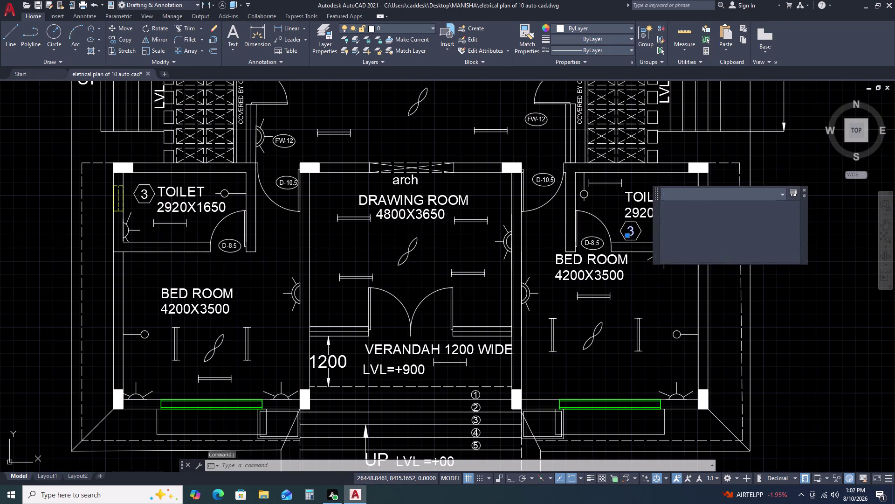
key(4)
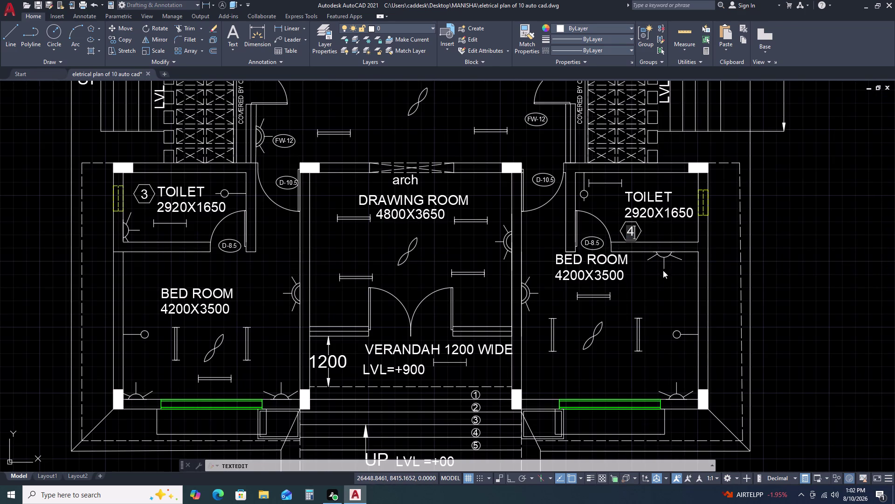
click(664, 274)
key(Escape)
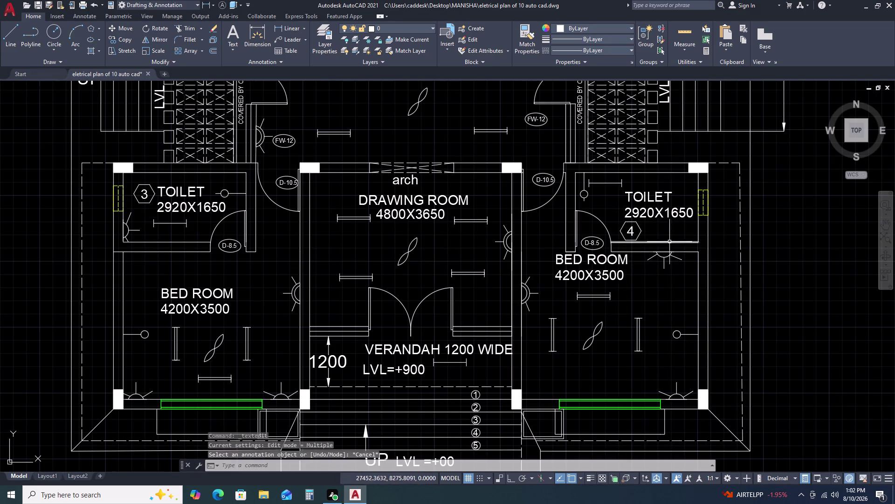
scroll(down, 3)
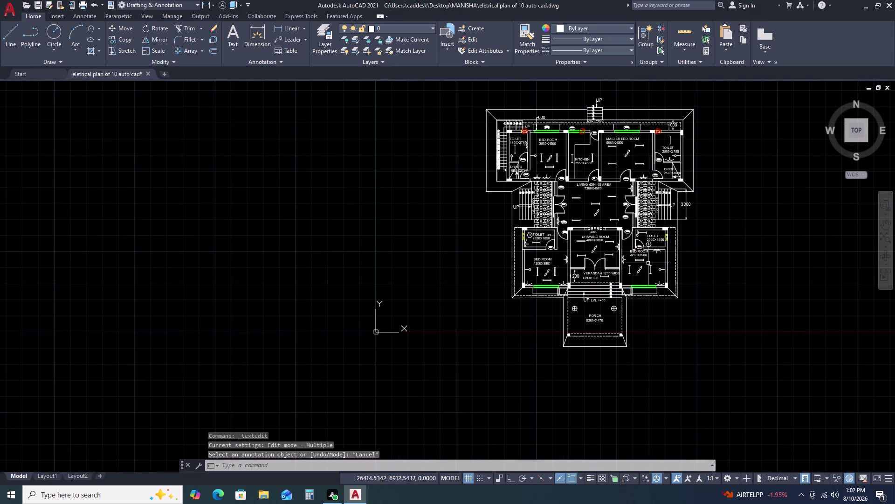
scroll(down, 3)
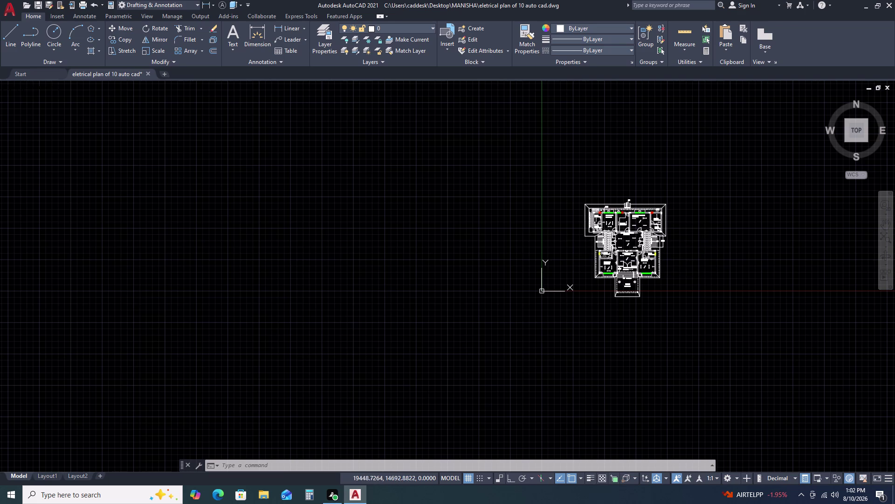
scroll(up, 3)
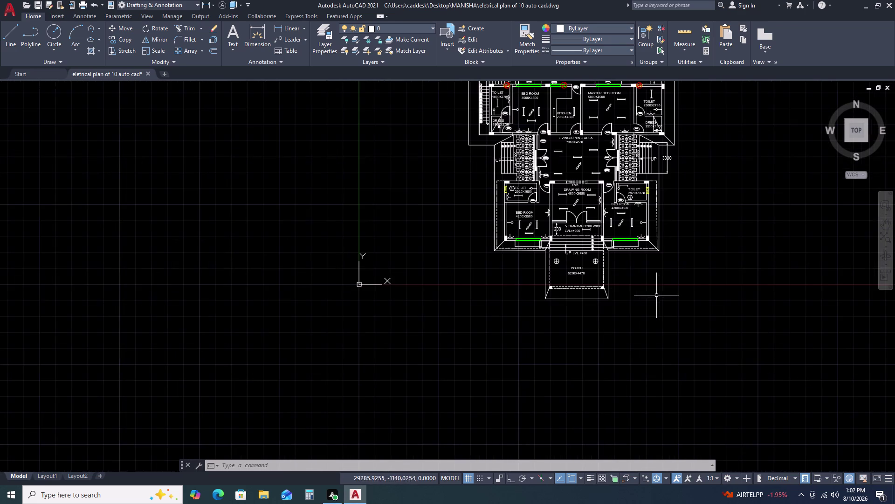
scroll(up, 3)
scroll(up, 3)
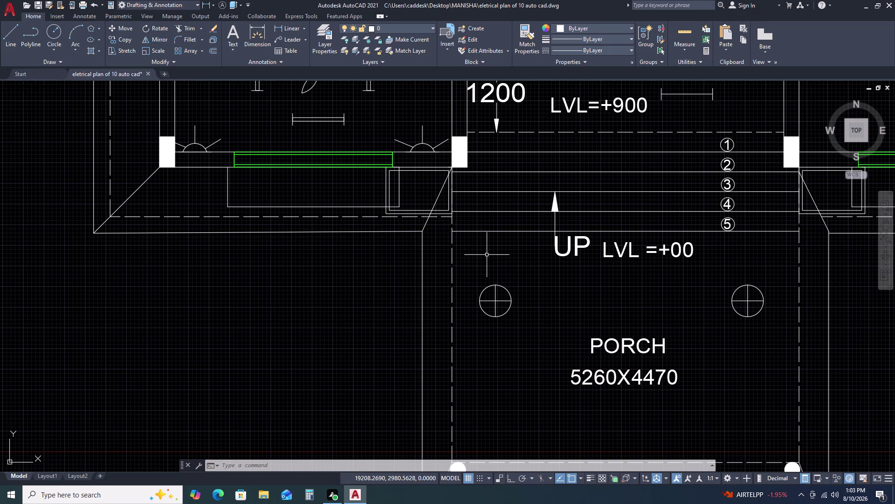
scroll(down, 3)
middle_drag(667, 223, 667, 225)
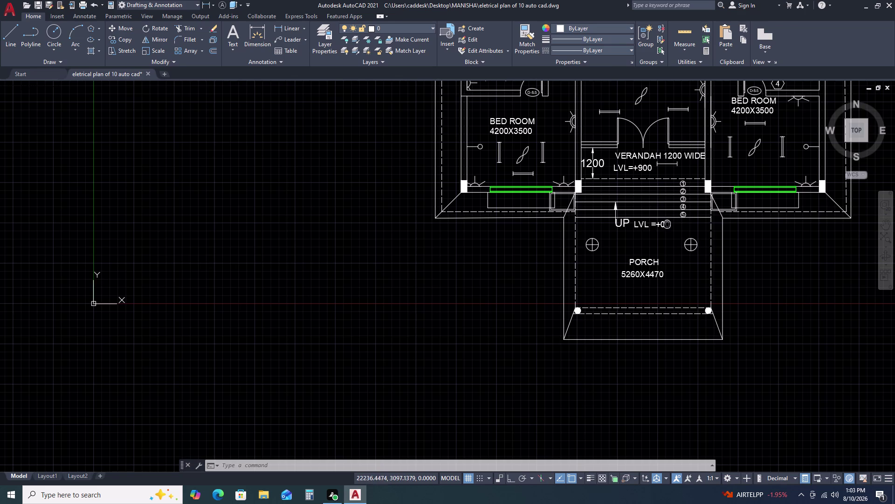
middle_drag(668, 225, 620, 237)
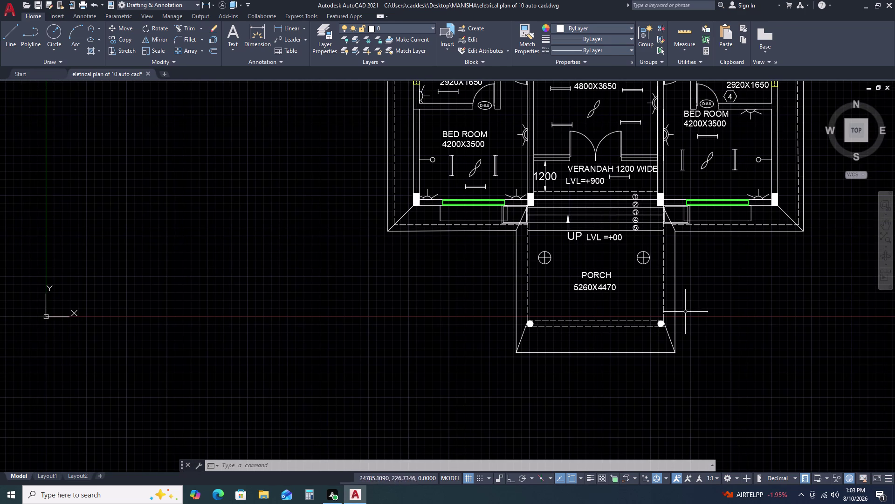
scroll(up, 3)
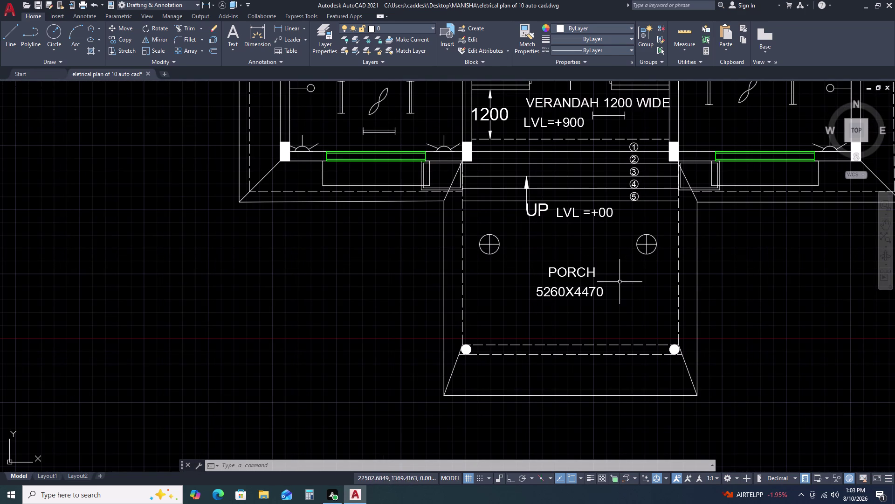
Draw a small rectangle right of the porch with RECTANG.
key(r)
text(e)
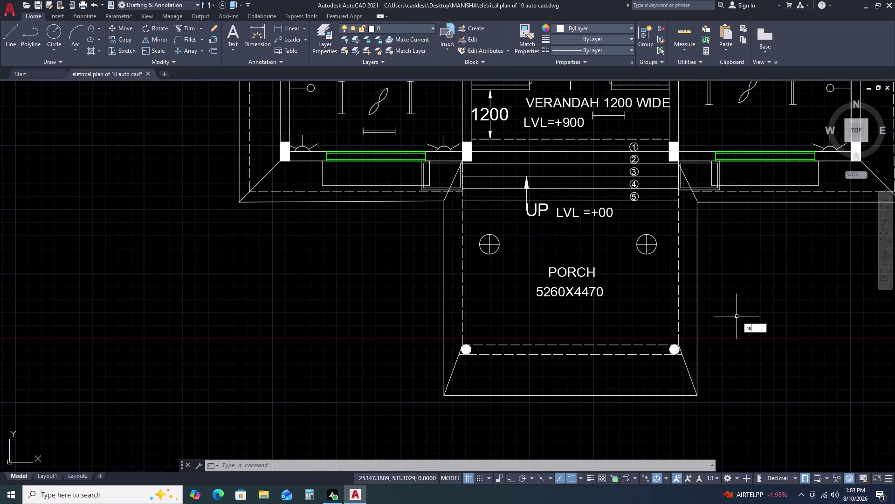
text(c)
key(space)
click(745, 268)
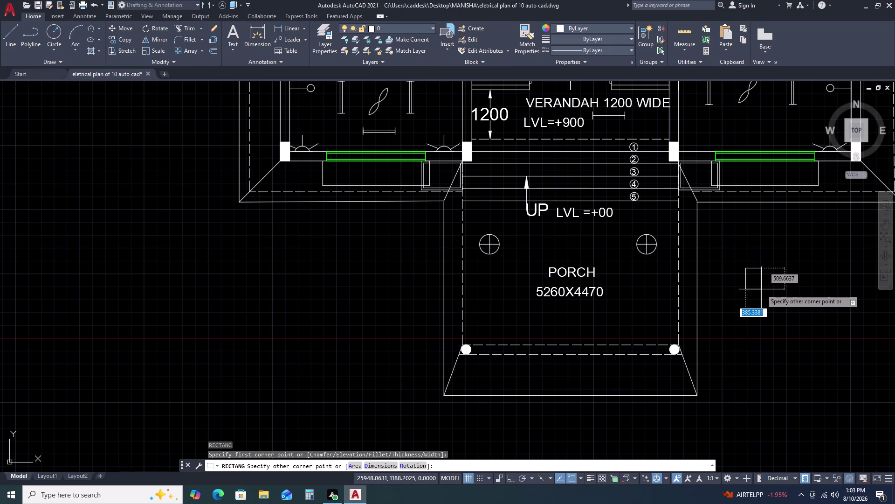
click(761, 289)
Draw a diagonal line between opposite corners of the rectangle.
key(l)
key(space)
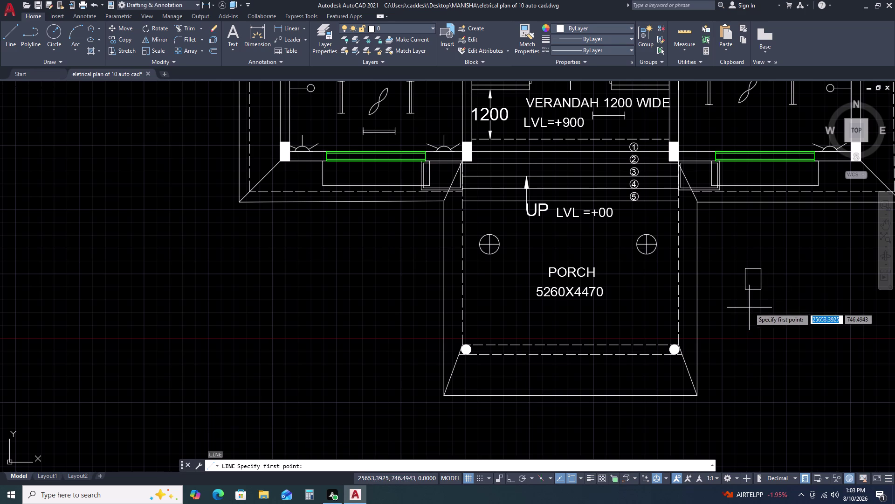
click(747, 271)
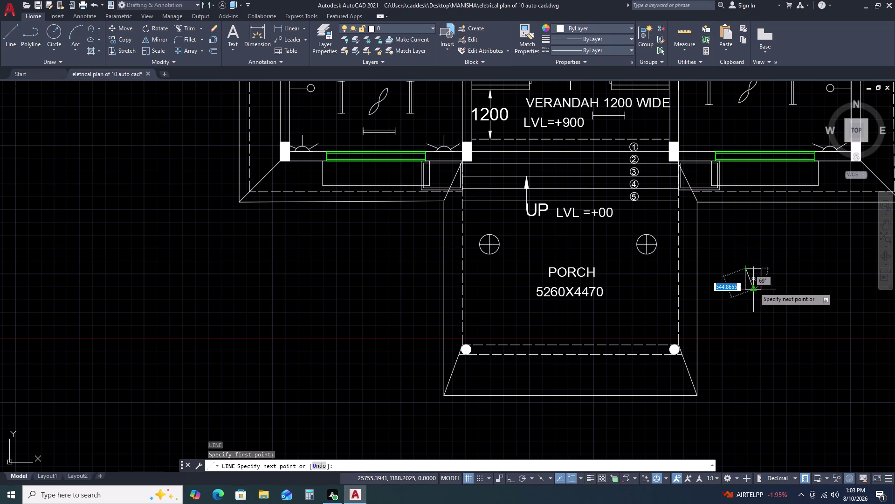
click(761, 287)
key(Escape)
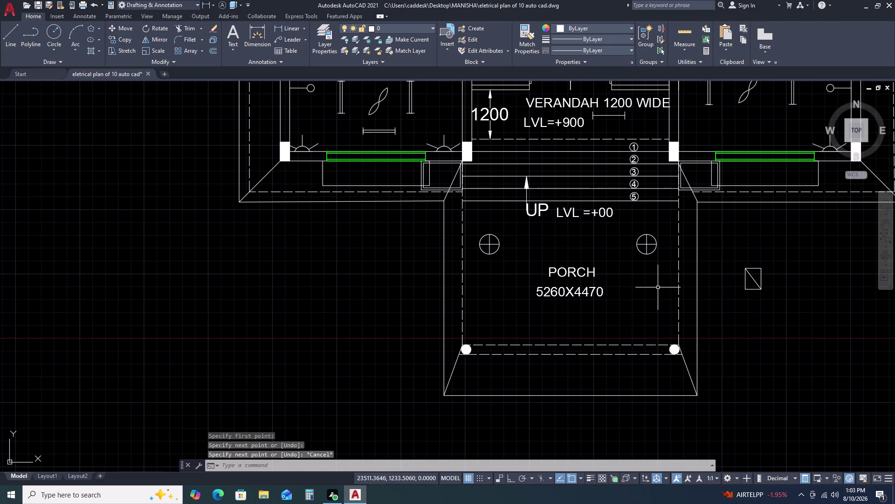
Select the step number 5 and start copying it.
click(598, 216)
click(596, 212)
key(c)
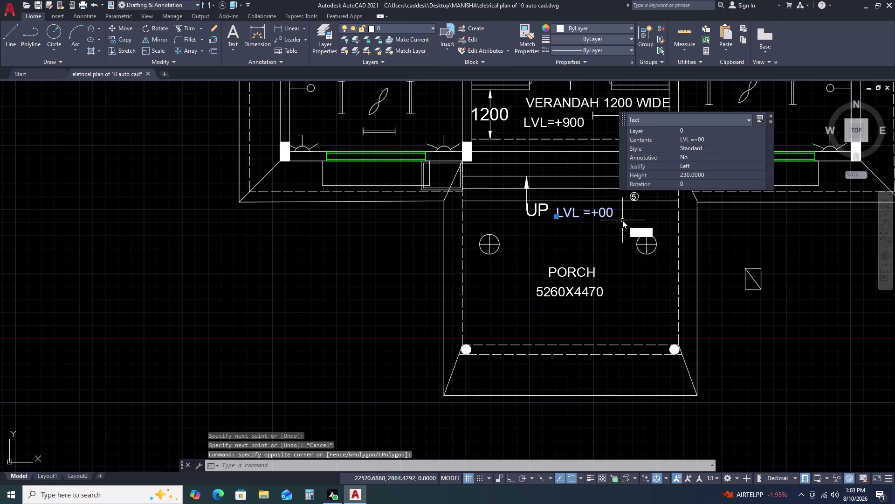
key(Escape)
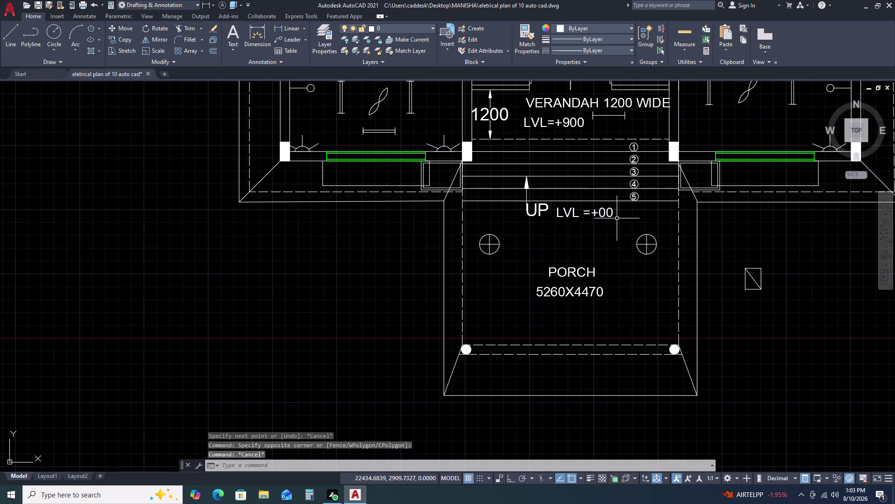
scroll(up, 3)
click(645, 202)
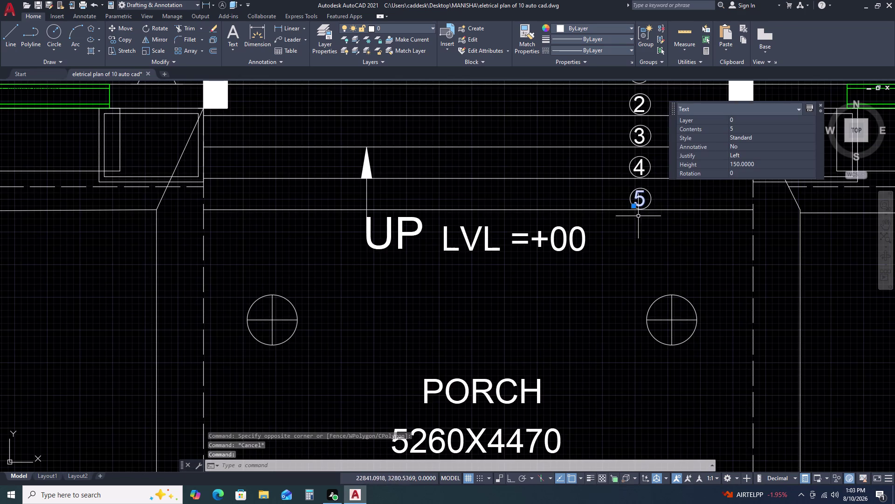
text(co)
key(space)
Copy the '5' number text to a spot beside the crossed rectangle.
click(638, 215)
scroll(down, 3)
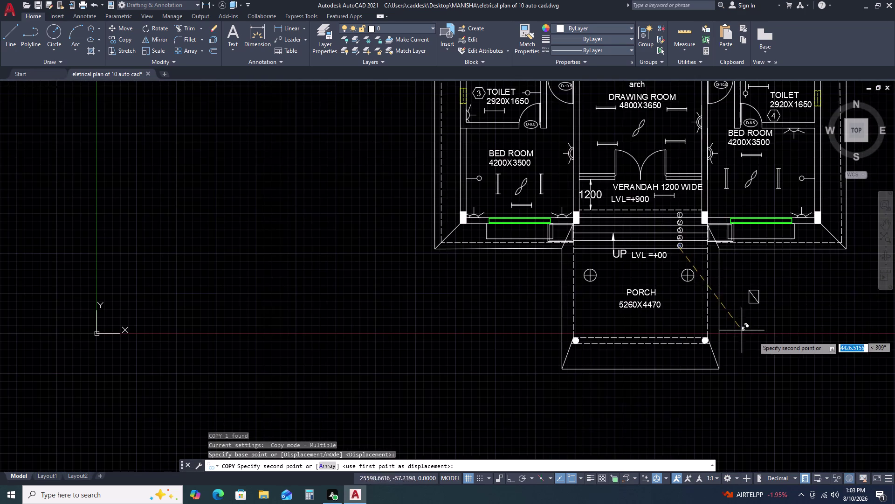
scroll(up, 3)
click(715, 295)
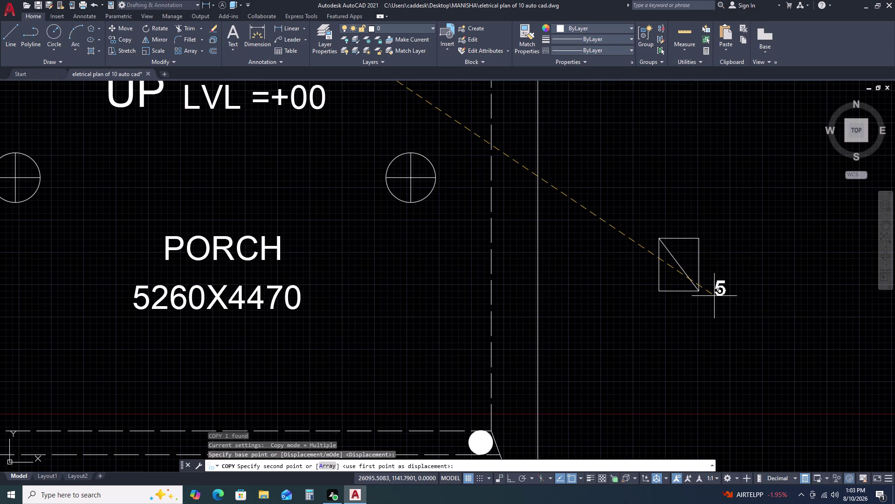
key(Escape)
Edit the copied number so it reads A1.
double_click(724, 289)
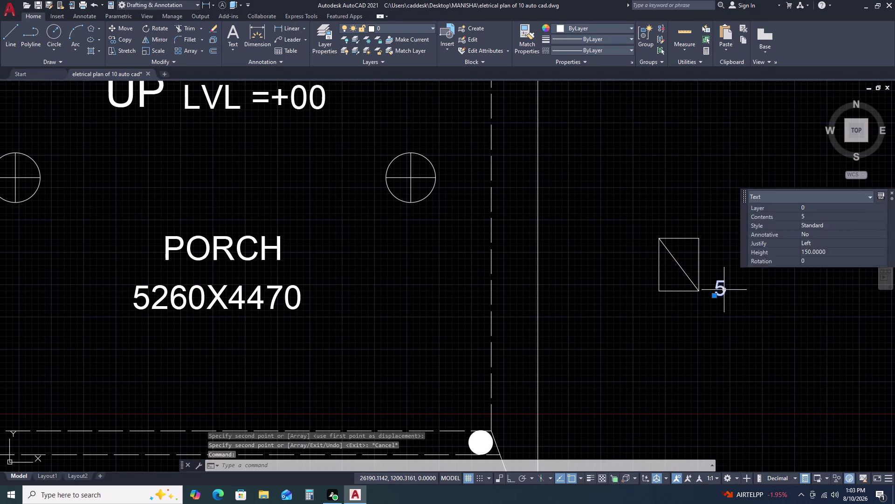
key(a)
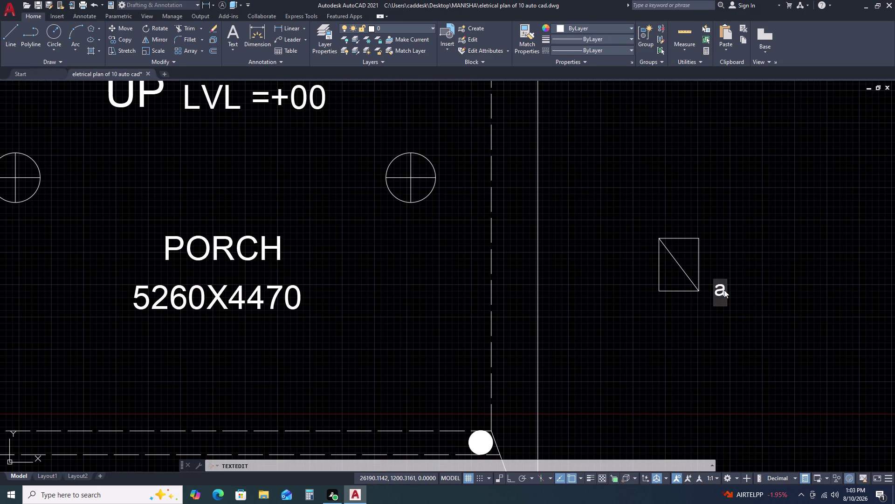
key(BackSpace)
text(A1)
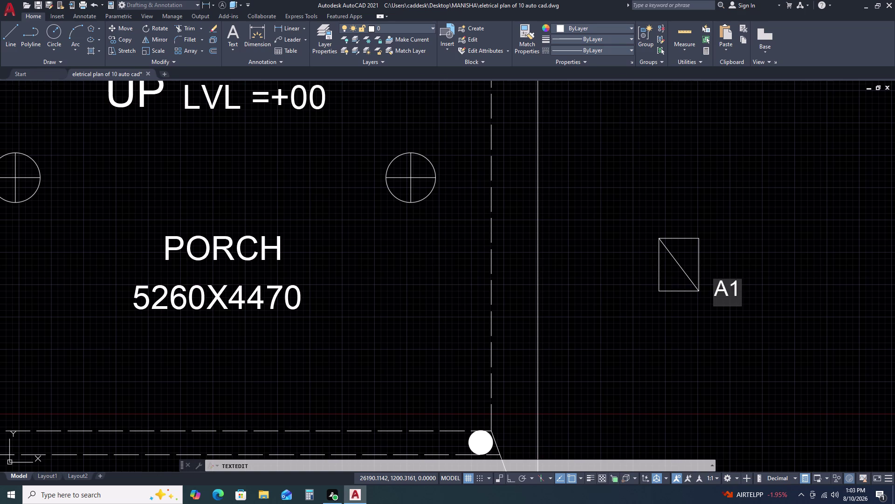
click(704, 324)
key(Escape)
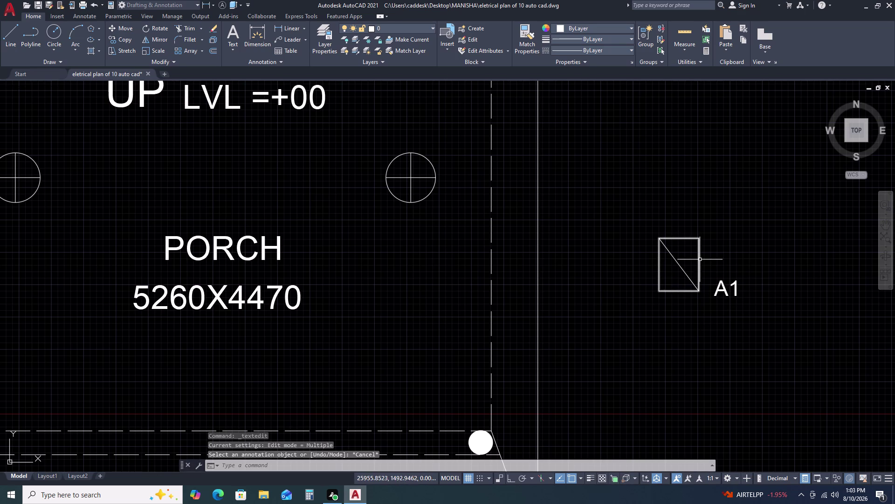
text(L)
key(space)
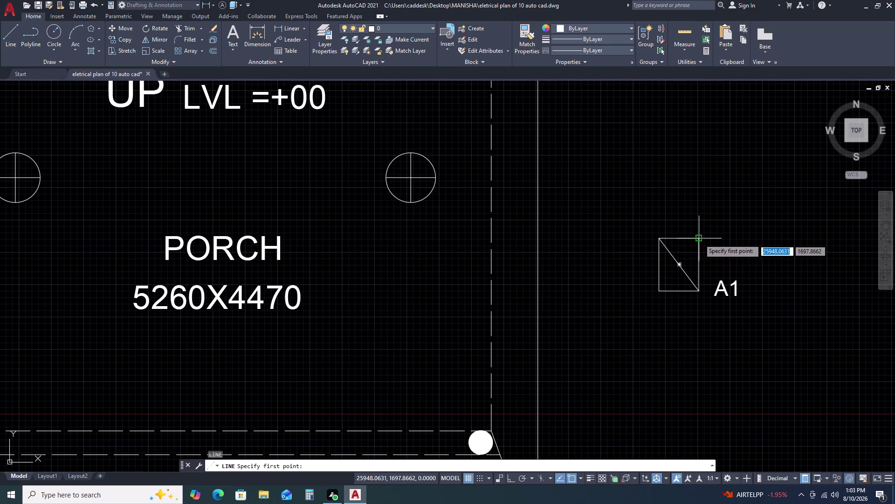
Draw the second diagonal from the rectangle's top-right to bottom-left corner.
click(695, 239)
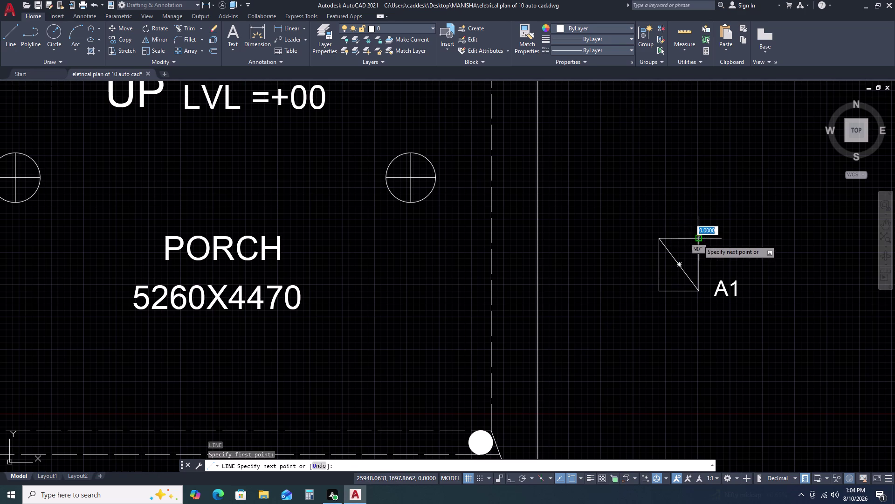
double_click(662, 289)
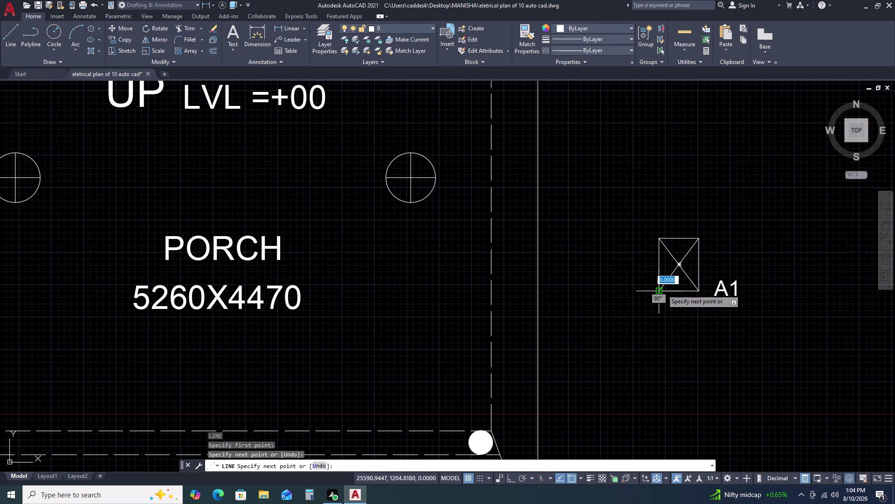
key(Escape)
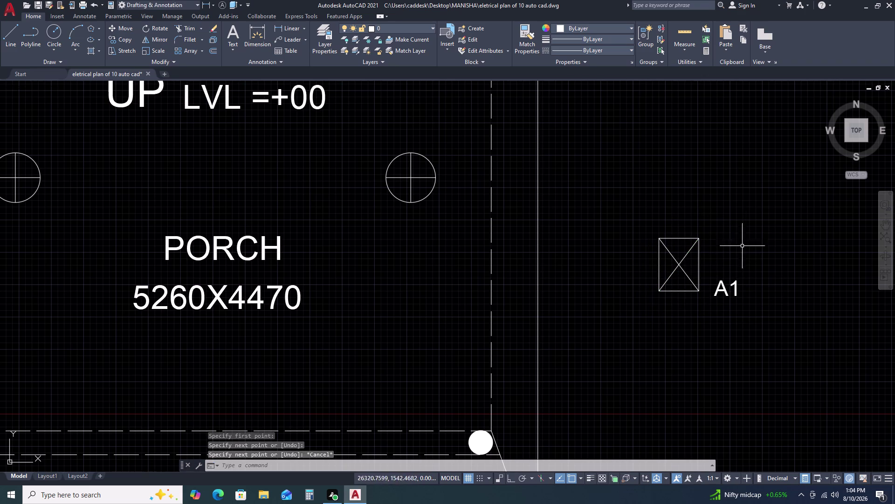
click(747, 231)
click(633, 302)
text(M)
key(space)
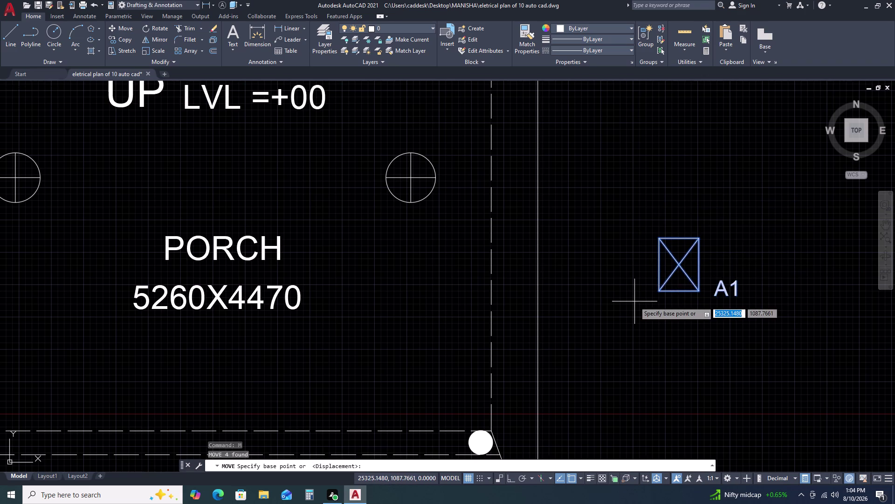
Move the crossed box and A1 label to the verandah wall.
click(659, 264)
scroll(down, 3)
scroll(up, 3)
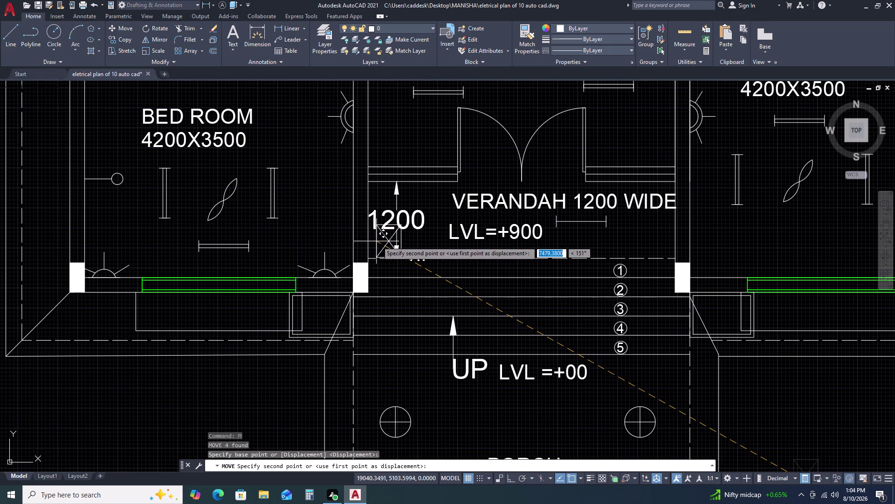
scroll(up, 3)
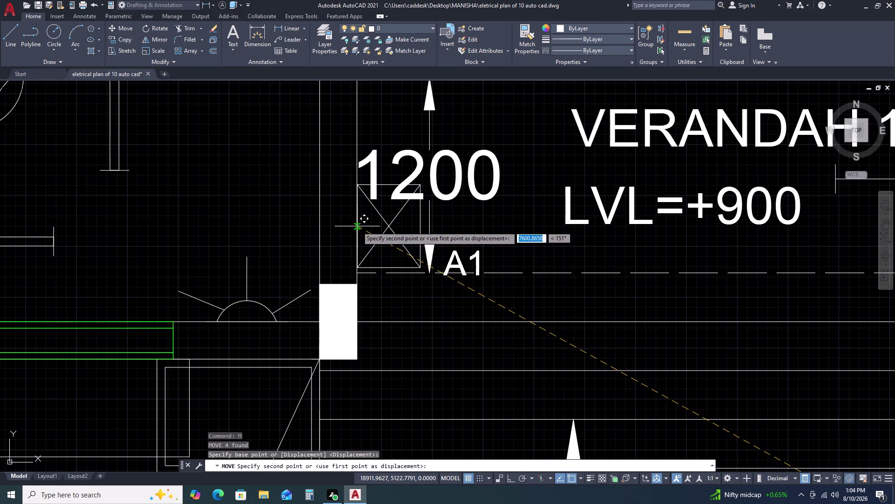
click(357, 226)
Delete the 1200 dimension beside the moved symbol.
drag(521, 170, 512, 170)
click(474, 155)
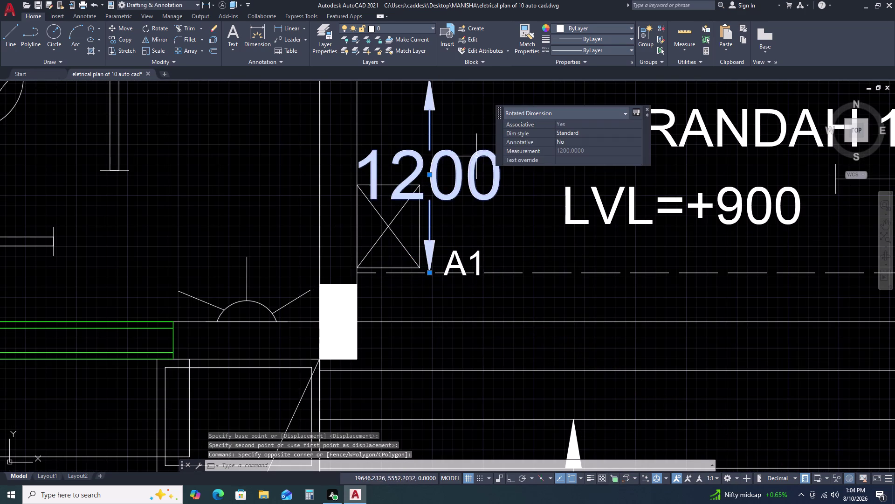
key(Delete)
scroll(down, 3)
scroll(up, 3)
scroll(up, 3)
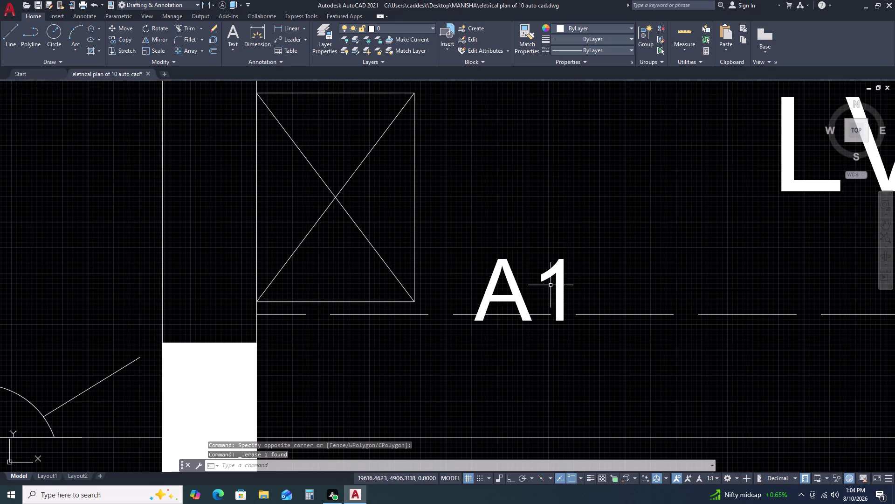
Reposition the crossed box and A1 label closer to the wall.
drag(574, 282, 546, 273)
click(332, 169)
key(m)
key(space)
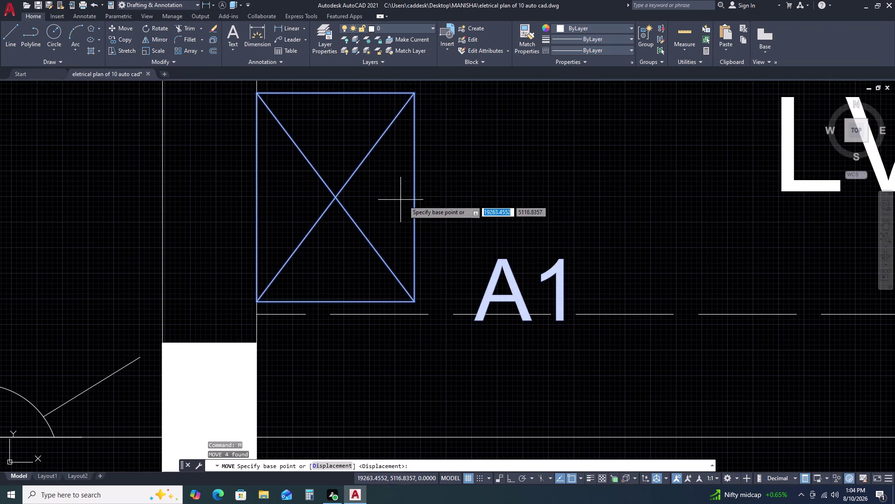
drag(437, 196, 435, 188)
click(433, 160)
scroll(down, 3)
key(Escape)
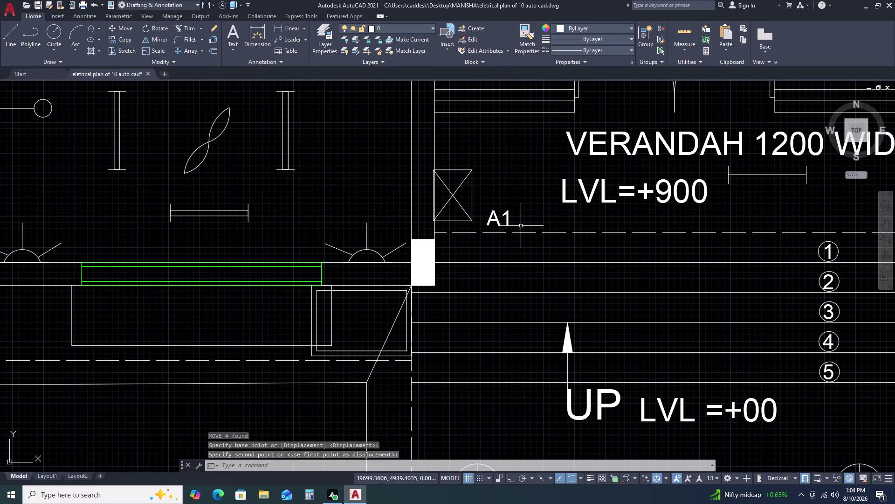
scroll(up, 3)
Nudge the crossed box slightly so it sits against the wall.
click(526, 158)
click(454, 241)
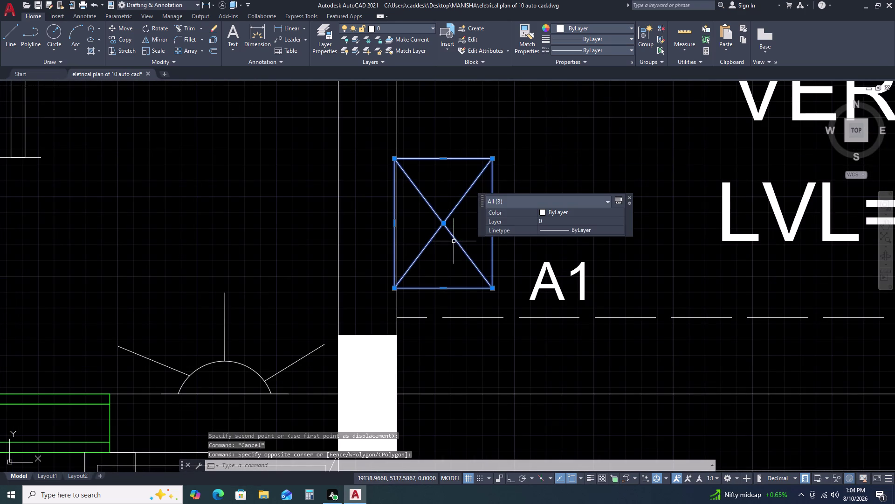
text(M)
key(space)
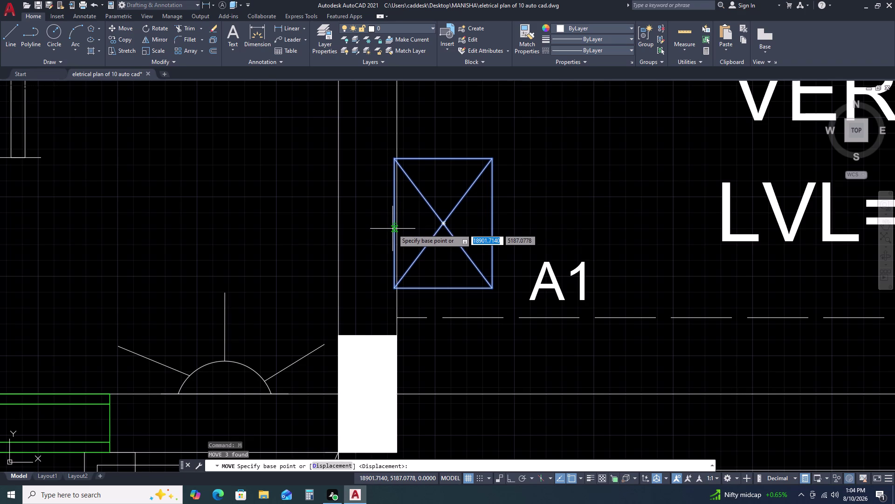
click(394, 223)
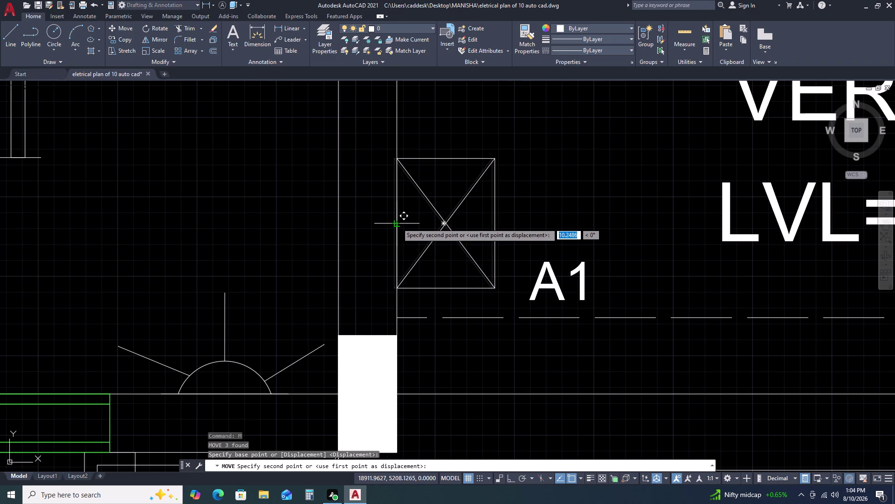
click(396, 223)
scroll(down, 3)
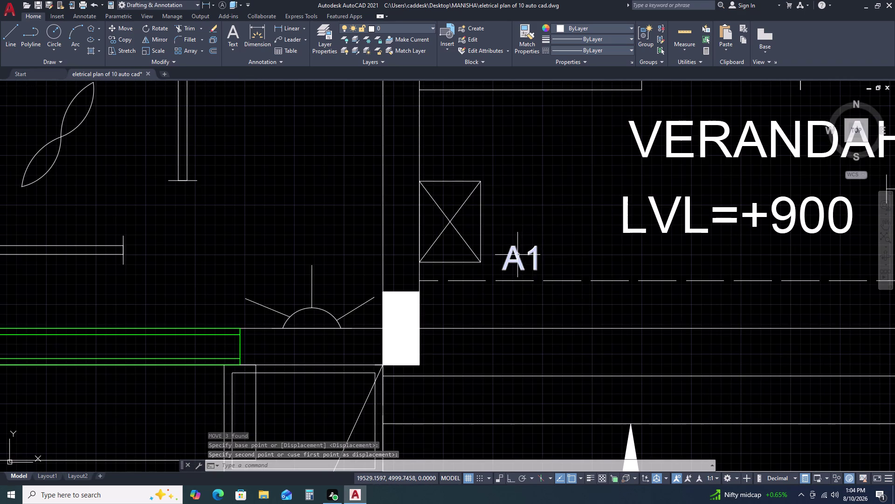
scroll(down, 3)
Grip-stretch the overshooting diagonal ends onto the box corners.
click(495, 234)
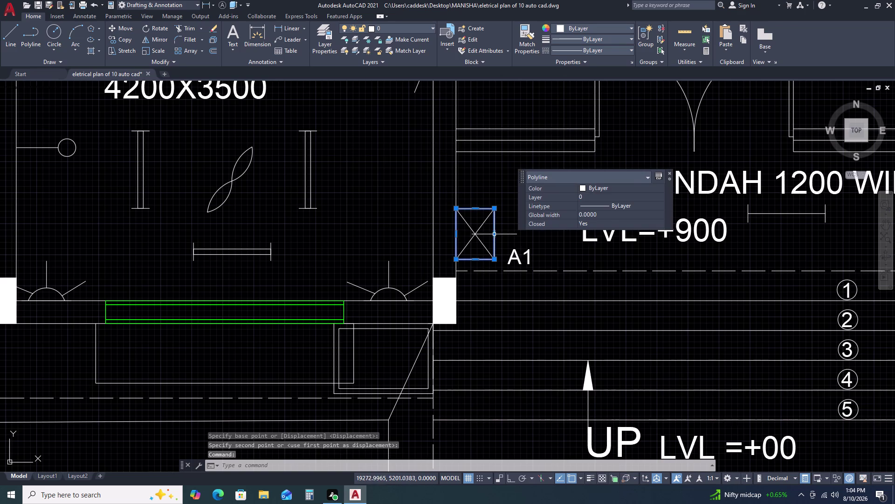
click(493, 234)
click(486, 234)
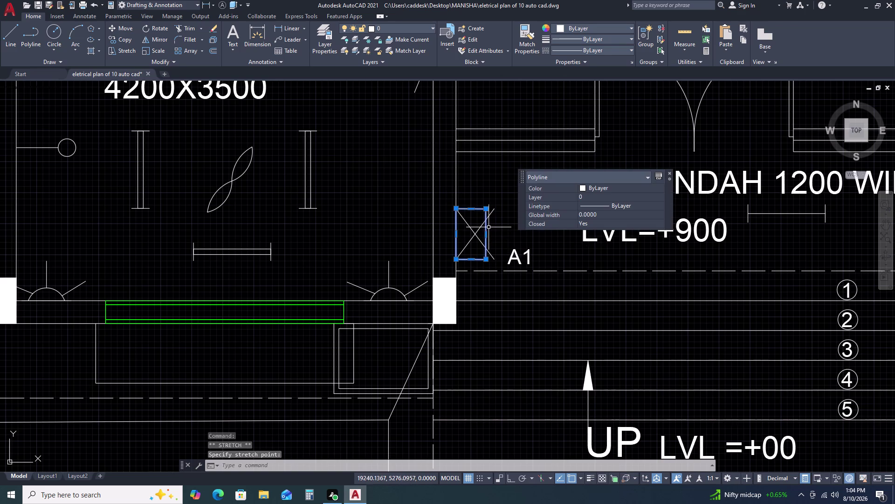
scroll(up, 3)
click(488, 198)
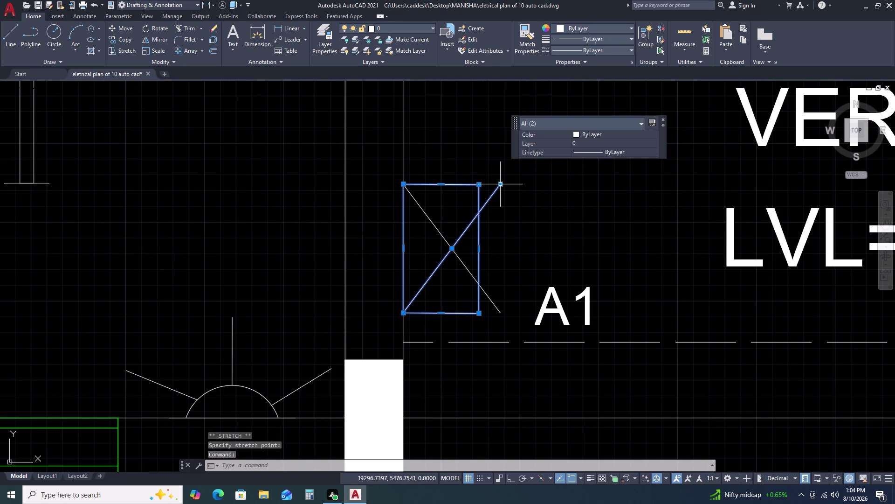
click(501, 183)
click(478, 184)
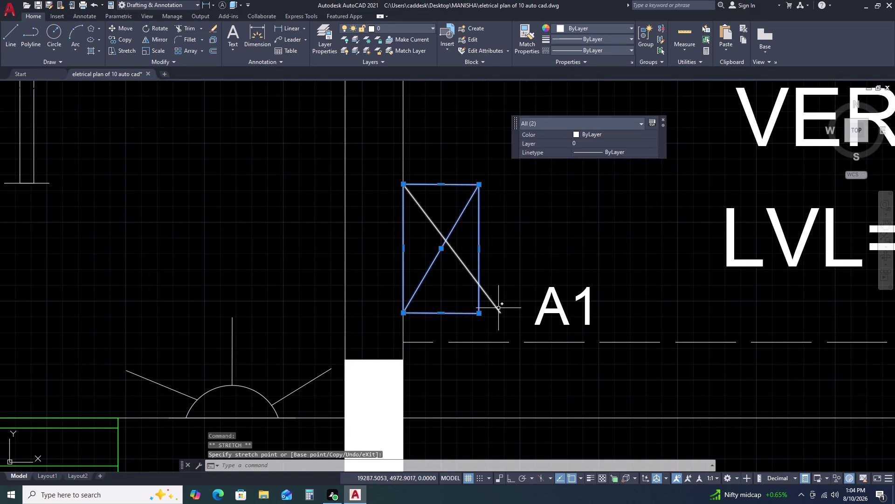
click(499, 307)
click(499, 314)
click(481, 312)
key(Escape)
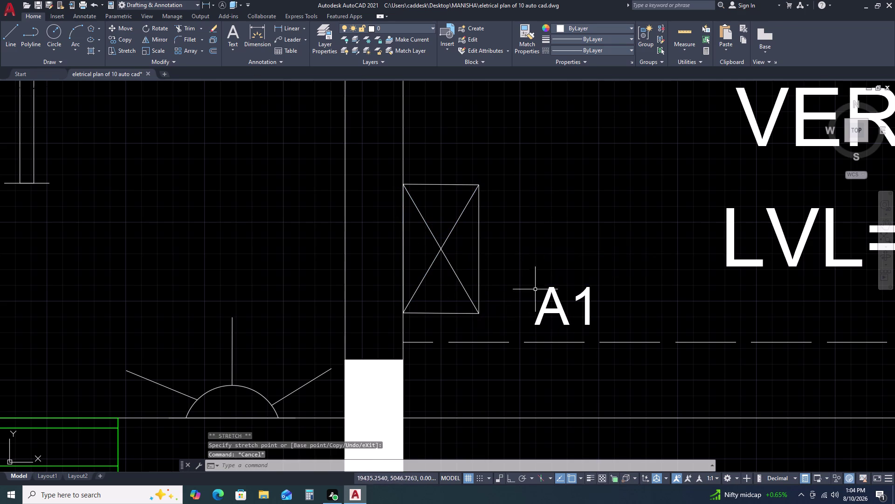
Move the A1 label to a new position beside the box.
click(584, 309)
click(530, 306)
text(M)
key(space)
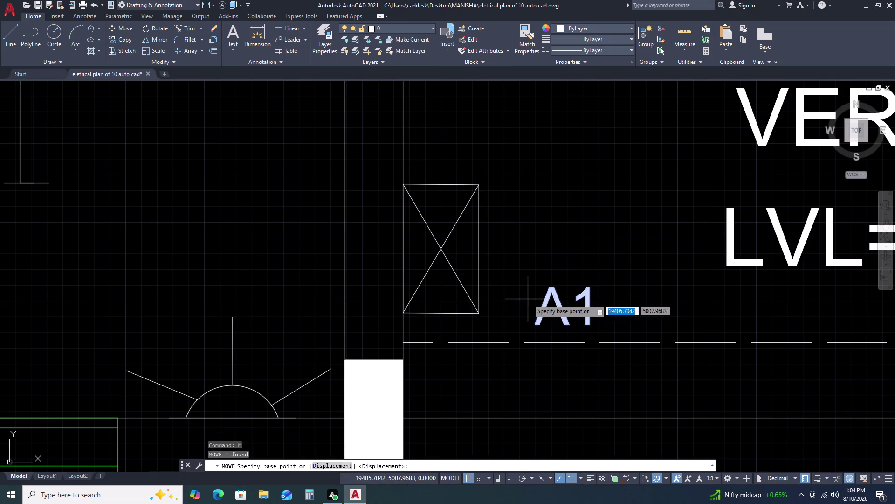
click(528, 299)
click(496, 292)
key(Escape)
scroll(down, 3)
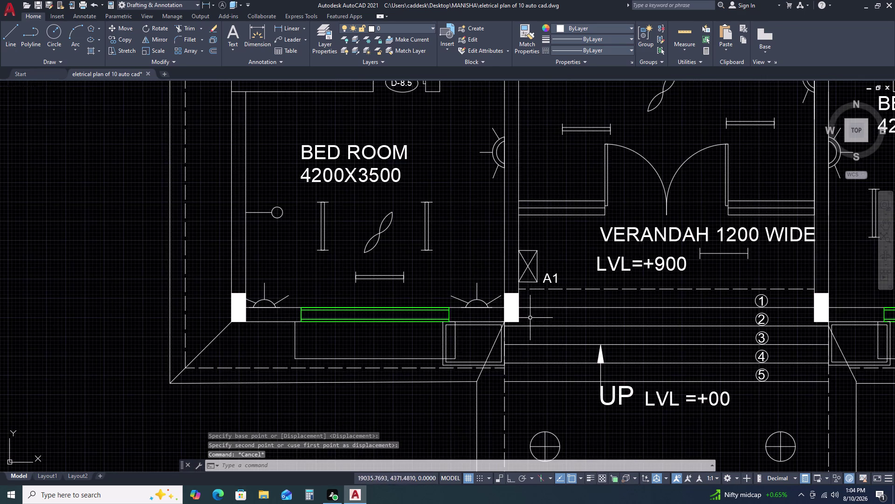
scroll(down, 3)
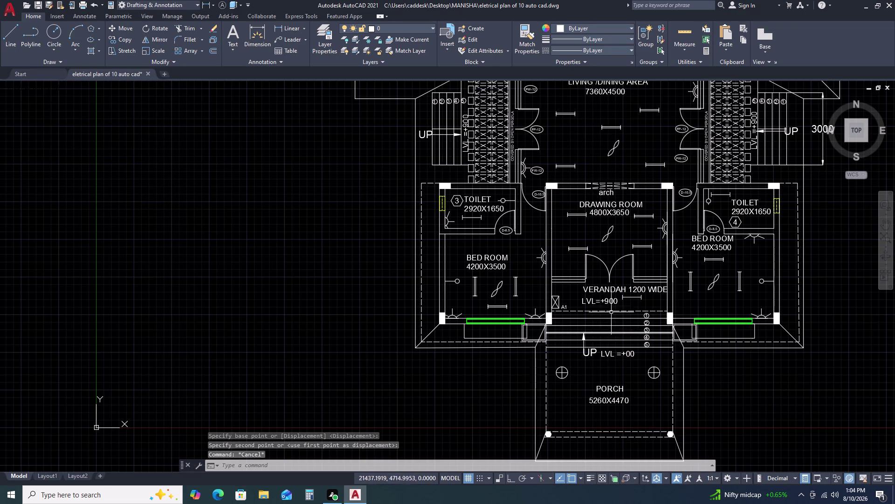
Pan and zoom across the plan to the wall light at FW-12 by toilet 3.
scroll(down, 3)
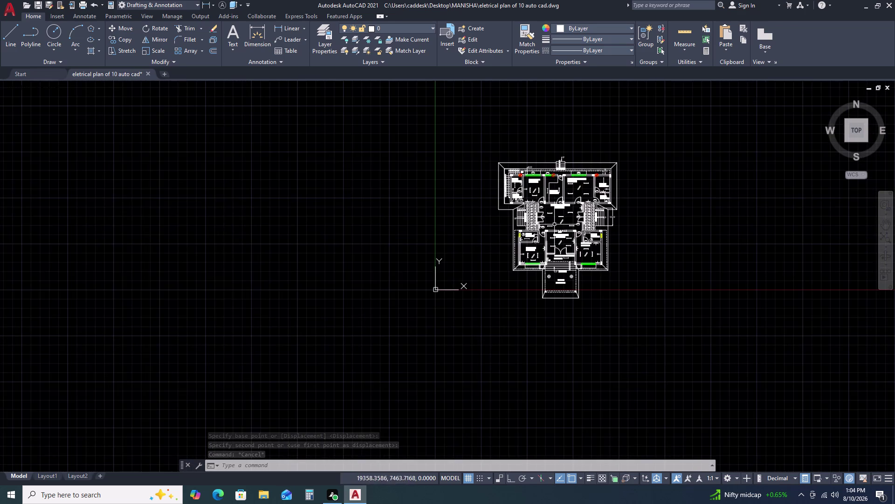
scroll(up, 3)
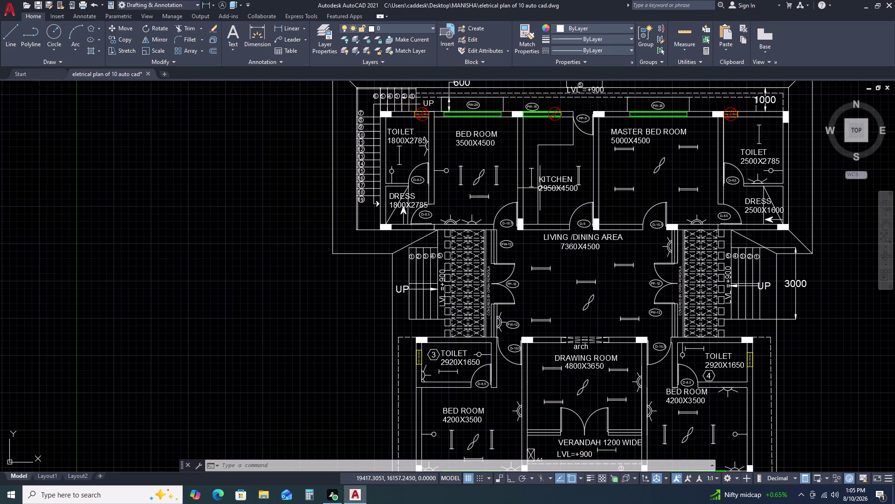
middle_drag(554, 146, 461, 159)
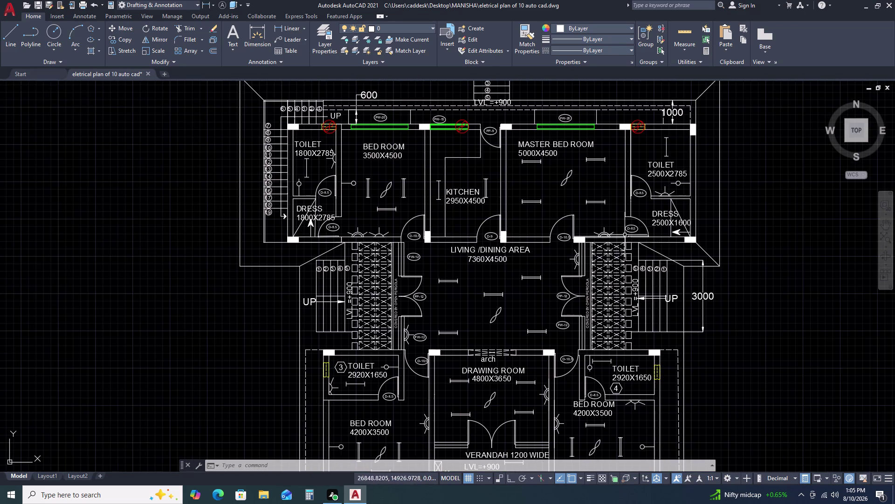
scroll(down, 3)
scroll(down, 3)
scroll(up, 3)
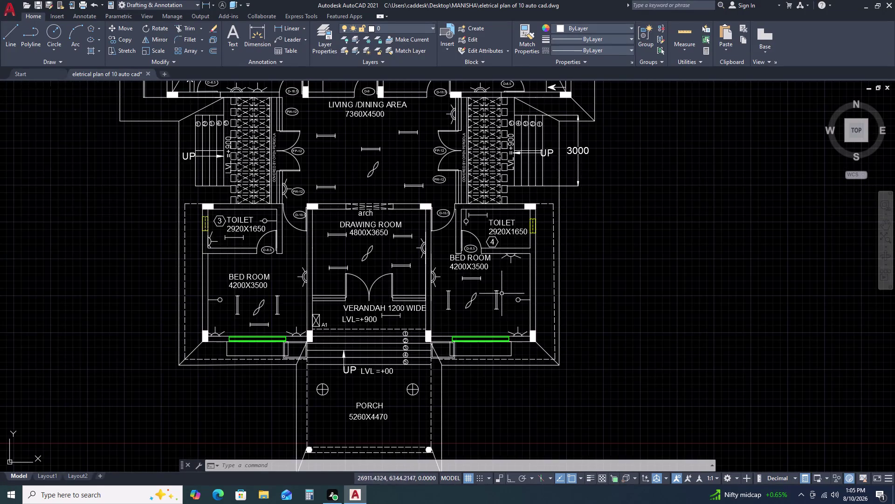
scroll(up, 3)
scroll(down, 3)
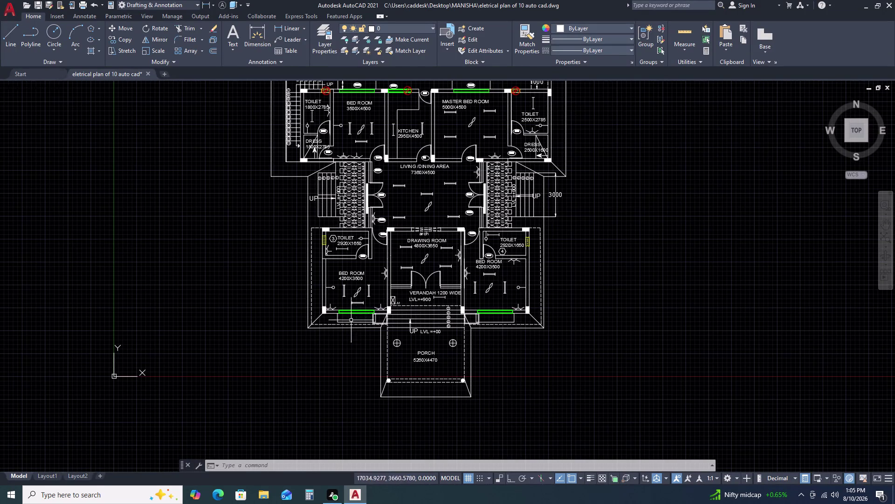
scroll(up, 3)
scroll(up, 3)
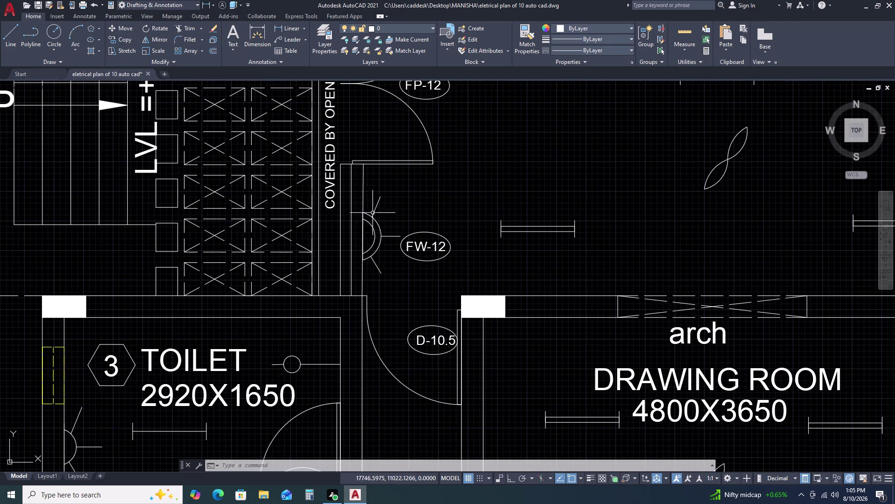
click(356, 200)
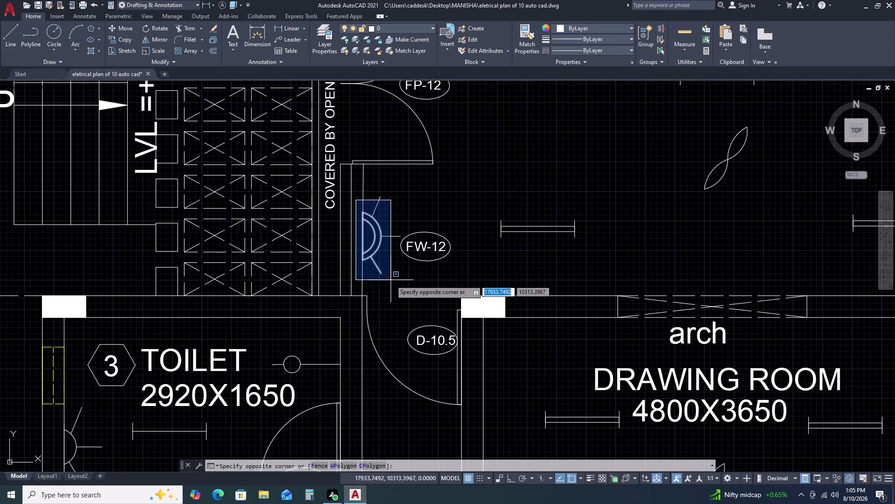
Copy the FW-12 wall light twice into the kitchen, one above the other.
click(390, 280)
drag(388, 242, 389, 236)
click(378, 197)
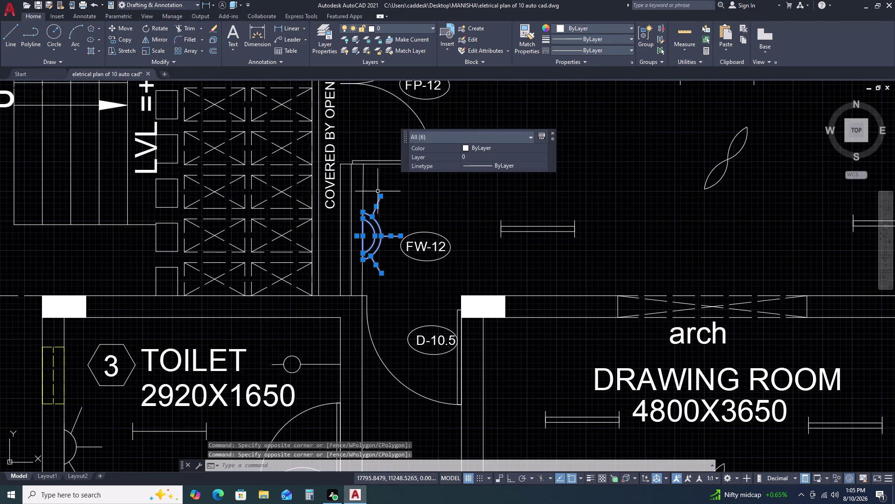
text(CO)
key(space)
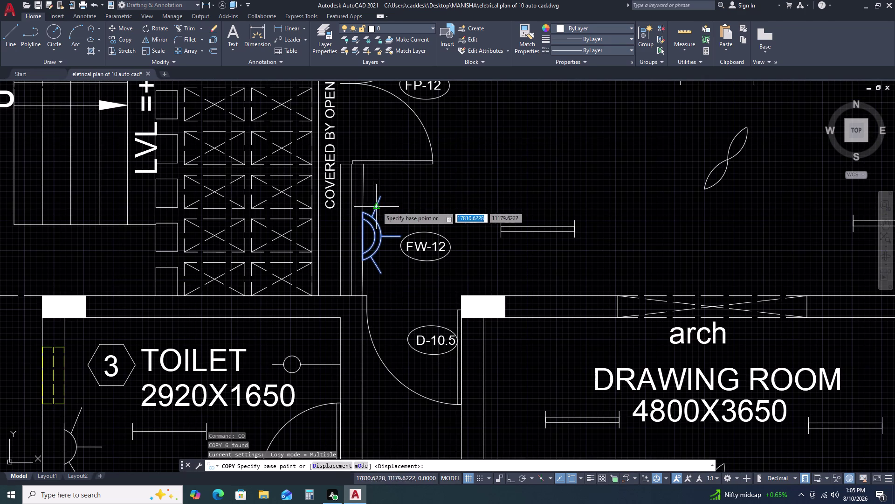
click(363, 237)
scroll(down, 3)
scroll(down, 3)
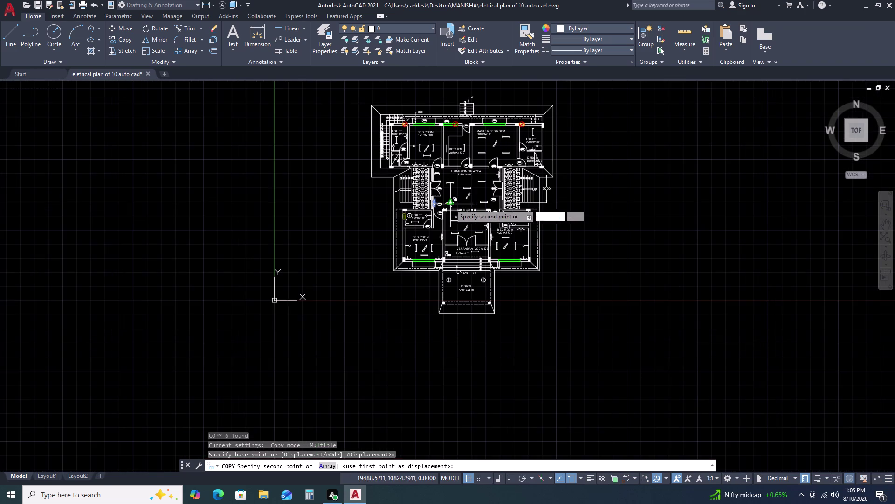
scroll(up, 3)
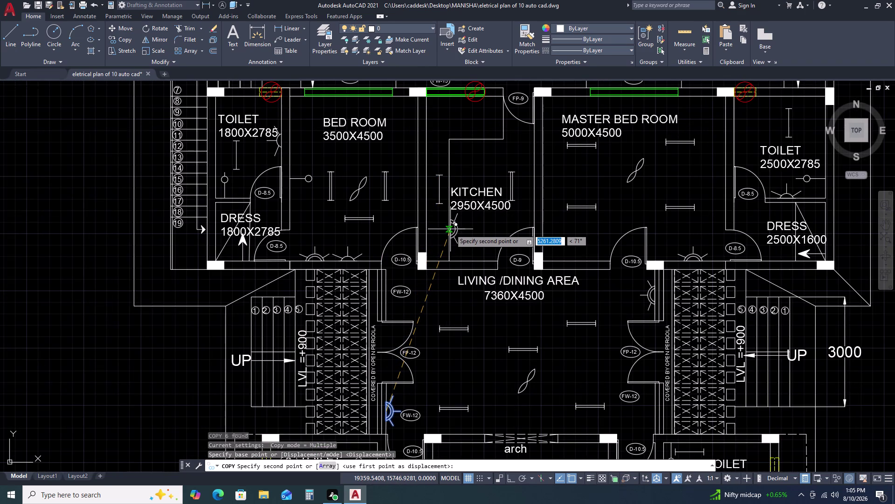
click(450, 229)
scroll(up, 3)
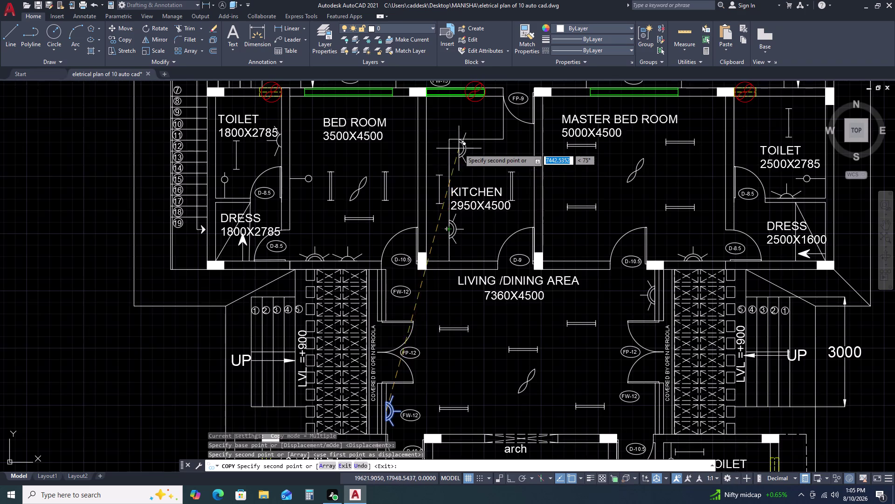
scroll(up, 3)
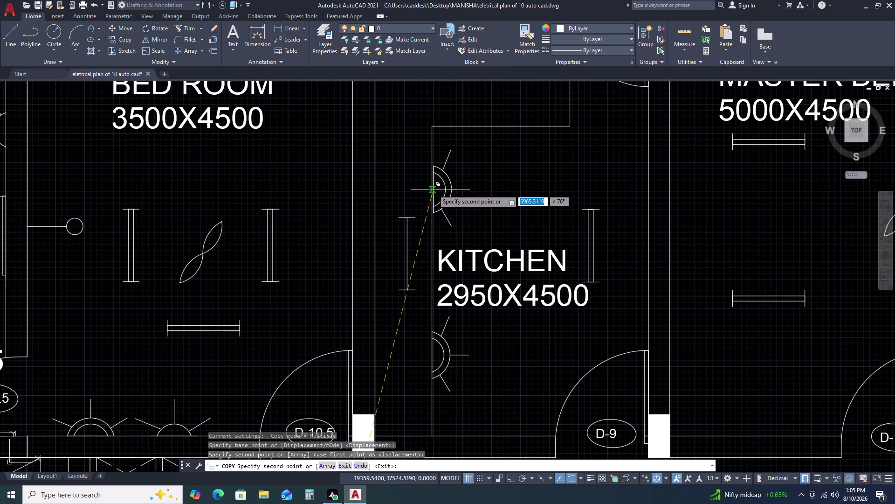
click(433, 189)
key(Escape)
Move both copied lights horizontally onto the kitchen's left wall with Ortho on.
scroll(down, 3)
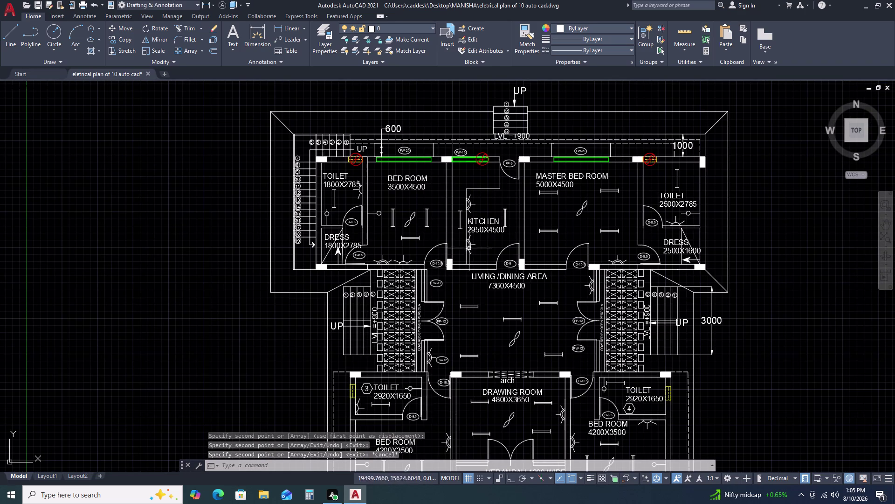
scroll(up, 3)
drag(451, 108, 453, 120)
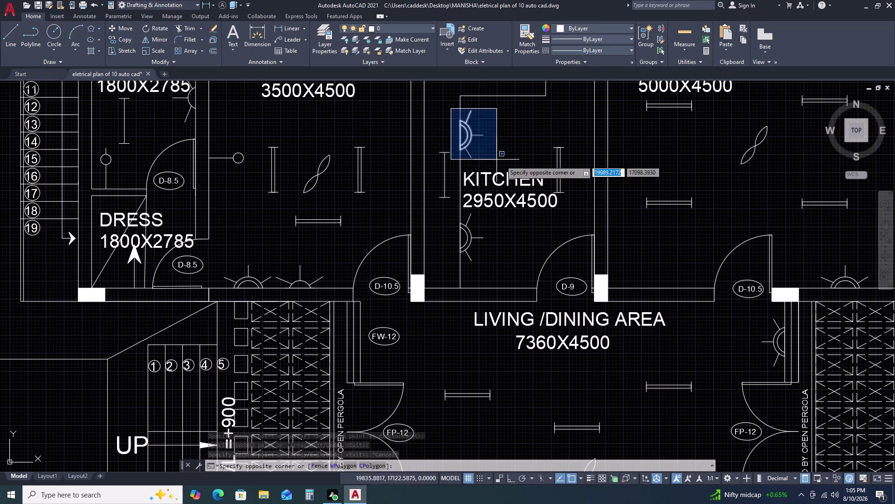
click(497, 160)
click(453, 211)
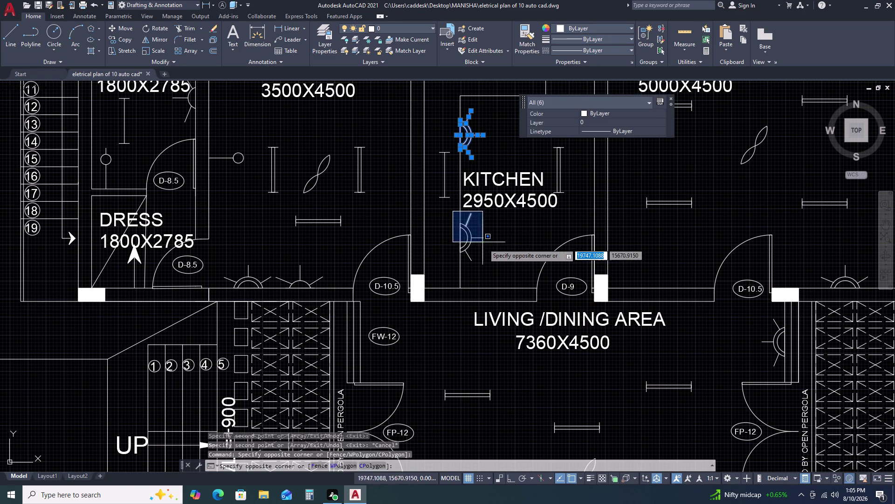
click(488, 269)
text(M)
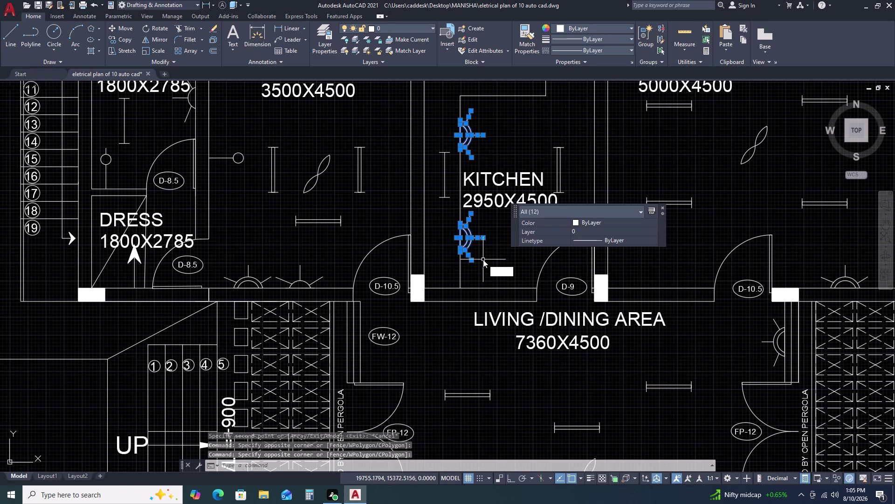
key(space)
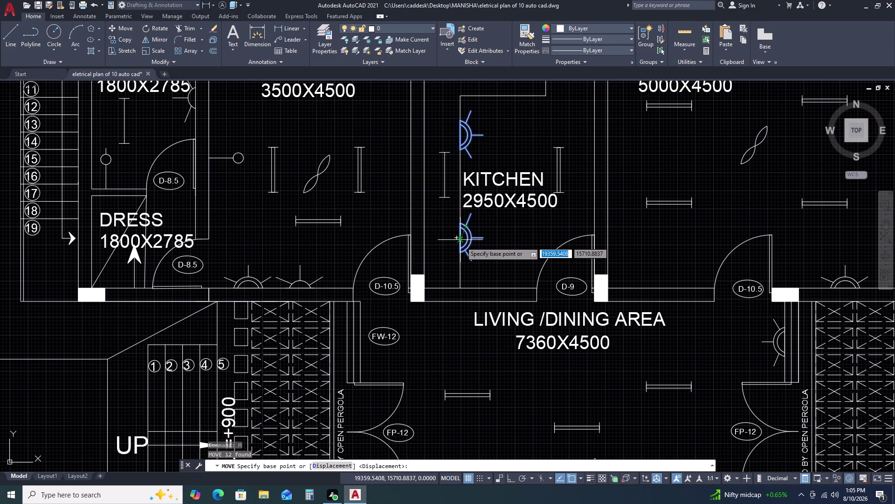
click(461, 240)
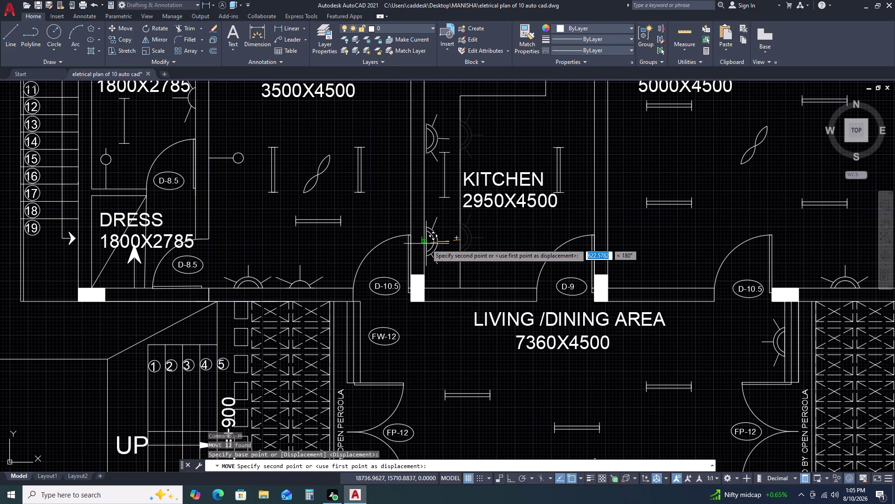
key(F8)
click(426, 244)
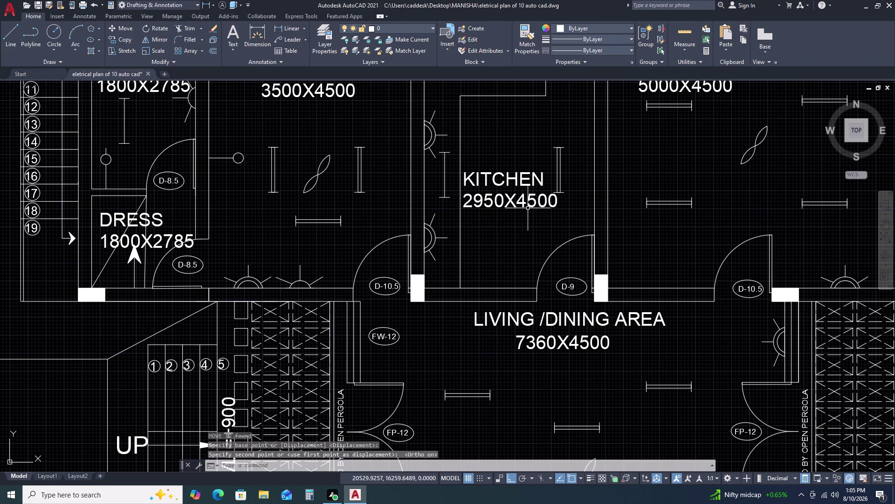
scroll(down, 3)
scroll(up, 3)
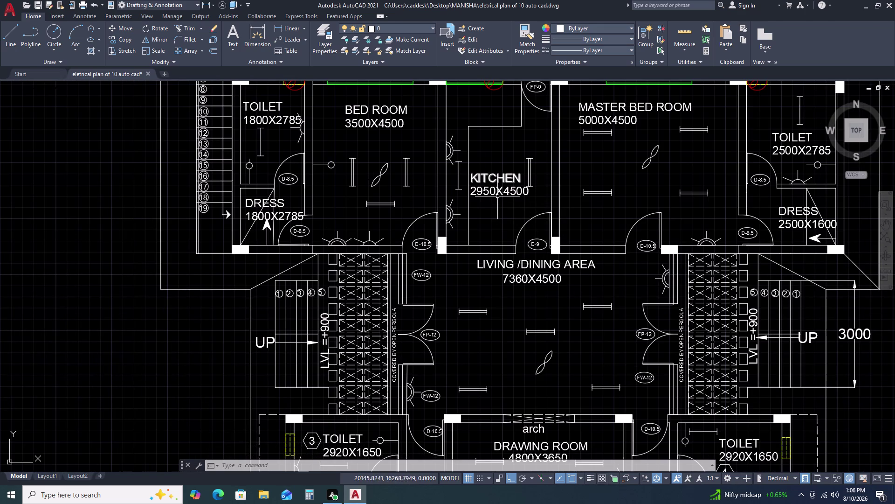
Draw a short slanted line near the kitchen door.
text(L)
key(space)
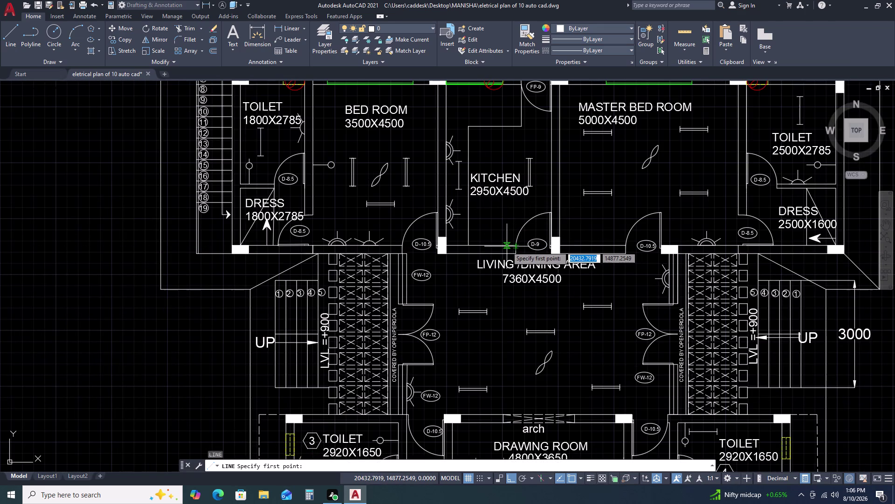
click(507, 246)
key(F8)
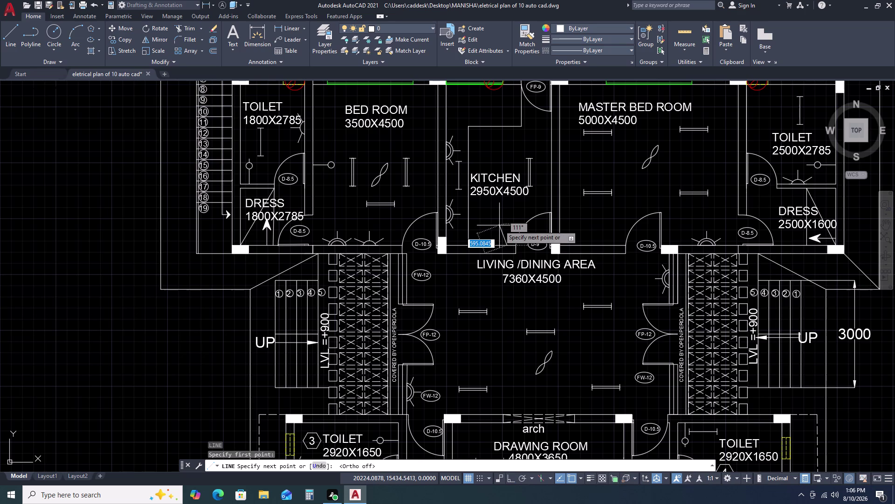
click(500, 225)
key(Escape)
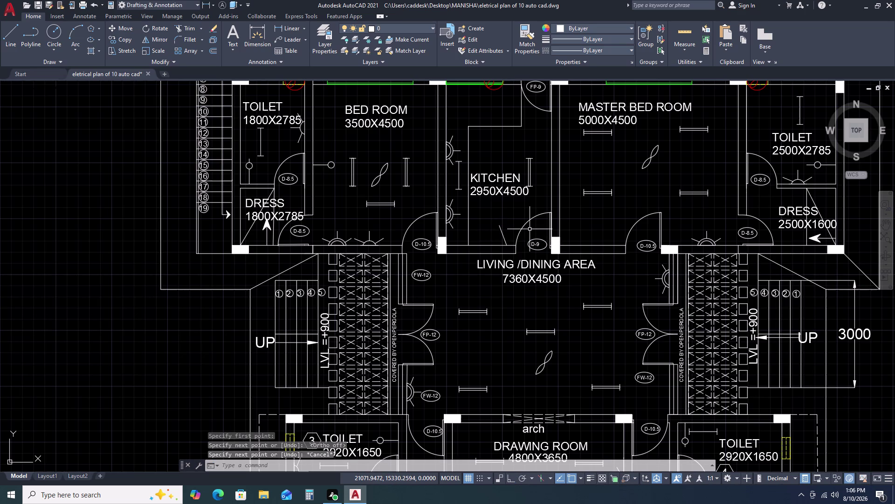
Attempt a rectangular revision cloud in the kitchen, which gets rejected.
text(REV)
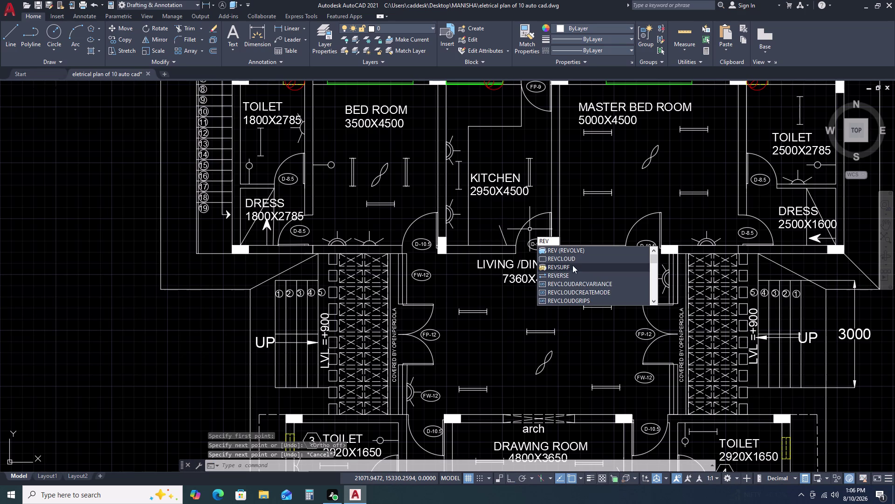
click(570, 259)
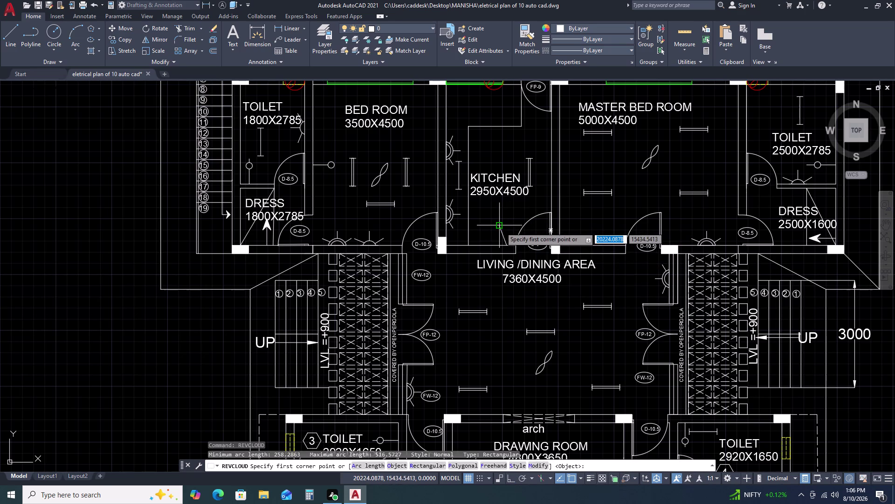
click(500, 228)
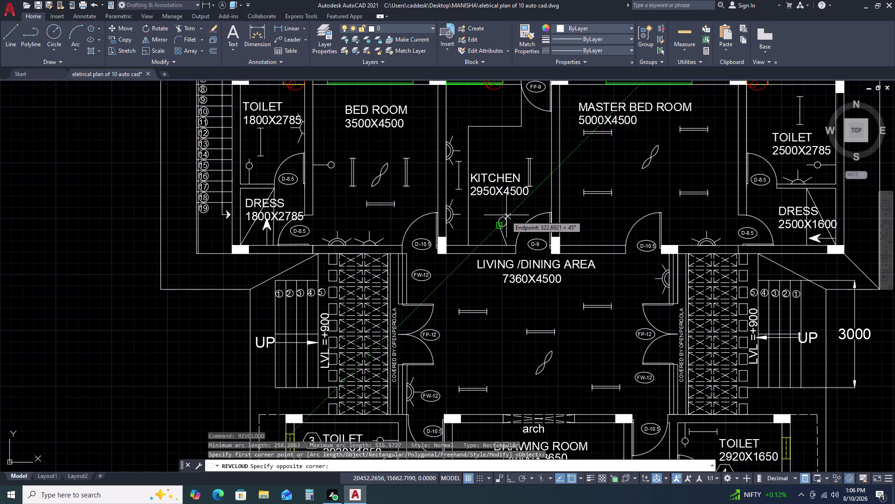
click(505, 216)
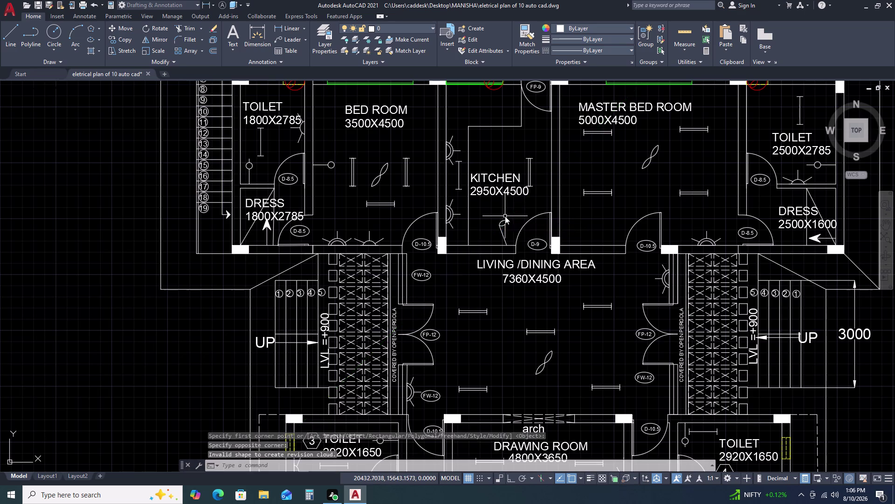
scroll(up, 3)
Grip-stretch the small cloud's vertices into a pointed leaf shape.
click(500, 238)
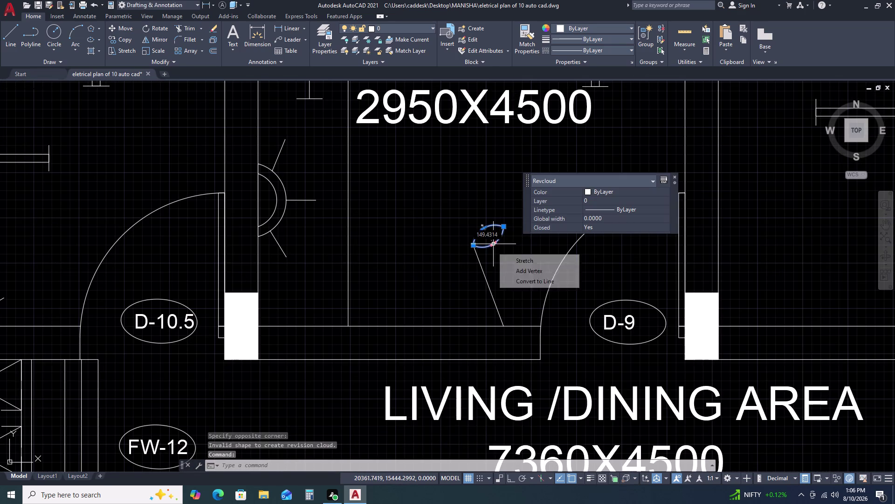
click(493, 244)
click(490, 238)
scroll(up, 3)
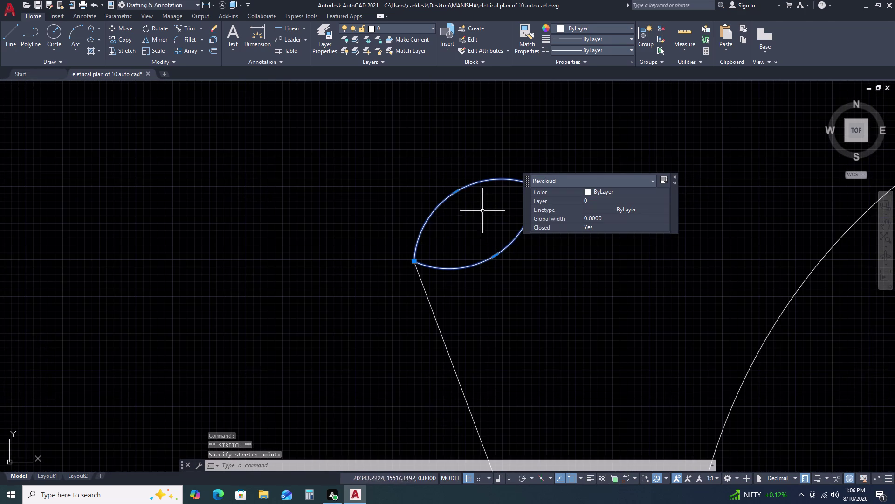
click(455, 192)
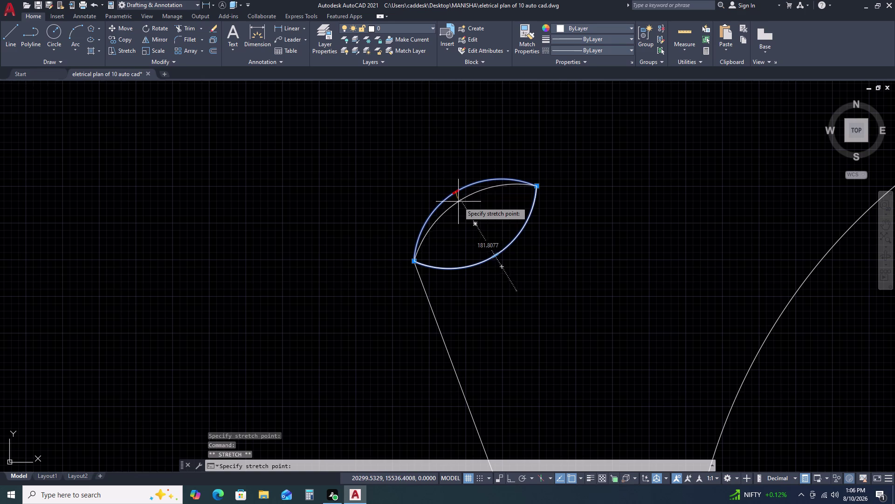
click(459, 203)
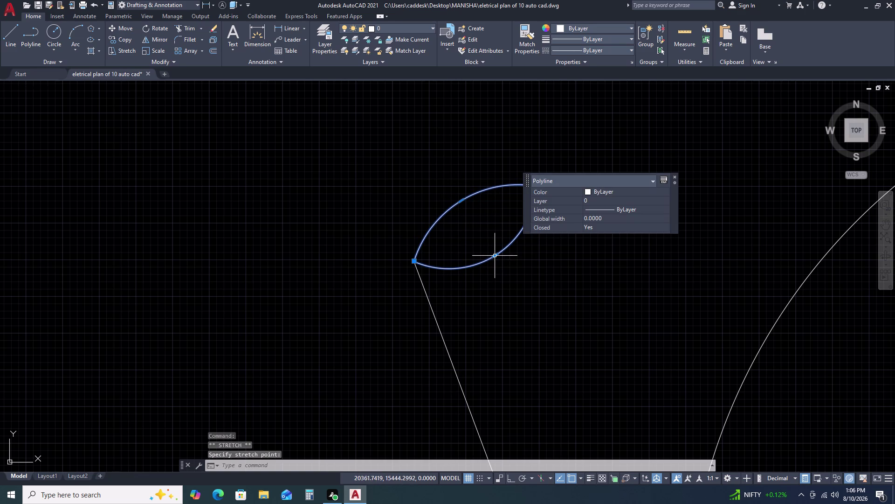
click(494, 256)
click(488, 239)
key(Escape)
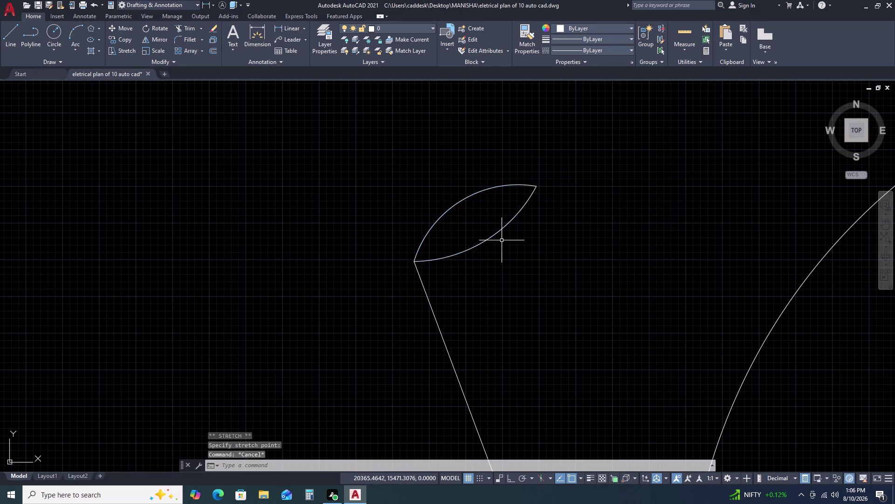
scroll(down, 3)
Stretch the stem line's lower endpoint to shorten it.
click(511, 283)
click(481, 293)
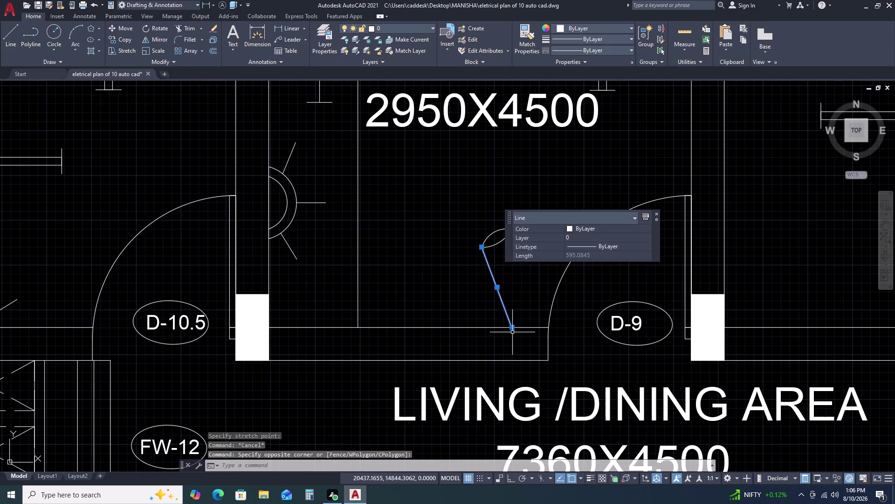
click(512, 328)
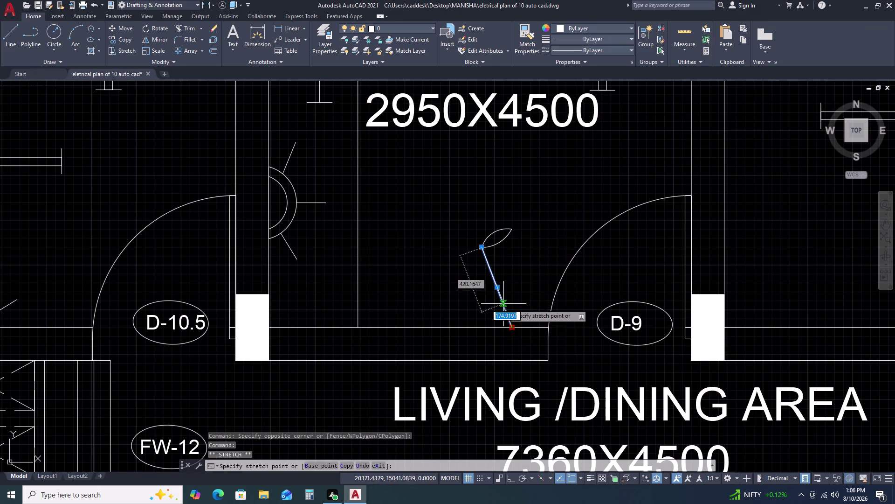
click(504, 303)
click(502, 305)
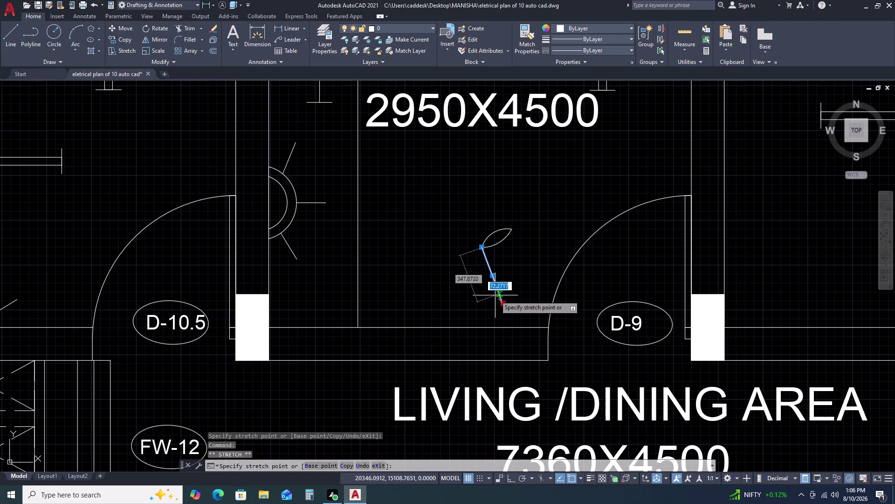
click(495, 293)
key(Escape)
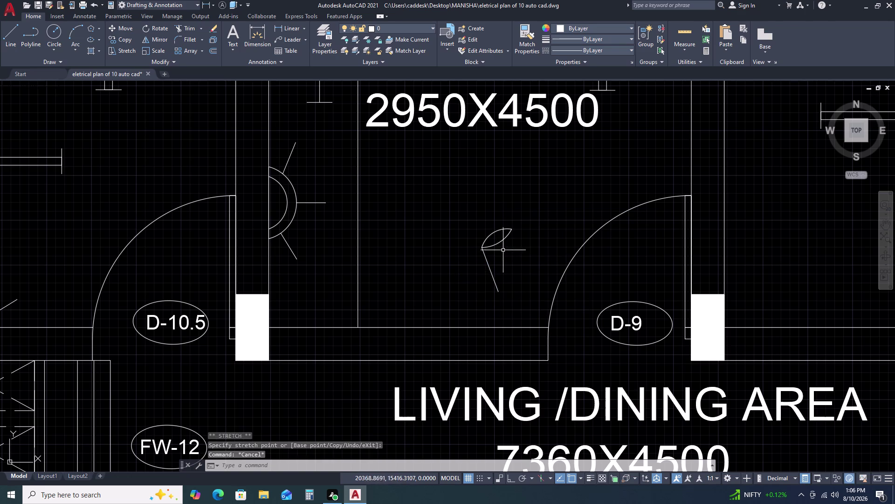
Mirror the leaf about a vertical axis, keeping the original, to form a two-bladed fan.
click(504, 250)
click(500, 220)
text(MI)
key(space)
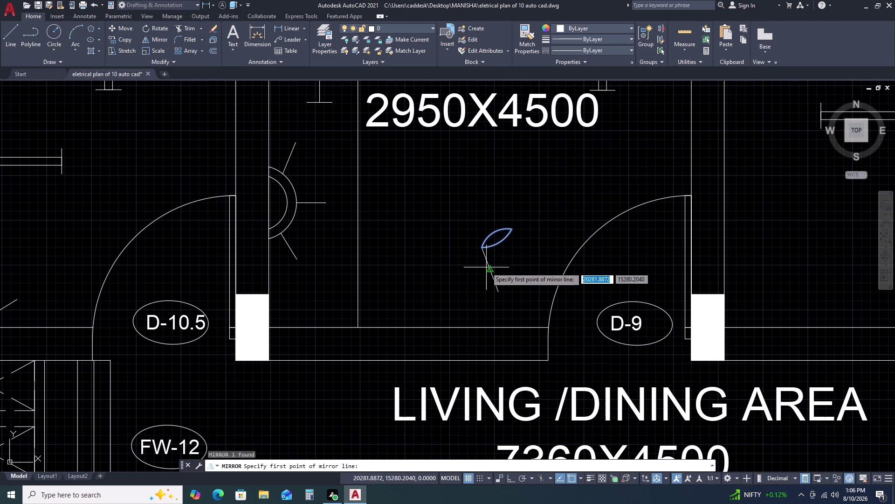
click(482, 247)
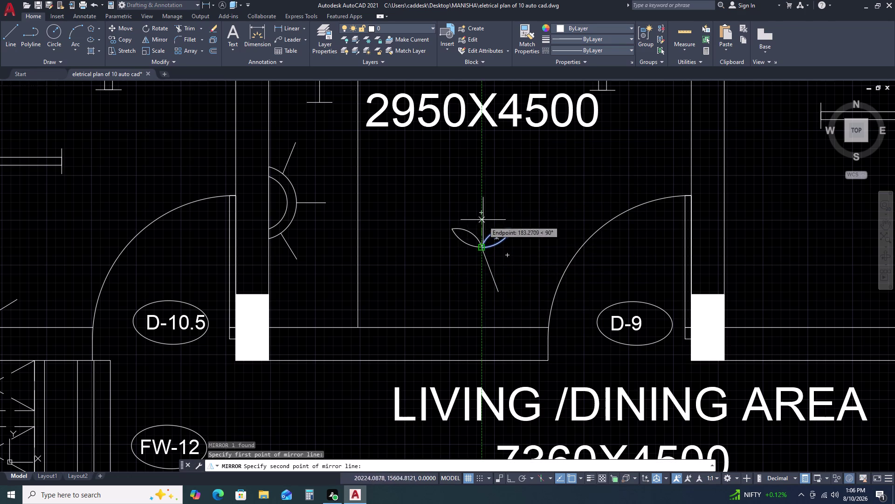
click(444, 200)
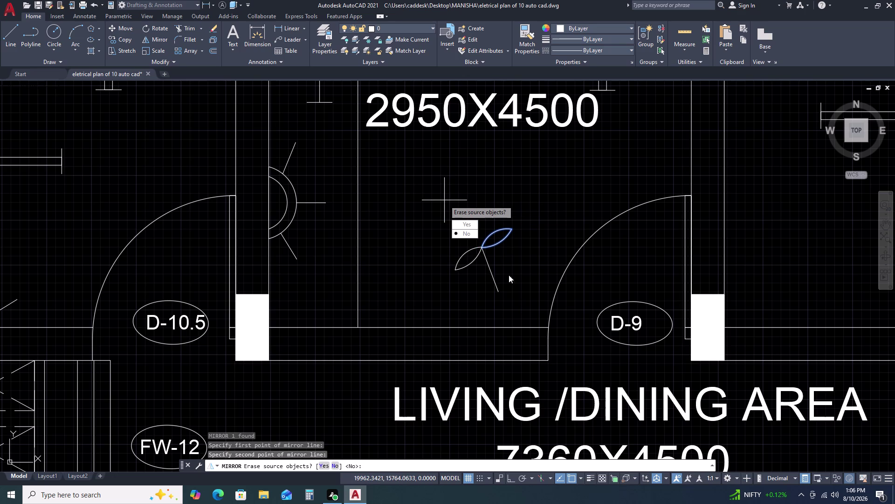
drag(471, 235, 444, 200)
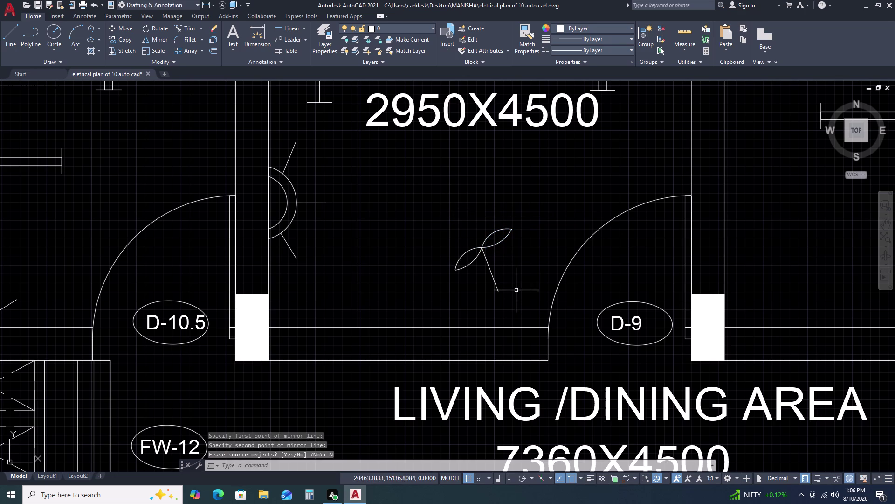
Move the fan symbol down to the kitchen's lower wall beside door D-9.
drag(509, 289, 496, 281)
click(445, 226)
text(M)
key(space)
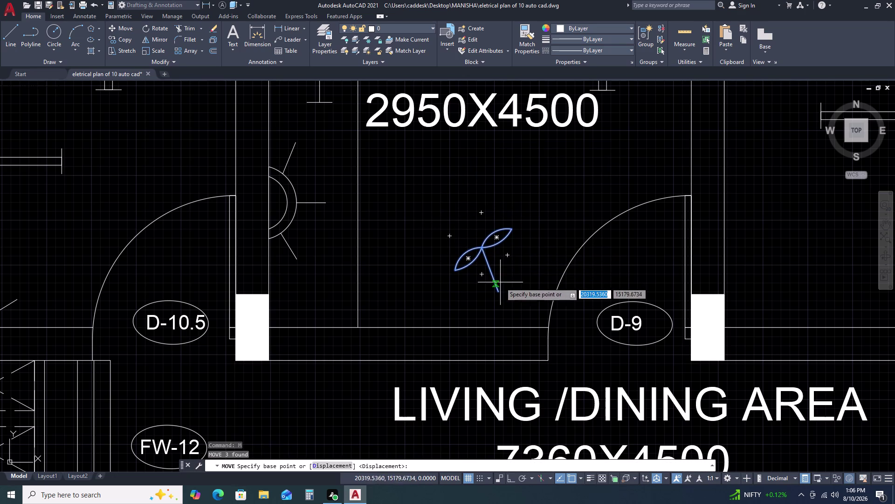
click(499, 293)
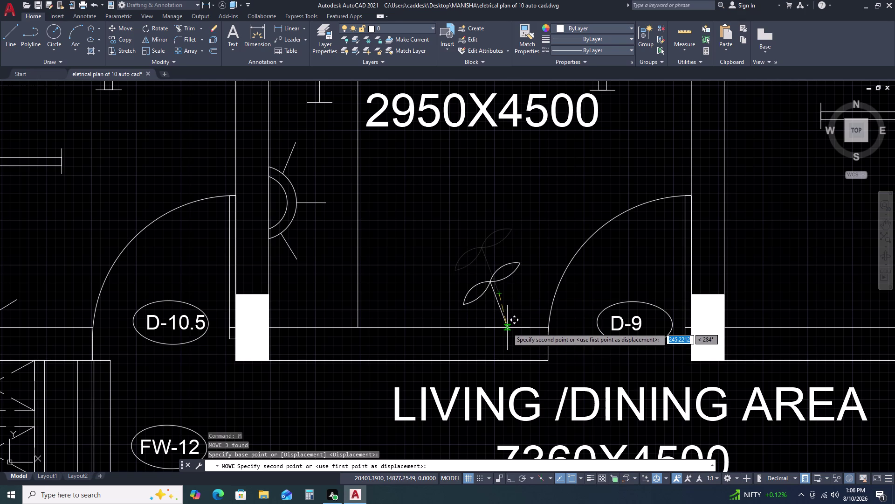
click(507, 327)
scroll(down, 3)
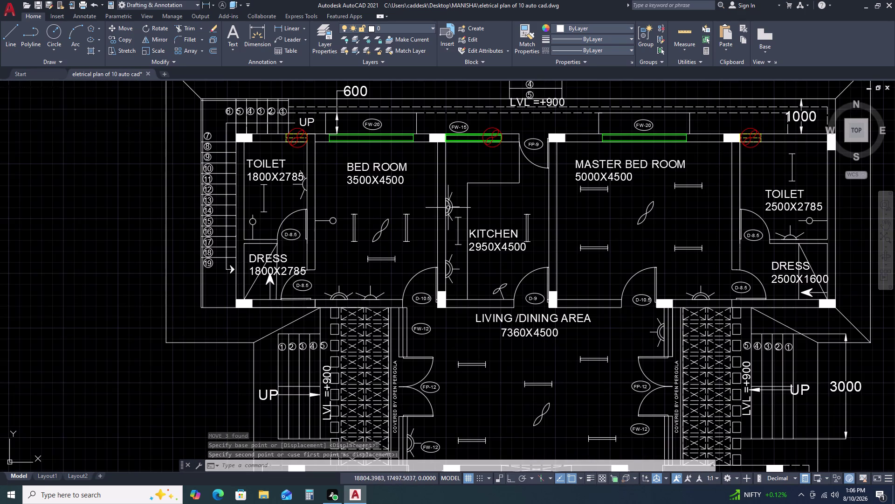
scroll(up, 3)
click(434, 193)
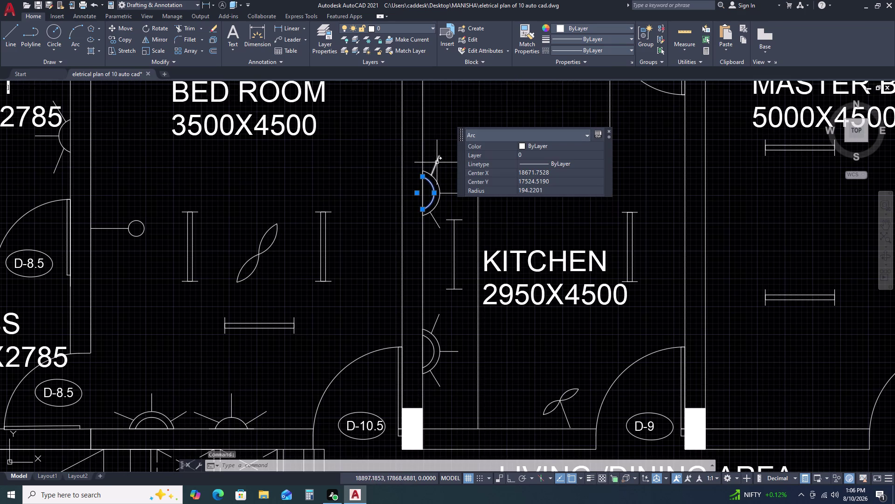
Select the kitchen wall light and start a vertical Ortho mirror, then cancel it.
click(437, 162)
click(449, 195)
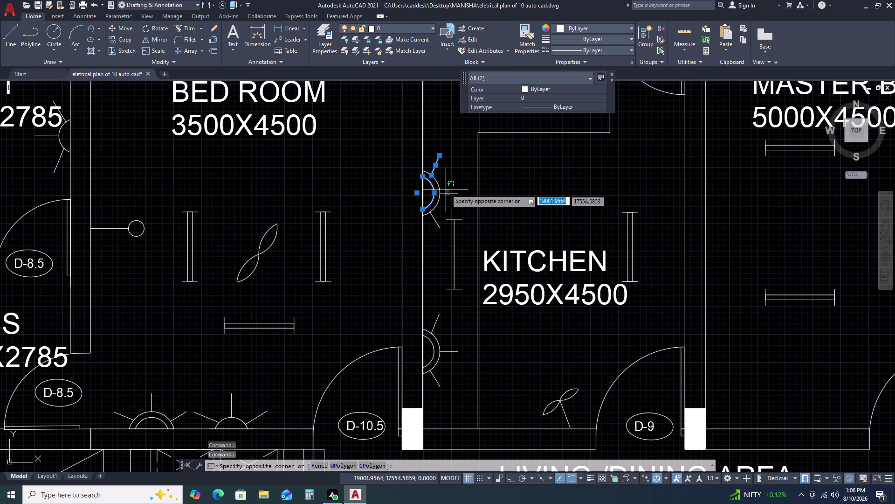
click(445, 180)
click(444, 218)
click(430, 231)
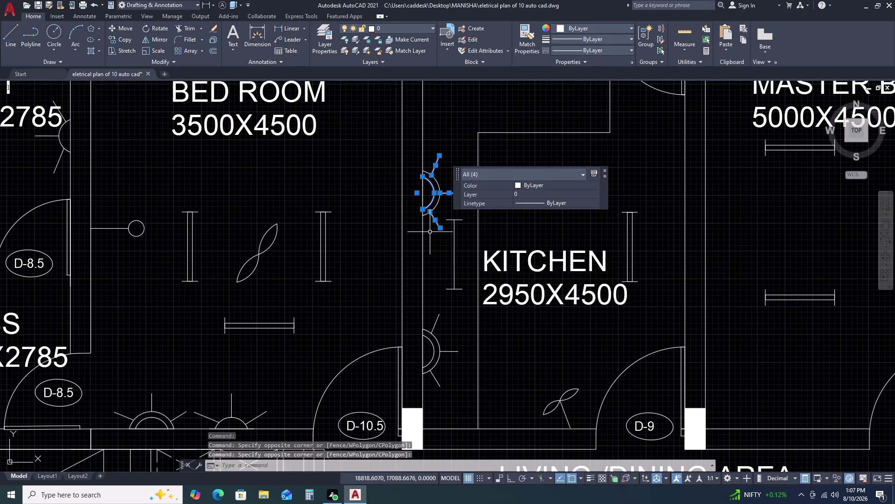
text(MI)
key(space)
click(411, 216)
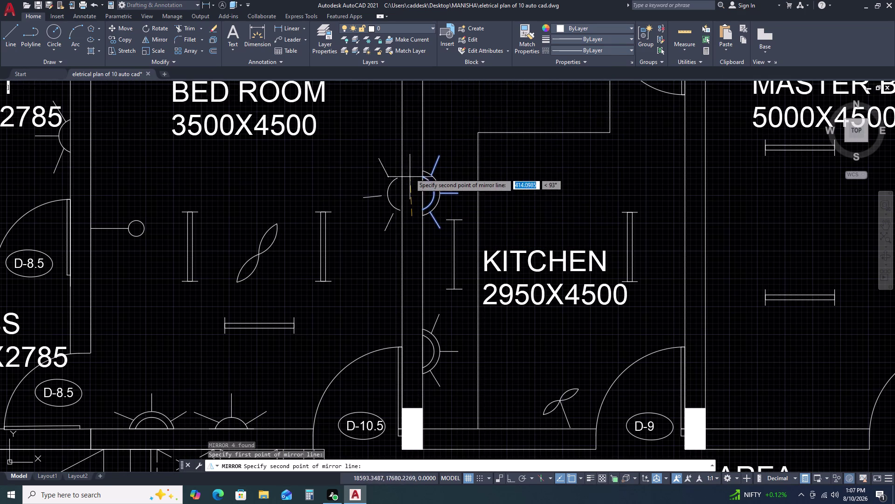
key(F8)
click(413, 119)
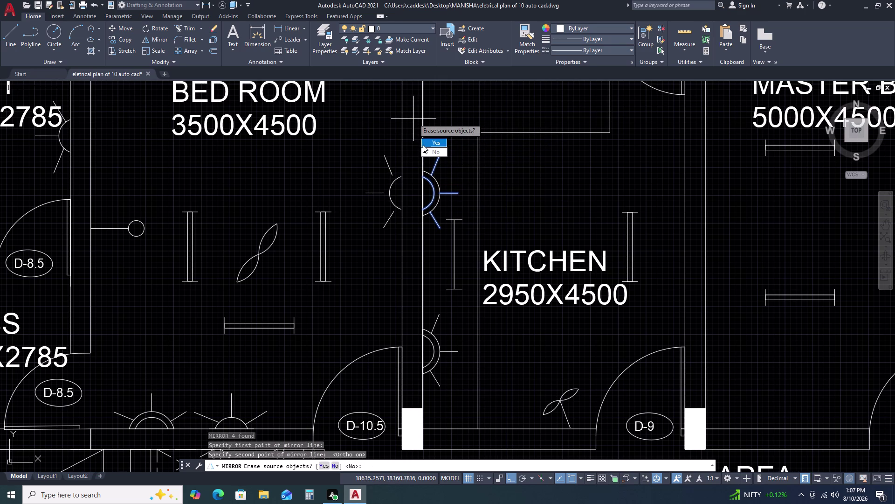
drag(431, 152, 413, 118)
key(Escape)
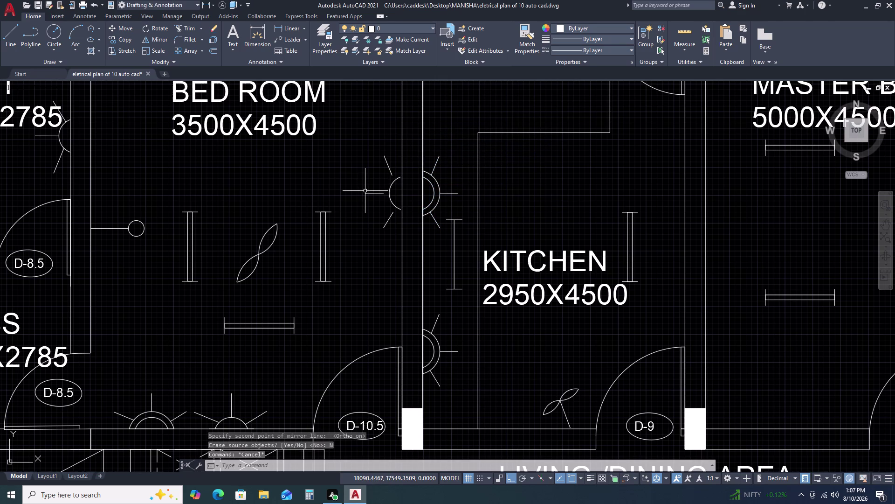
Try EXTEND on a short ray, then grip-stretch the horizontal ray to meet the arc.
key(e)
key(x)
key(space)
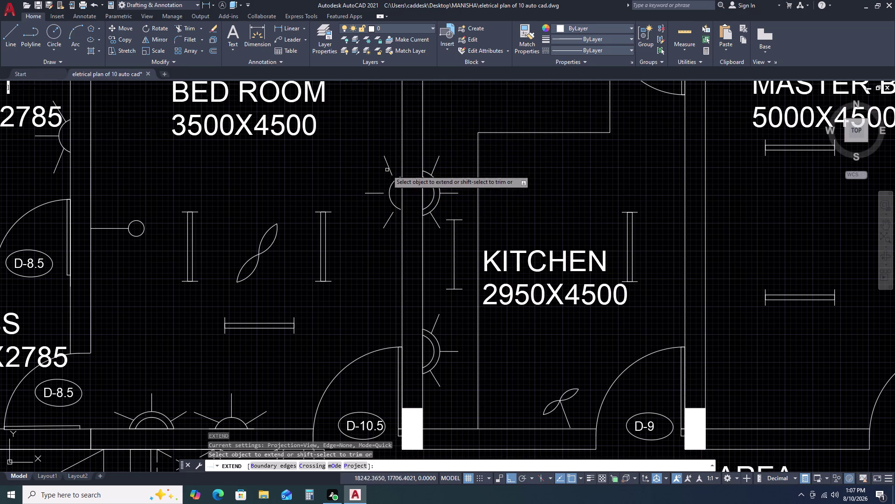
click(390, 167)
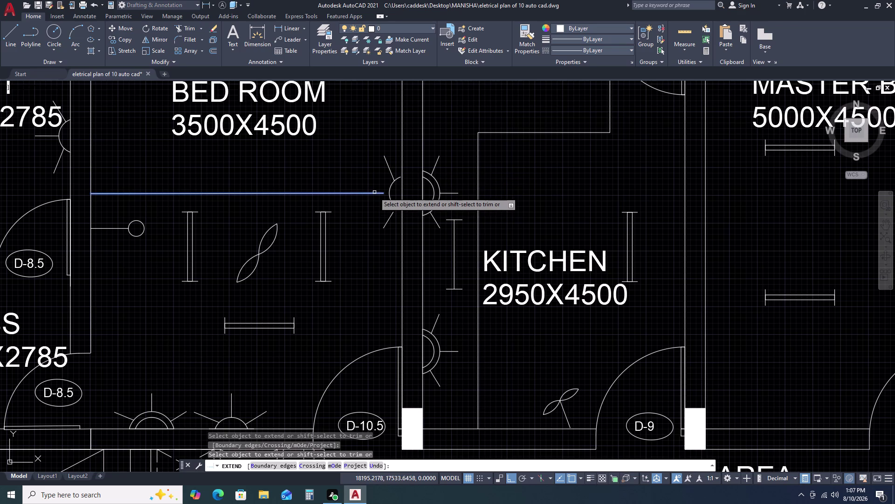
key(Escape)
click(378, 194)
scroll(up, 3)
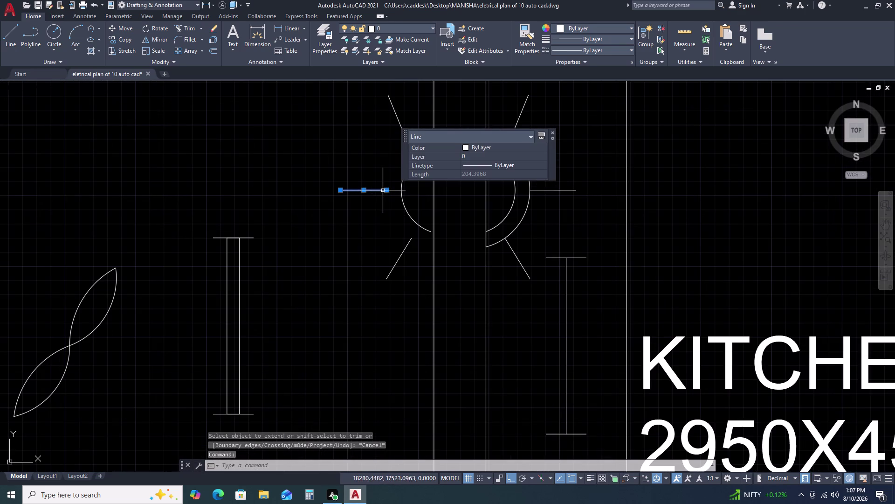
click(389, 189)
key(Escape)
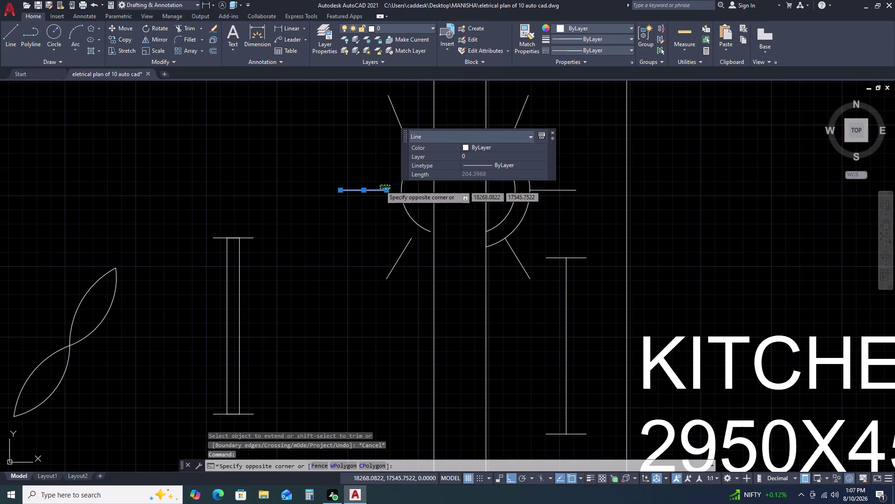
click(388, 190)
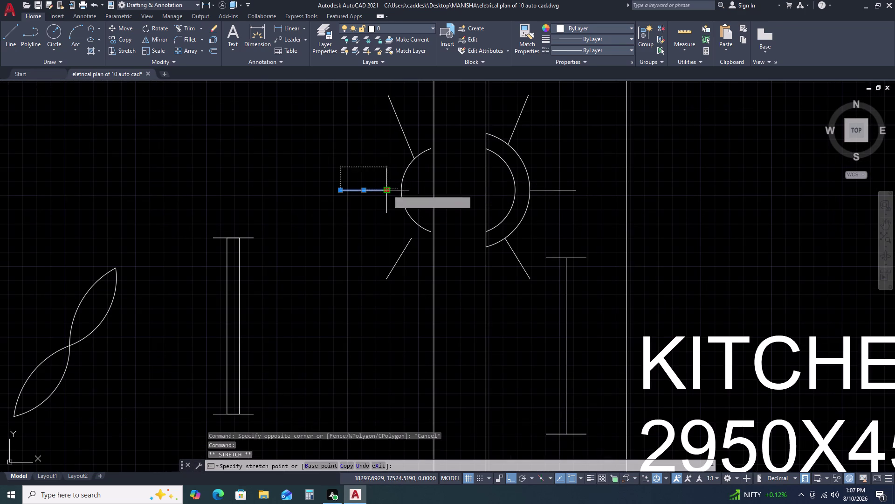
click(400, 191)
key(Escape)
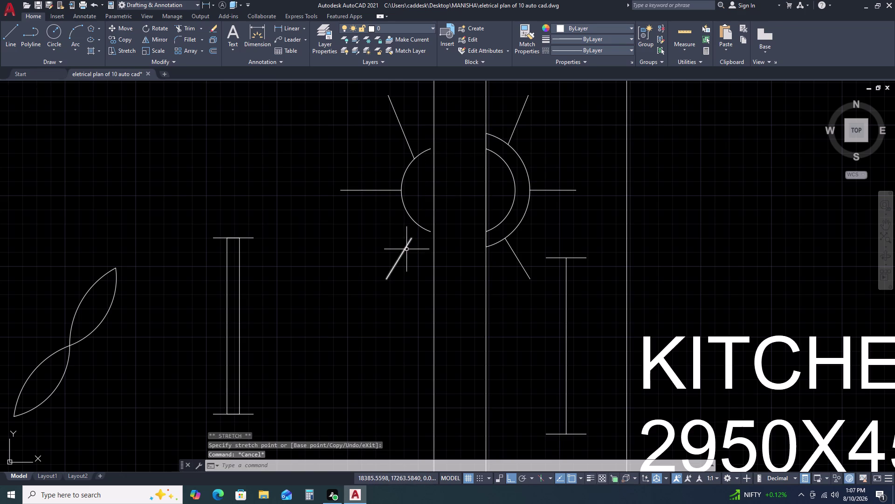
Select the lower diagonal ray and try grip-stretching its end, then cancel.
click(407, 249)
click(411, 235)
key(Escape)
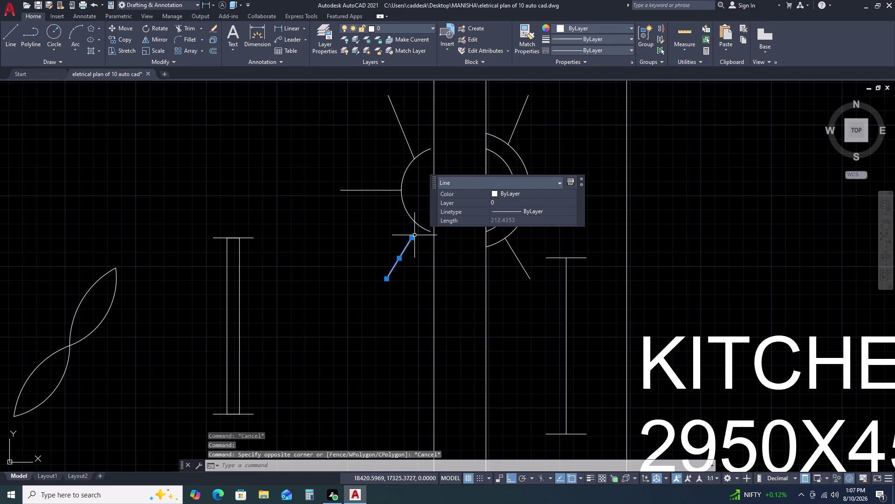
click(414, 237)
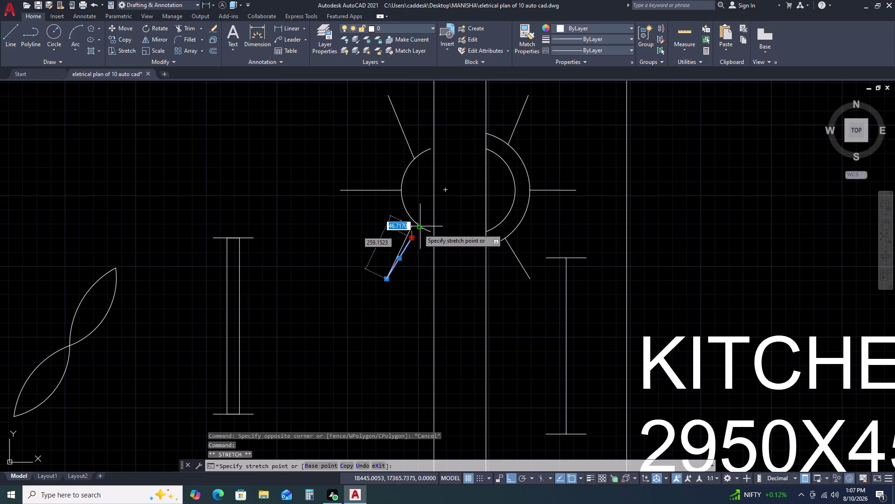
double_click(418, 228)
key(Escape)
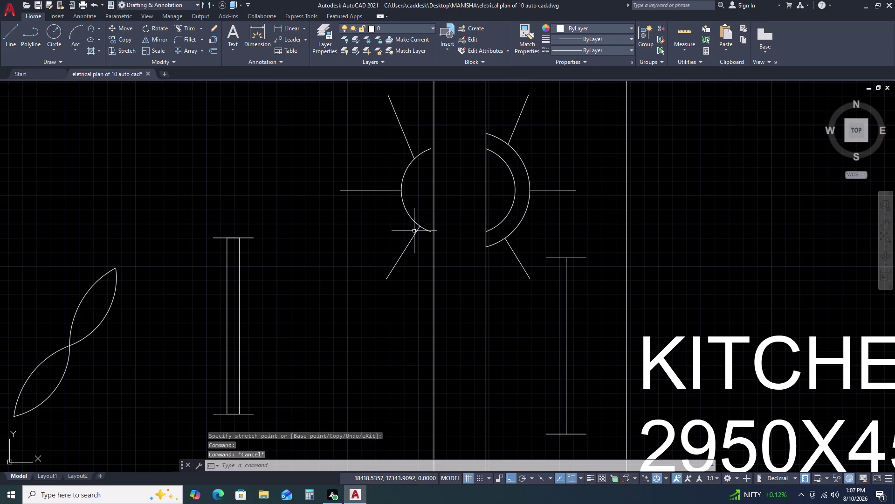
key(e)
Extend the lower diagonal ray and an upper ray to the light's arc.
key(x)
key(space)
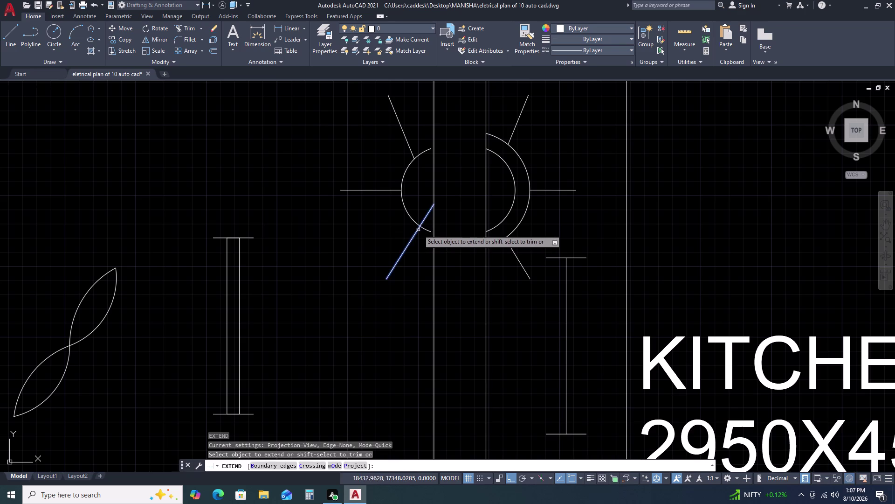
click(427, 230)
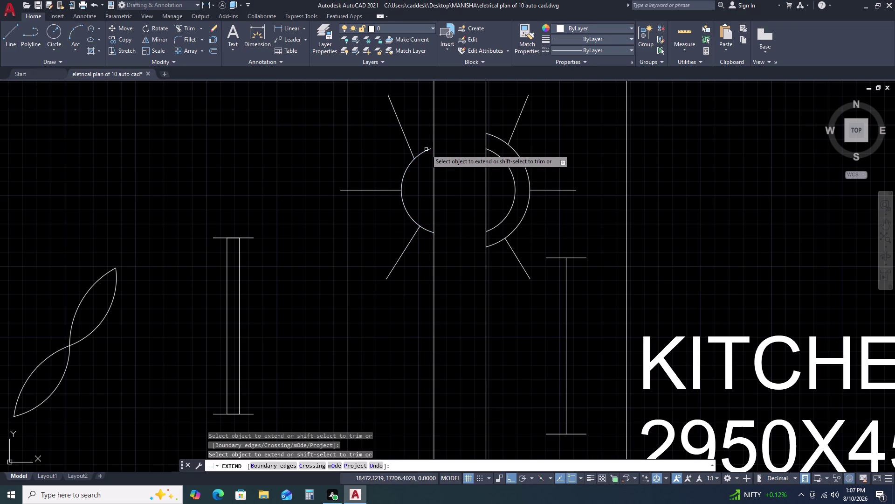
click(426, 151)
key(Escape)
scroll(down, 3)
scroll(down, 3)
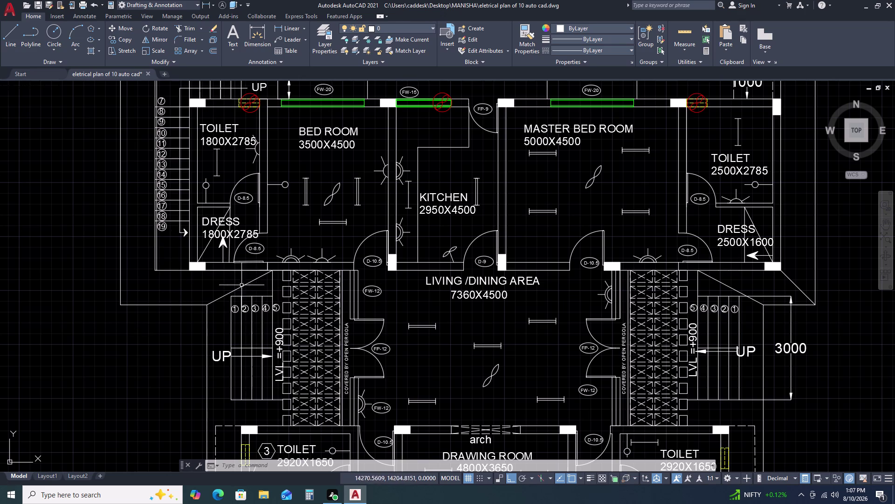
scroll(down, 3)
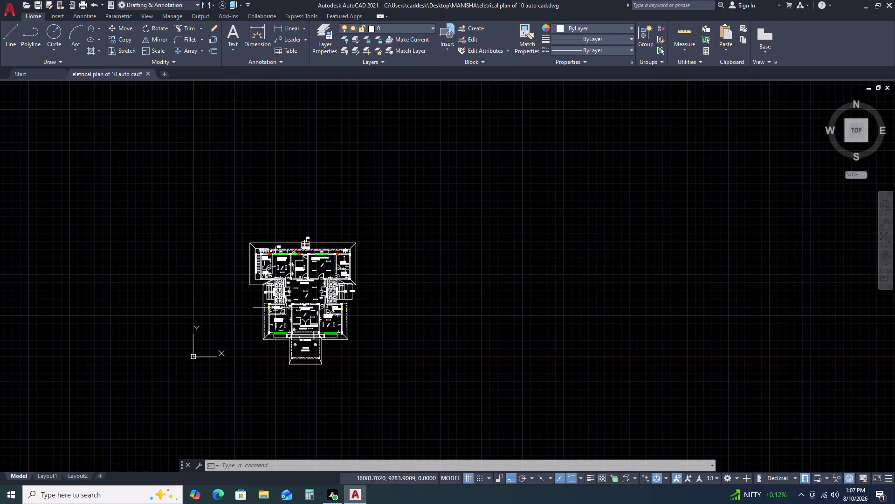
scroll(up, 3)
middle_drag(307, 337, 307, 289)
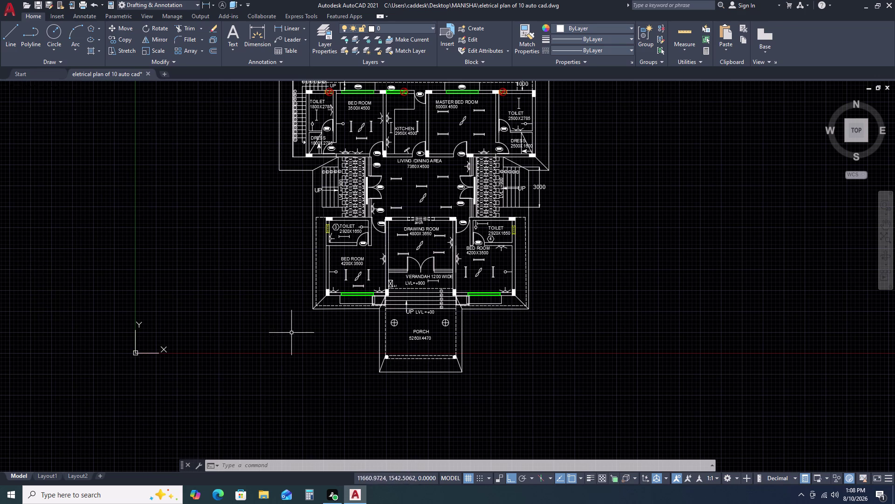
scroll(down, 3)
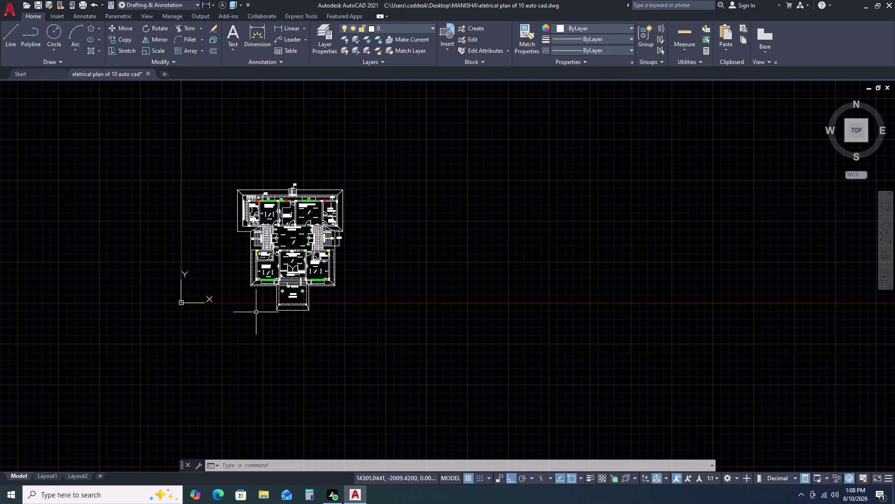
scroll(up, 3)
middle_drag(285, 261, 229, 302)
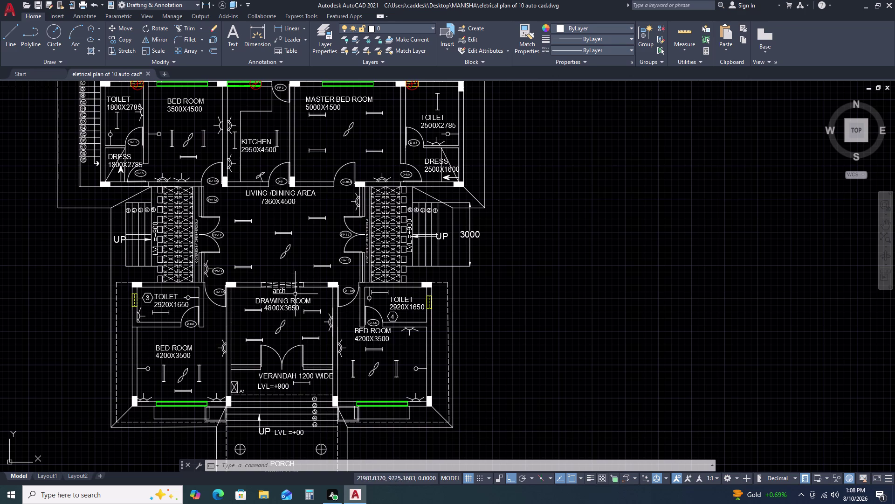
scroll(up, 3)
scroll(up, 3)
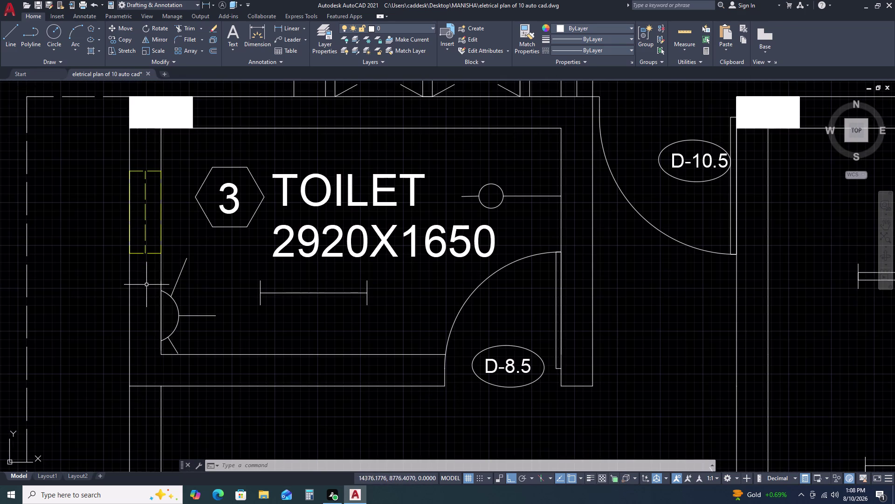
Copy the Toilet 3 wall light into empty space beside the plan.
click(151, 261)
click(201, 364)
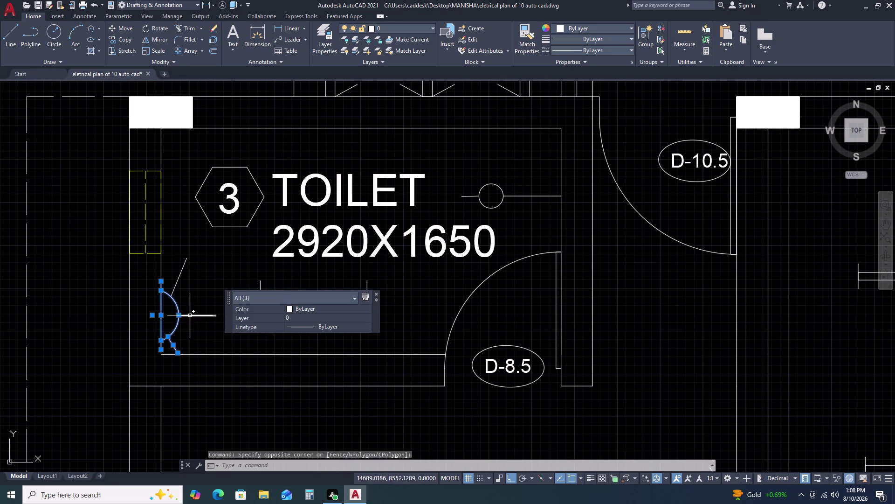
click(195, 316)
click(179, 276)
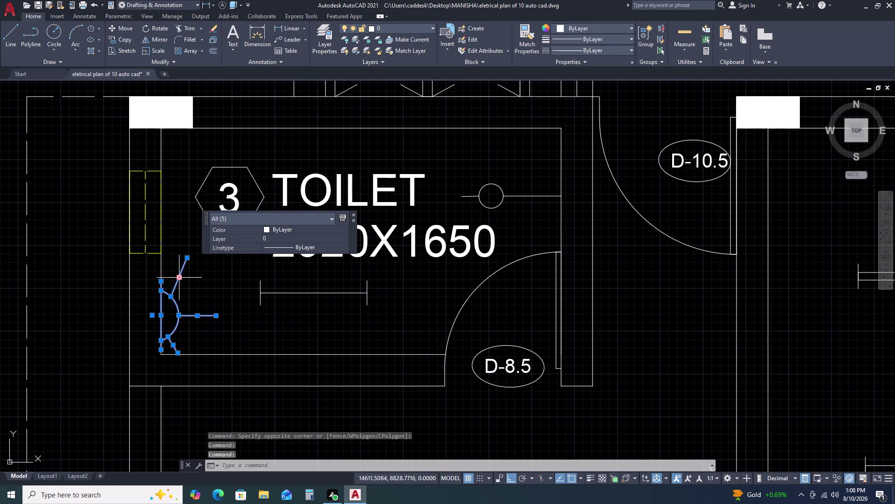
text(CO)
key(space)
drag(192, 270, 248, 249)
scroll(down, 3)
key(F8)
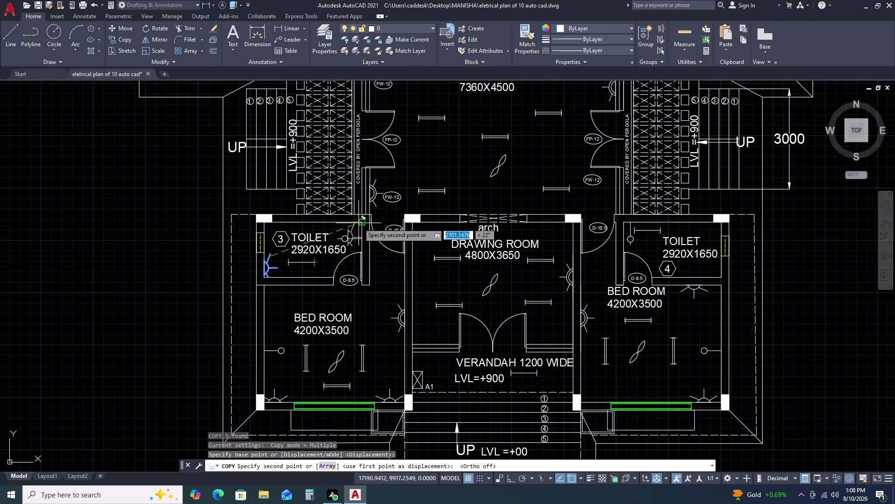
scroll(down, 3)
middle_drag(366, 216, 216, 353)
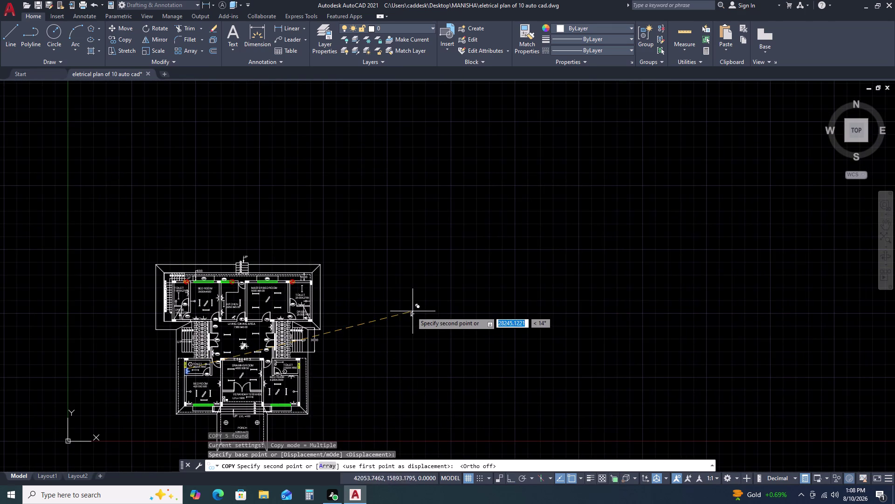
click(412, 311)
key(Escape)
Rotate the copied wall light 270 degrees with Ortho on.
click(429, 285)
click(380, 339)
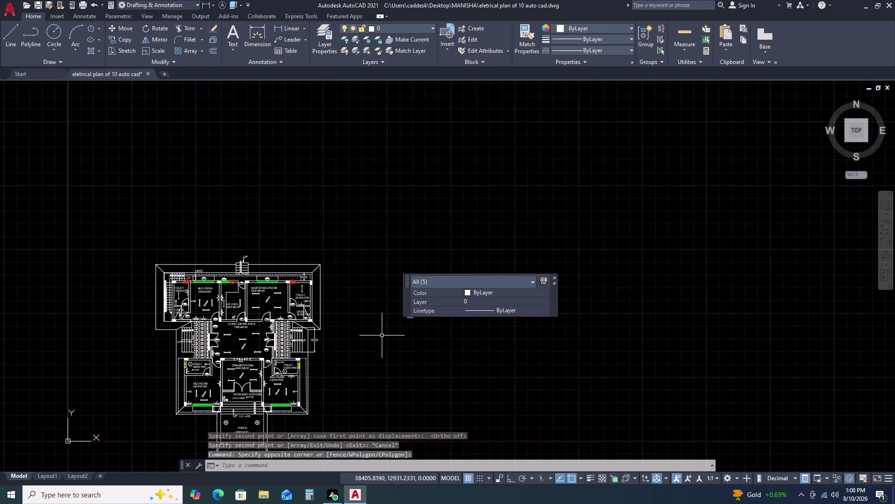
key(r)
text(O)
key(space)
click(385, 330)
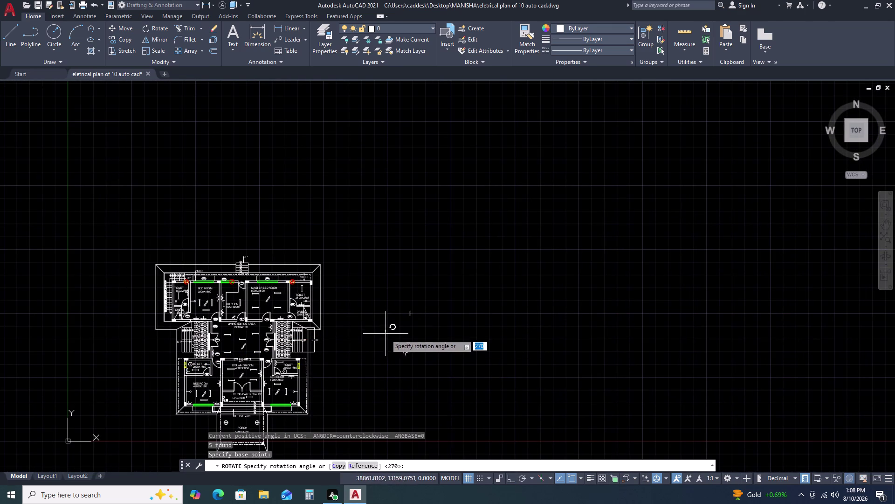
key(F8)
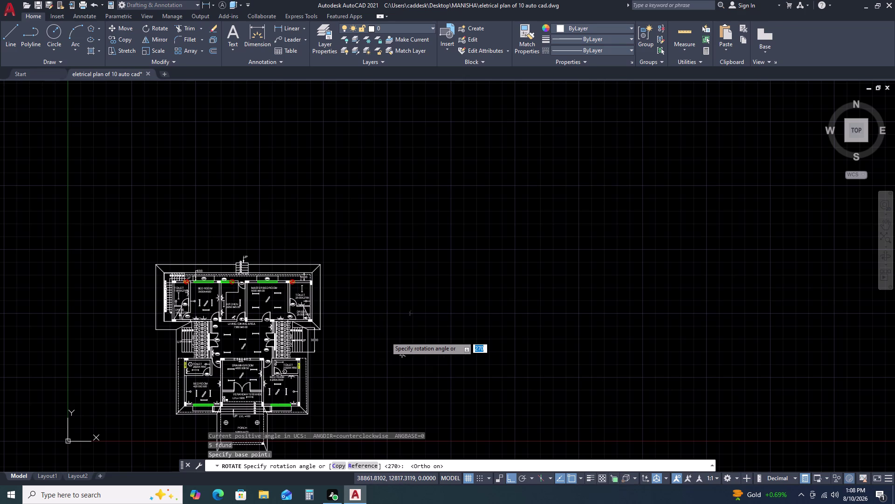
scroll(up, 3)
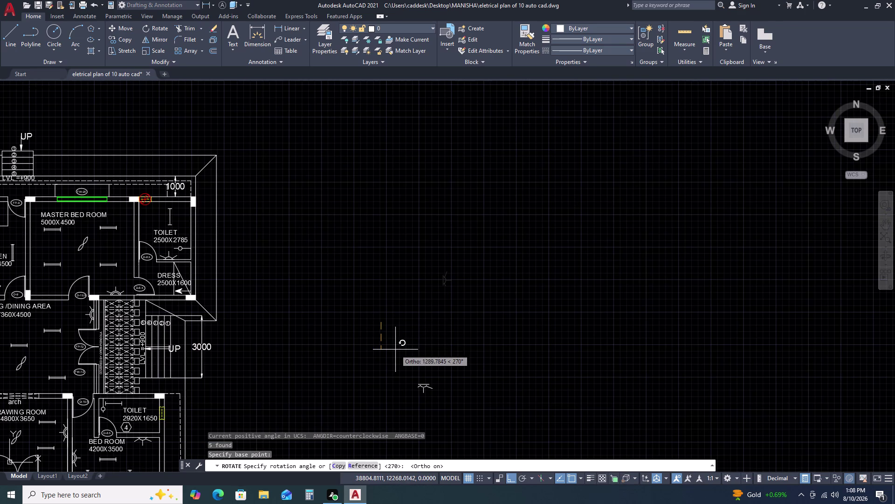
click(395, 350)
scroll(down, 3)
Move the rotated light onto the living/dining wall beside door D-10.5.
drag(386, 337, 391, 348)
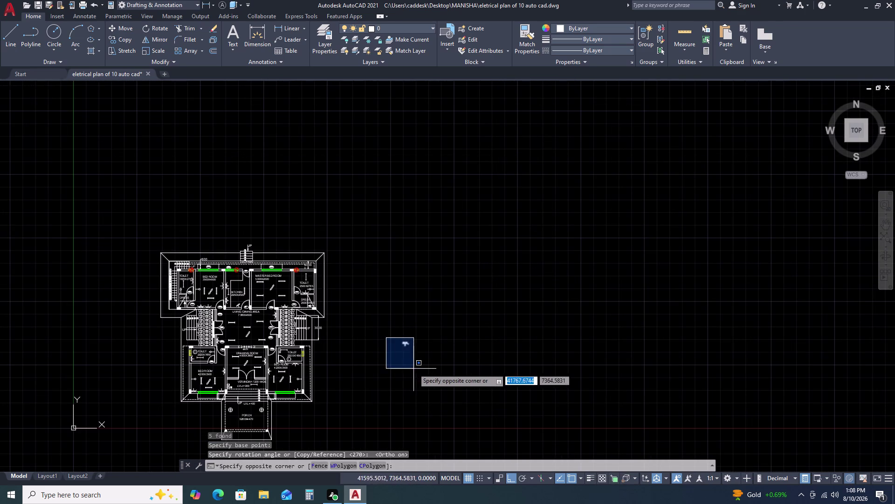
click(415, 365)
key(m)
key(space)
scroll(up, 3)
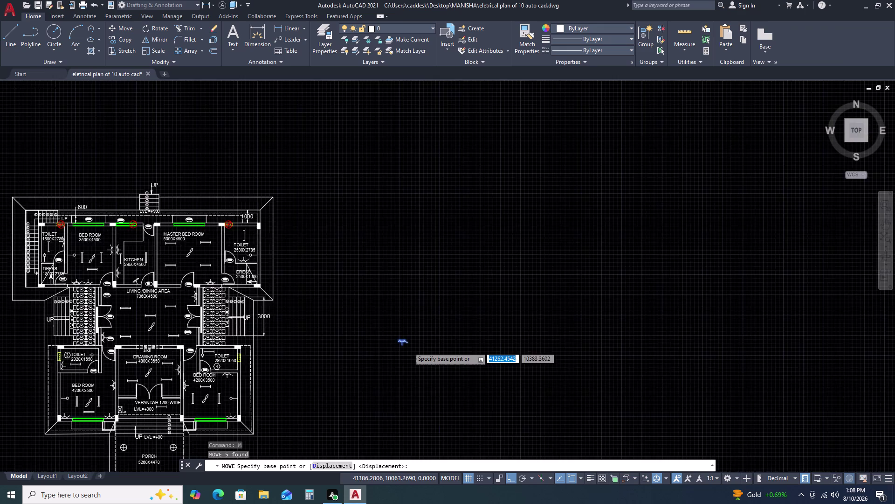
scroll(up, 3)
scroll(up, 3)
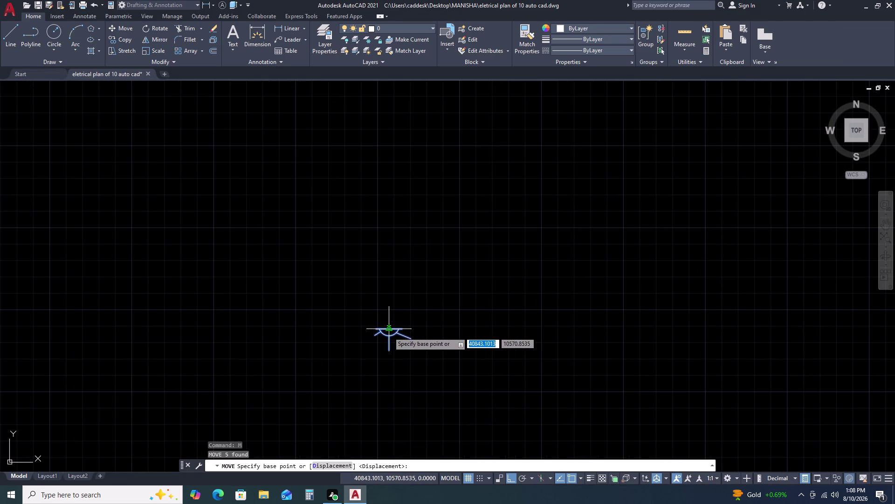
click(388, 331)
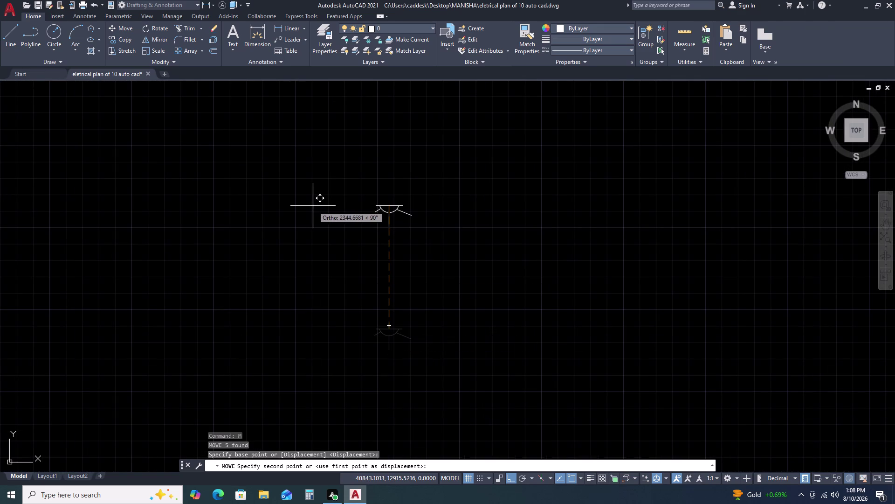
key(F8)
scroll(down, 3)
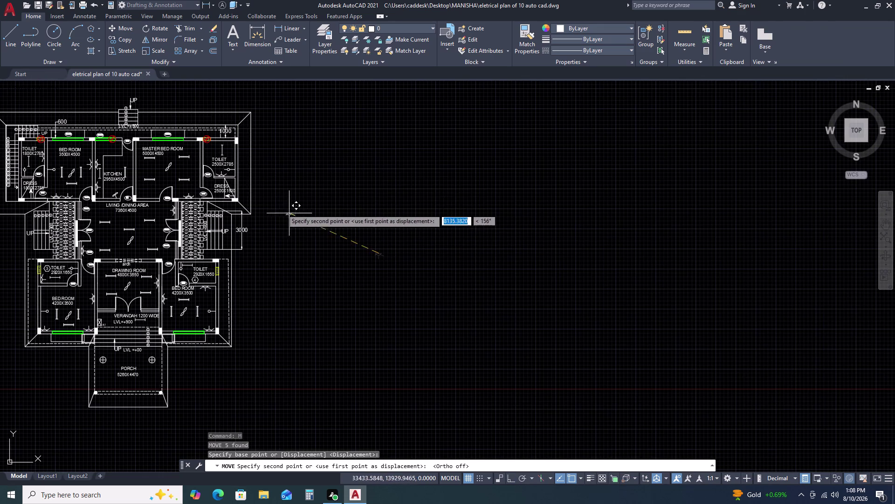
scroll(up, 3)
scroll(up, 3)
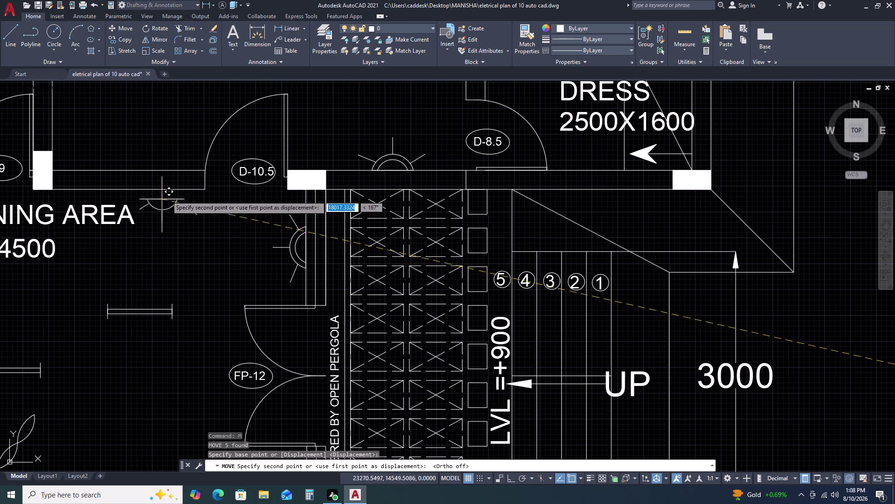
click(170, 189)
key(Escape)
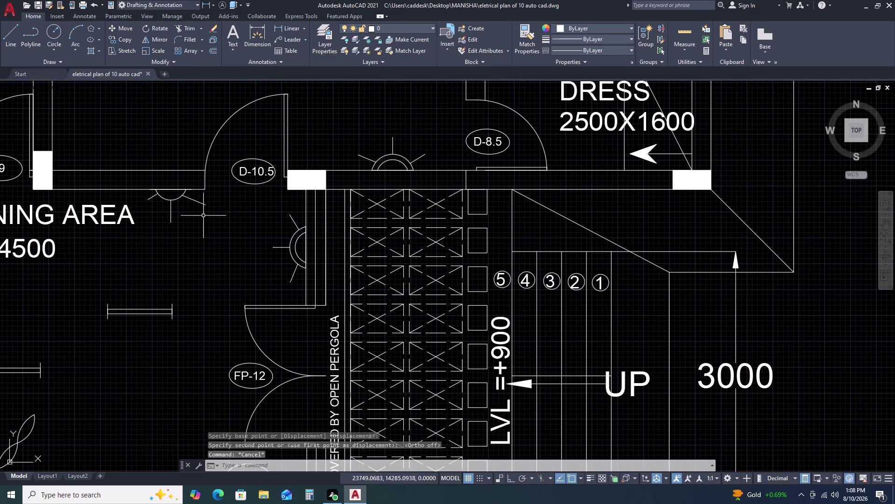
scroll(down, 3)
middle_drag(111, 242, 213, 225)
middle_drag(239, 217, 248, 216)
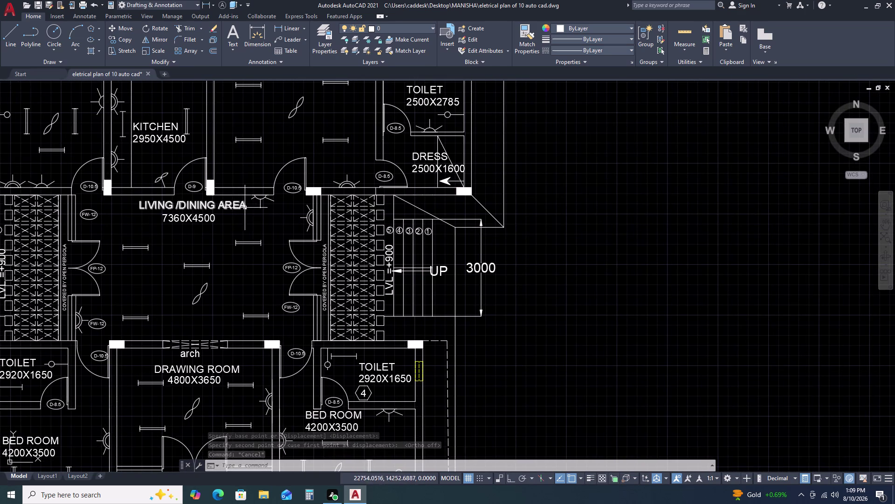
scroll(up, 3)
click(272, 204)
click(272, 207)
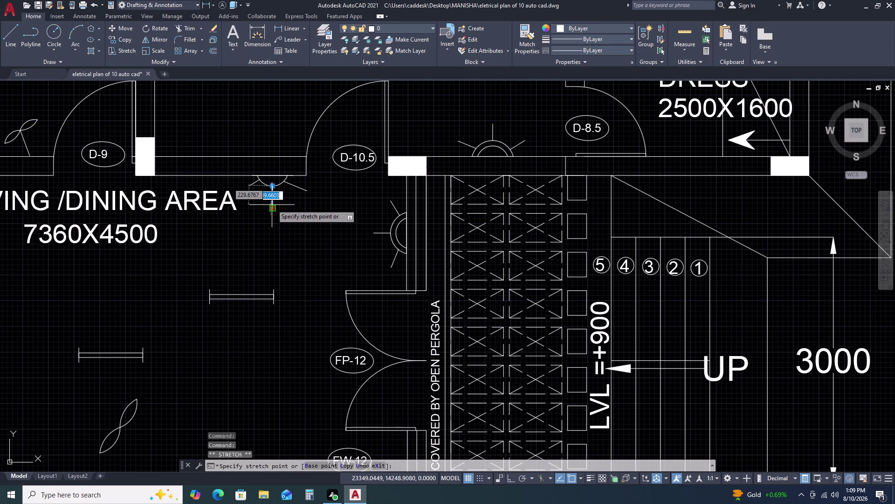
click(272, 203)
key(Escape)
click(296, 188)
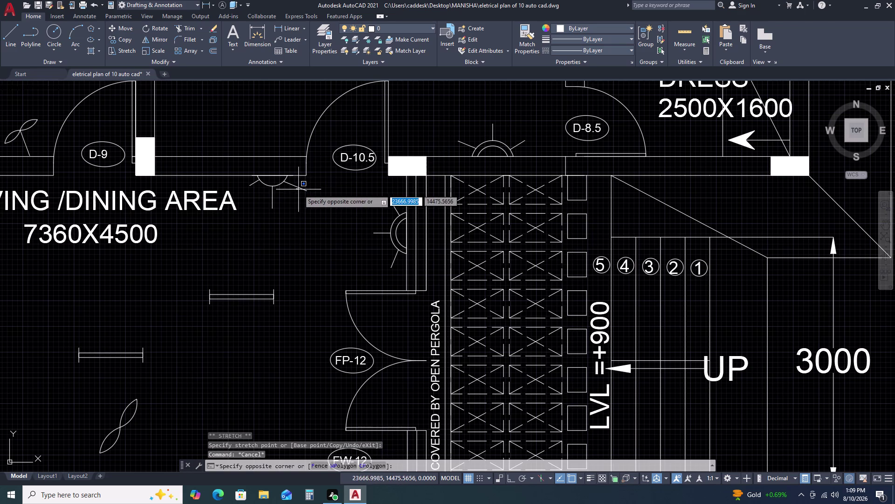
click(301, 185)
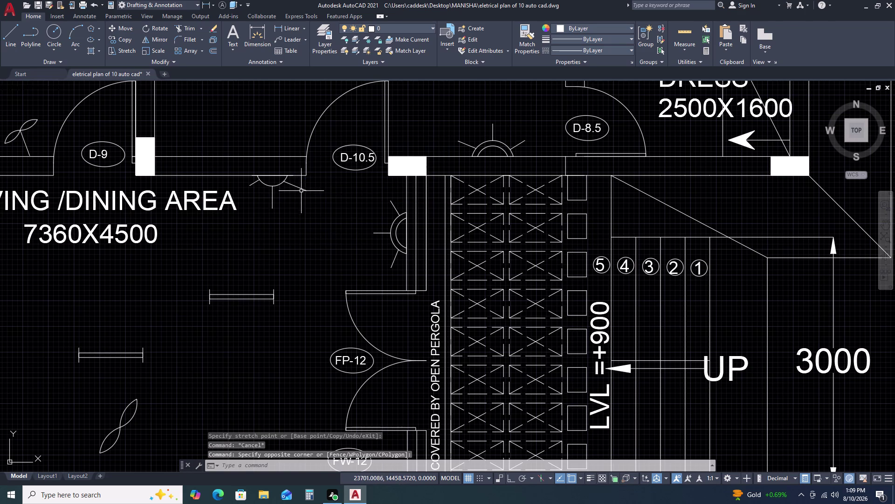
click(306, 191)
double_click(305, 191)
click(301, 189)
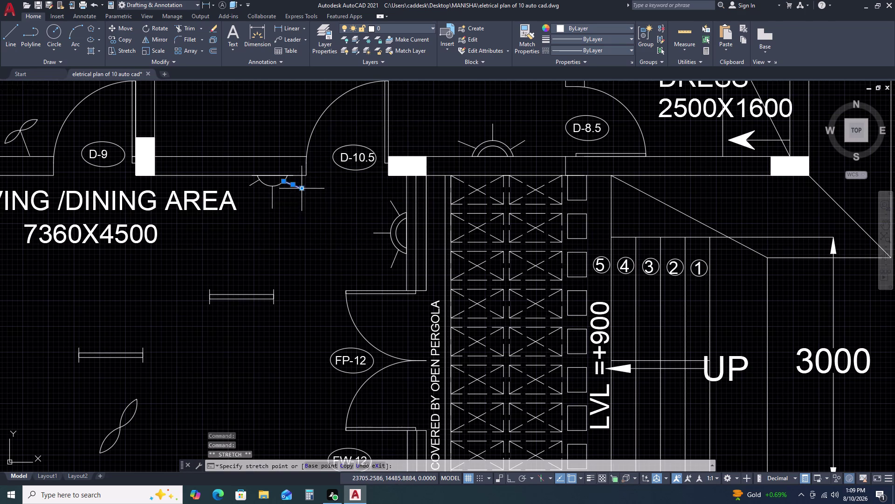
key(Escape)
click(272, 208)
click(272, 209)
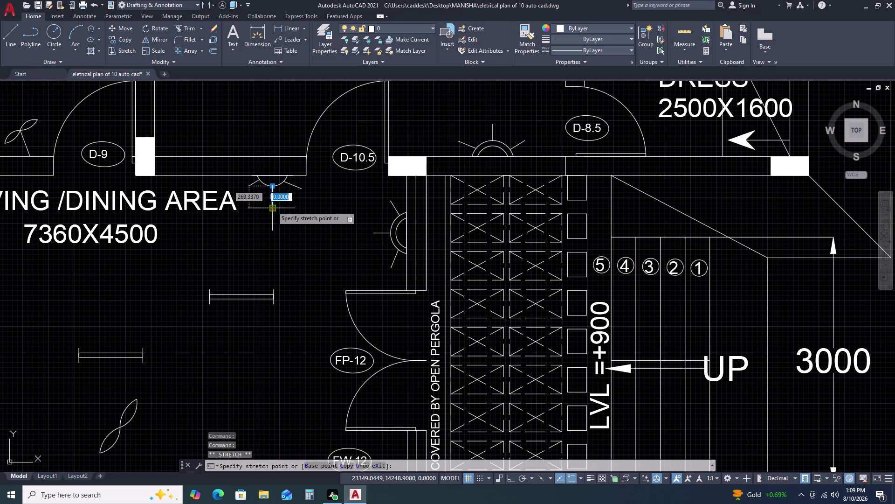
click(271, 202)
key(Escape)
key(Escape)
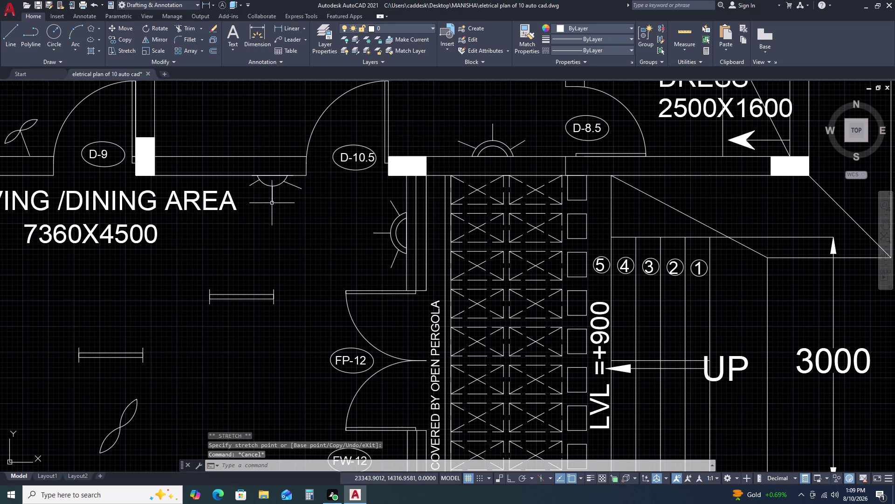
scroll(down, 3)
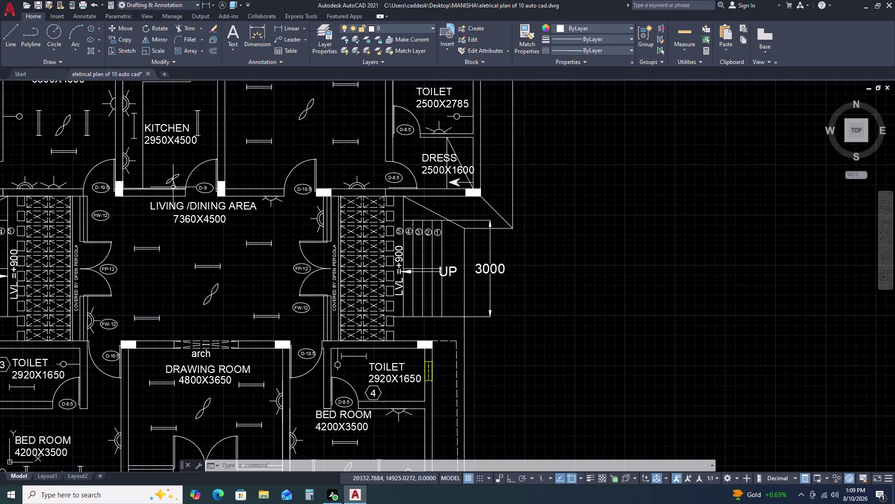
scroll(up, 3)
scroll(up, 3)
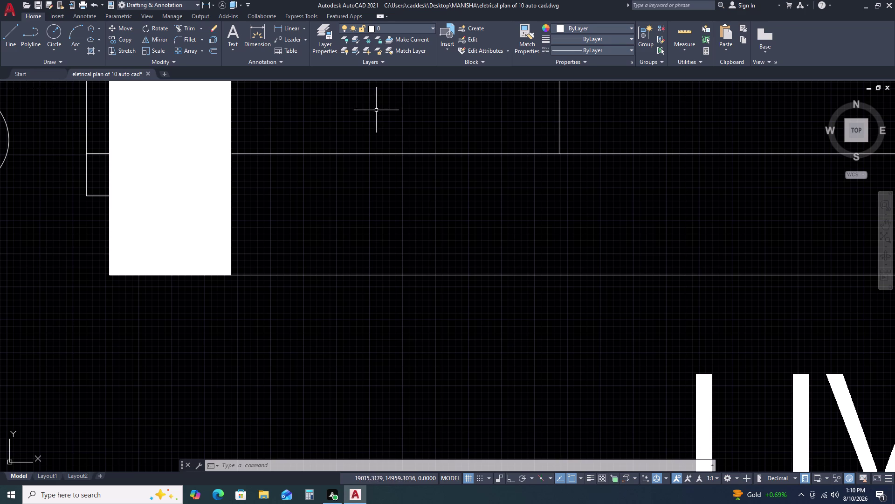
scroll(down, 3)
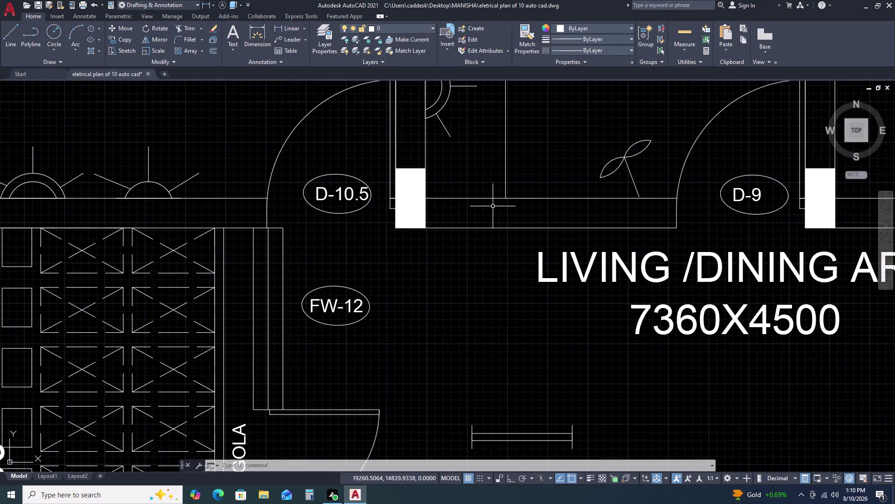
scroll(down, 3)
scroll(down, 3)
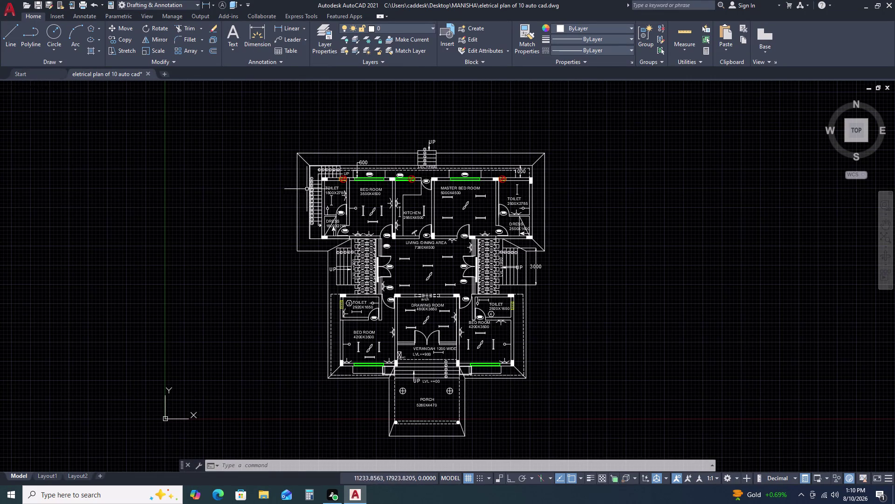
scroll(up, 3)
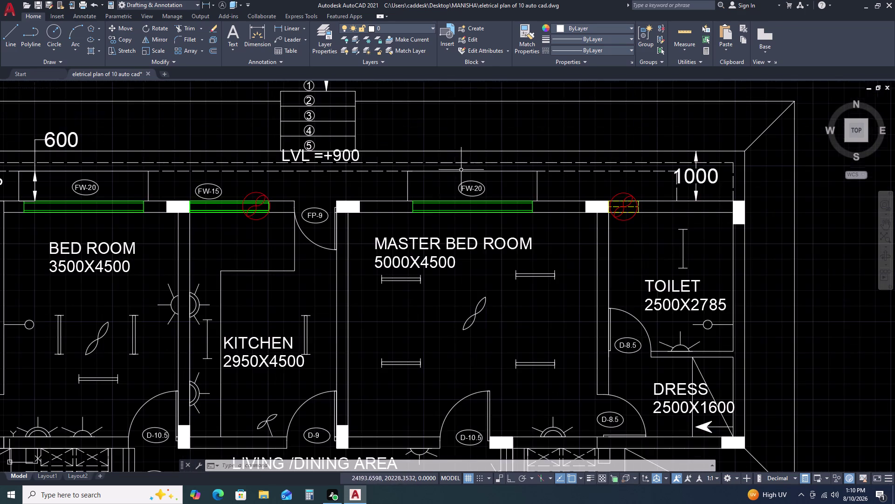
scroll(down, 3)
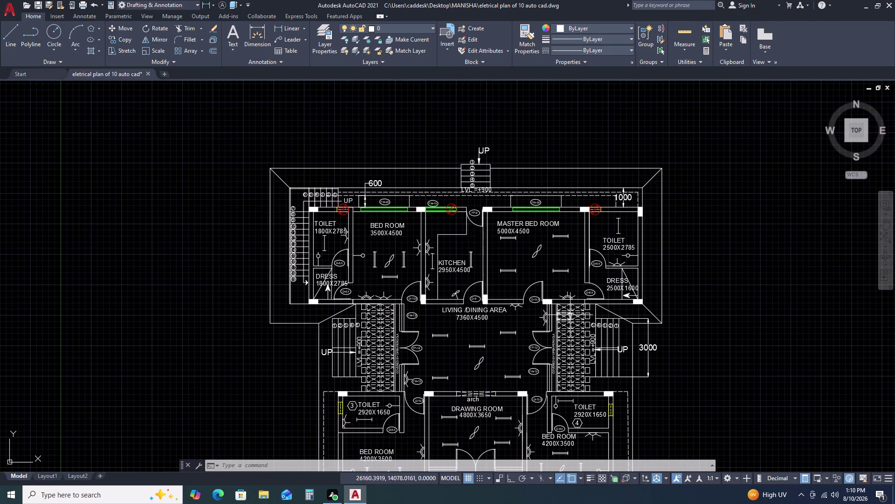
scroll(down, 3)
middle_drag(636, 393, 626, 261)
middle_drag(627, 242, 628, 232)
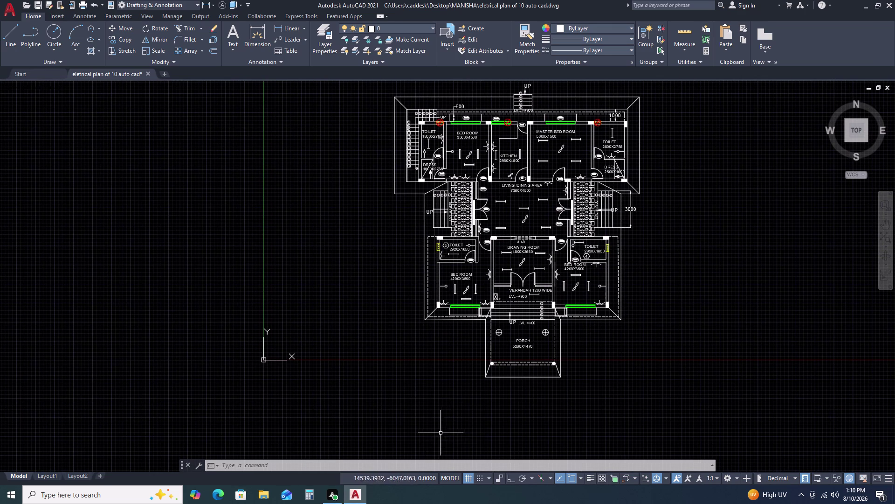
scroll(up, 3)
scroll(up, 3)
scroll(up, 3)
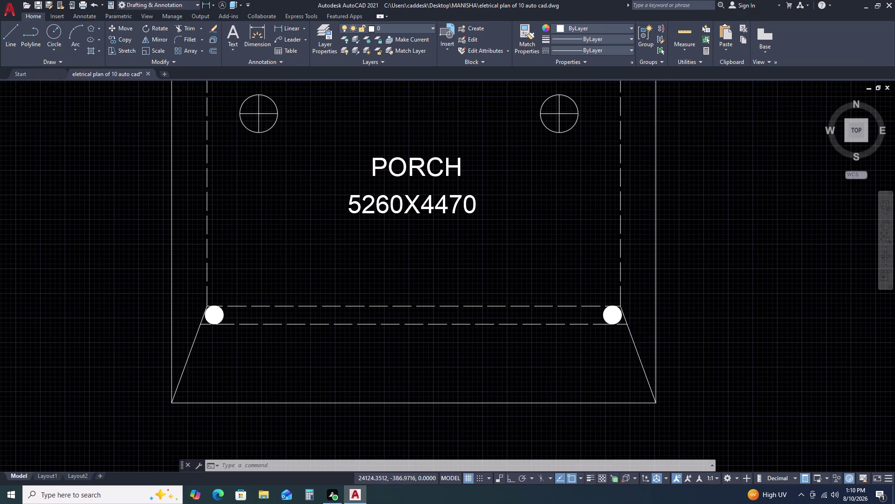
scroll(up, 3)
scroll(up, 3)
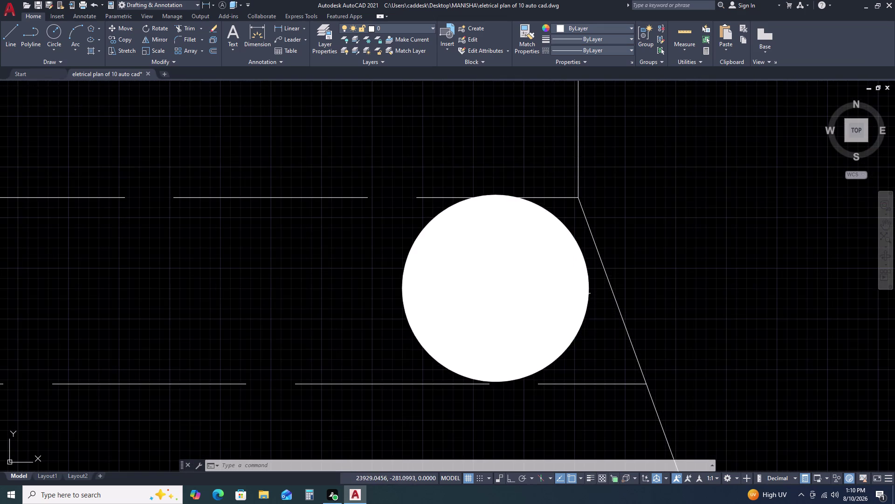
scroll(down, 3)
scroll(down, 3)
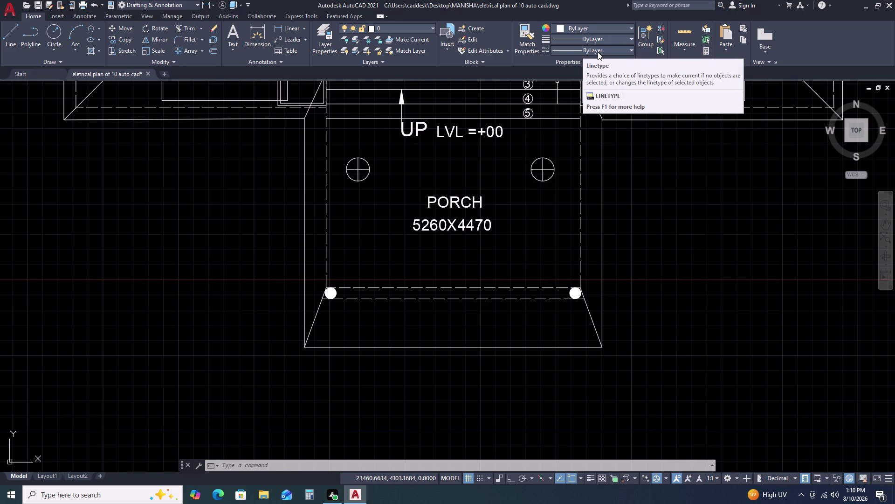
scroll(down, 3)
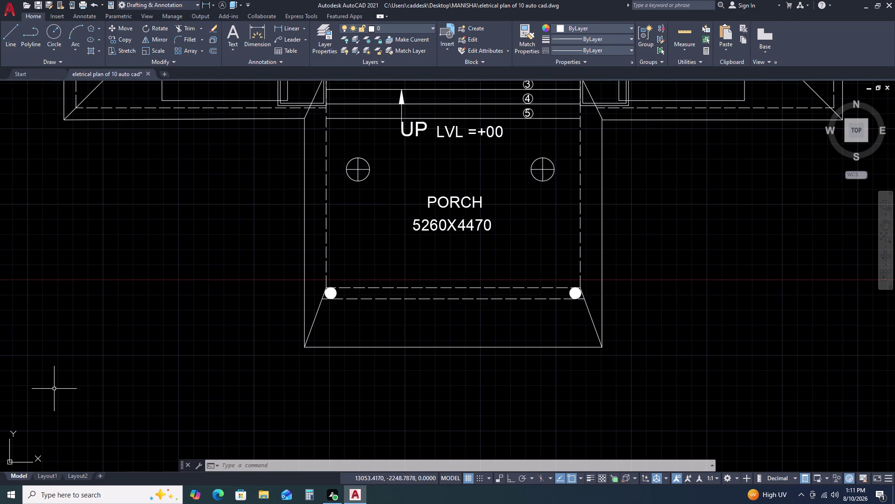
scroll(down, 3)
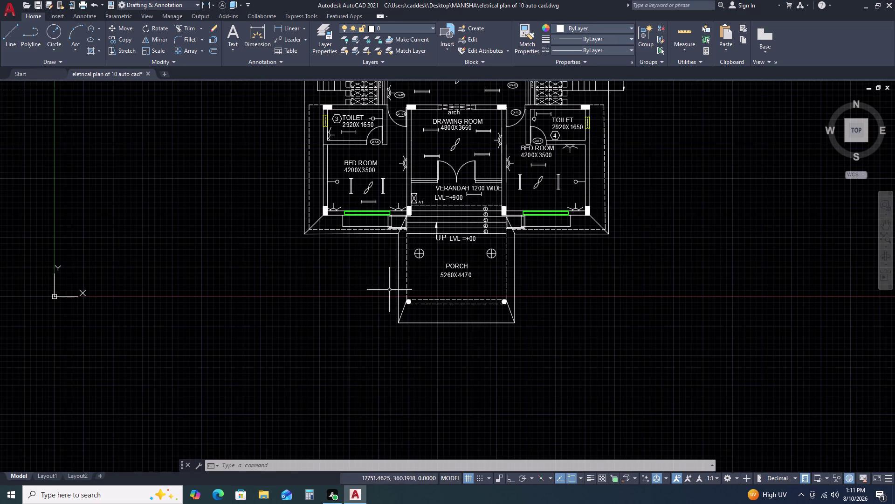
scroll(up, 3)
scroll(down, 3)
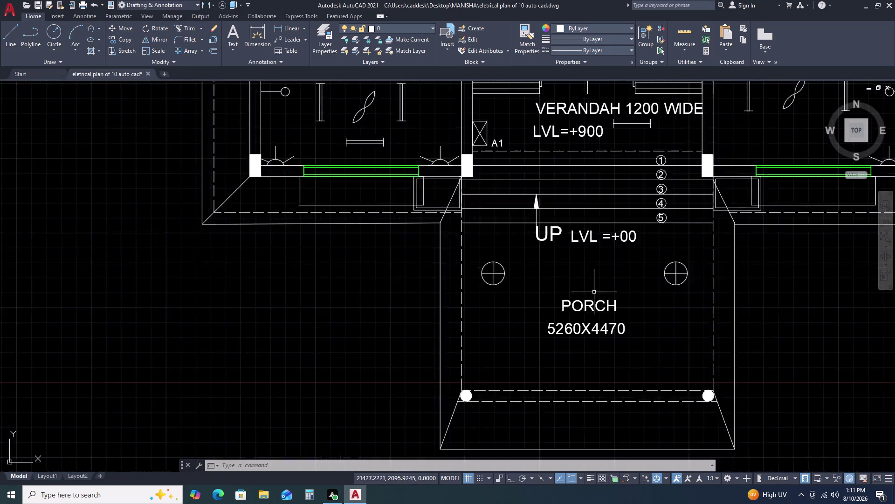
scroll(down, 3)
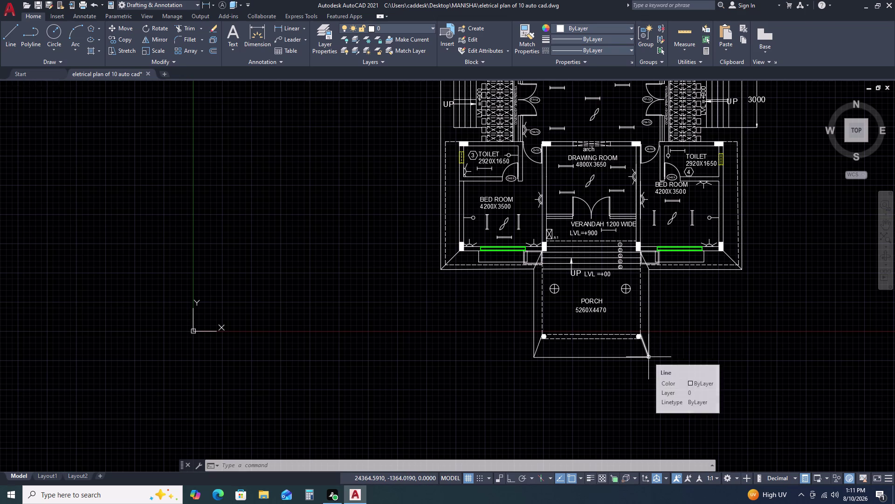
scroll(up, 3)
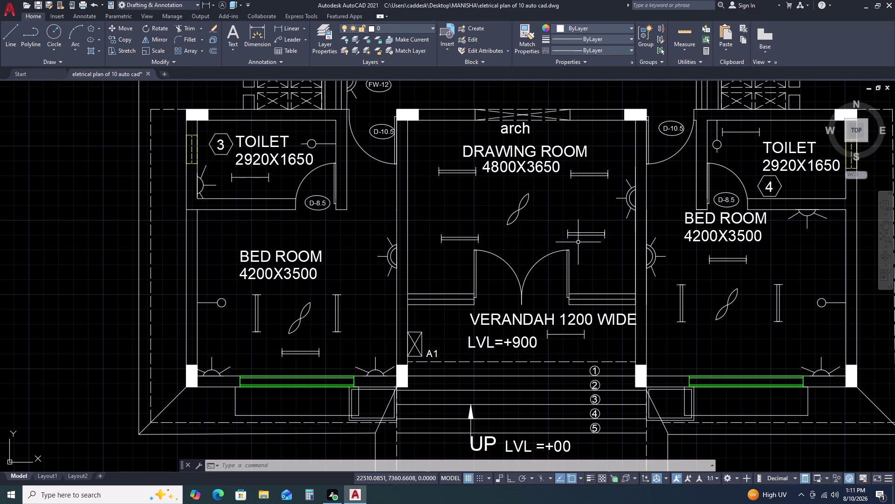
Mirror the drawing room's right-wall light about a vertical line, keeping the original.
scroll(up, 3)
scroll(down, 3)
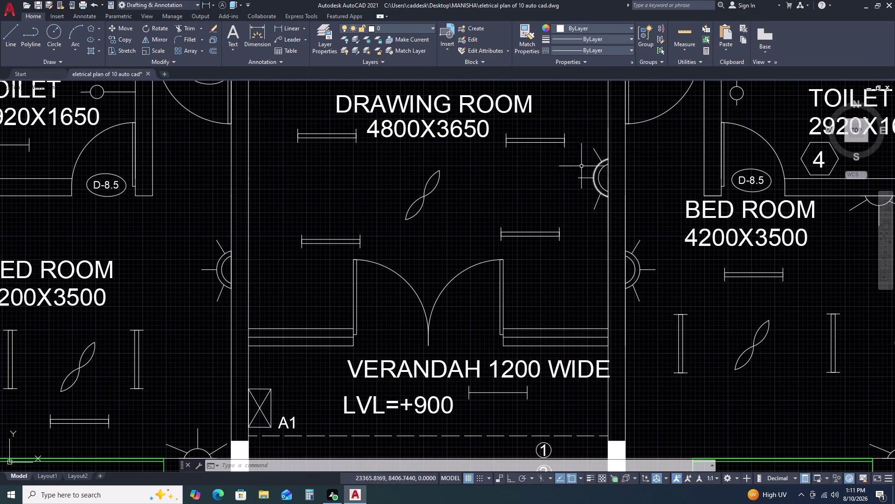
click(573, 138)
click(628, 237)
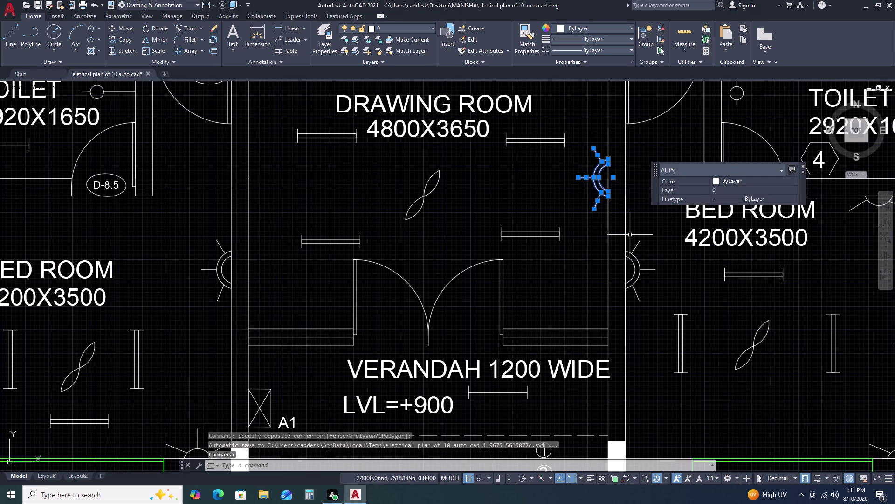
text(MI)
key(space)
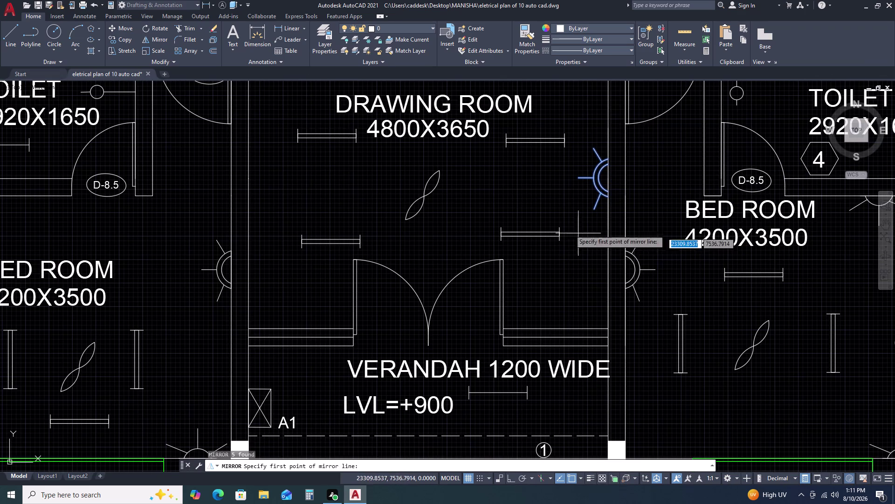
click(497, 212)
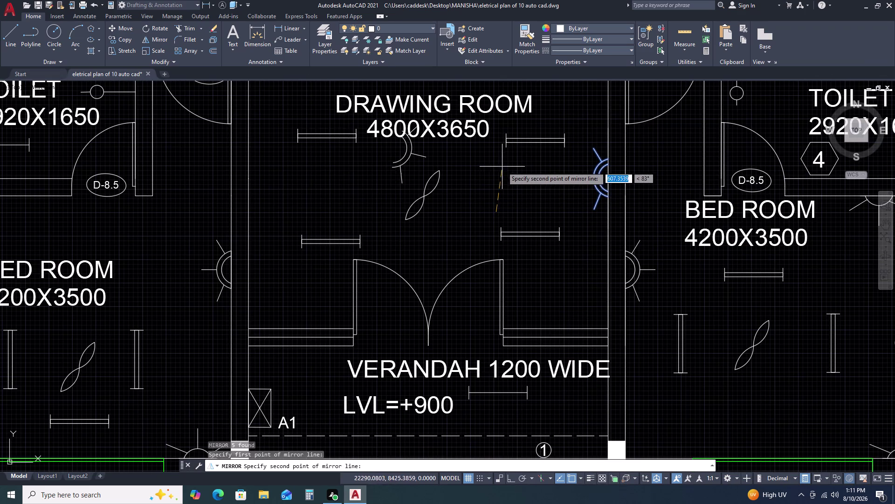
key(F8)
double_click(496, 139)
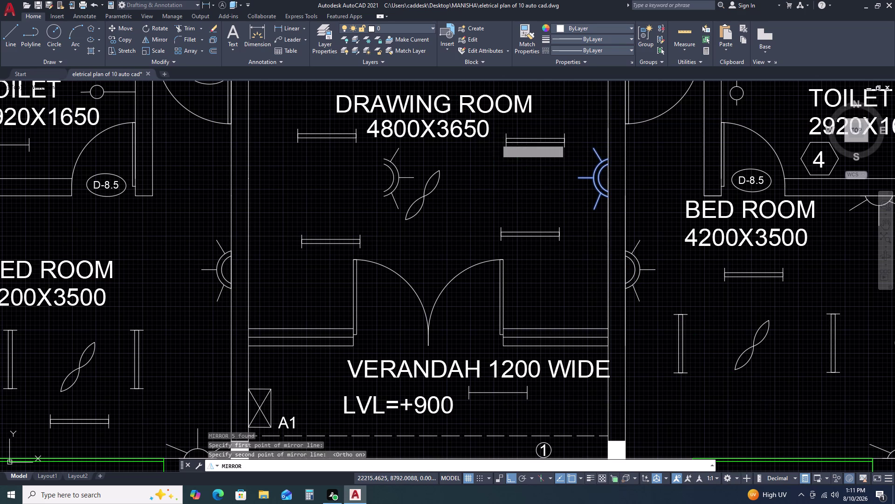
drag(521, 172, 497, 140)
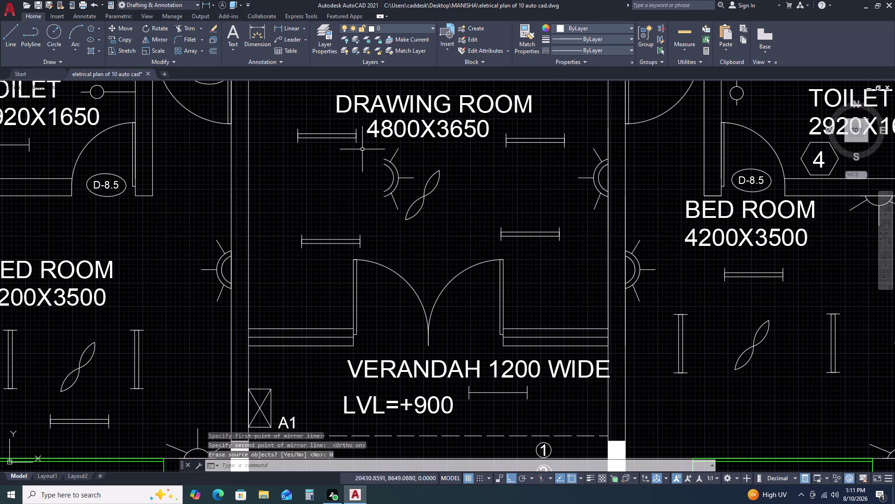
click(365, 146)
Select all parts of the mirrored light copy.
click(411, 206)
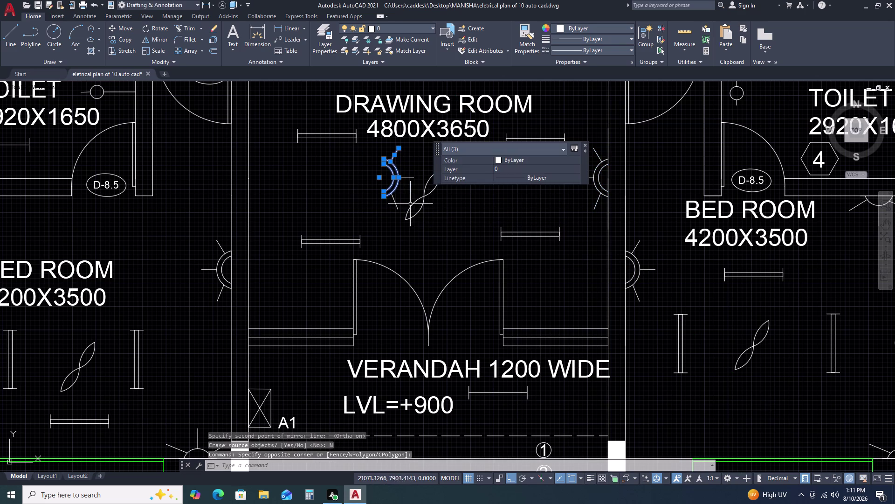
click(411, 182)
click(410, 170)
click(402, 203)
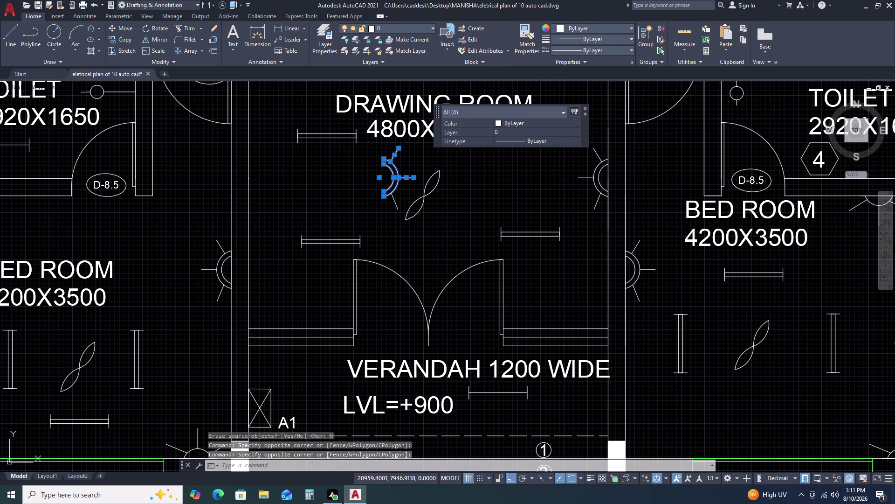
click(398, 203)
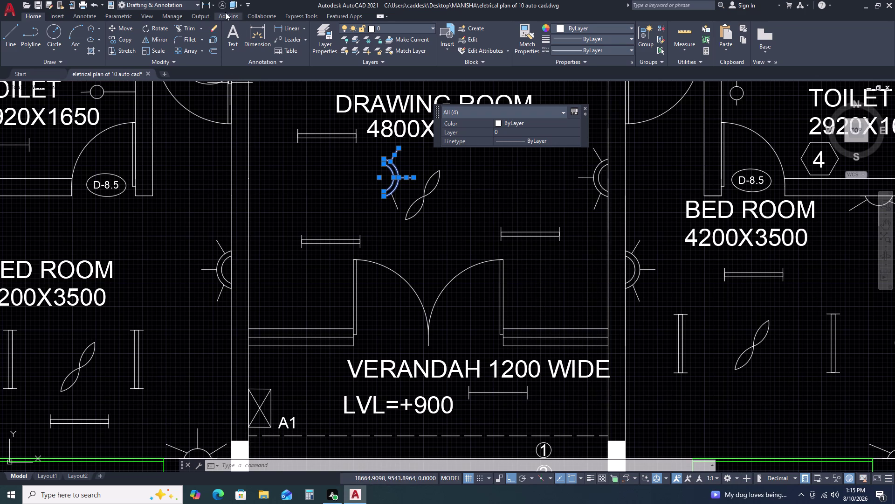
Move the mirrored light onto the drawing room's left wall.
scroll(up, 3)
click(403, 203)
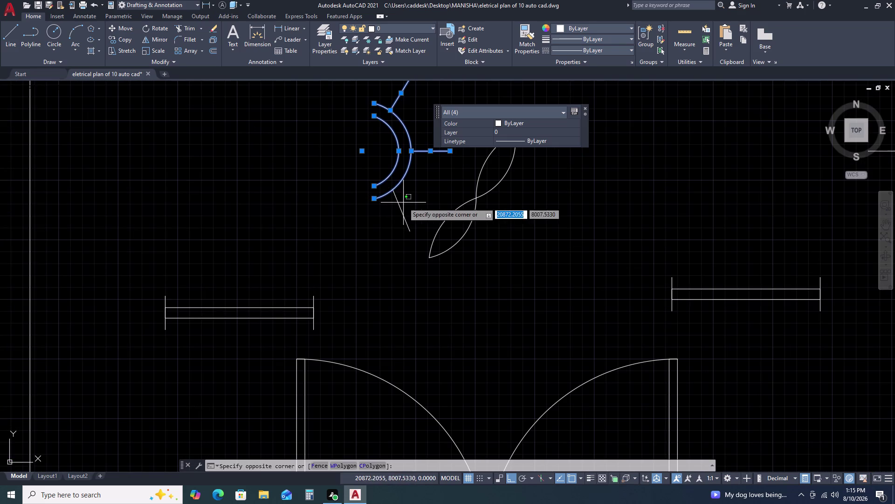
click(386, 214)
text(M)
key(space)
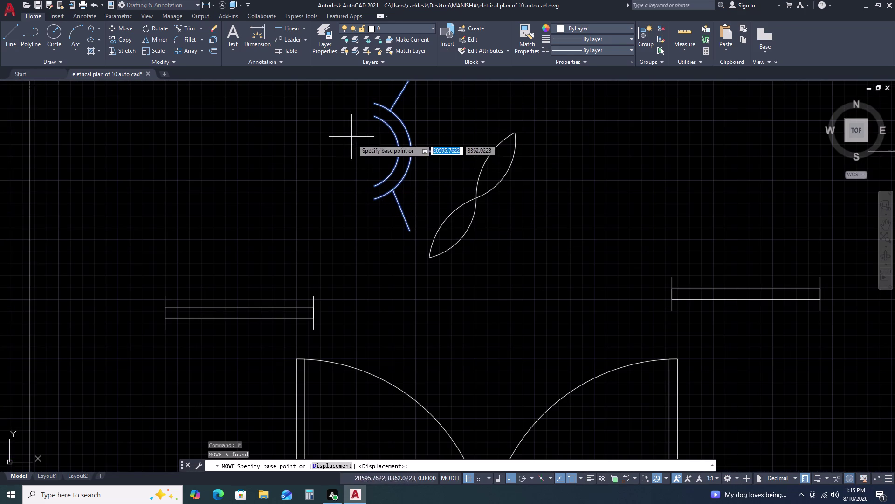
click(376, 188)
scroll(down, 3)
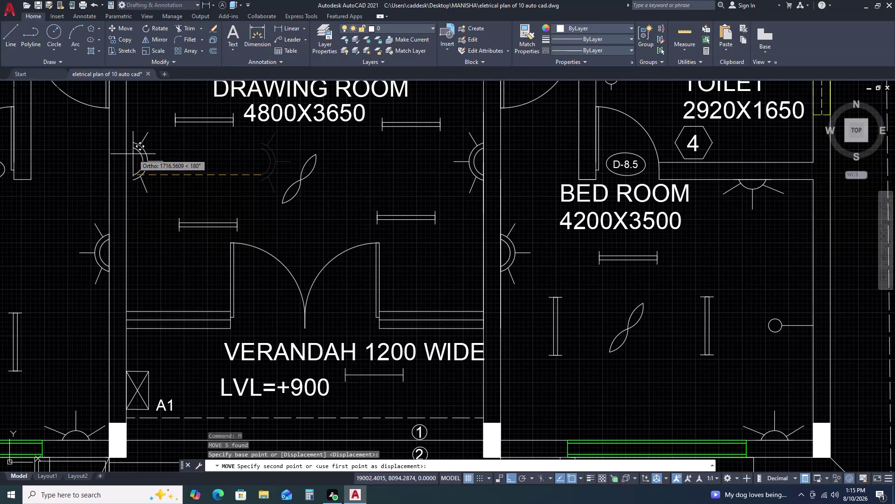
double_click(128, 153)
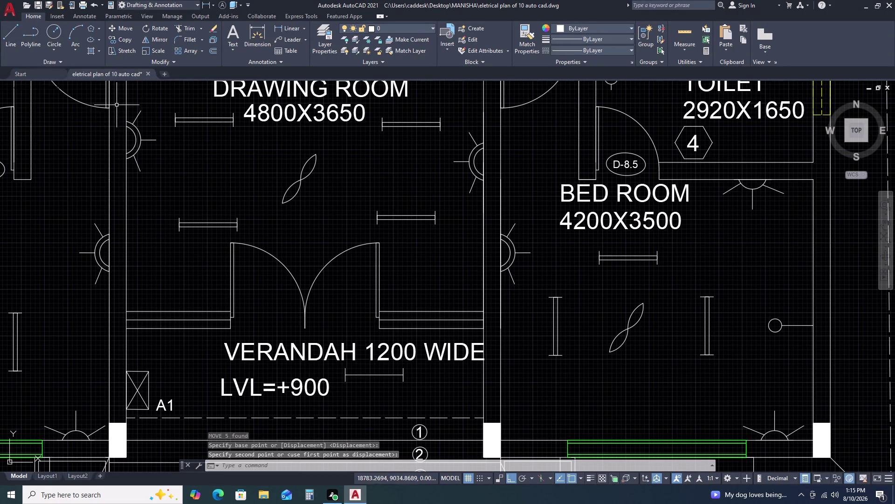
Shift the light slightly down along the left wall to its final spot.
click(117, 104)
click(160, 184)
text(M)
key(space)
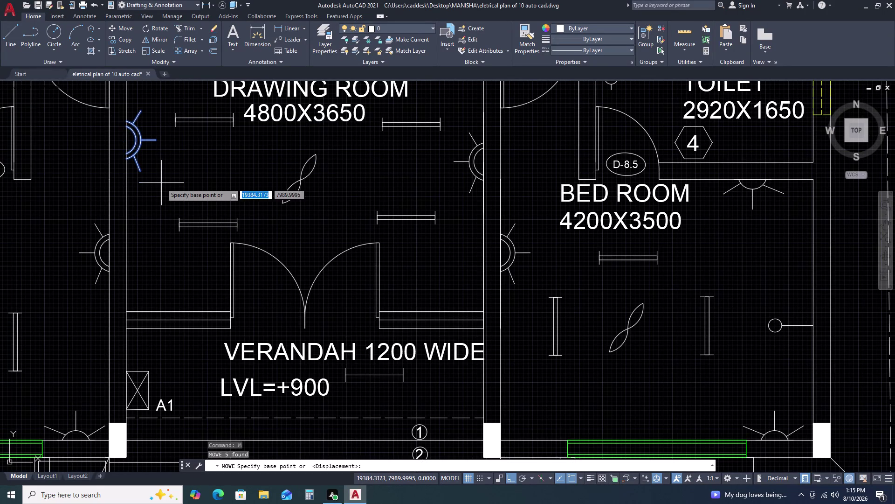
click(127, 158)
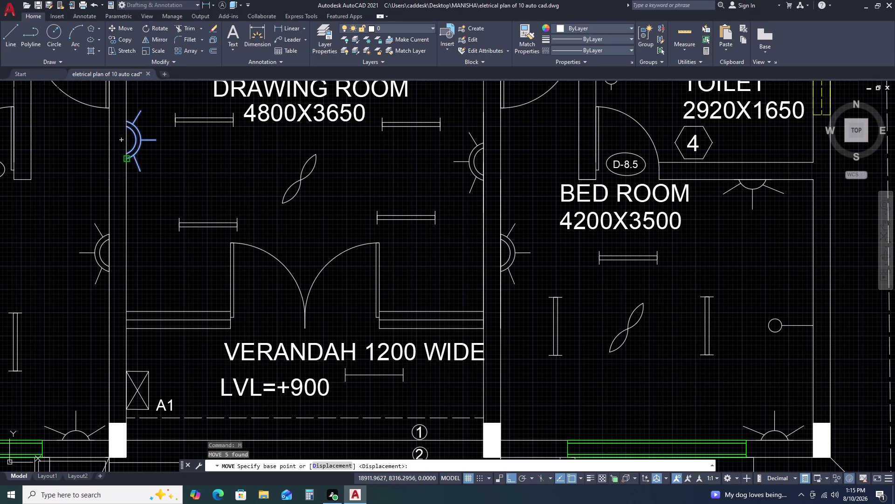
click(127, 172)
scroll(down, 3)
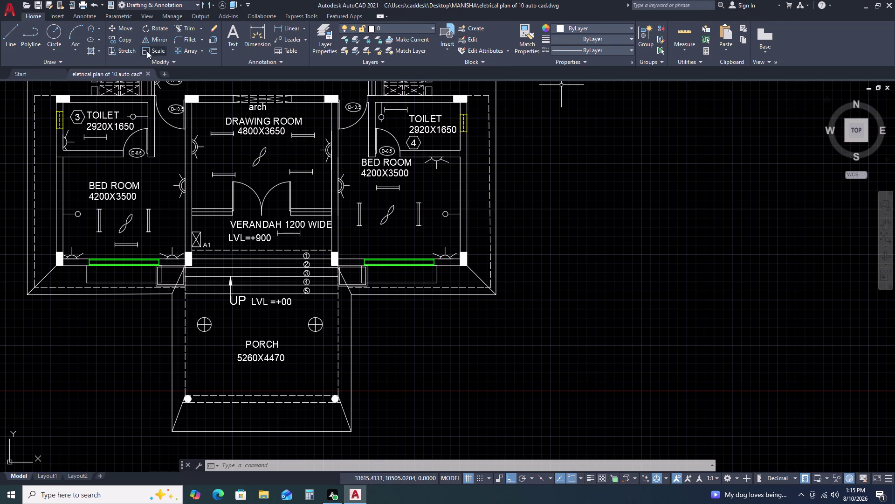
Zoom and pan so the whole floor plan is centred with space to its right.
scroll(down, 3)
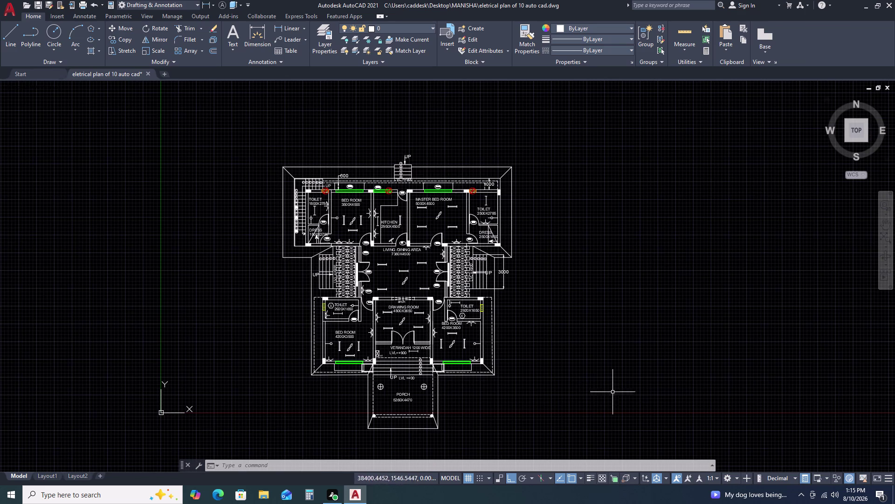
scroll(down, 3)
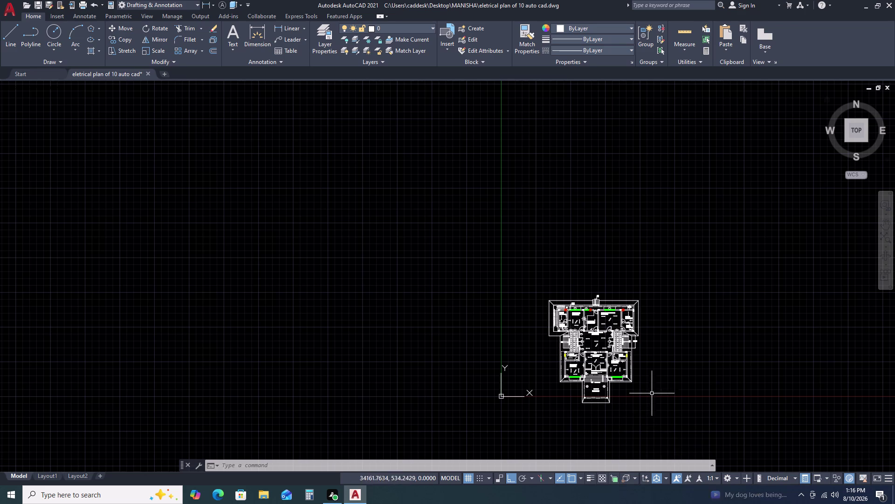
scroll(up, 3)
middle_drag(708, 391, 626, 350)
Draw a tall rectangular legend frame to the right of the house plan.
text(RE)
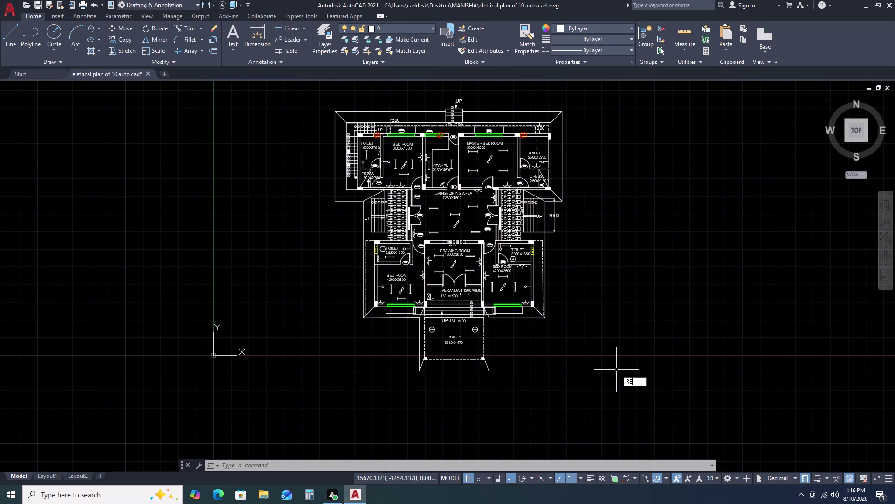
text(C)
key(space)
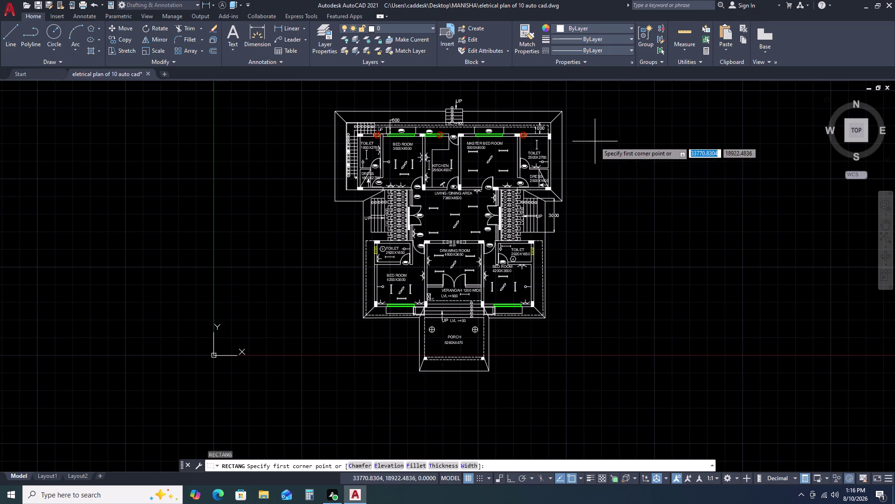
click(595, 141)
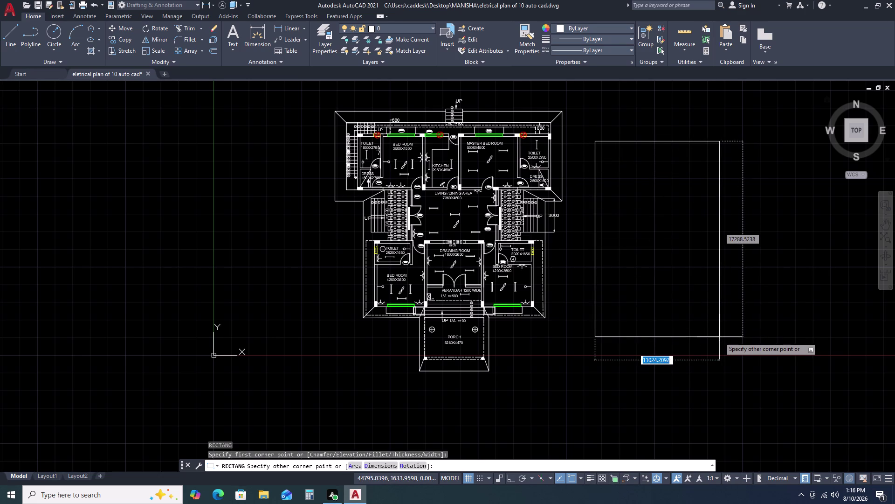
click(715, 338)
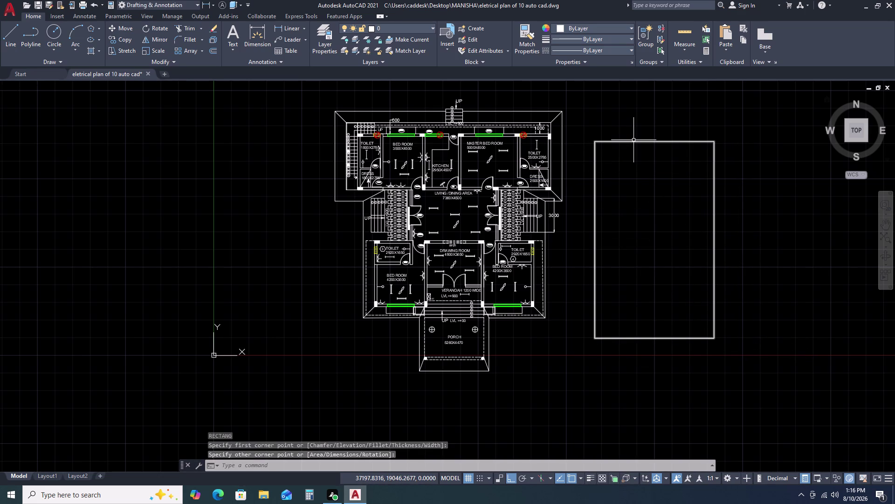
Draw a line across the top of the frame and move it up to form a header strip.
text(L)
key(space)
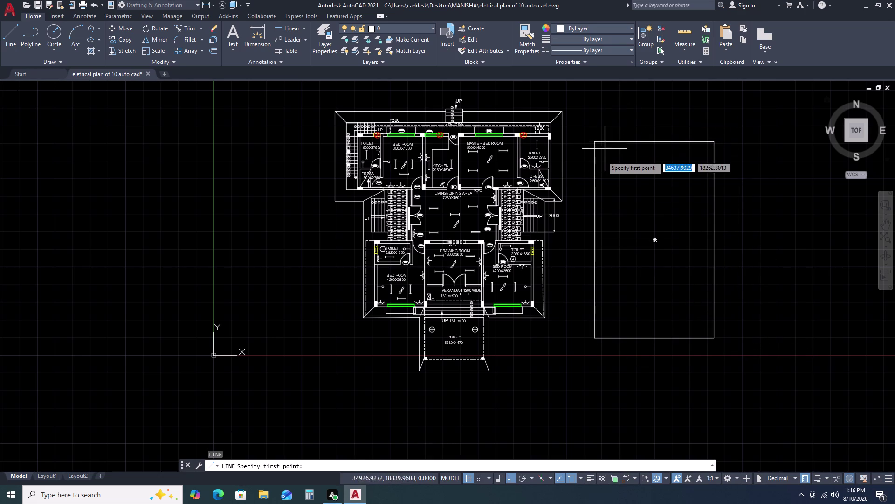
click(594, 163)
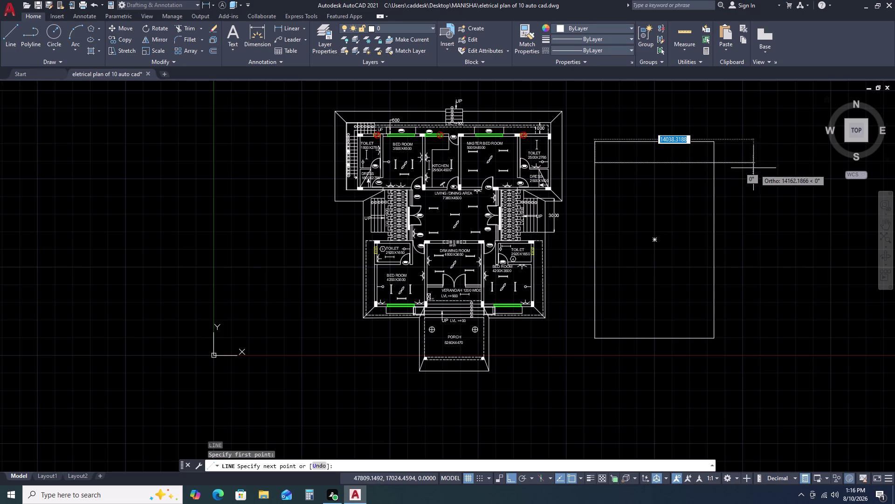
click(714, 166)
key(Escape)
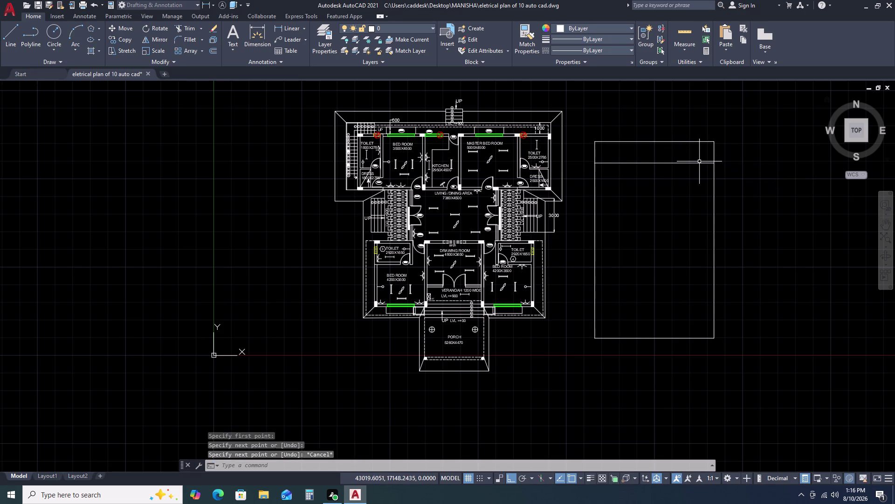
click(699, 161)
key(m)
key(space)
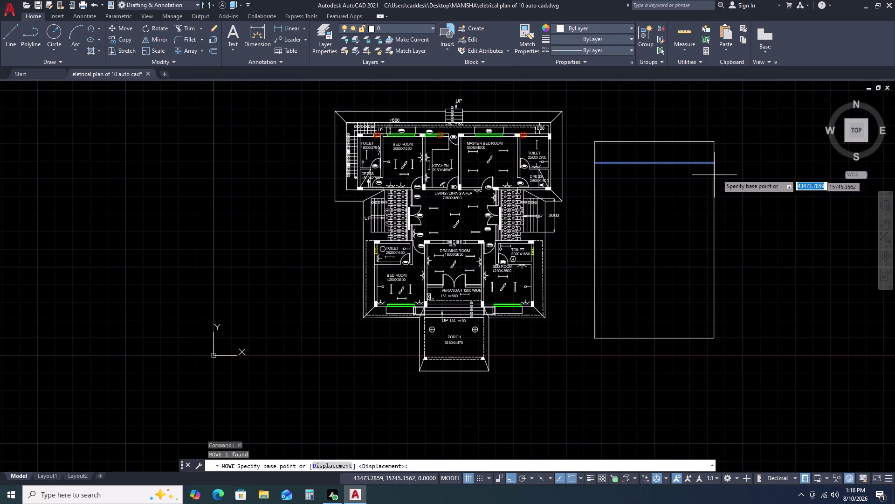
click(712, 163)
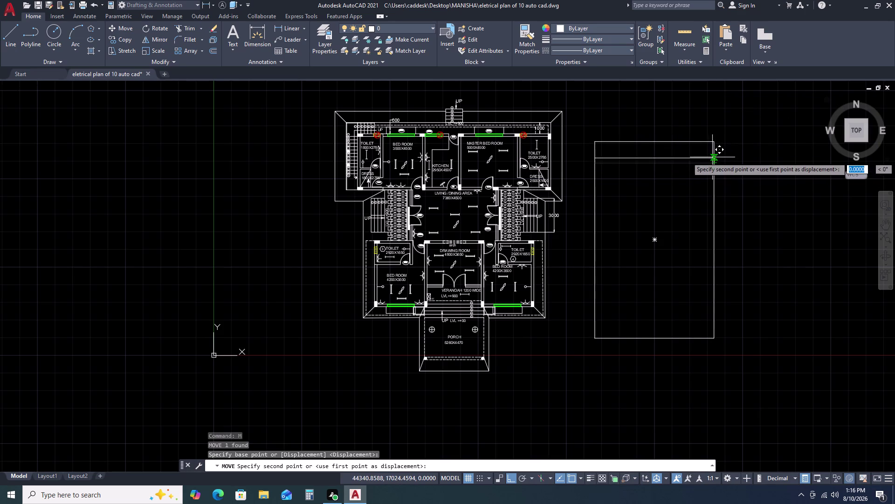
click(714, 157)
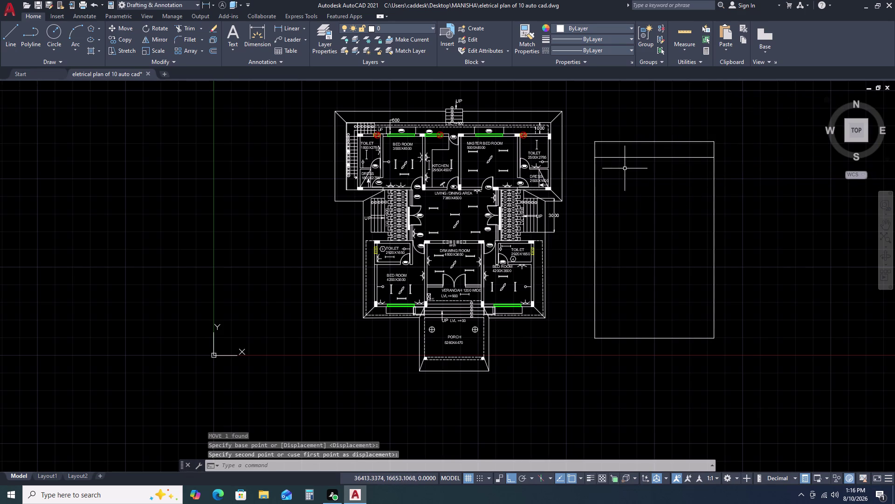
Draw a vertical column divider from the header line down to the frame bottom.
text(L)
key(space)
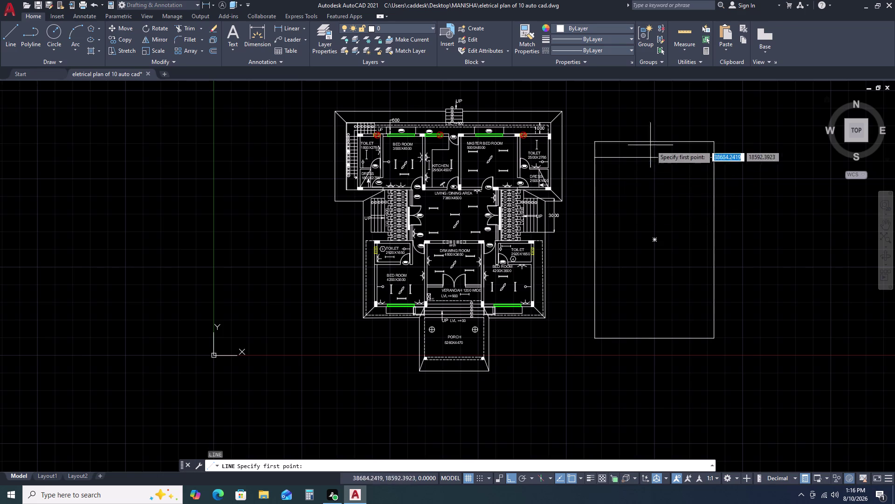
click(681, 157)
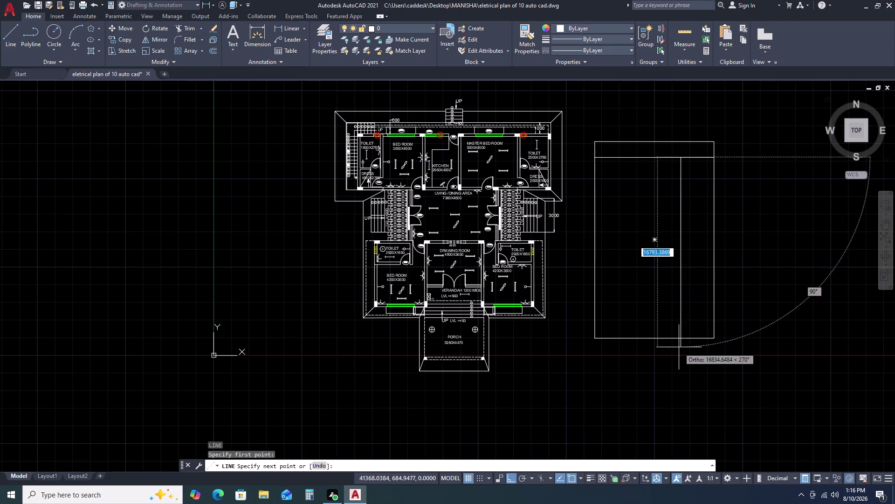
key(Escape)
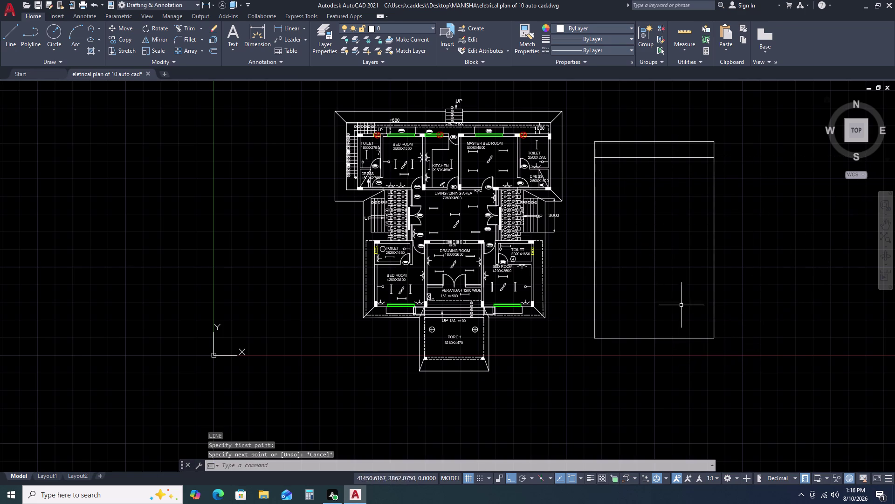
key(space)
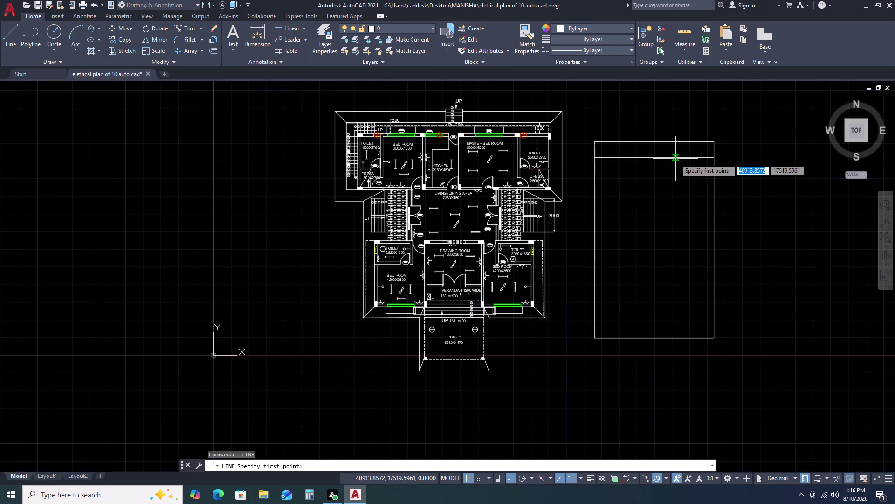
click(676, 157)
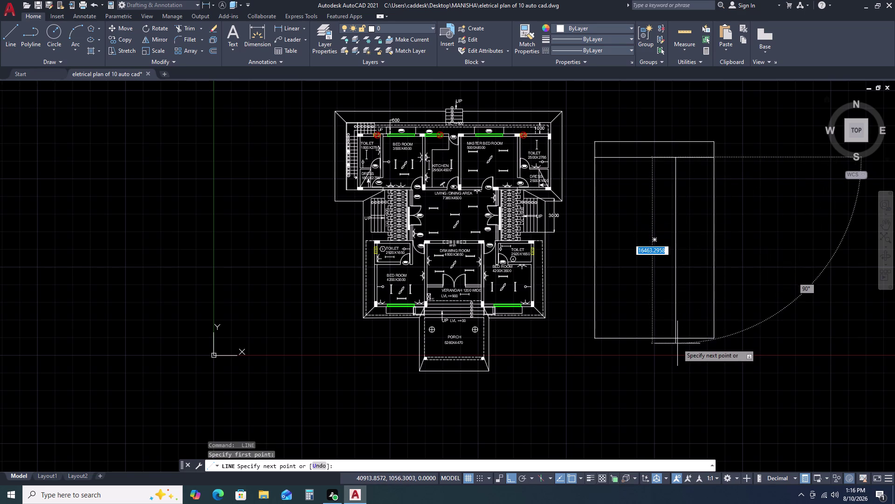
click(677, 338)
key(Escape)
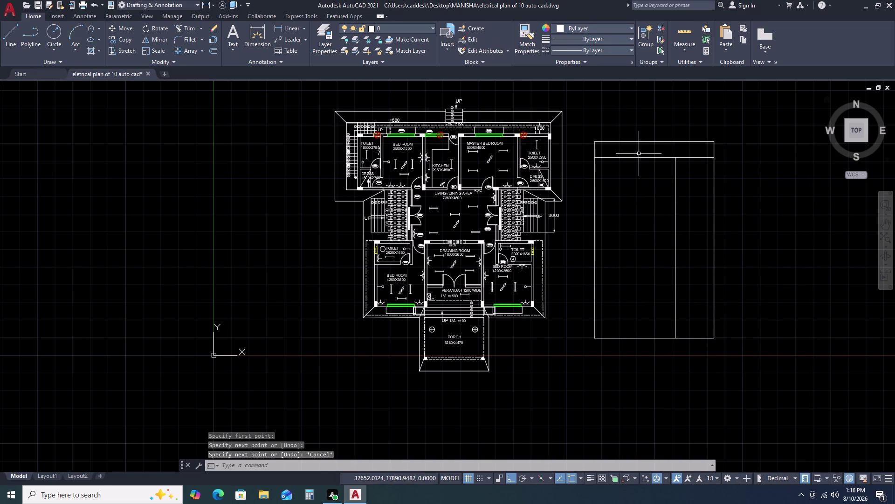
Draw a header line from the frame's left edge to the column divider.
key(l)
key(space)
click(596, 159)
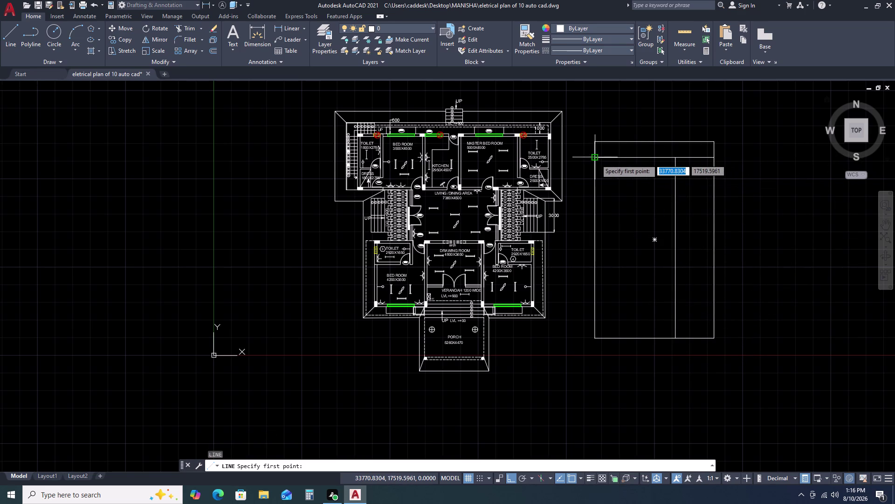
click(675, 156)
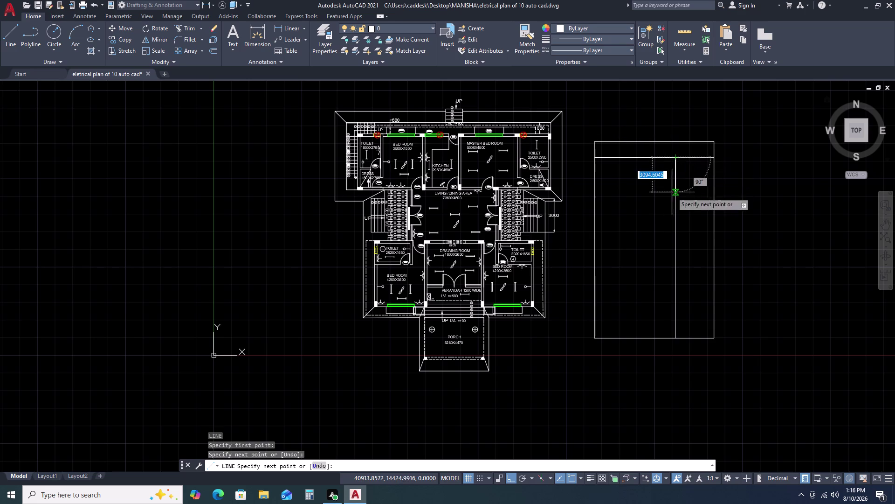
key(Escape)
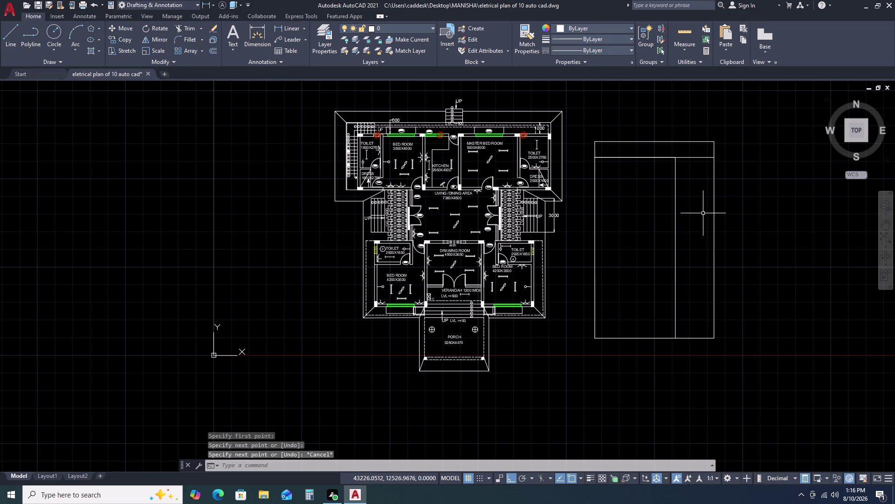
click(653, 156)
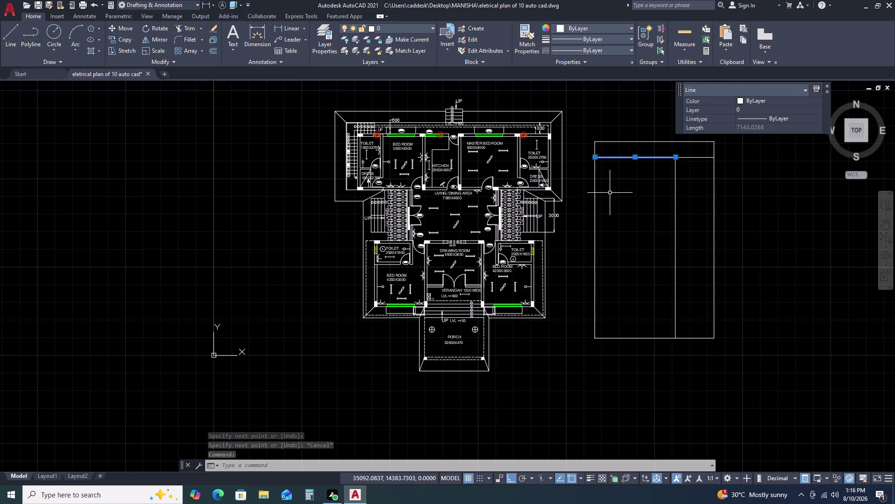
Try copying the header line as a 15-item array spaced 500, then undo it.
key(c)
text(O)
key(space)
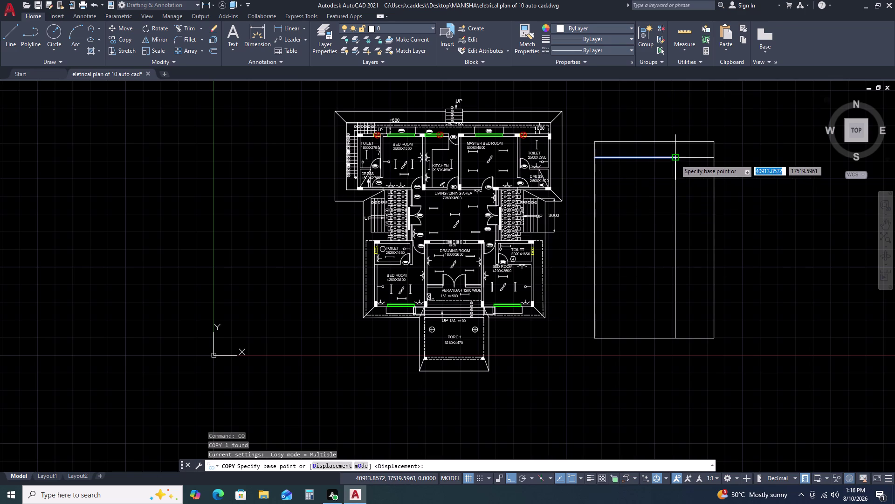
click(675, 159)
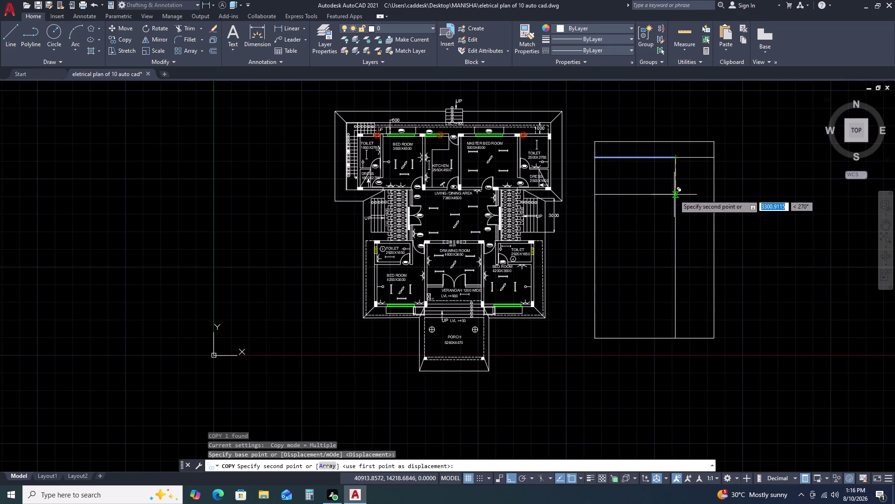
text(AR)
key(space)
text(15)
key(space)
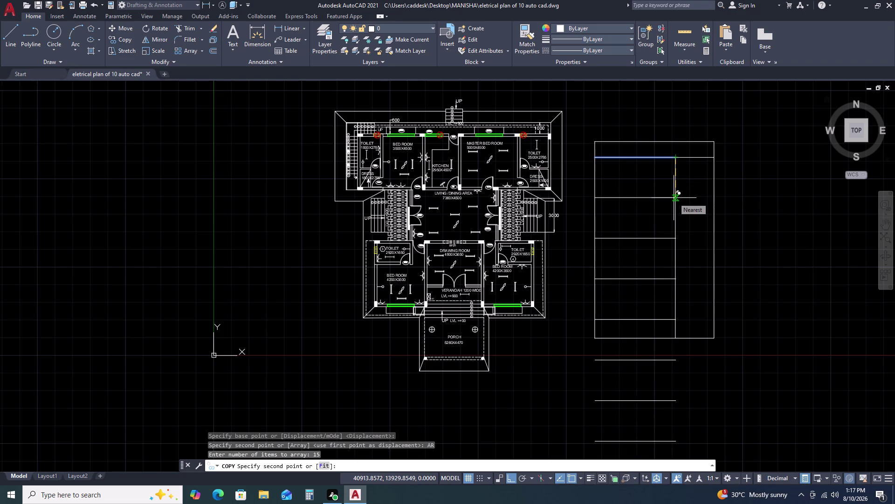
text(500)
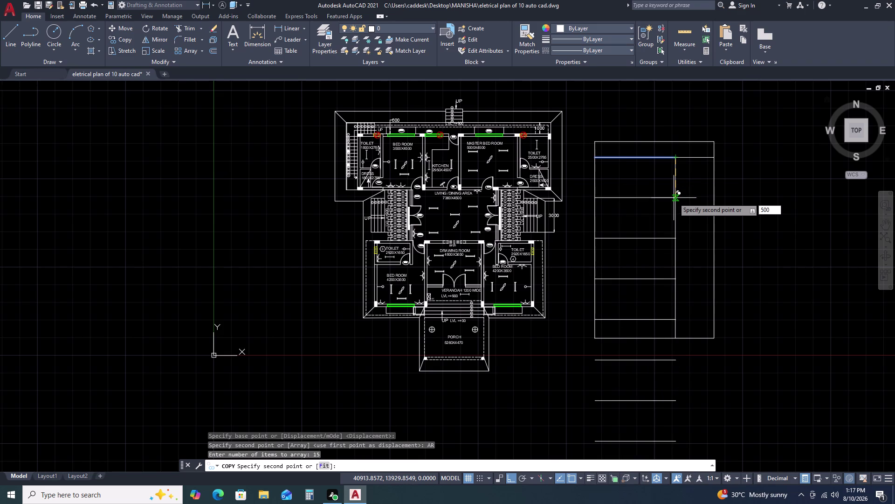
key(space)
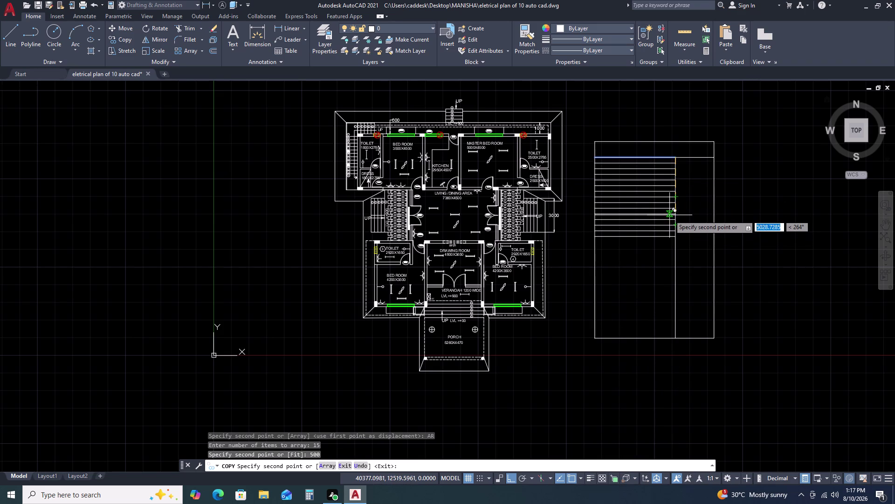
key(ctrl+z)
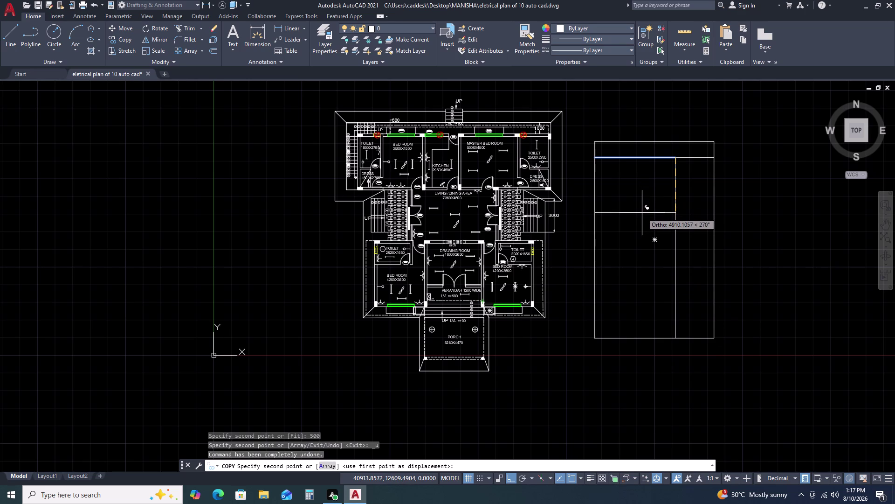
Array-copy the line into 15 rows fitted down to the table bottom.
text(A)
key(space)
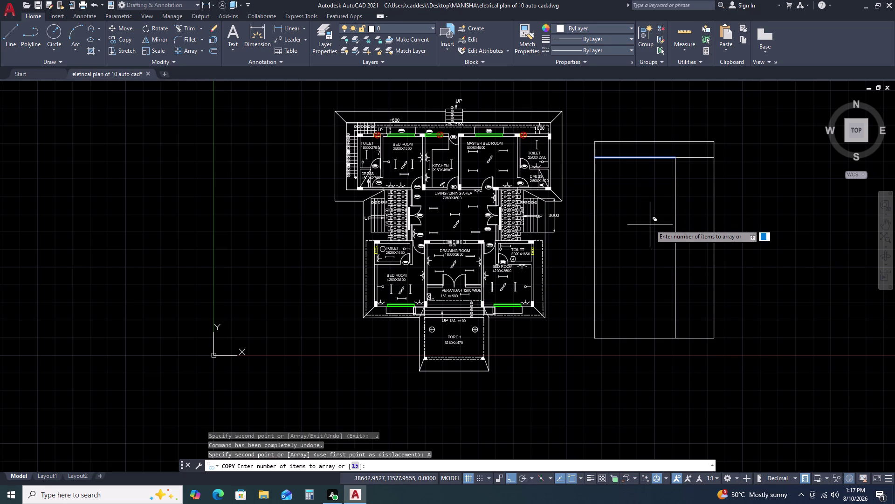
text(15)
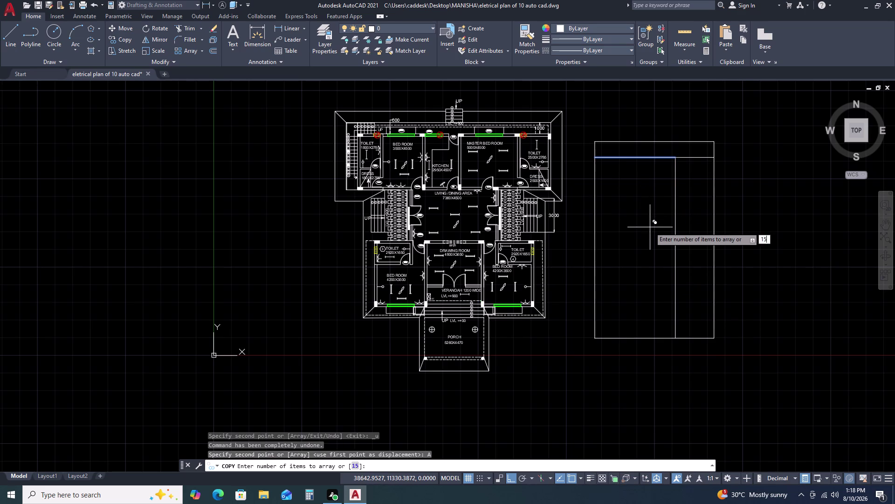
key(space)
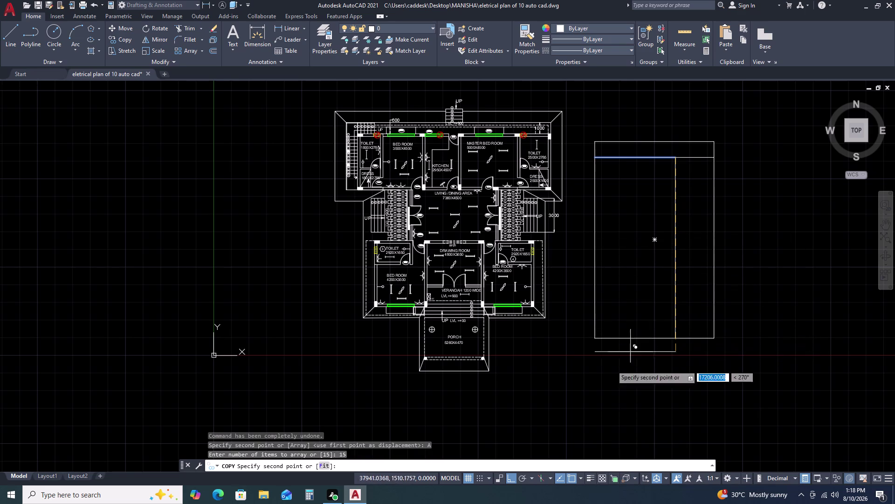
click(323, 466)
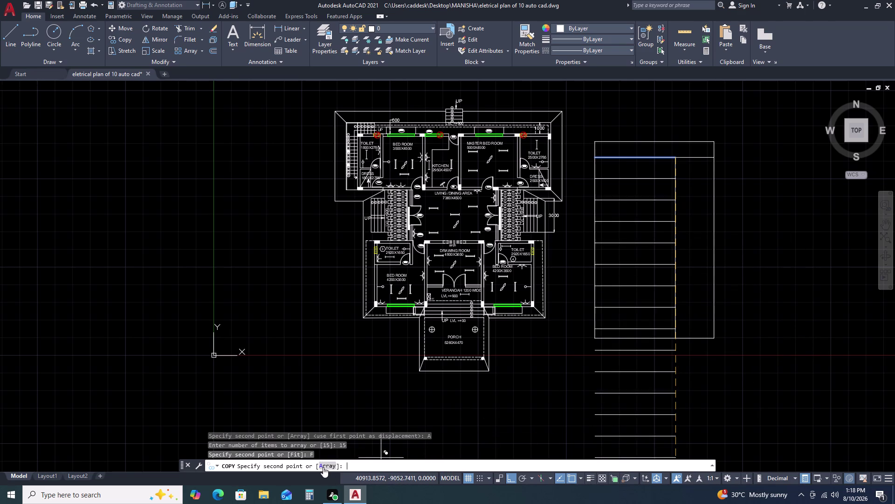
click(678, 338)
key(Escape)
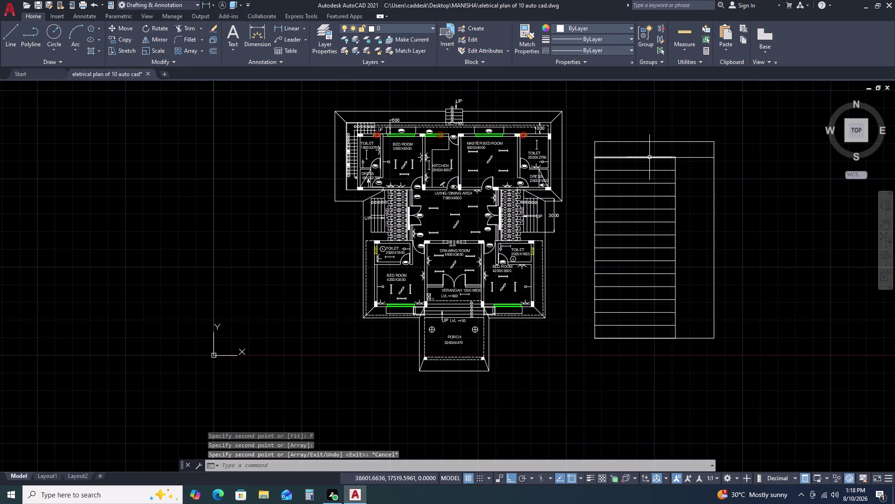
Erase a line, then undo the erase and the earlier row copy.
click(650, 158)
key(Delete)
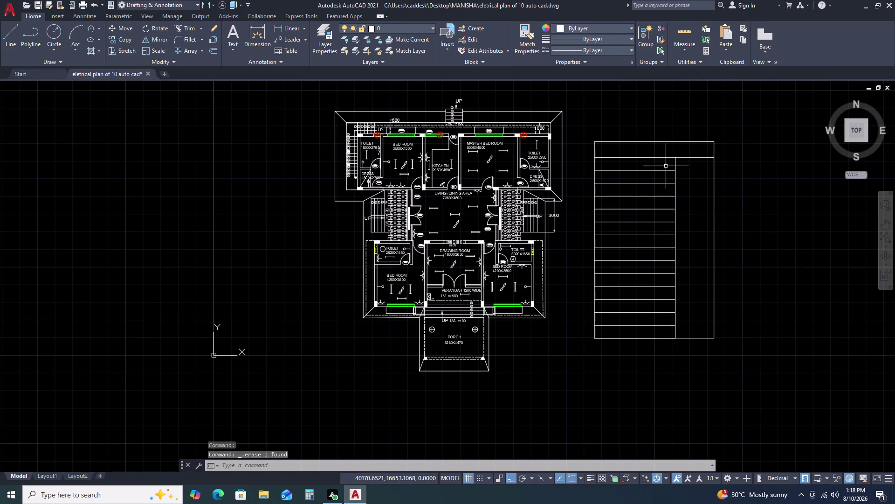
scroll(up, 3)
scroll(down, 3)
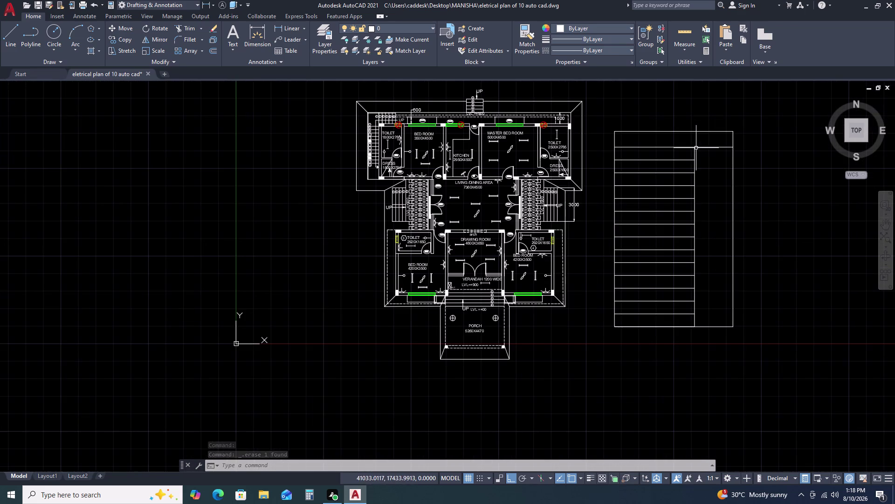
key(ctrl+z)
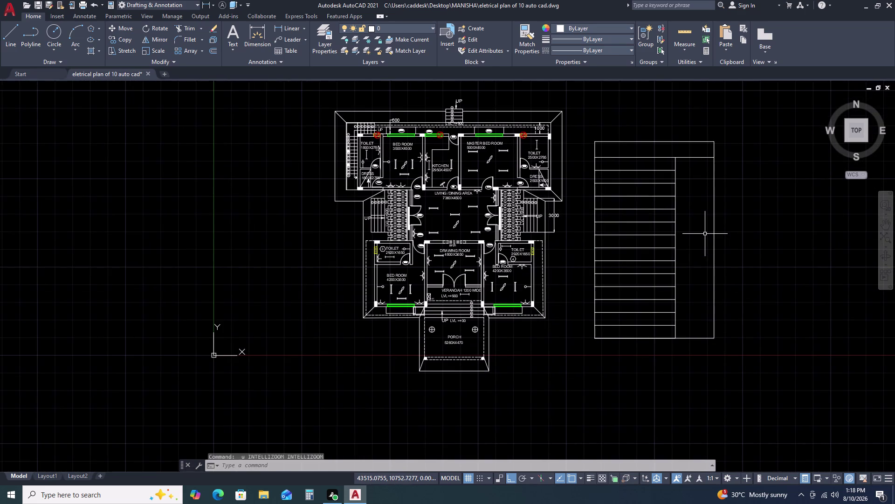
key(ctrl+z)
key(ctrl+z)
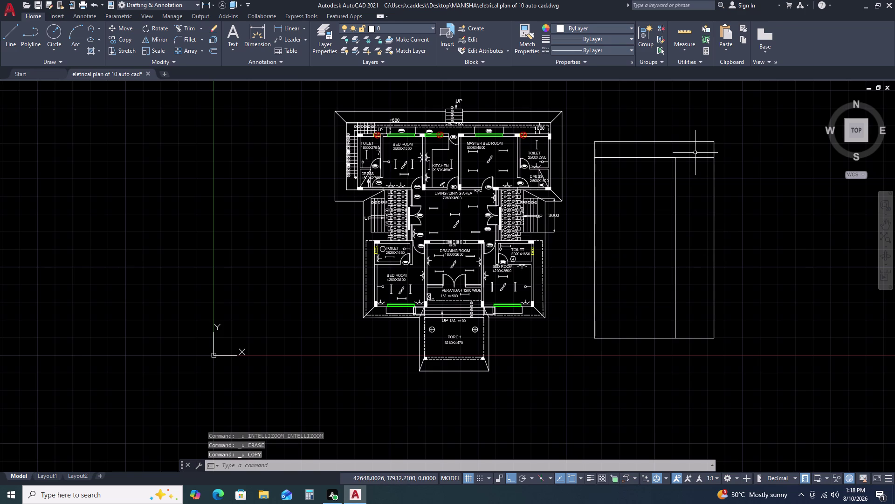
Select the table's top line and start copying it from its right end.
click(694, 157)
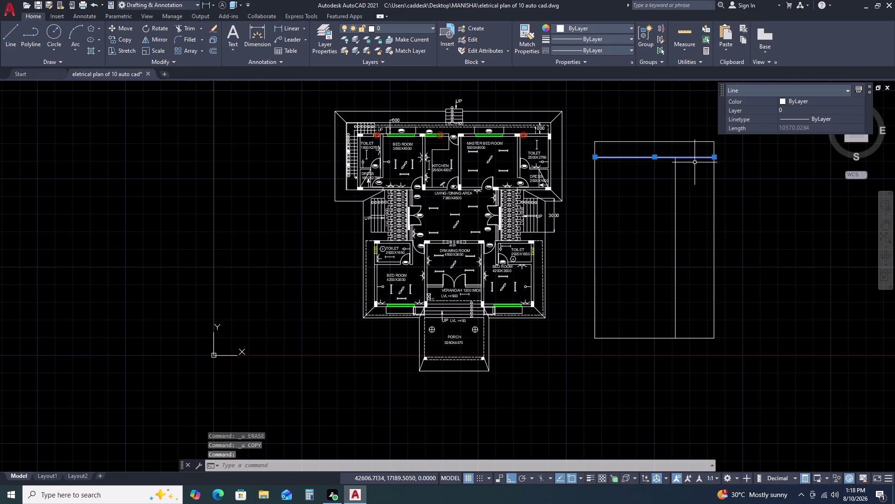
text(AR)
key(Escape)
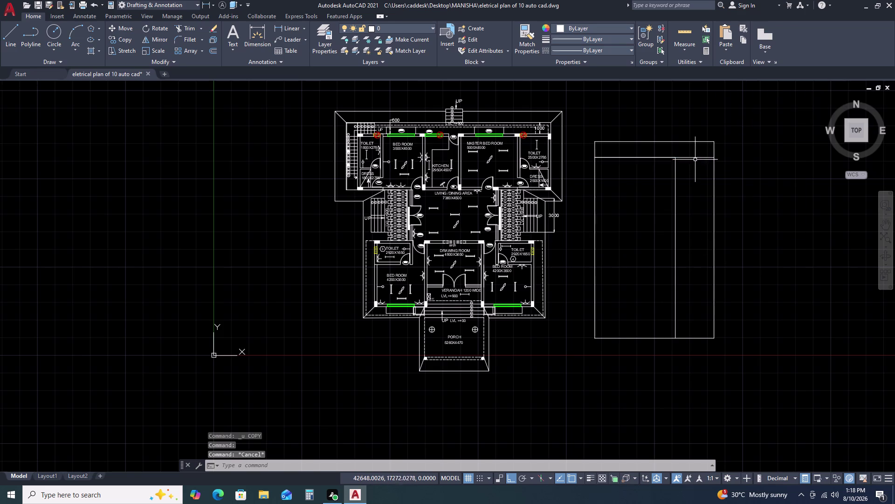
click(696, 156)
text(CO)
key(space)
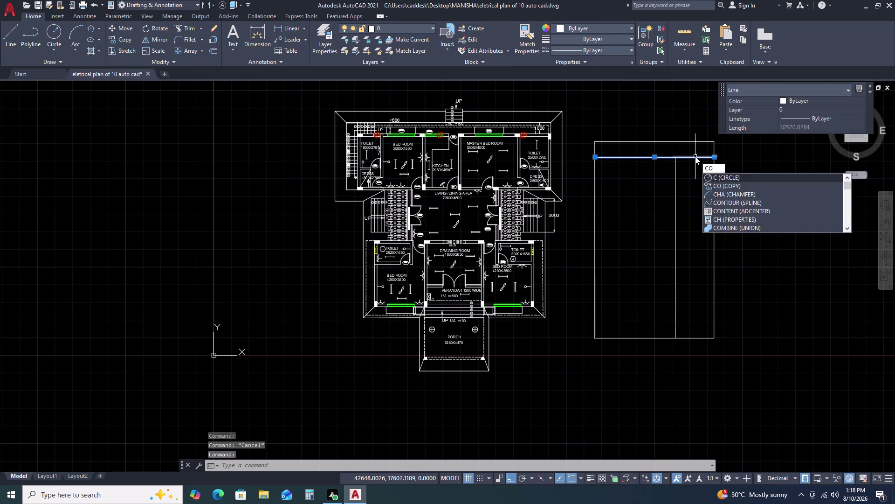
click(716, 158)
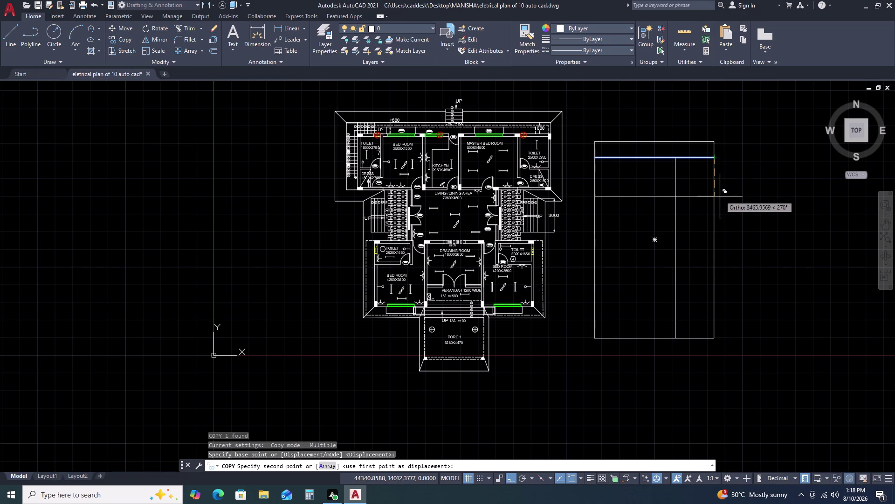
Array the copy into 15 rows fitted evenly down to the table bottom.
key(a)
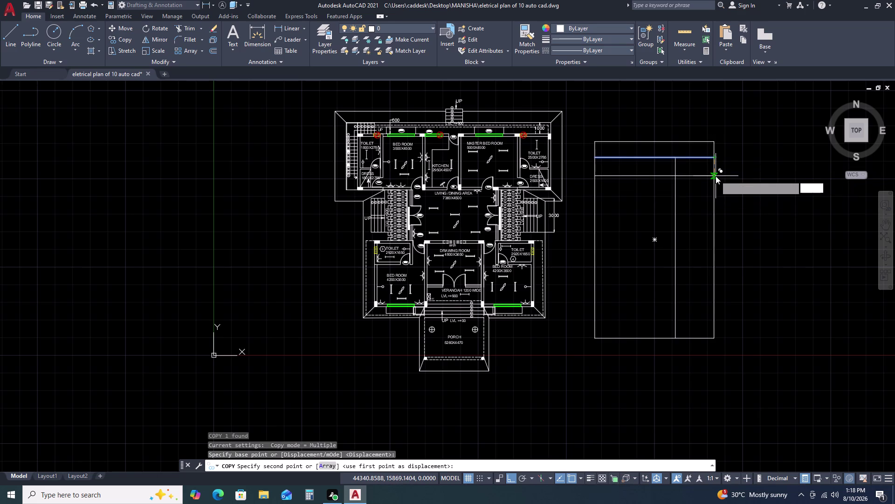
text(R)
key(space)
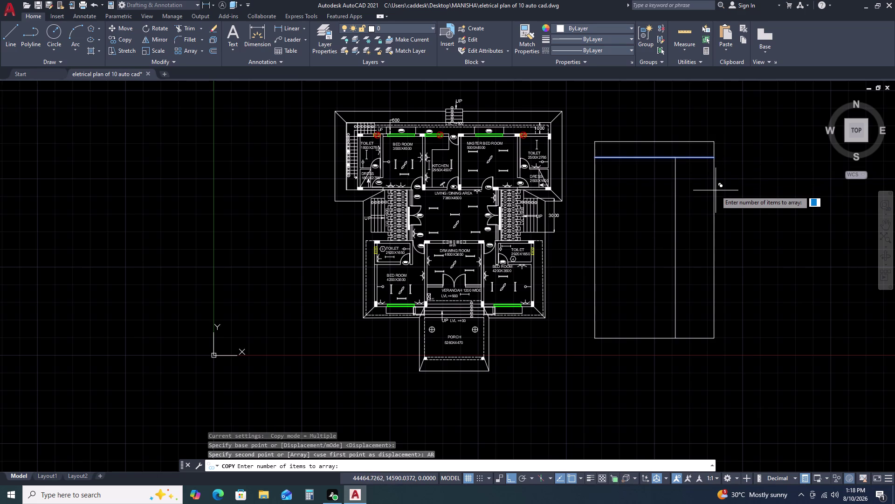
key(1)
text(5)
key(space)
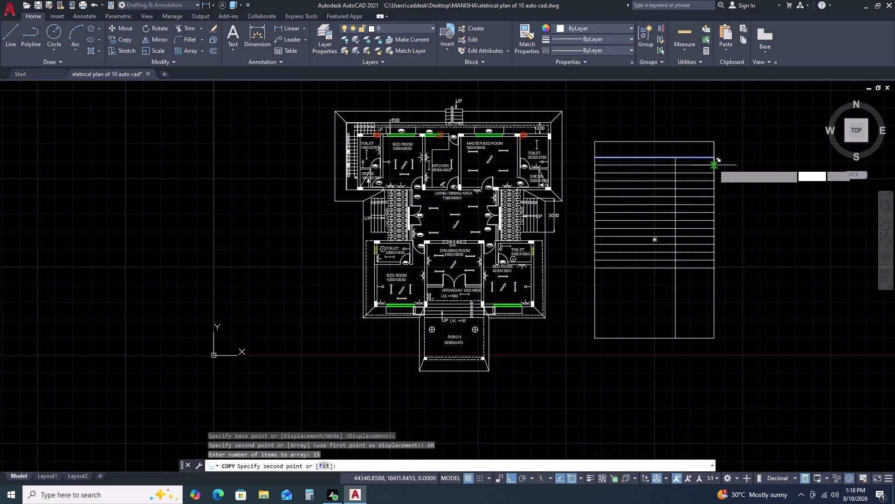
click(324, 466)
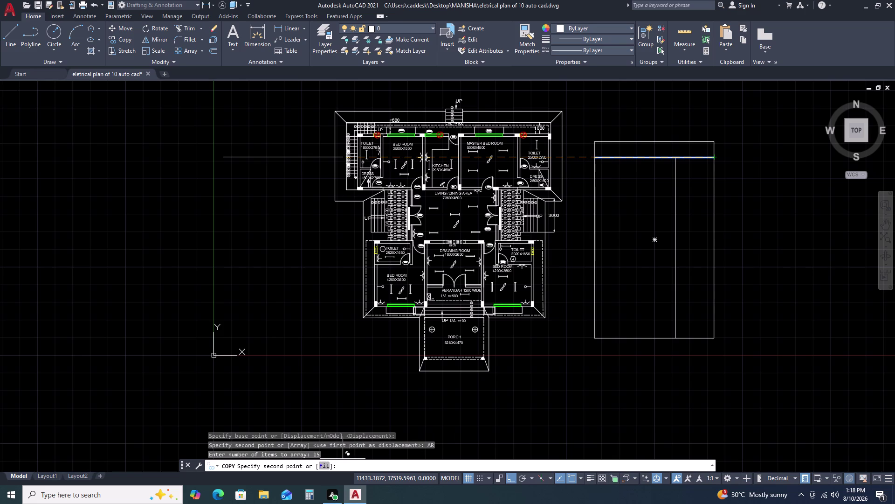
click(713, 337)
key(Escape)
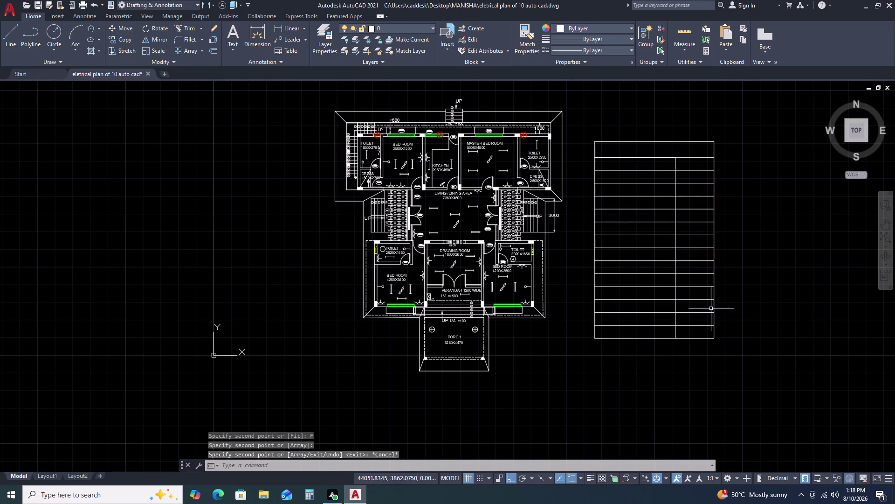
scroll(up, 3)
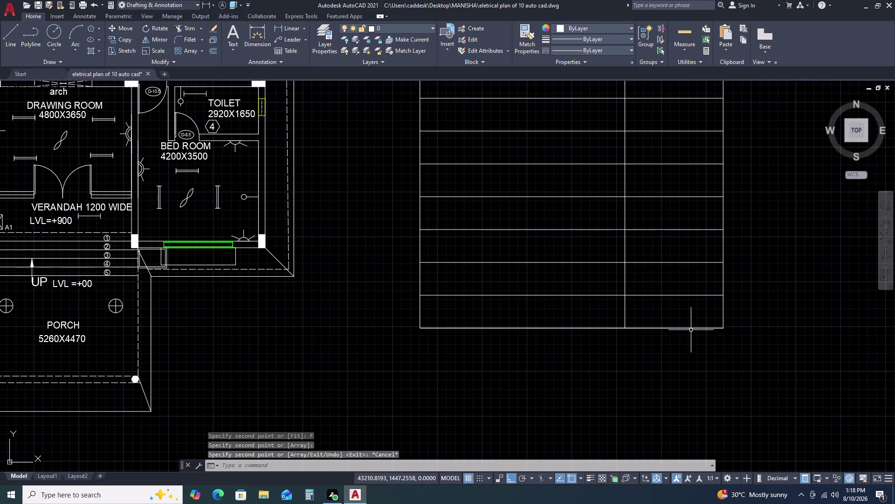
Delete the stray lines from the legend table.
click(692, 328)
key(Delete)
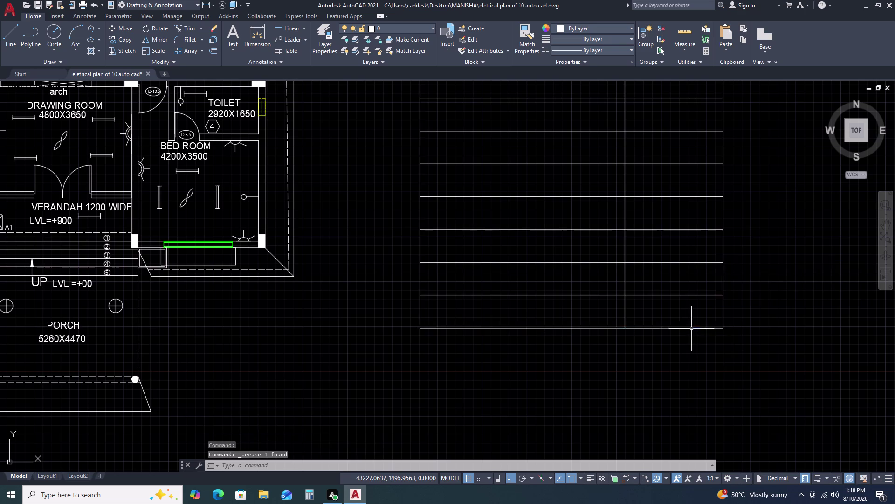
scroll(down, 3)
scroll(up, 3)
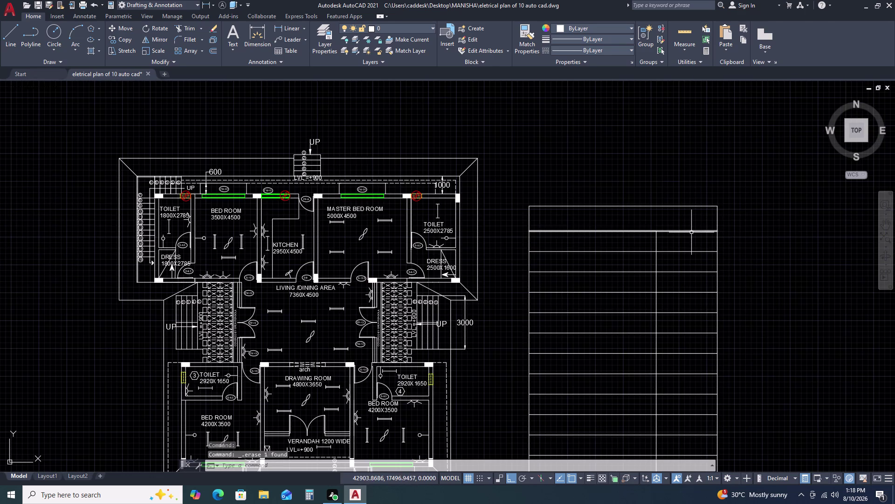
click(644, 232)
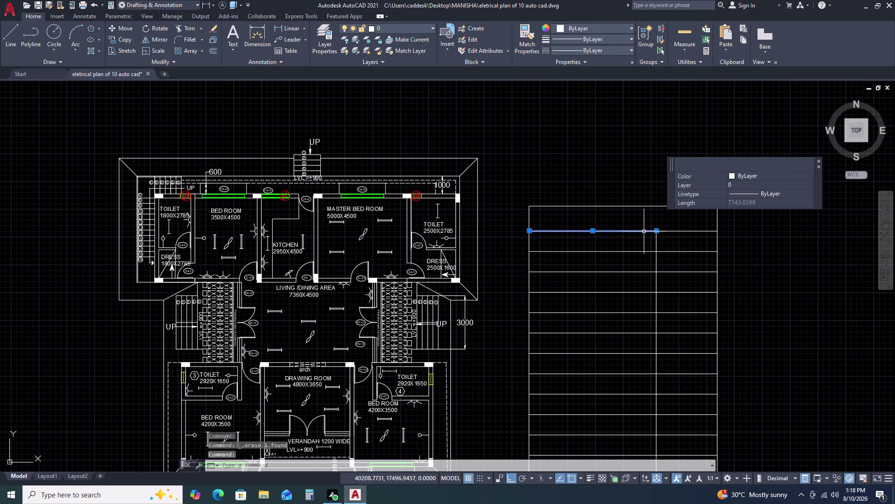
key(Delete)
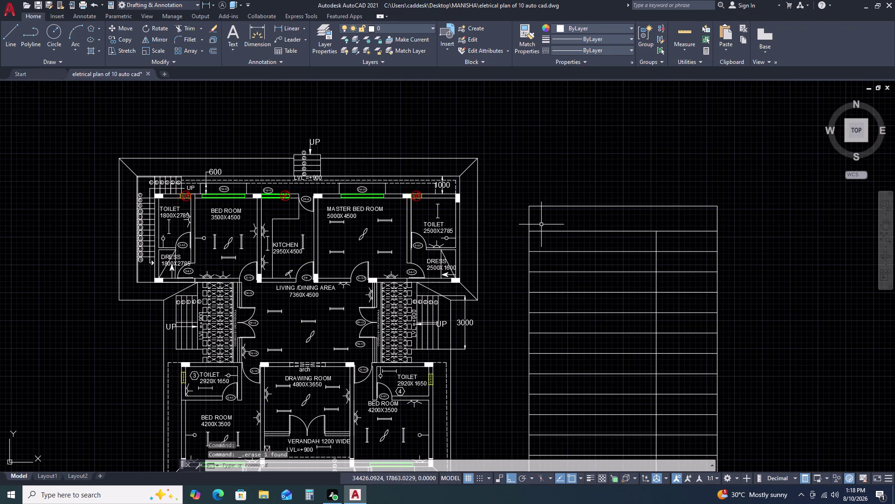
scroll(up, 3)
Copy the TOILET label from the plan into the table's top row.
click(437, 206)
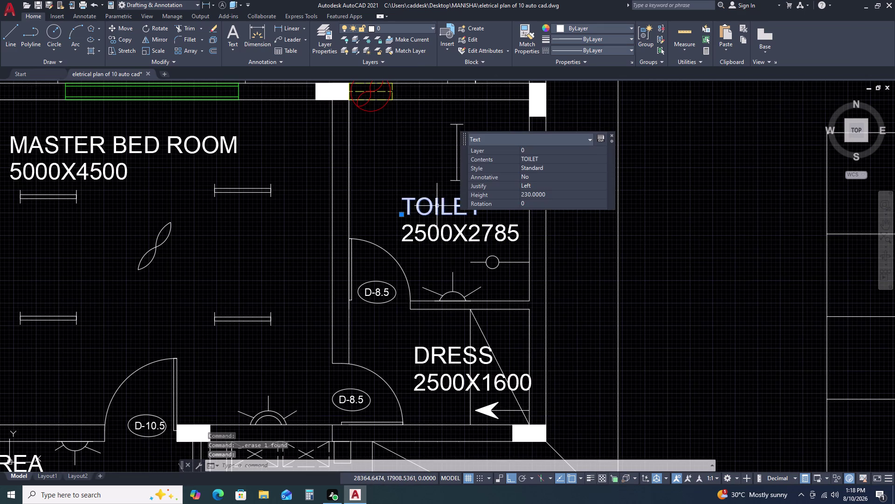
key(c)
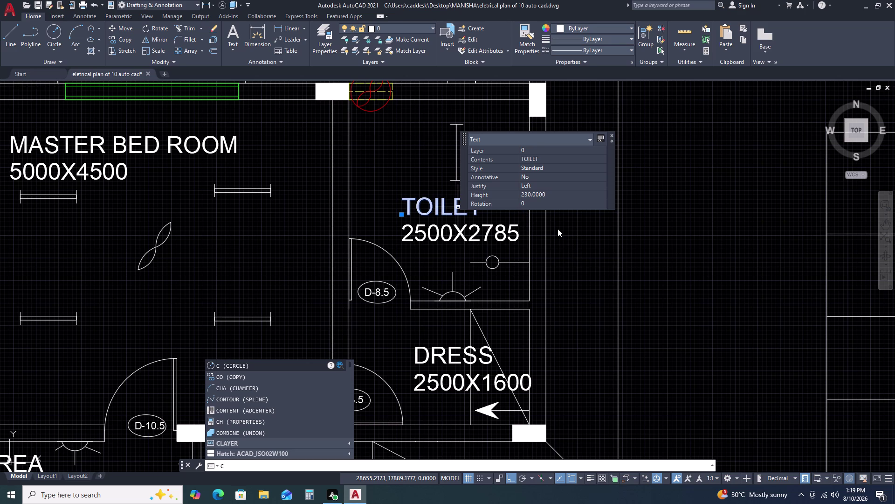
text(O)
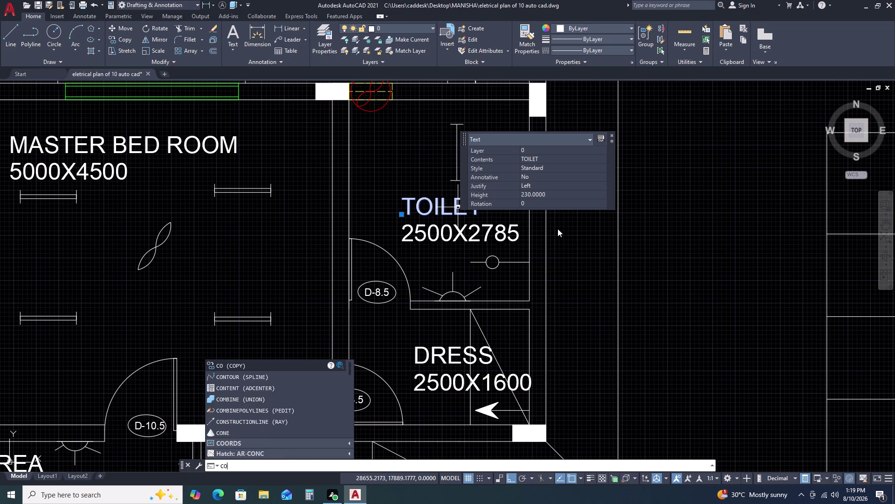
key(space)
click(486, 212)
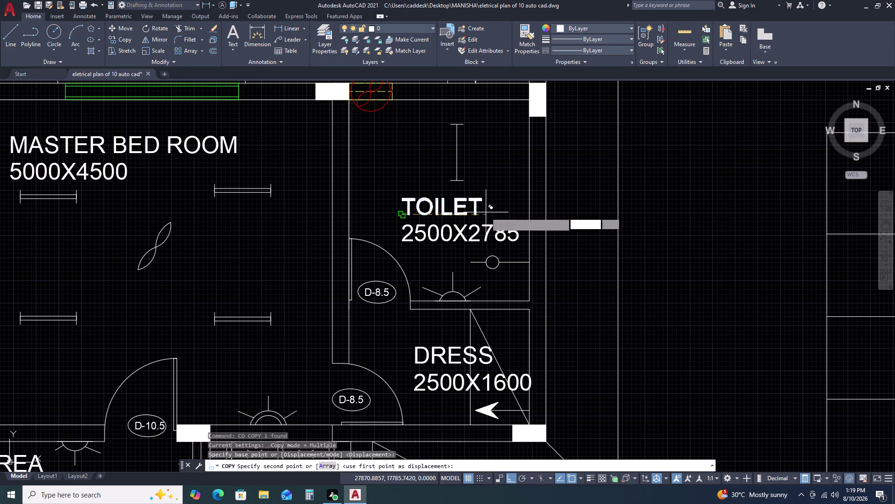
scroll(down, 3)
middle_drag(787, 211, 513, 221)
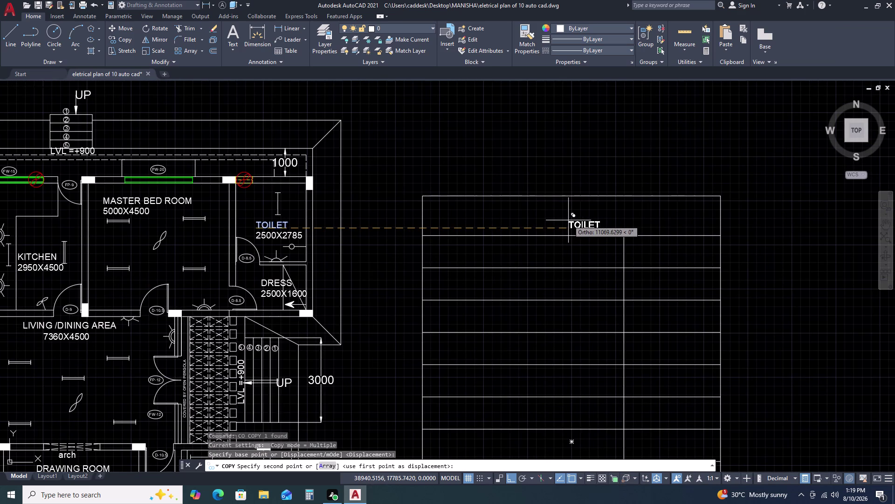
click(569, 220)
key(Escape)
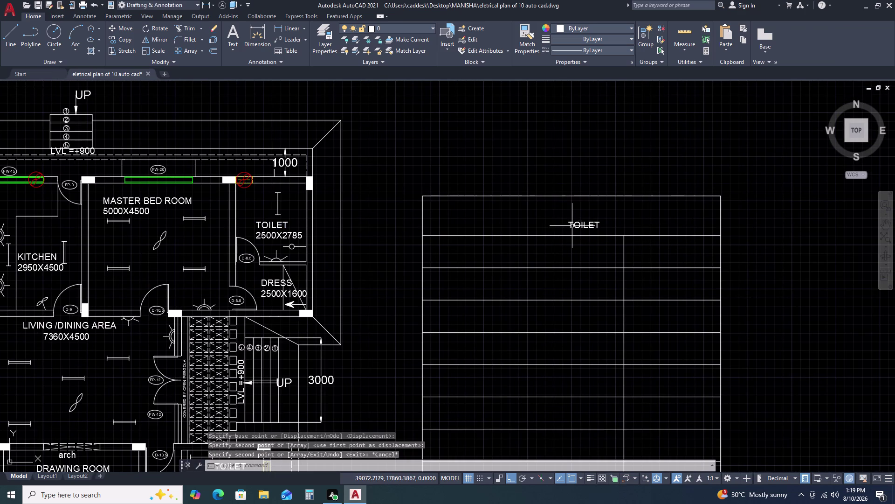
click(573, 226)
Change the copied label's text to LEGEND.
double_click(577, 224)
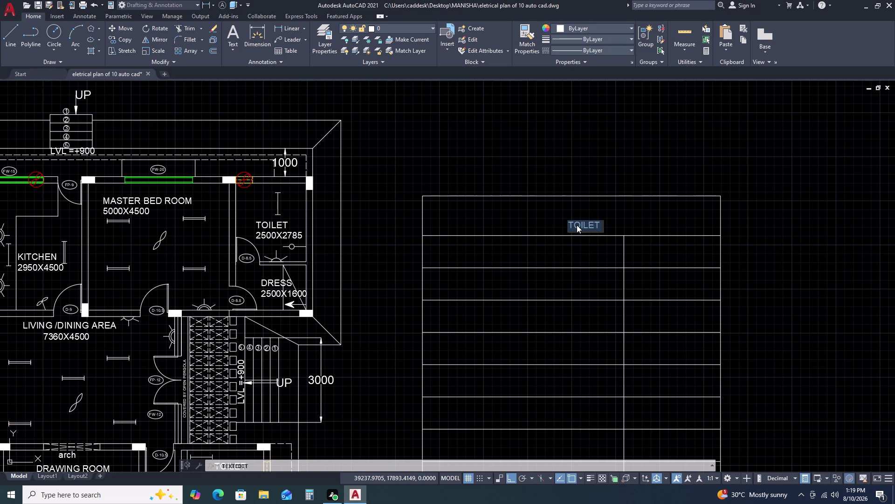
text(LEG)
text(END)
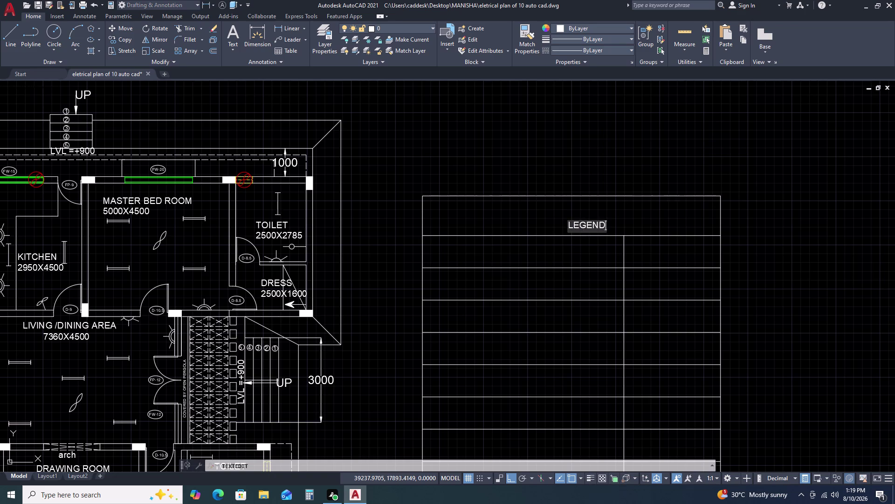
click(652, 229)
key(Escape)
Set the LEGEND title's text height to 500.
click(610, 225)
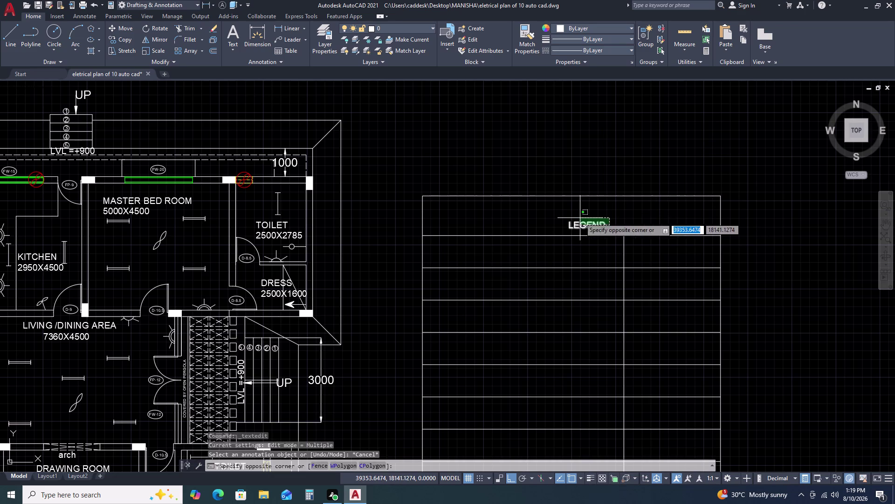
click(580, 218)
click(702, 180)
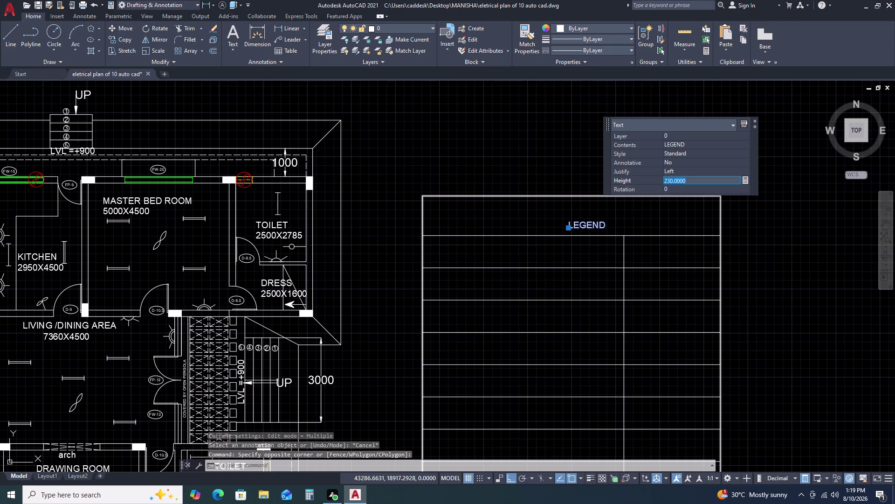
text(500)
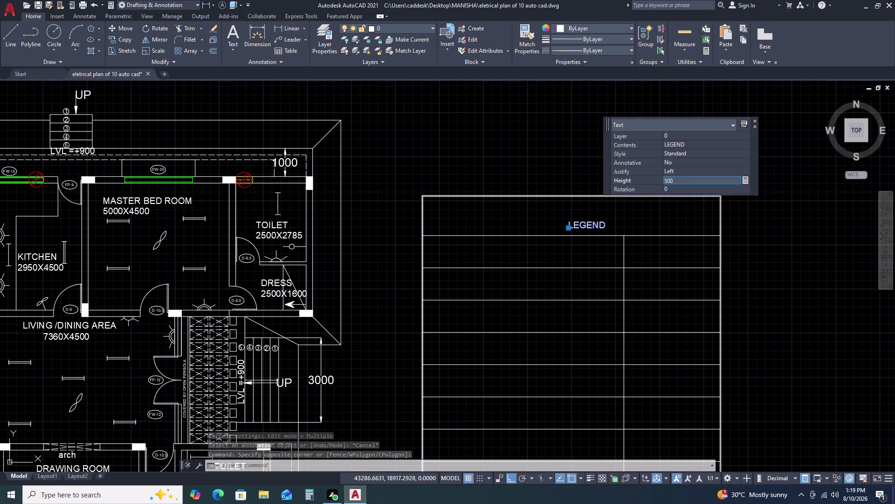
key(Return)
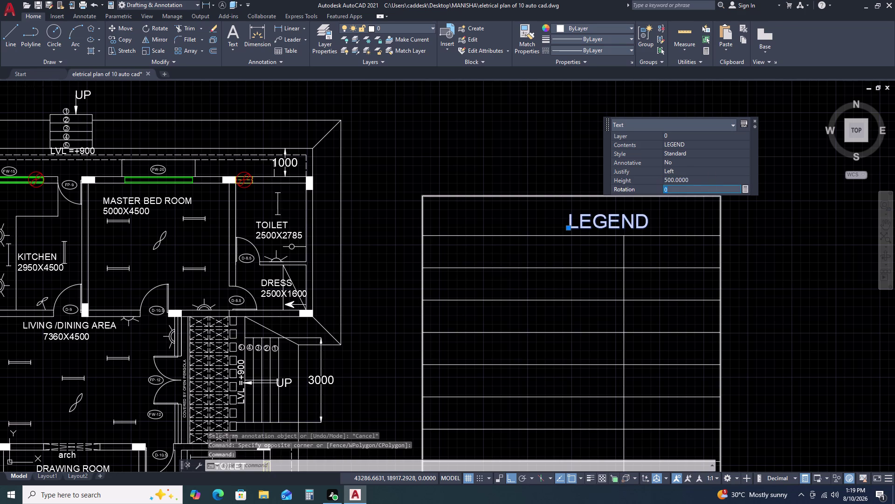
click(743, 237)
key(Escape)
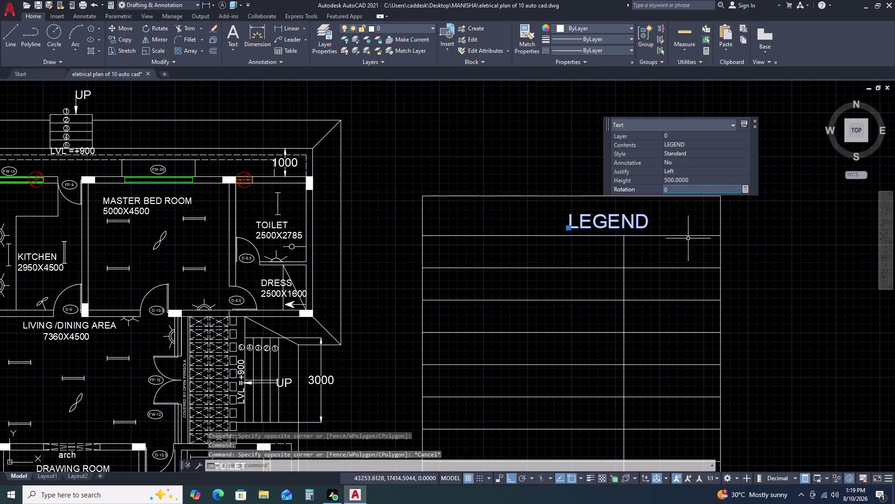
key(Escape)
Try moving the LEGEND title, then re-centre the view on it.
click(640, 224)
key(m)
key(space)
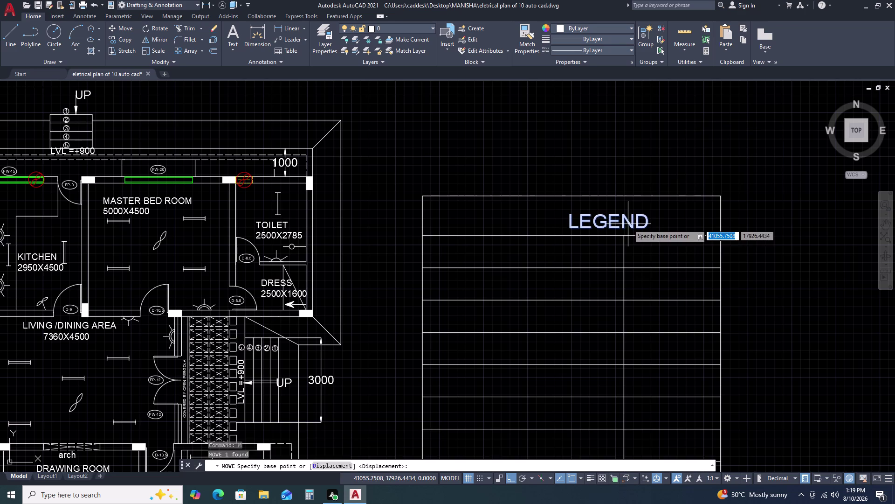
click(628, 224)
click(586, 221)
scroll(down, 3)
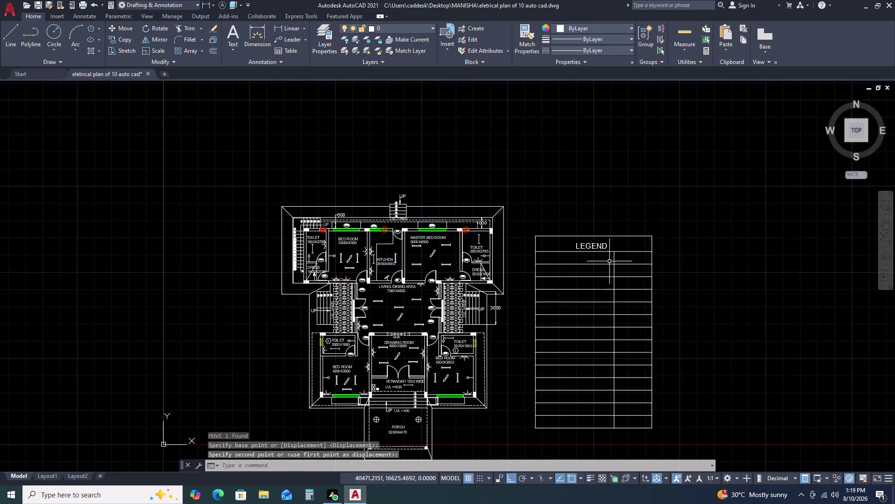
middle_drag(589, 276, 653, 228)
scroll(up, 3)
middle_drag(684, 196, 689, 173)
middle_click(688, 170)
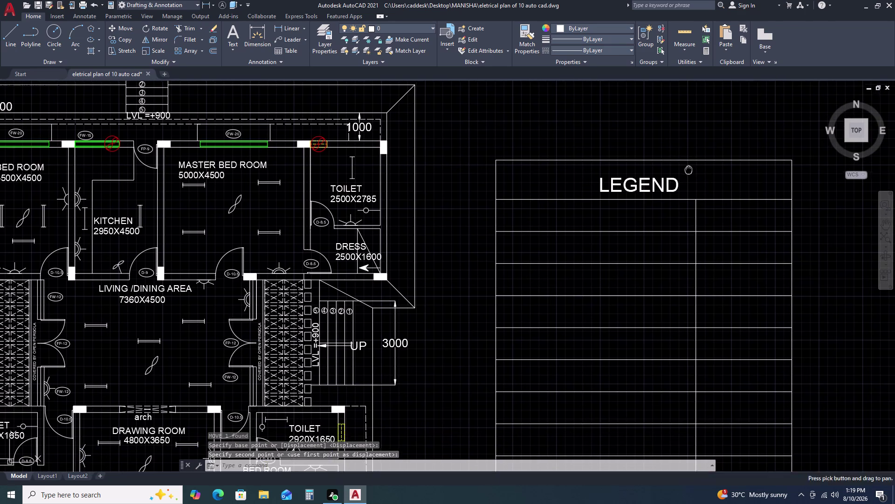
Increase the LEGEND title's text height to 600.
click(670, 189)
click(786, 149)
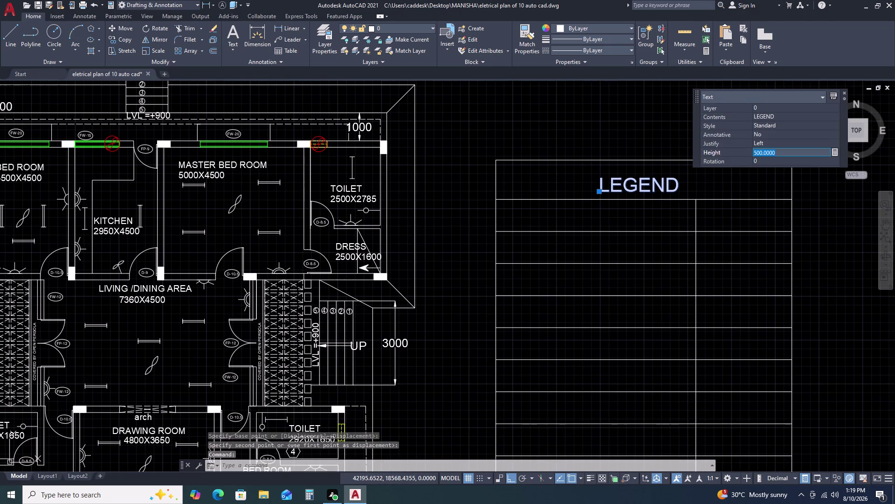
text(600)
key(Return)
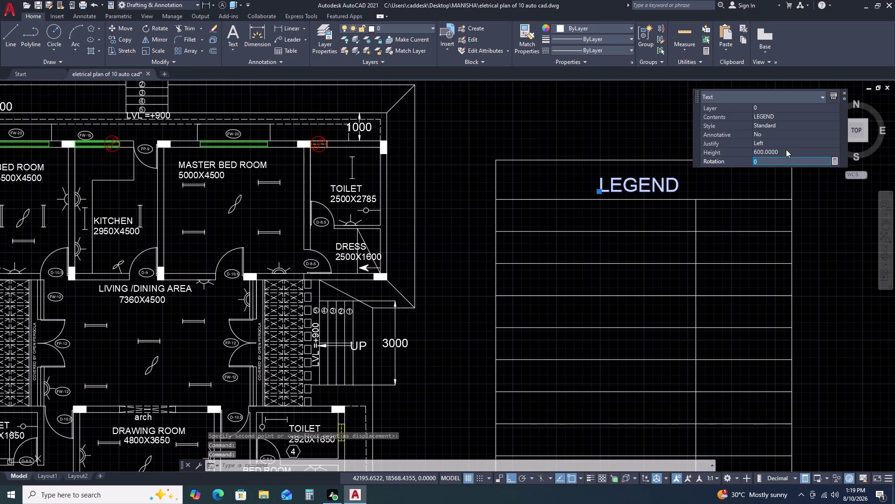
key(Escape)
key(Escape)
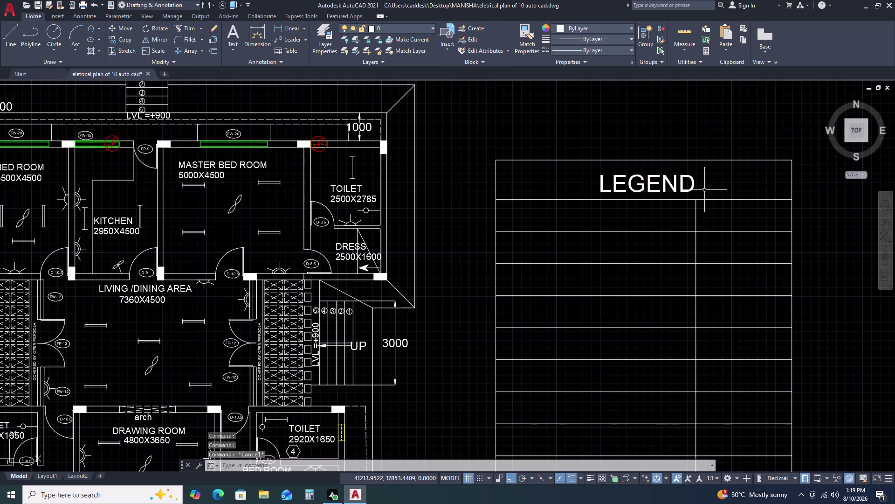
Move the LEGEND title left in the header row with Ortho off.
click(704, 190)
click(696, 186)
click(690, 178)
text(M)
key(space)
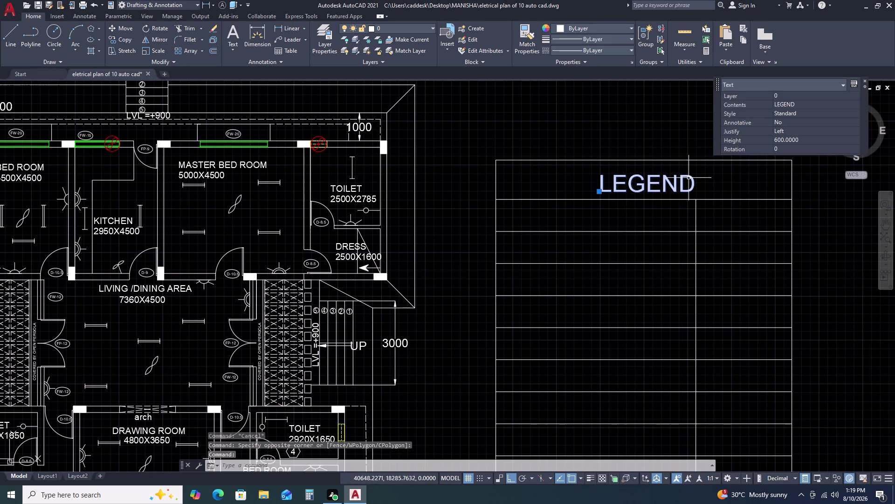
click(688, 179)
key(F8)
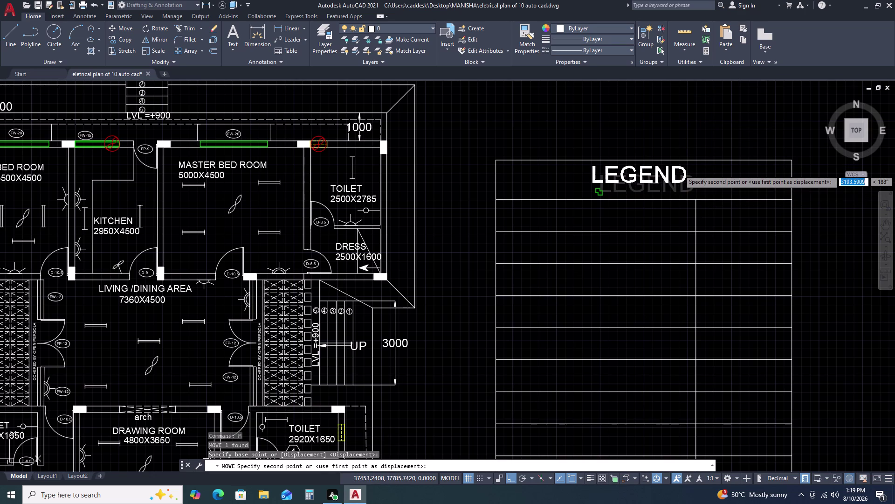
click(680, 173)
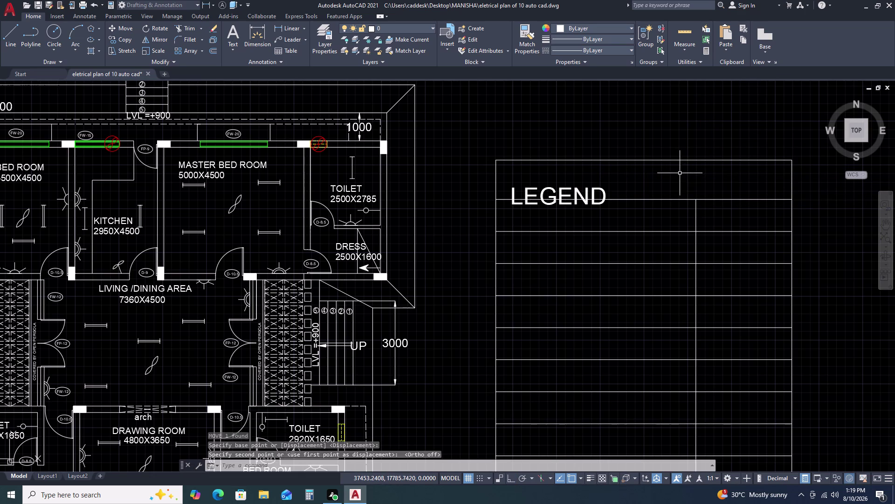
click(589, 201)
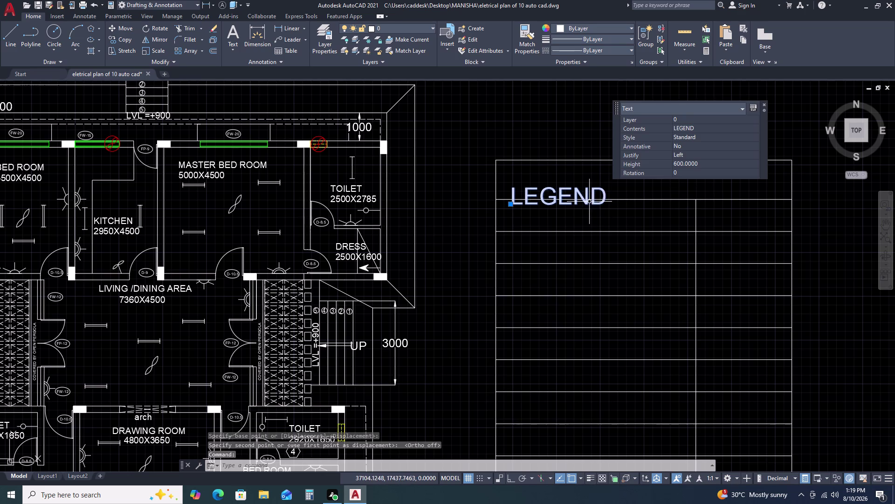